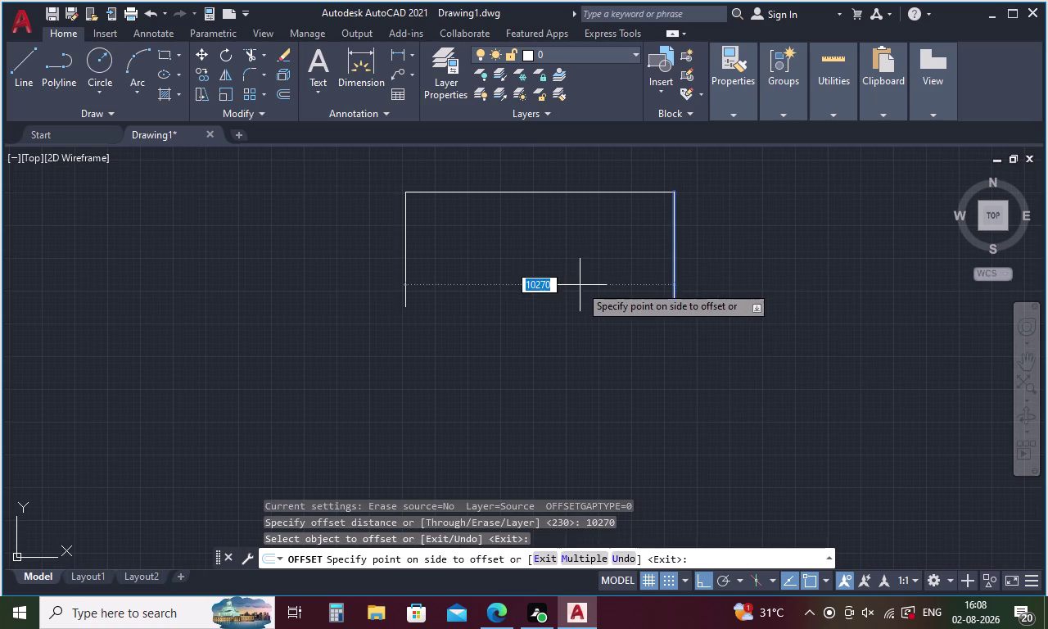
Redo the offset at 230 to double the top, right and left walls inward.
key(Escape)
key(o)
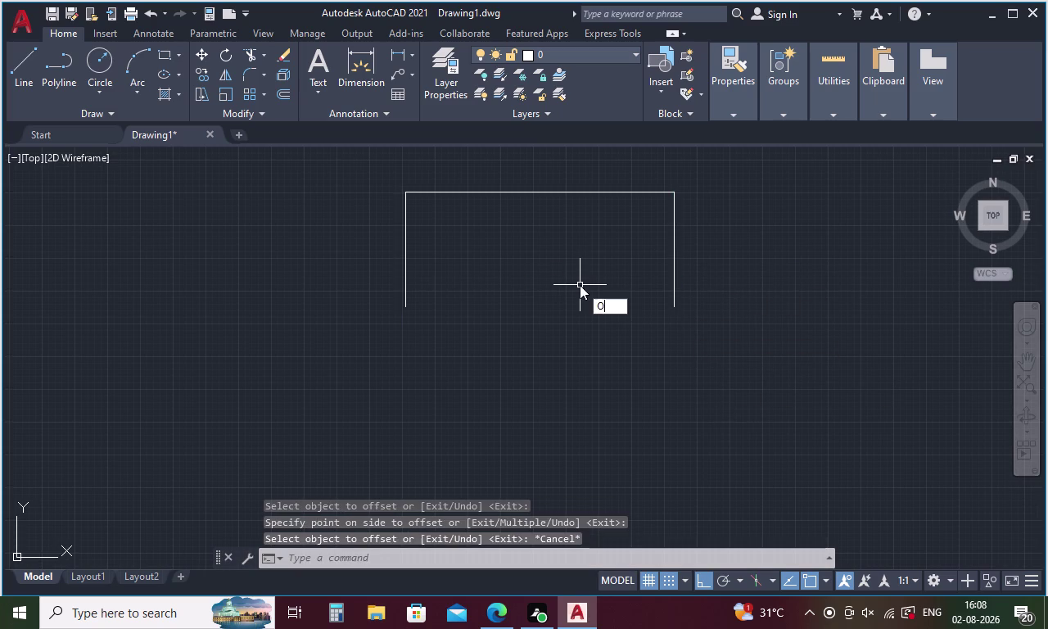
key(Return)
text(230)
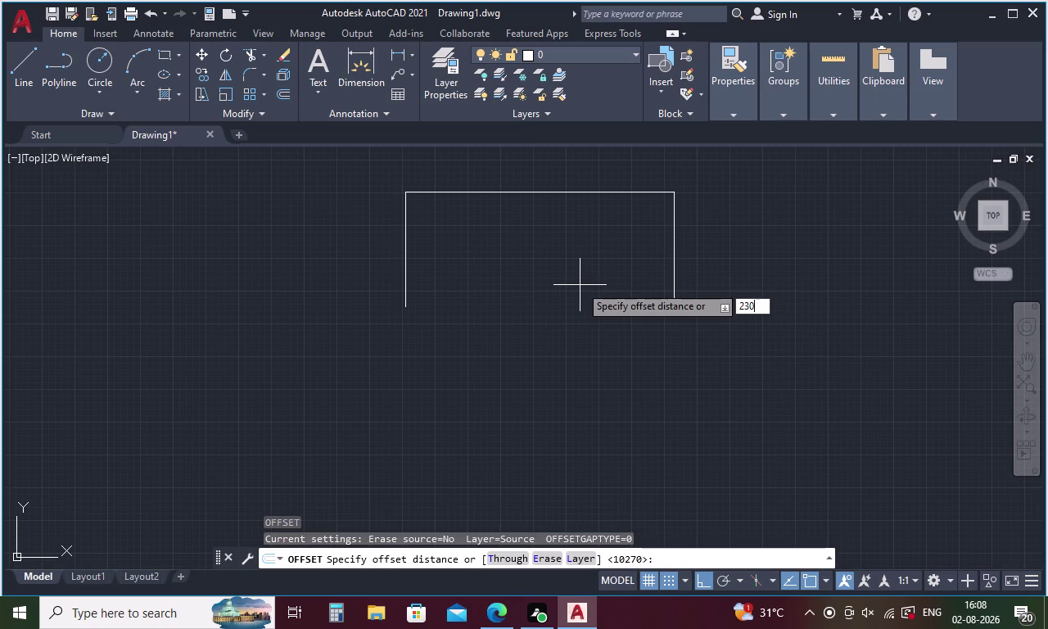
key(space)
click(571, 192)
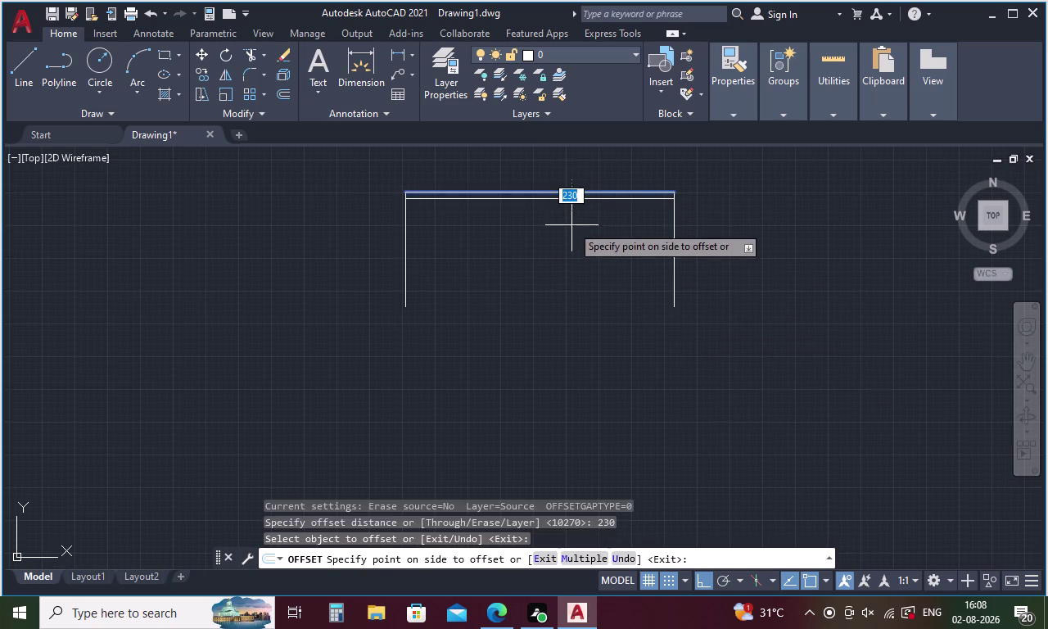
click(572, 225)
click(673, 227)
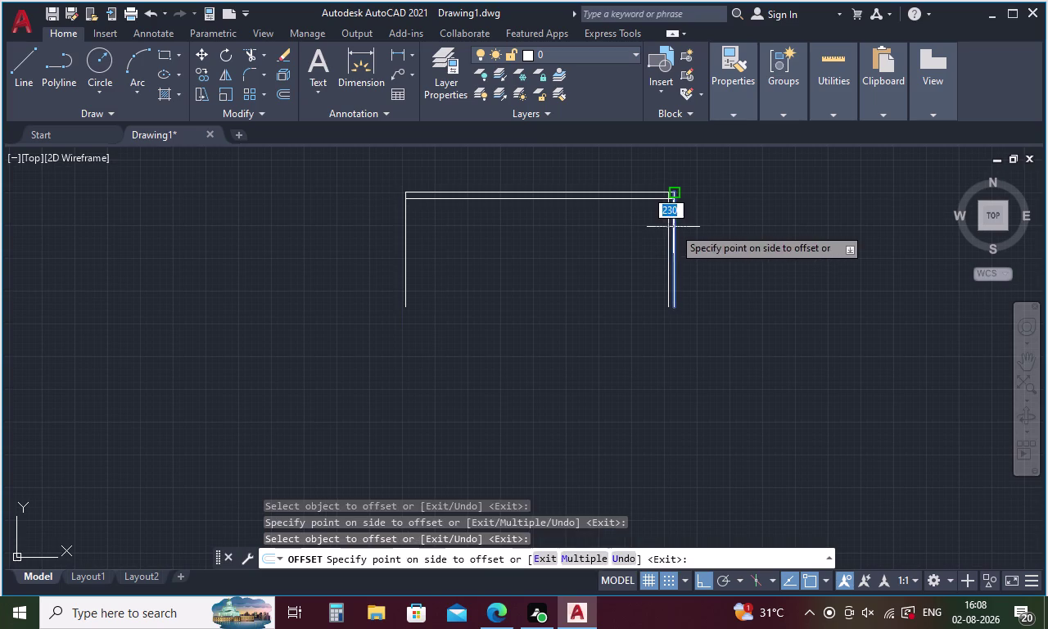
click(651, 236)
click(403, 258)
click(459, 258)
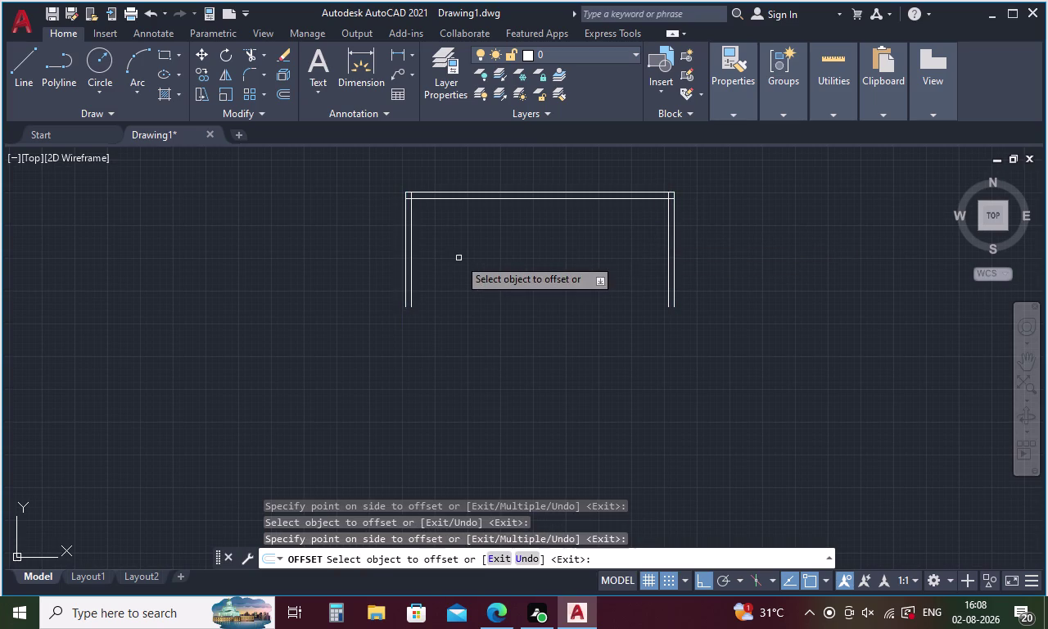
key(Escape)
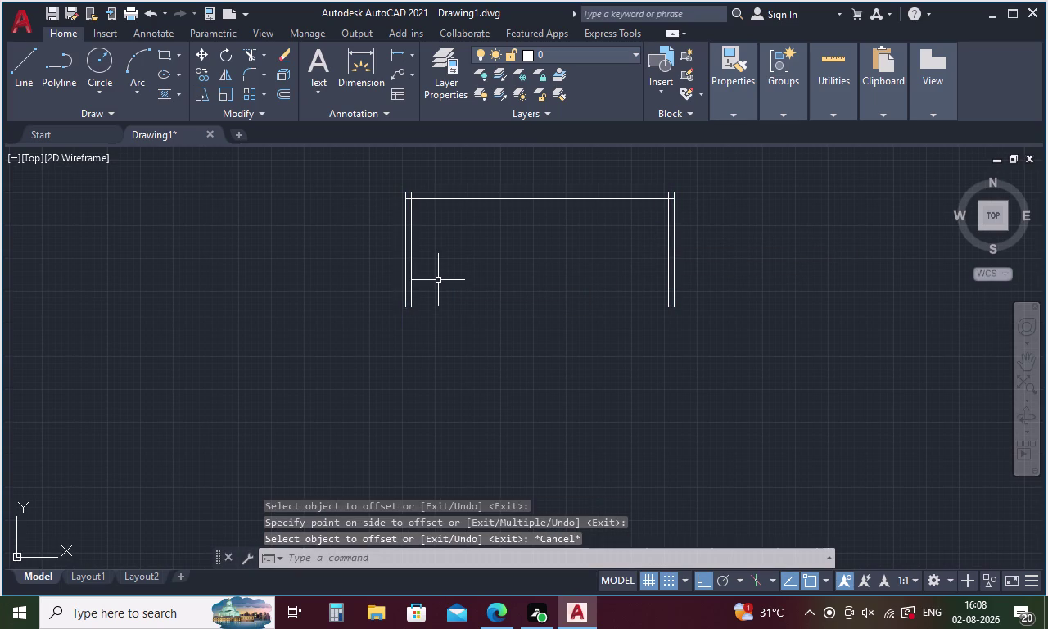
Start a new line at the left wall's lower end.
key(l)
key(Return)
click(402, 303)
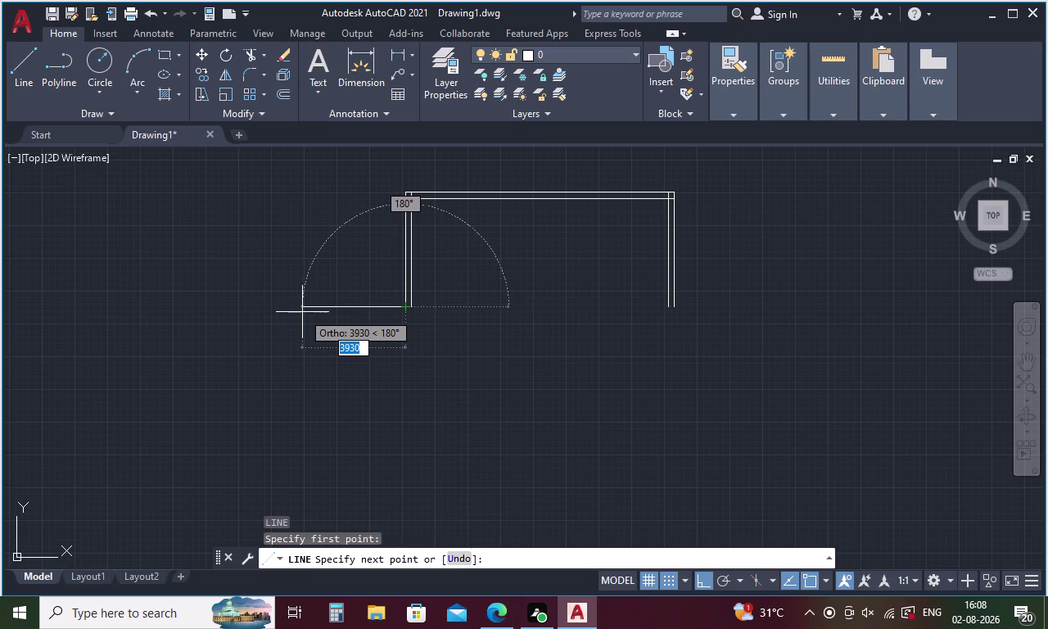
Draw a 3000-long wall line extending left from the left wall's base.
key(3)
text(0)
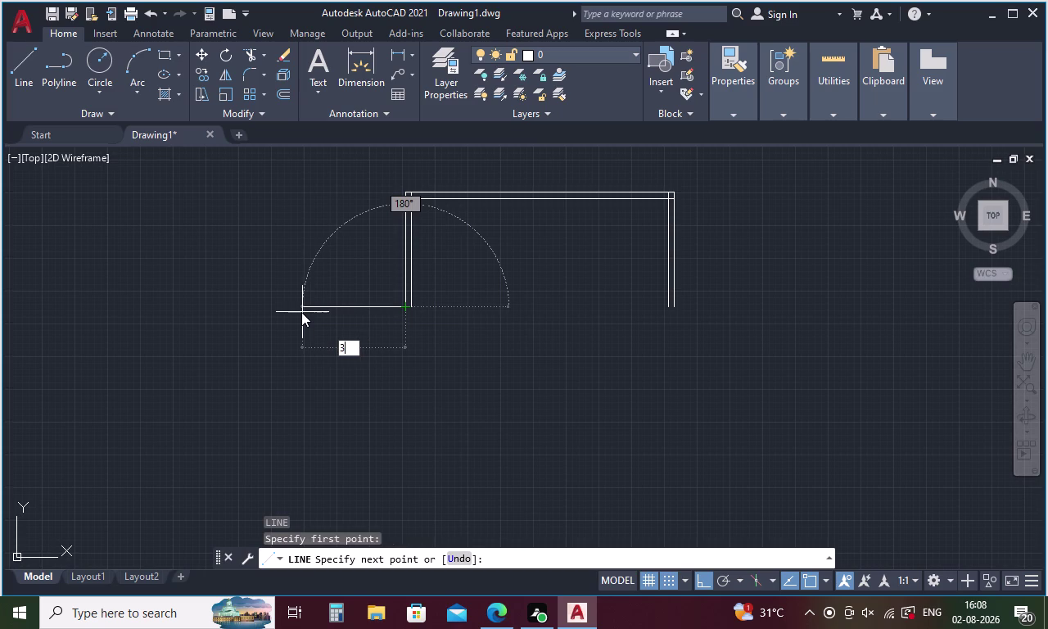
text(00)
key(Return)
key(Escape)
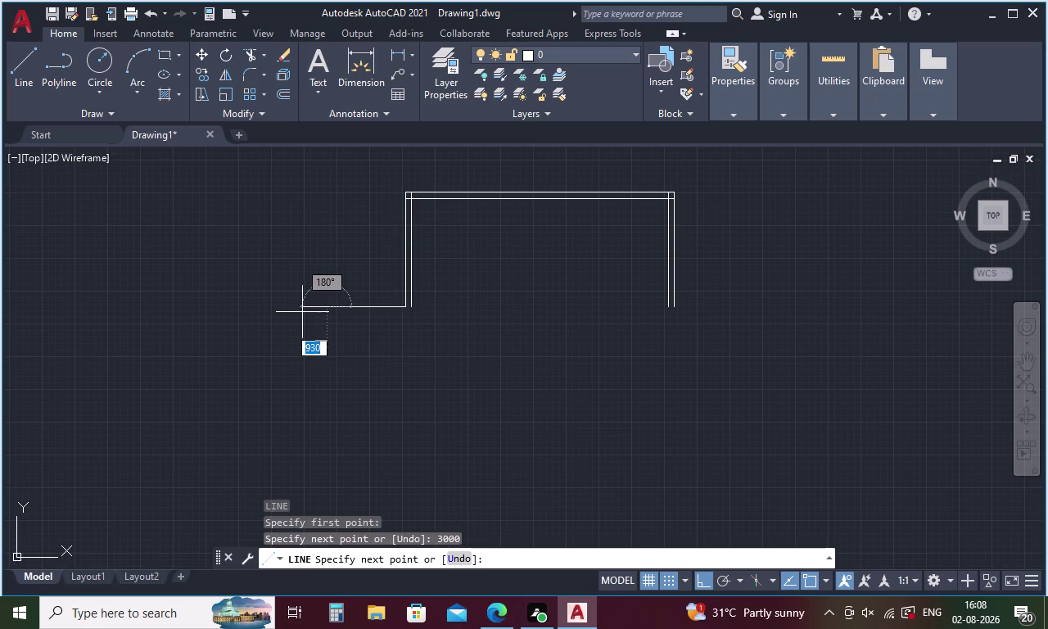
Offset the new 3000 line 230 downward to double it.
key(o)
key(Return)
text(23)
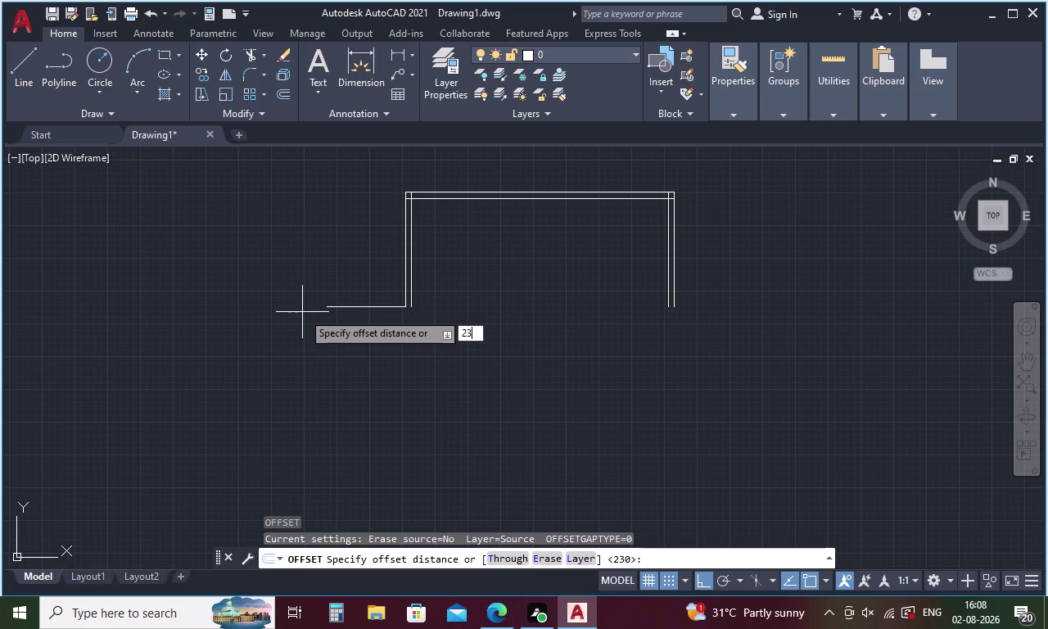
text(0)
key(Return)
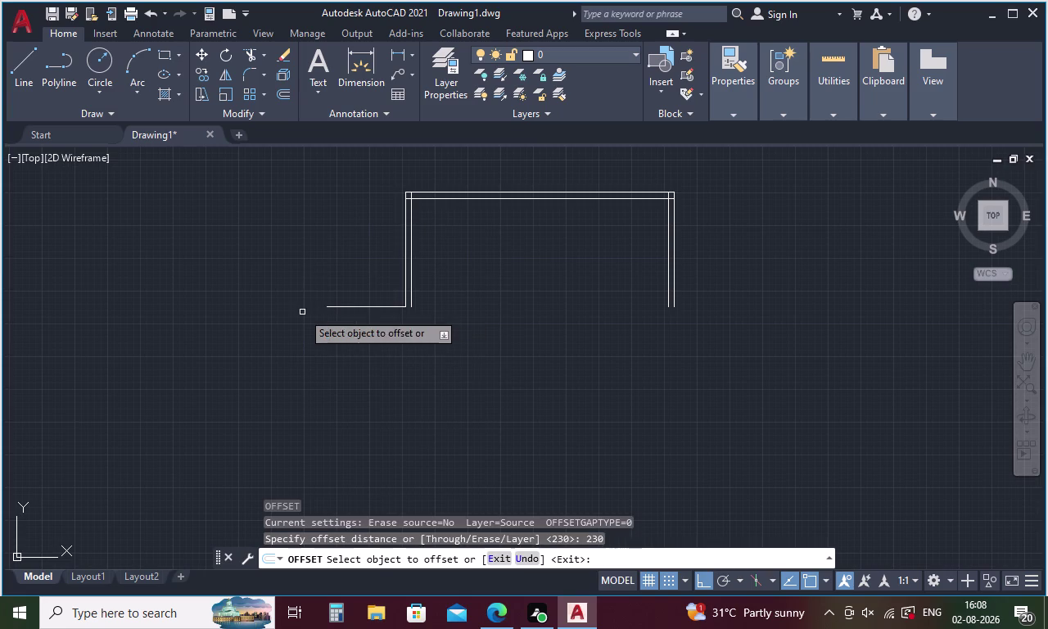
click(336, 306)
click(341, 338)
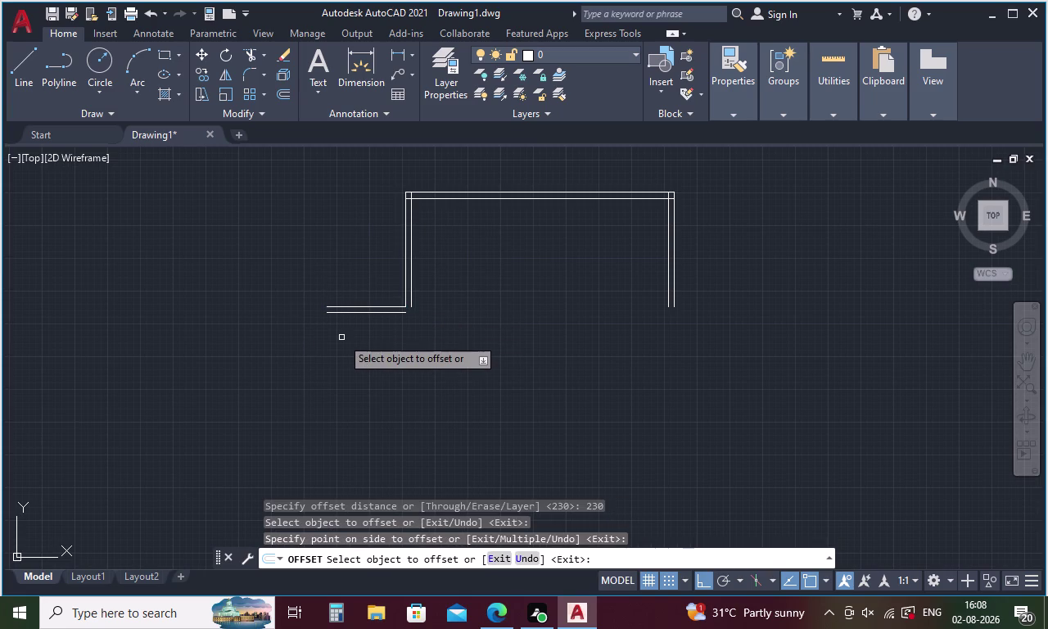
key(Escape)
Copy the lower wall line 3000 further down with Offset.
key(o)
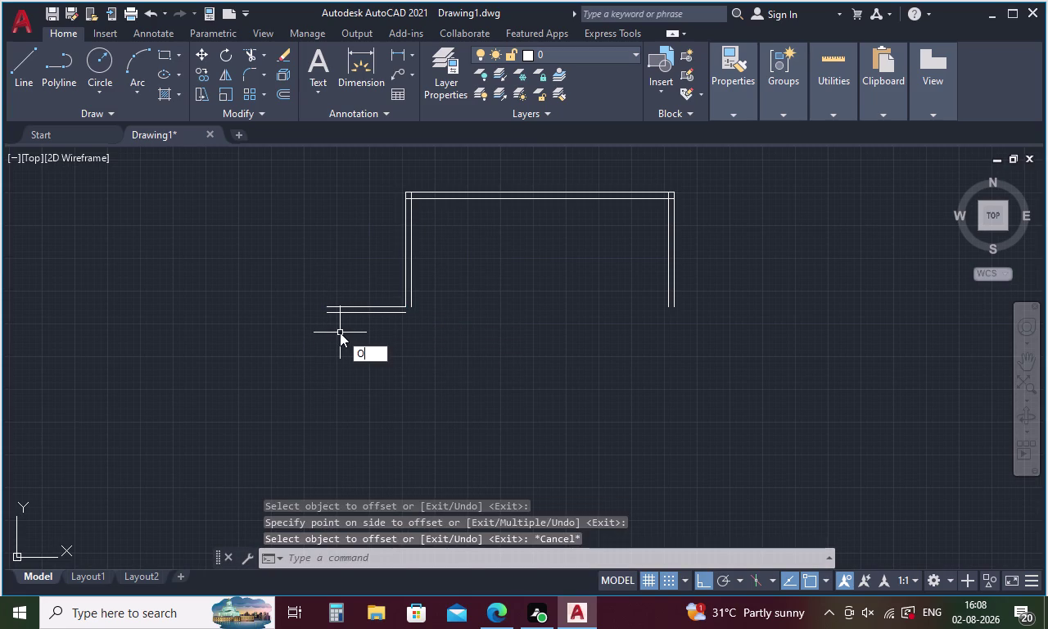
key(Return)
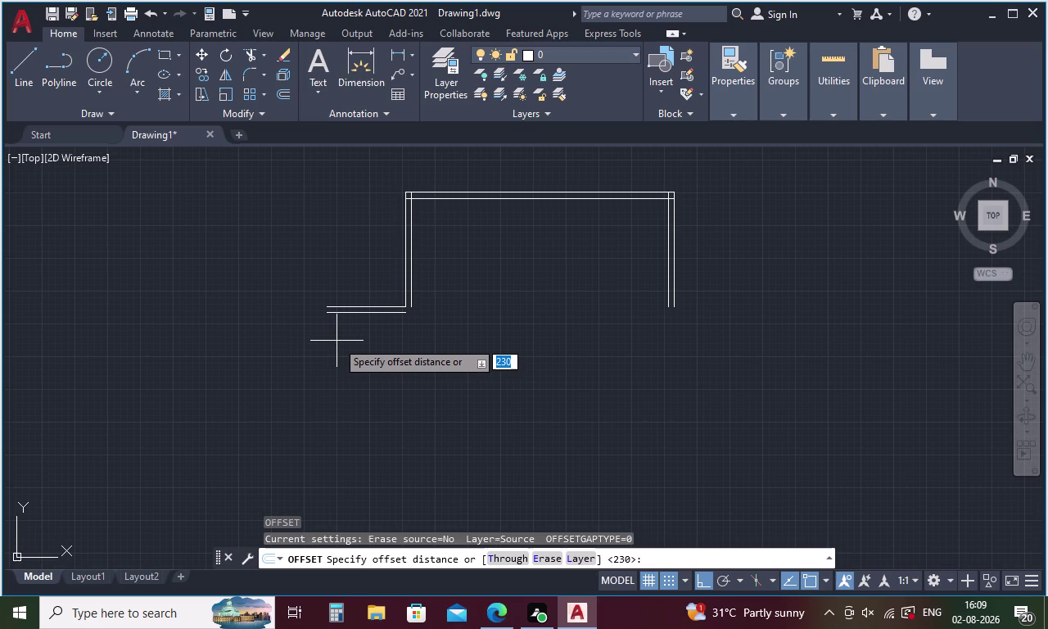
key(3)
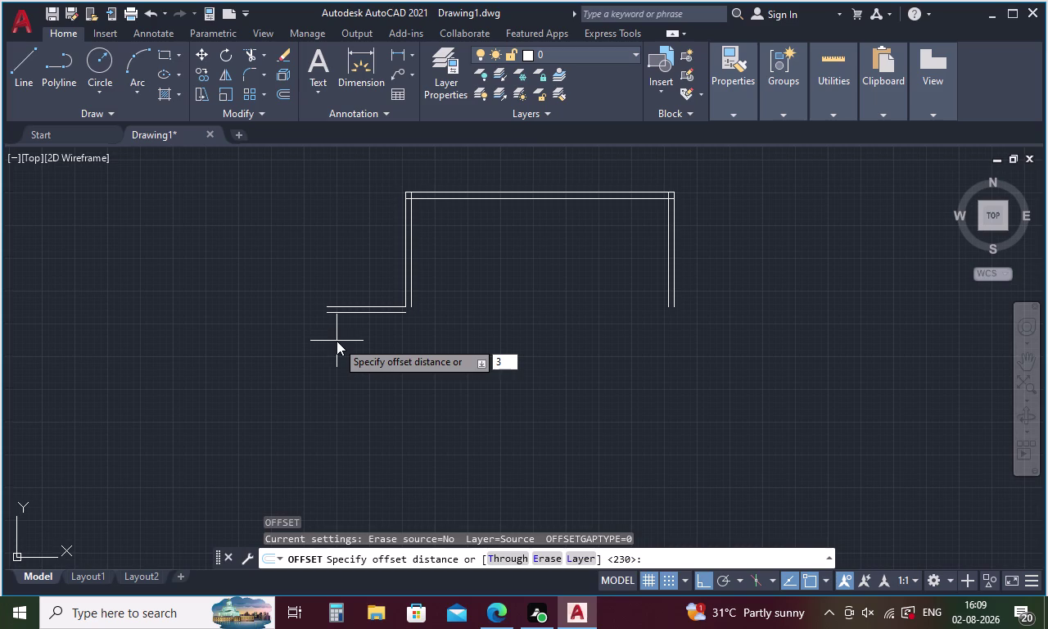
key(0)
text(00)
key(Return)
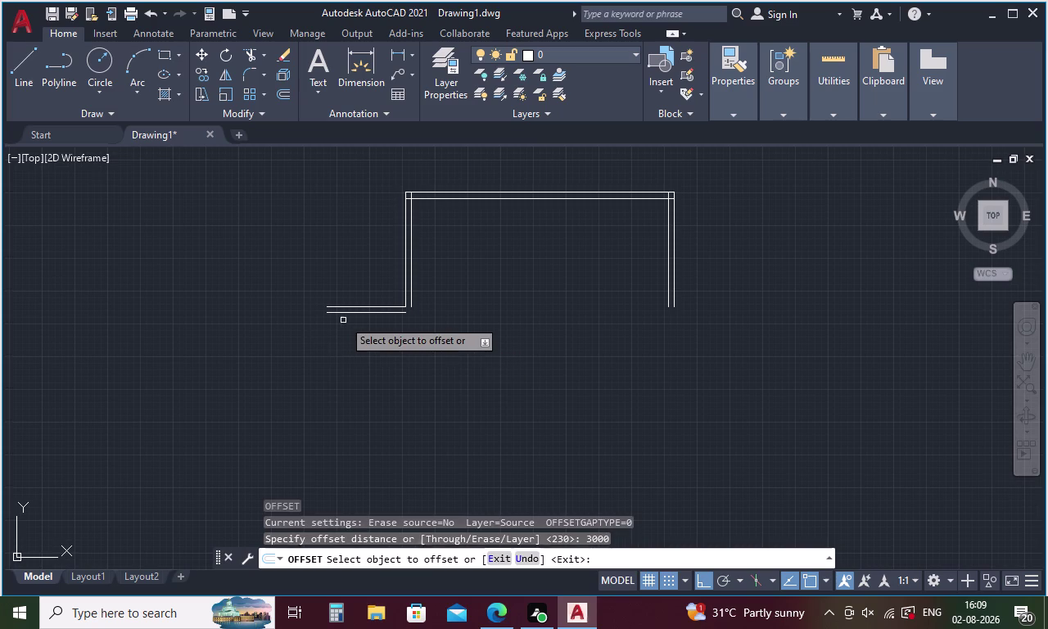
click(347, 310)
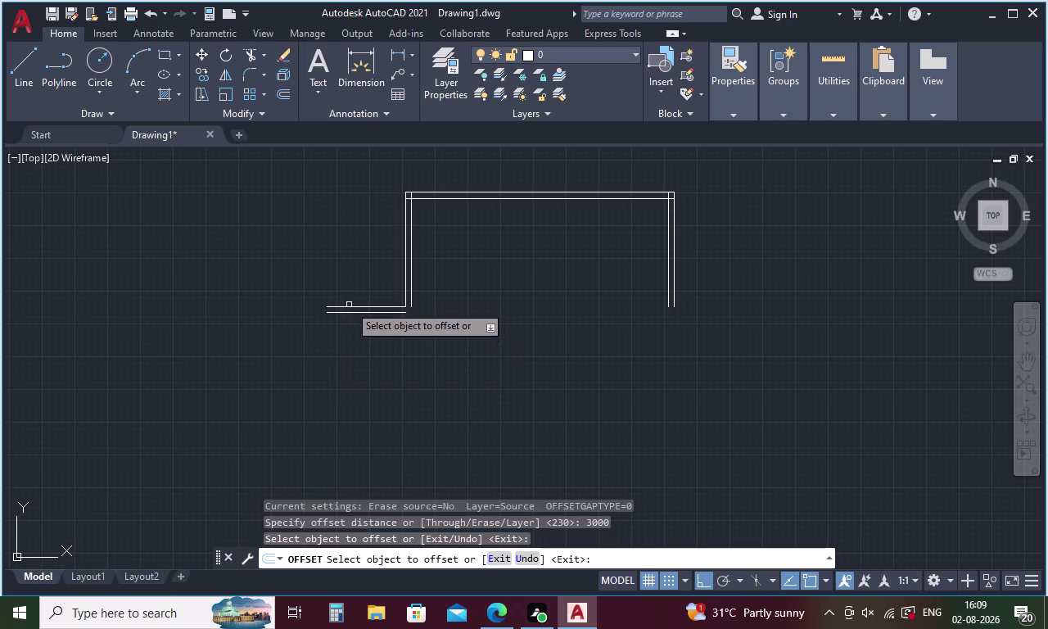
click(349, 312)
click(341, 373)
key(space)
Offset the far lower line 230 downward to double it.
key(space)
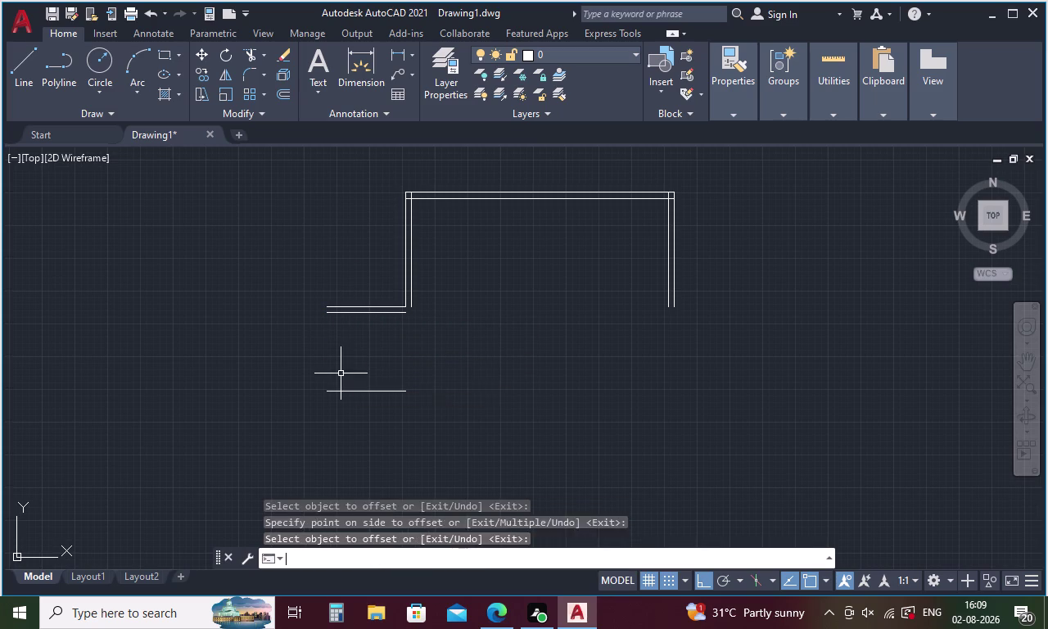
text(2)
key(3)
key(0)
key(Return)
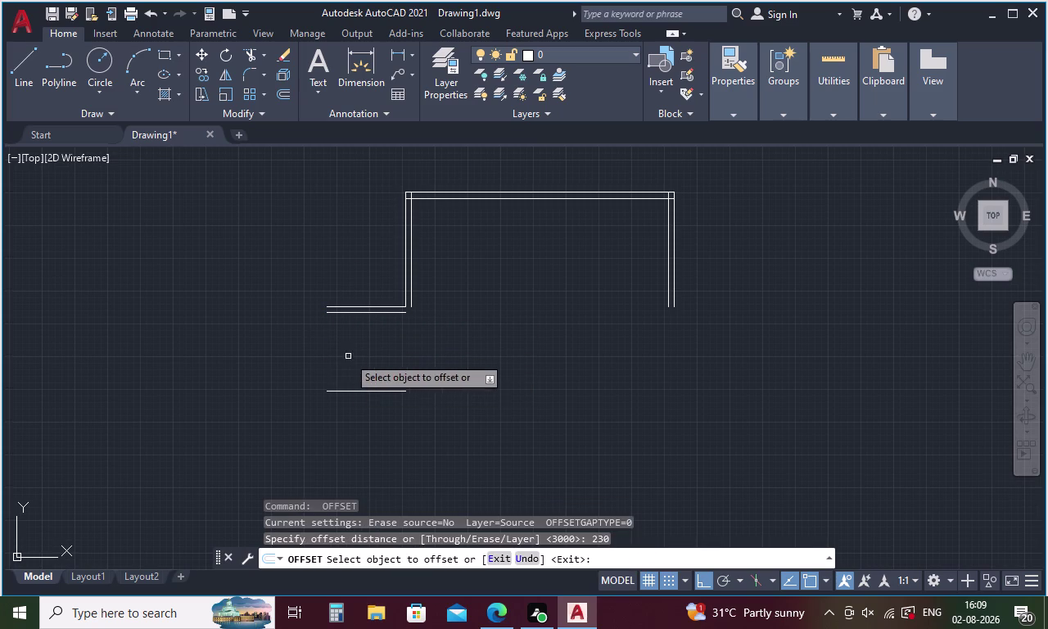
click(347, 392)
click(345, 425)
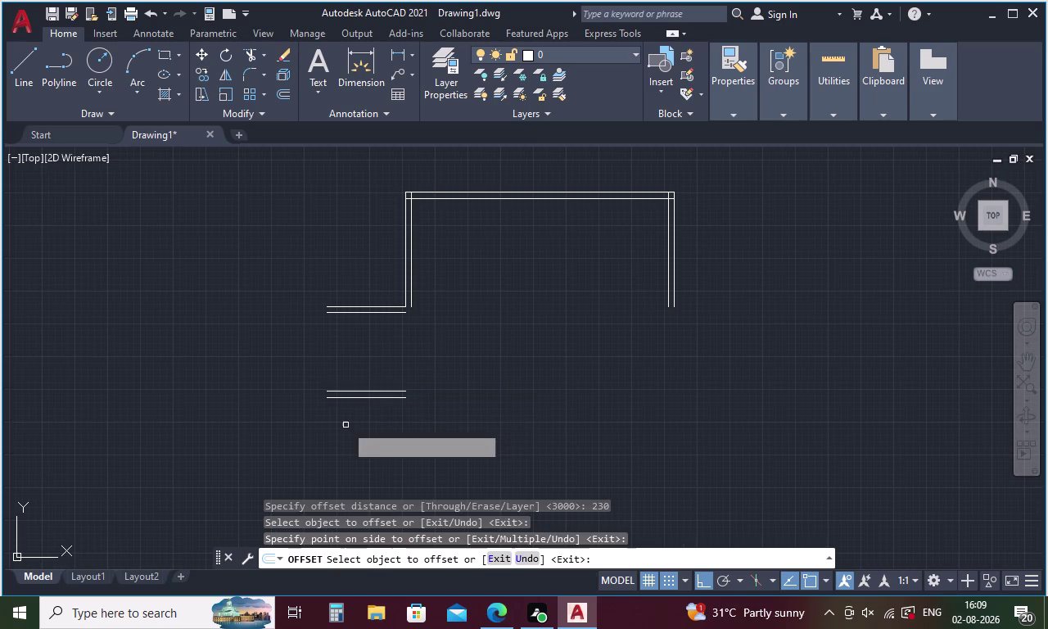
key(Escape)
Draw the right and left vertical edges joining the upper and lower double lines.
key(l)
key(Return)
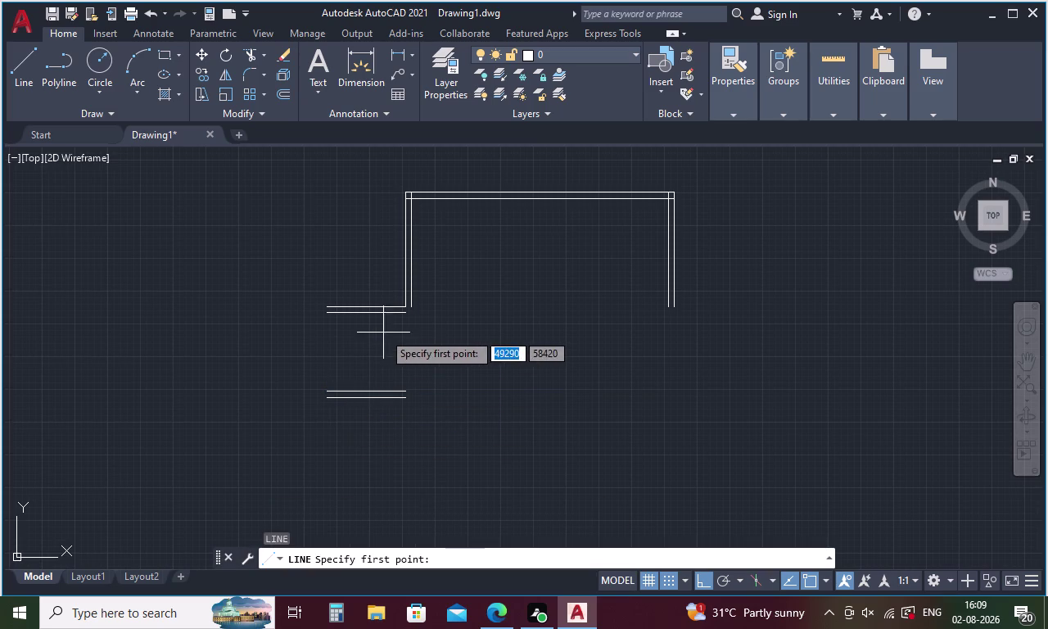
click(405, 312)
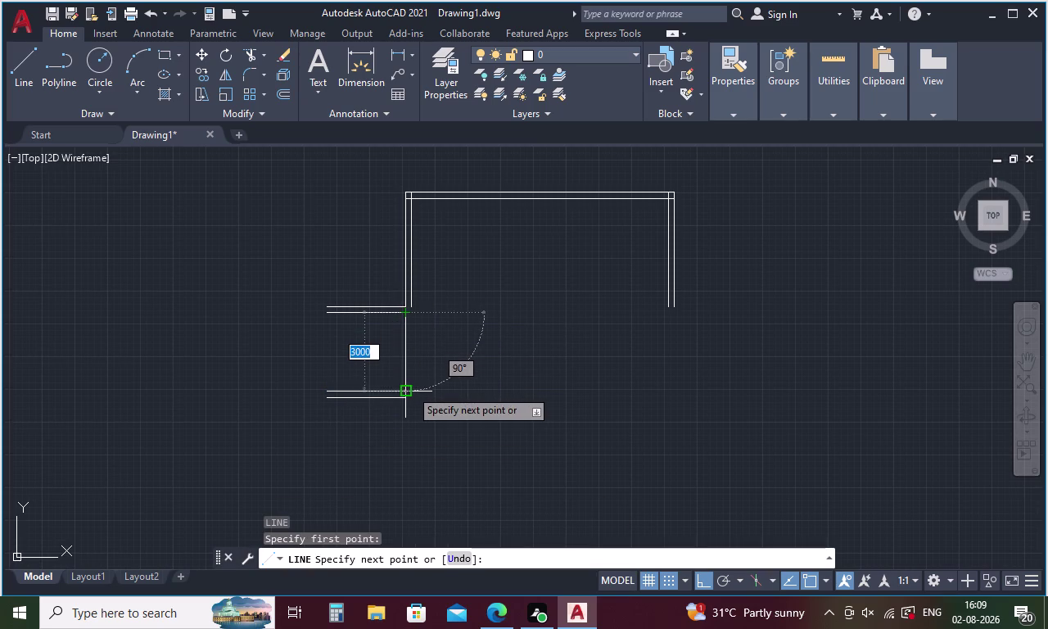
click(408, 389)
key(Escape)
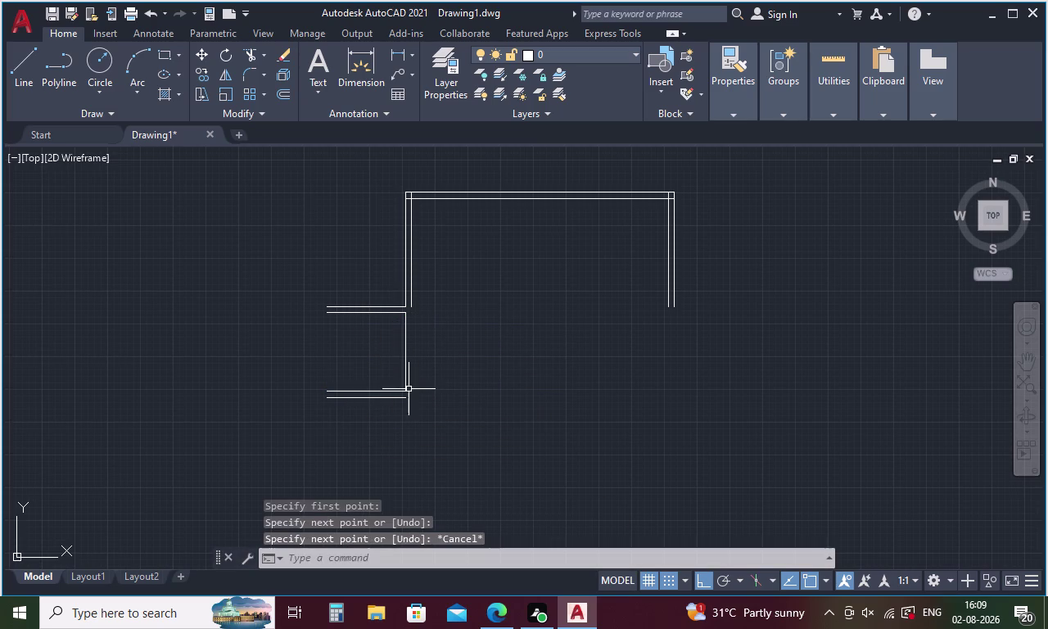
key(l)
key(Return)
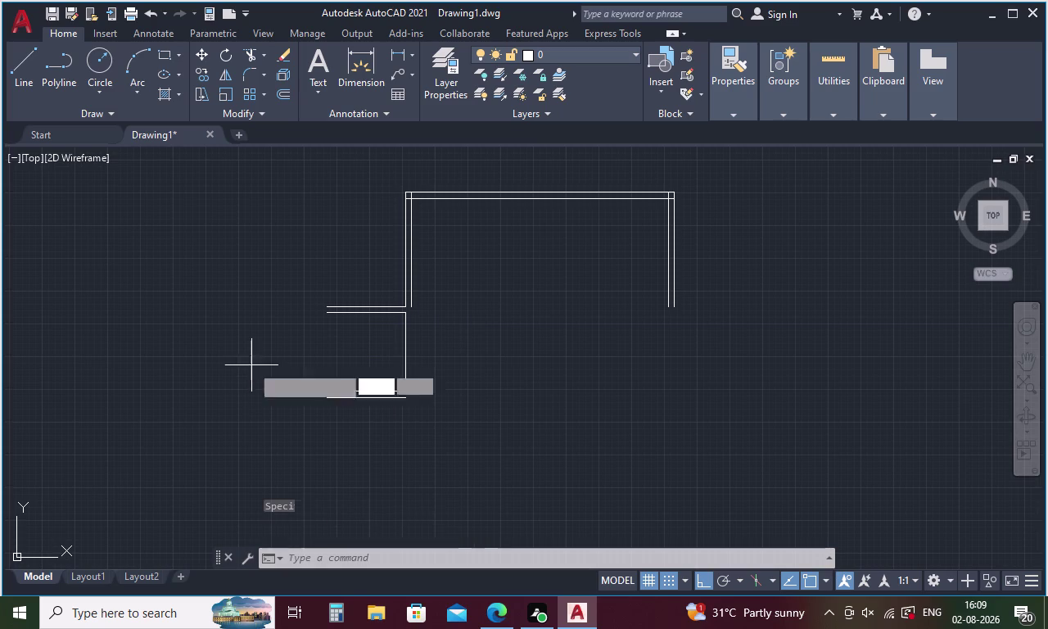
click(323, 314)
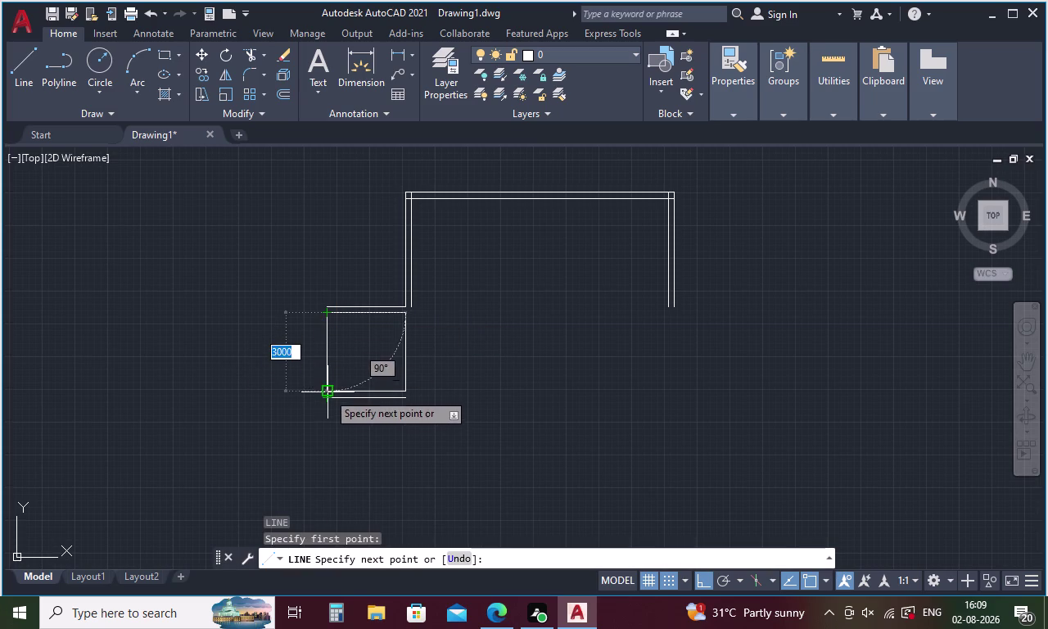
click(328, 391)
key(Escape)
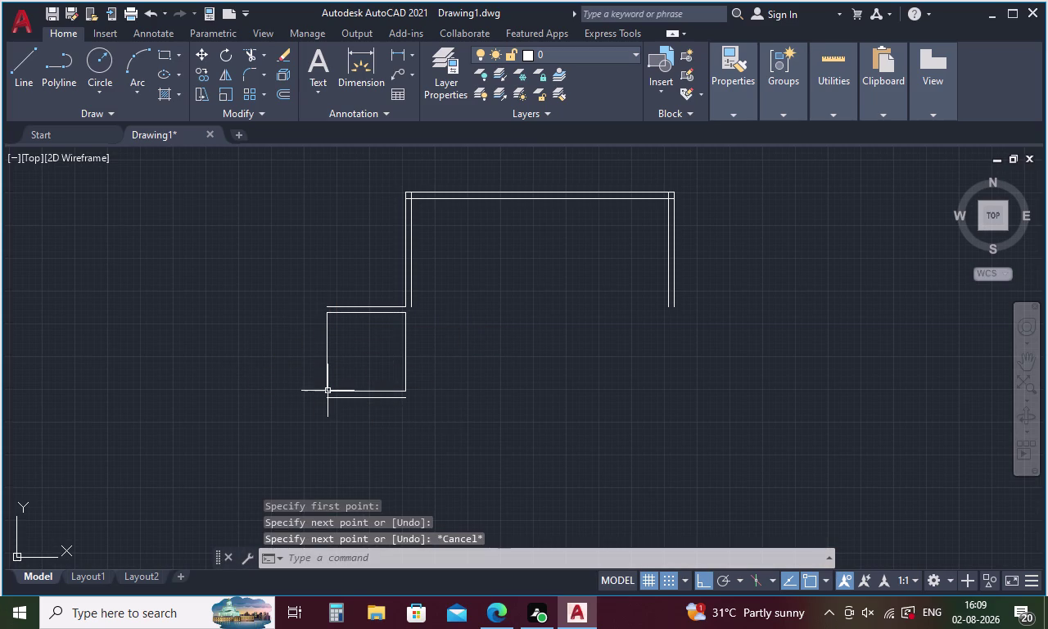
Measure distances from the projection's top corners with DIST.
text(DI)
key(Return)
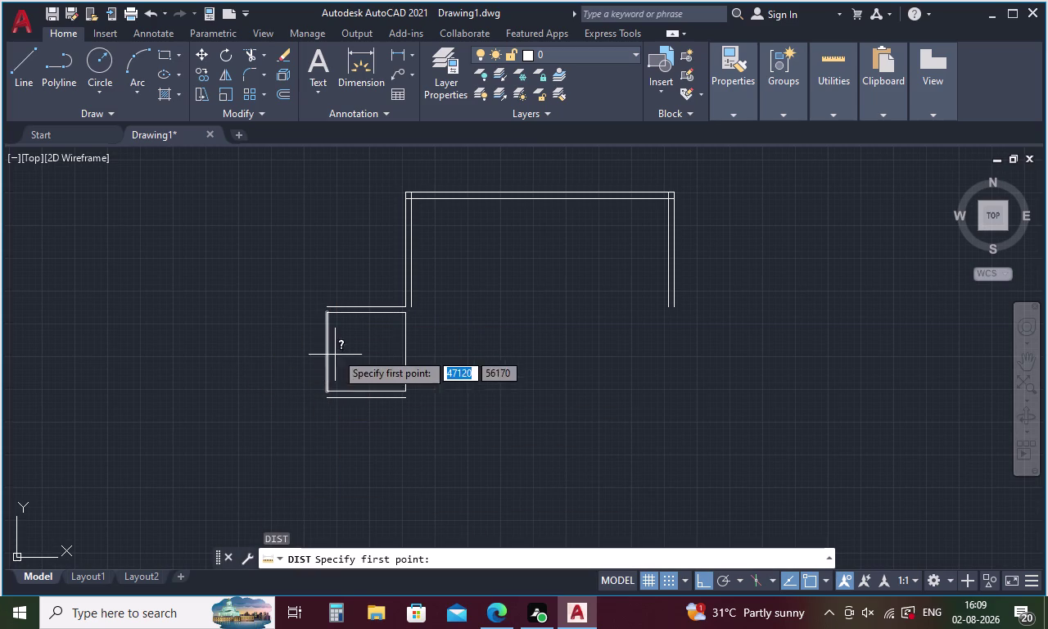
click(406, 309)
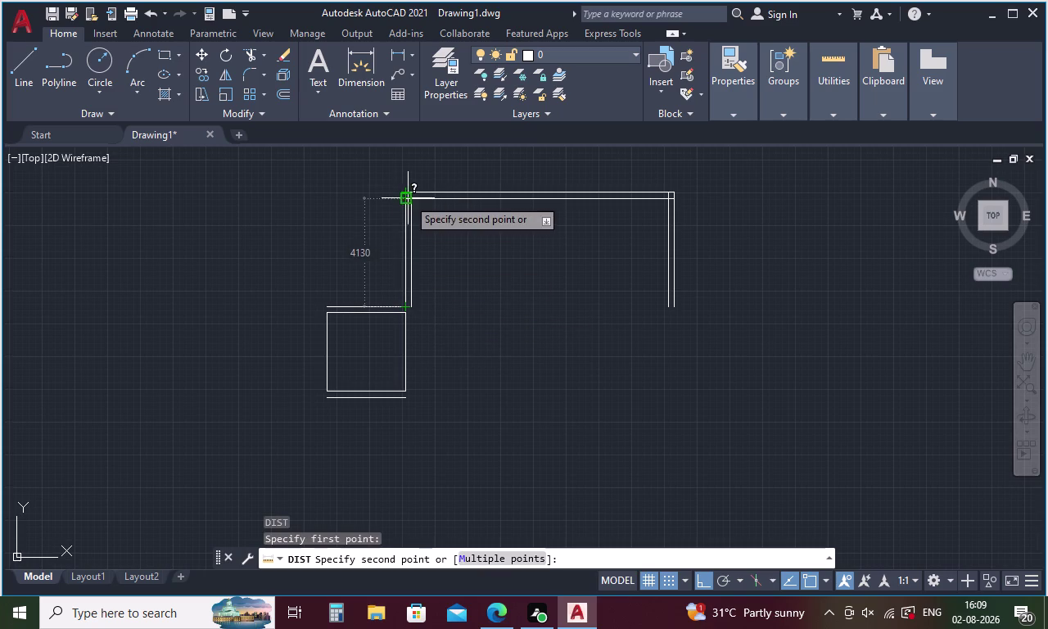
key(Escape)
key(space)
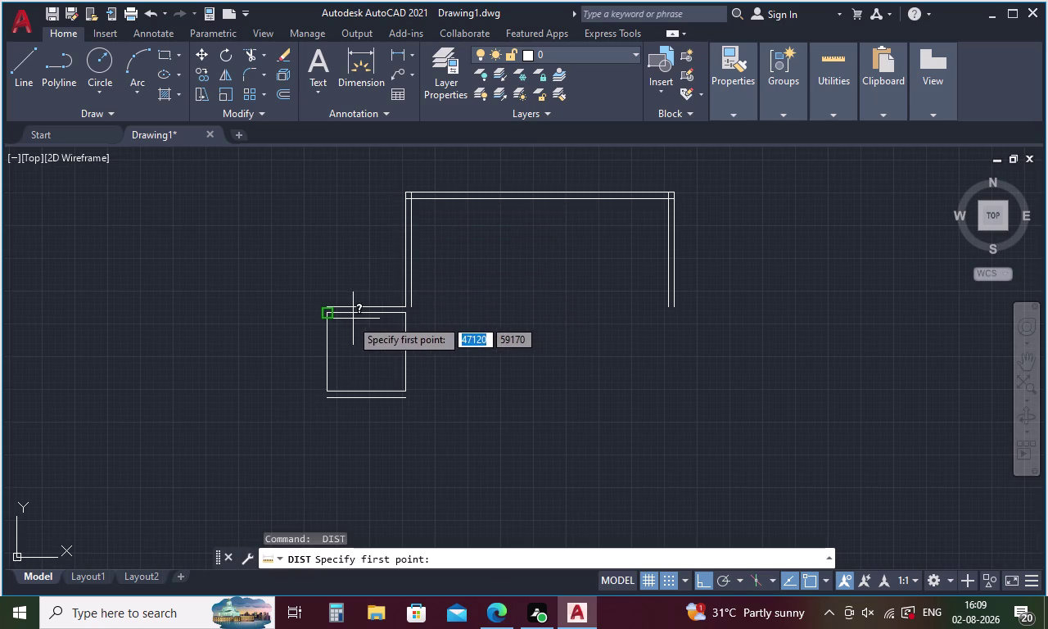
click(325, 313)
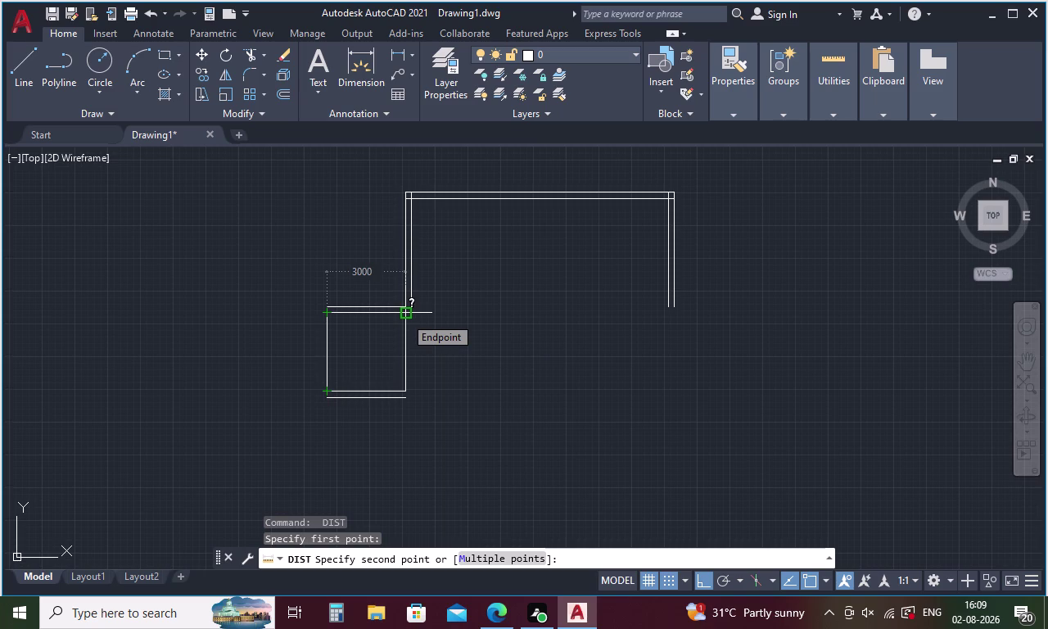
key(Escape)
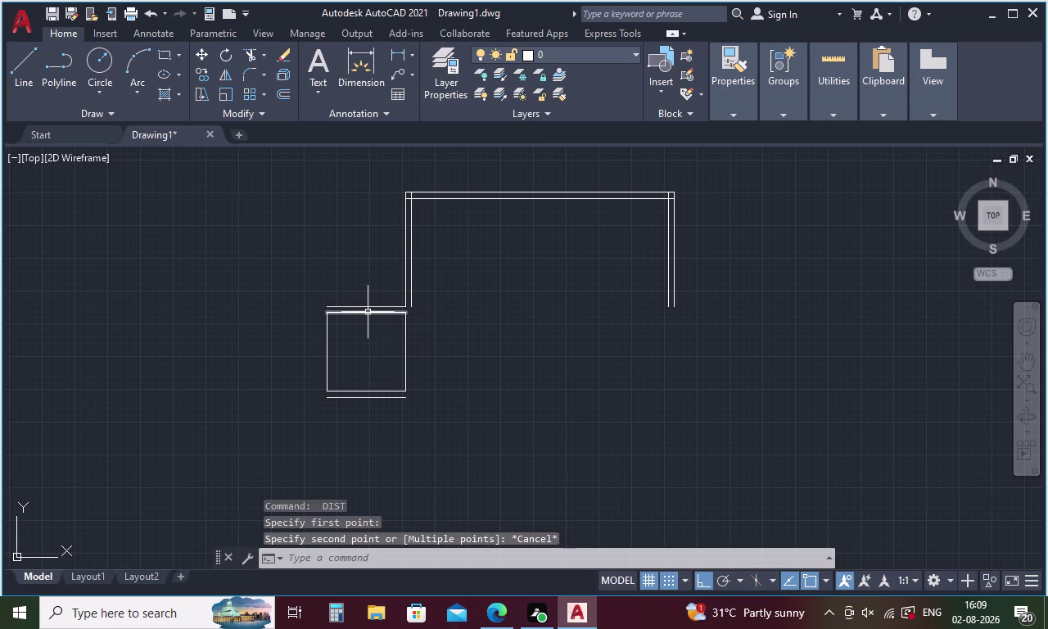
Erase the square's top edge line below the left wall.
click(368, 312)
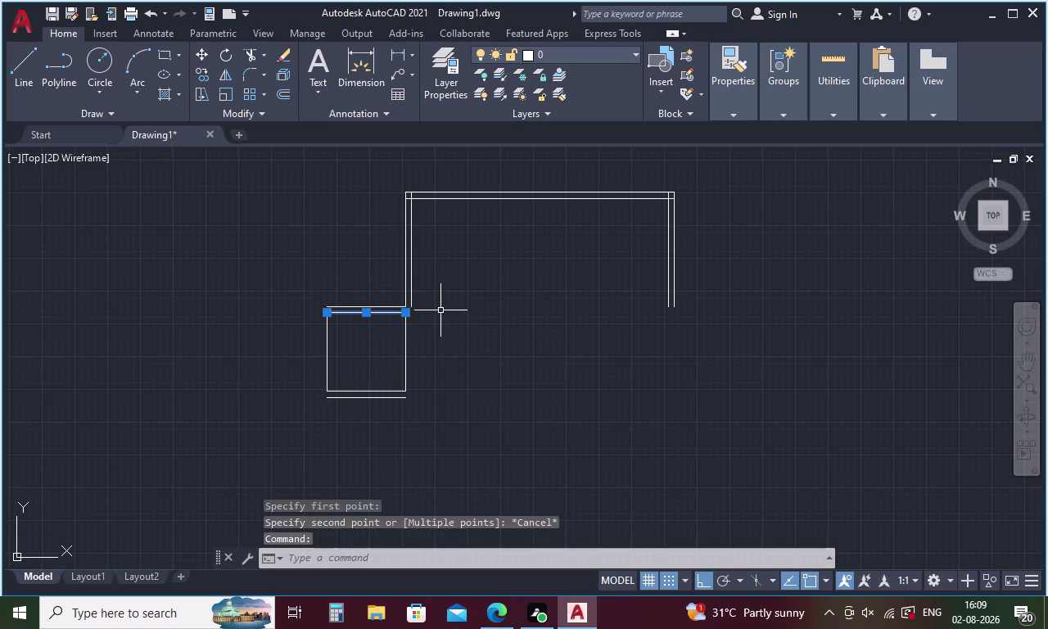
key(Delete)
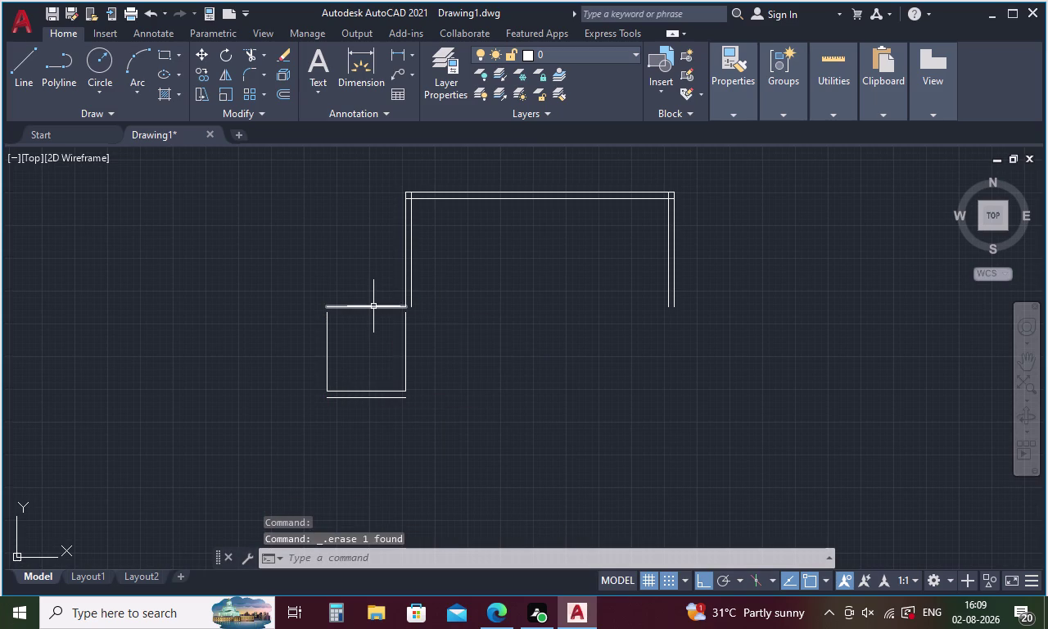
click(373, 307)
key(Delete)
Start a new line at the wall corner.
key(l)
key(Return)
click(404, 304)
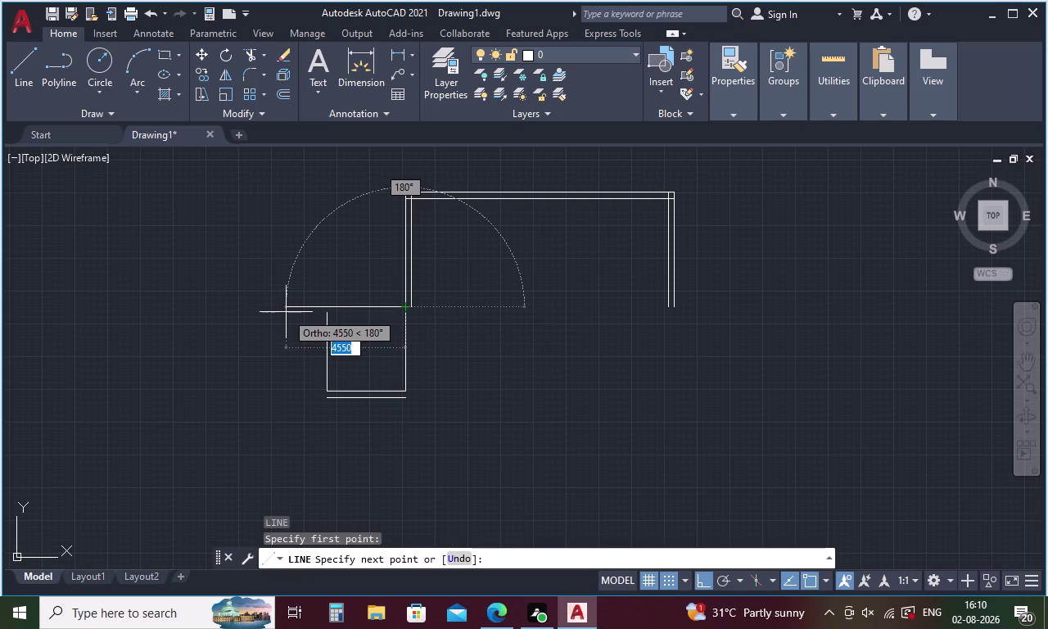
Draw a 3515-long line left from the wall corner.
text(35)
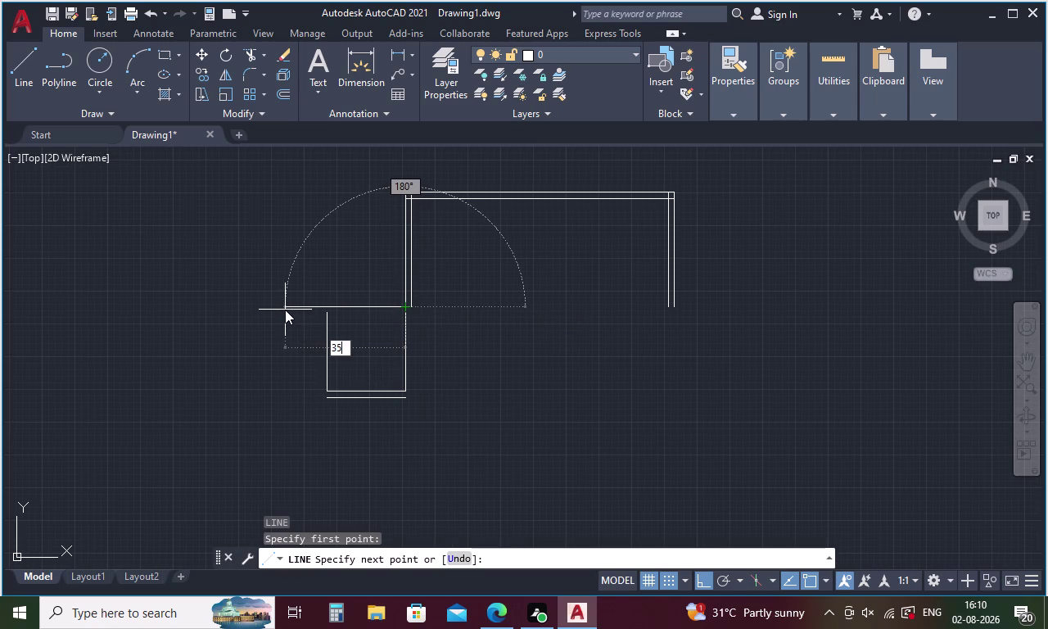
text(15)
key(Return)
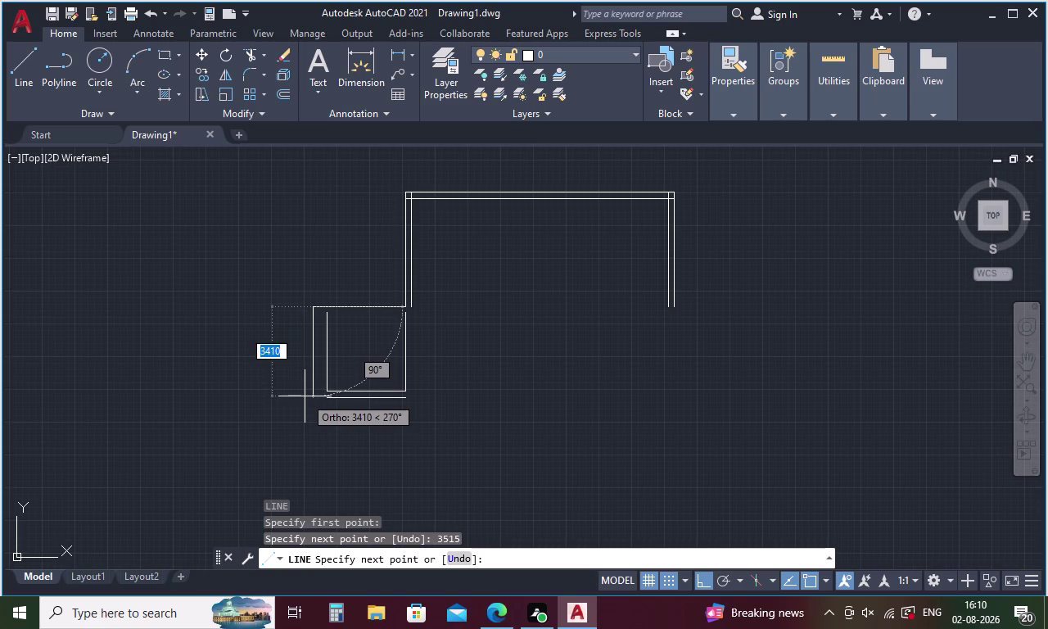
key(Escape)
Offset the 3515 line 230 downward to double it.
key(o)
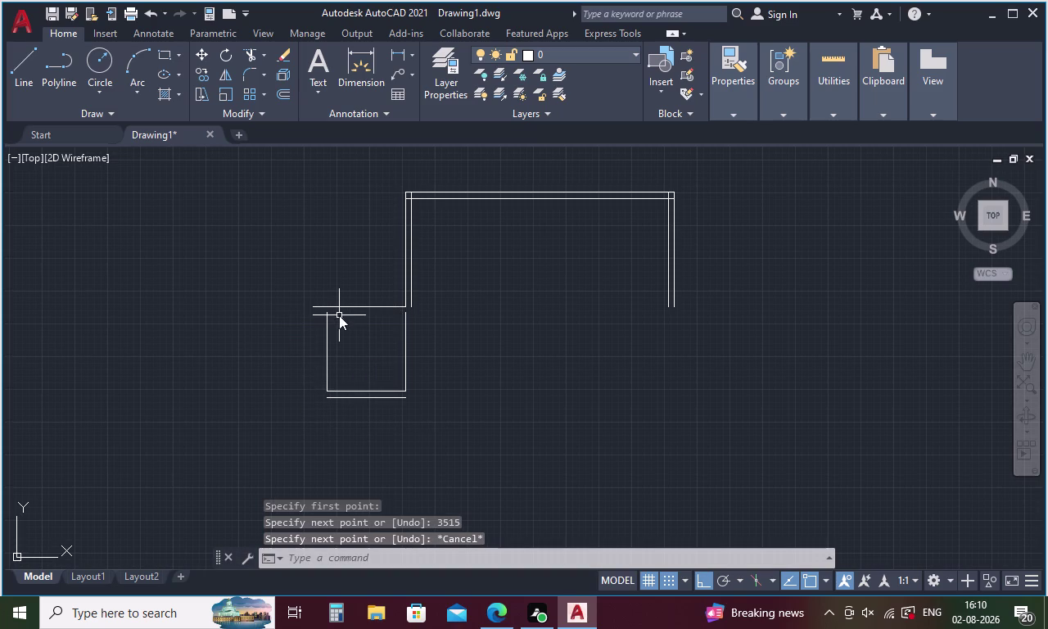
key(Return)
text(230)
key(Return)
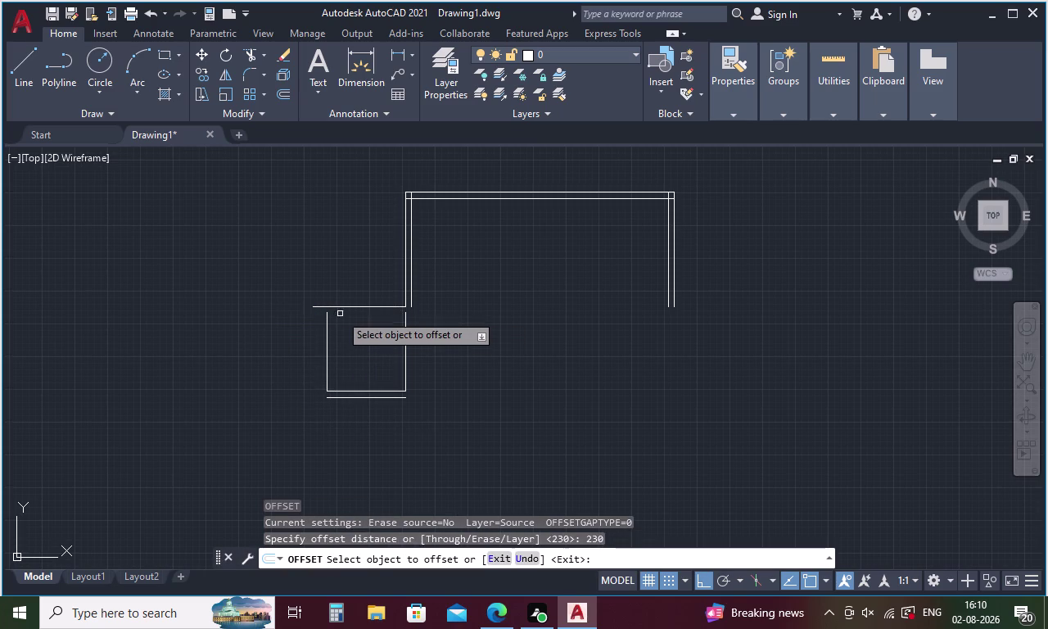
click(342, 306)
click(343, 325)
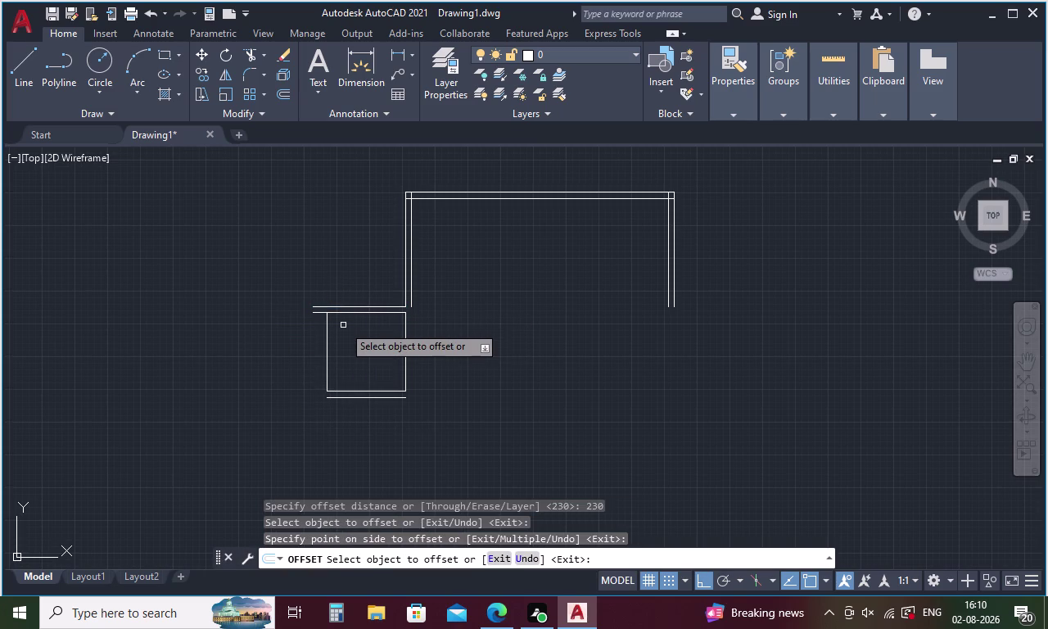
key(Escape)
Erase the square's left edge and its bottom double line.
drag(338, 340, 312, 353)
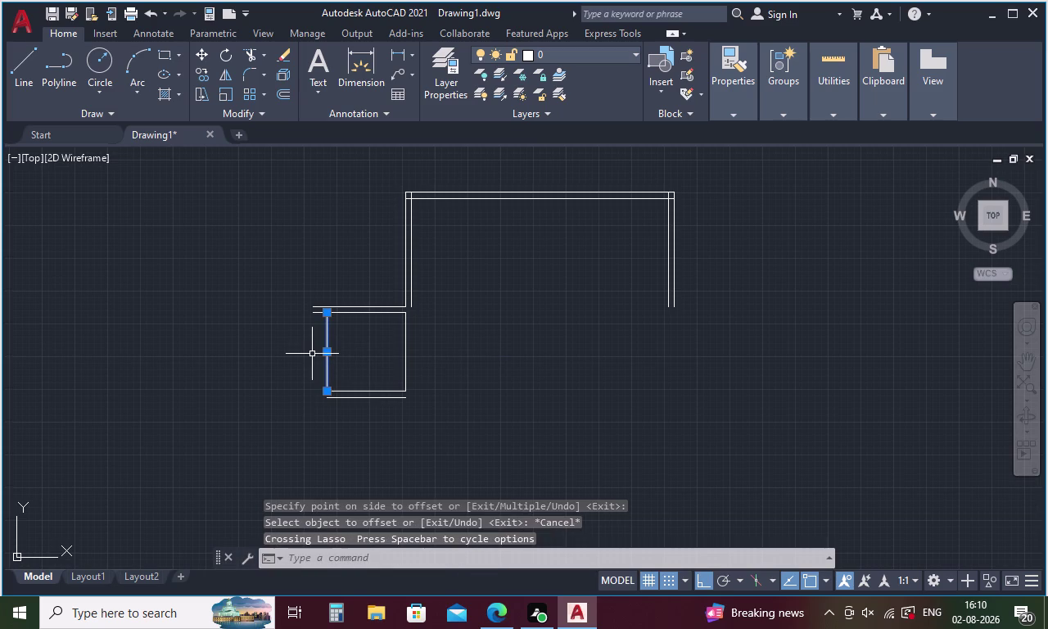
key(Delete)
drag(352, 379, 352, 379)
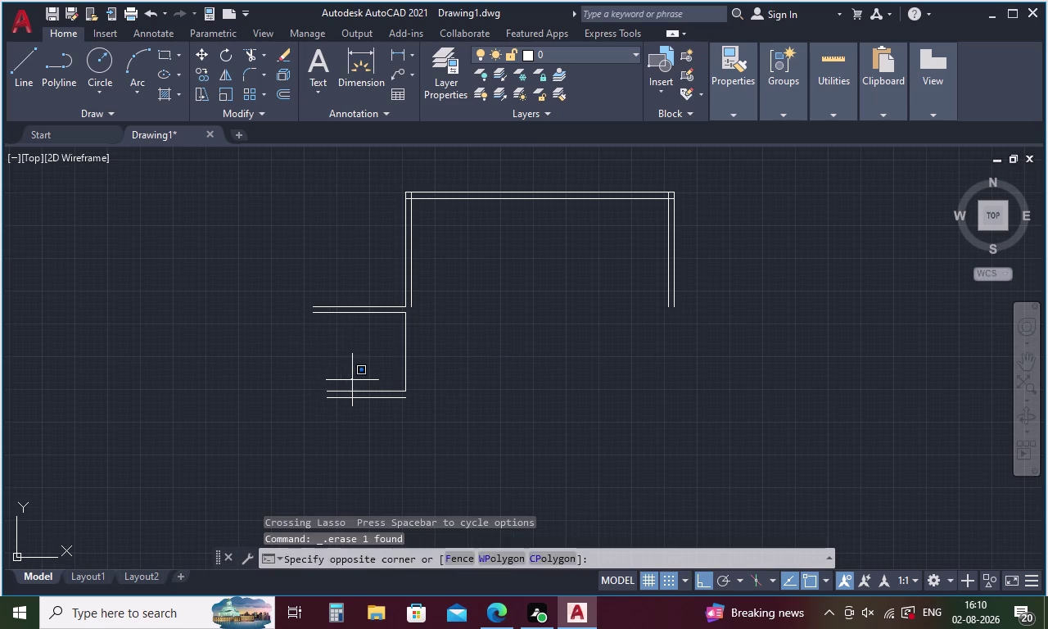
drag(352, 379, 352, 416)
drag(370, 373, 354, 421)
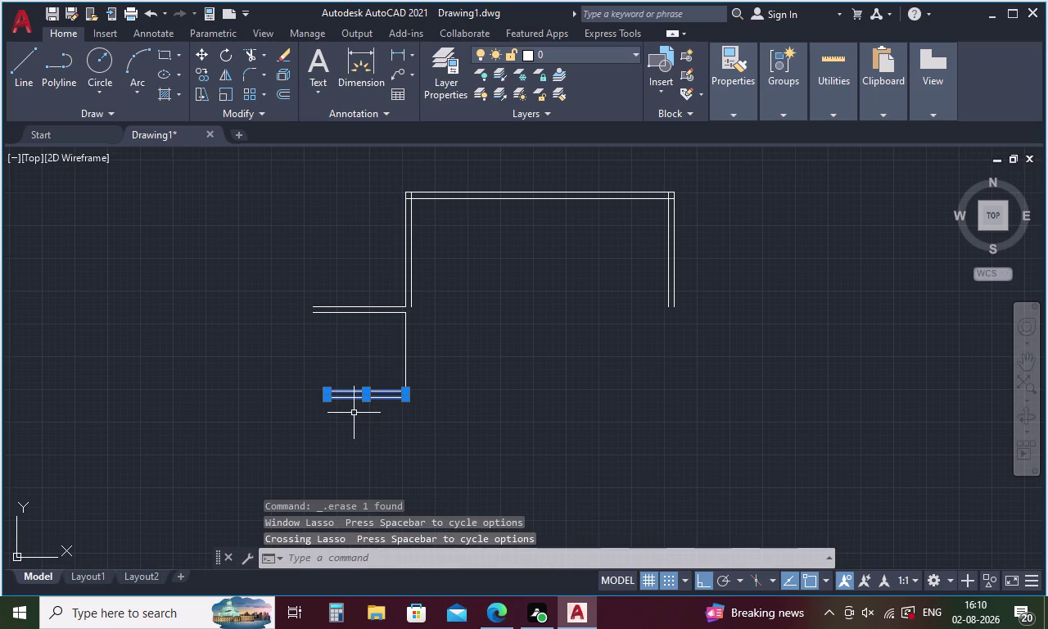
key(Delete)
key(l)
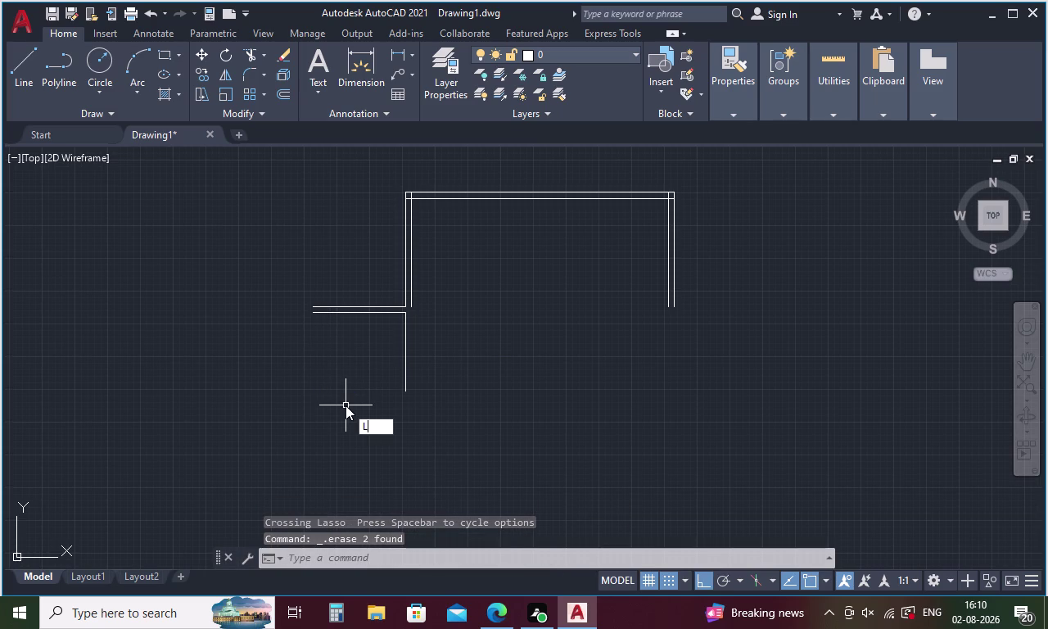
key(Escape)
key(o)
key(Return)
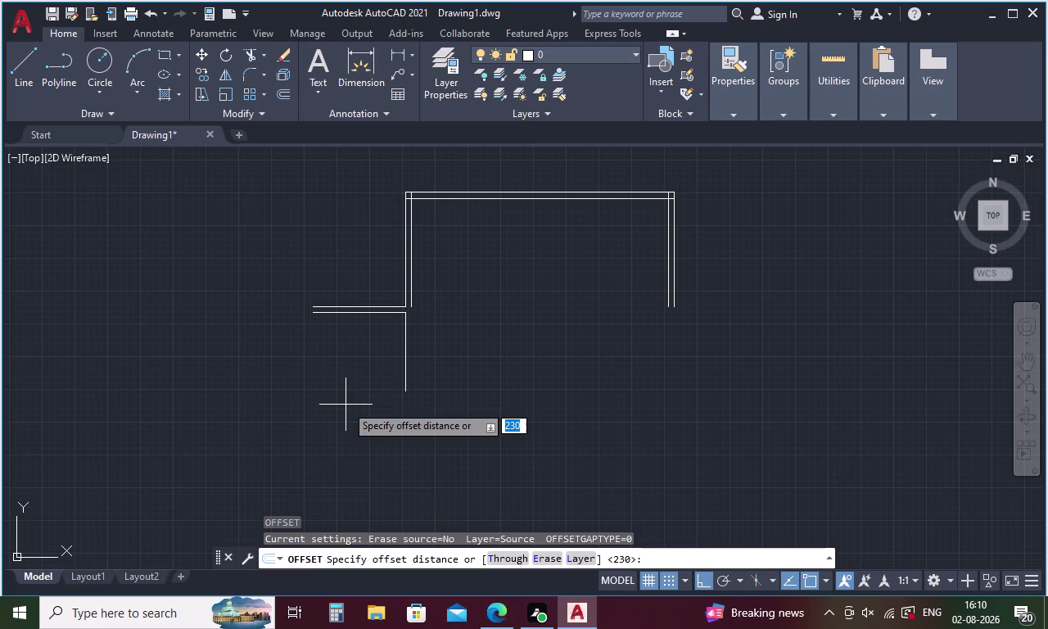
Offset the inner top line 3000 down to form the projection's bottom edge.
key(3)
text(0)
text(00)
key(Return)
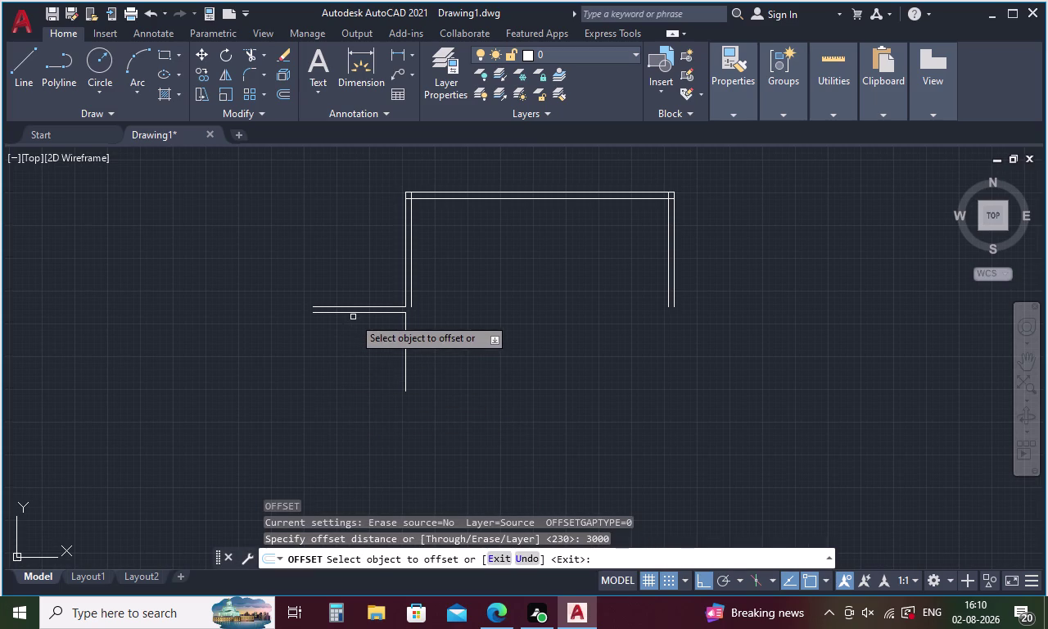
click(355, 312)
click(351, 354)
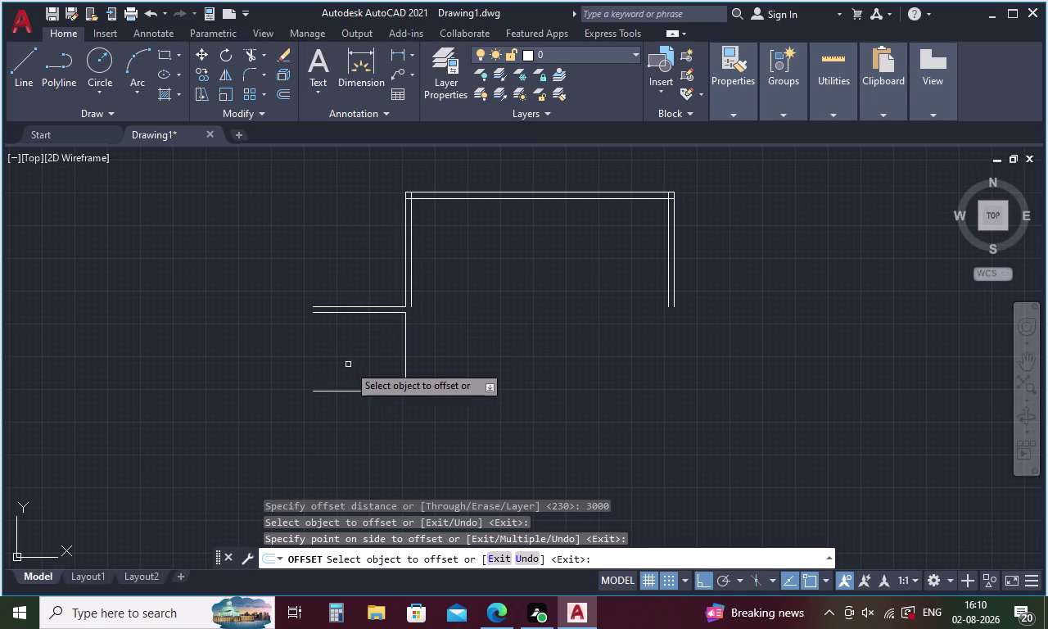
key(space)
Double the bottom edge and right side with 230 offsets.
key(space)
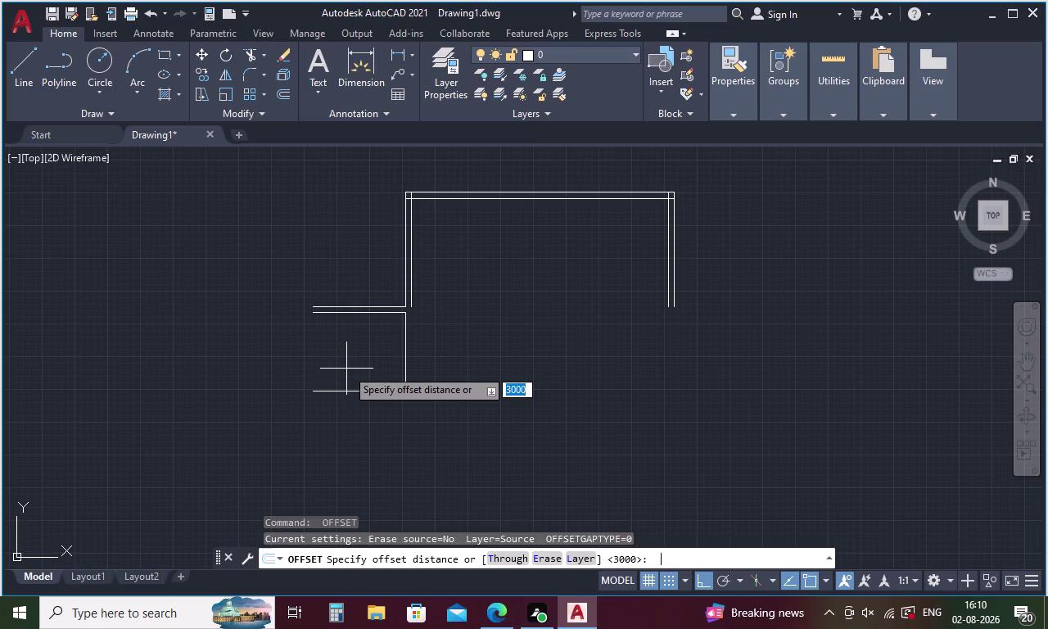
text(230)
key(Return)
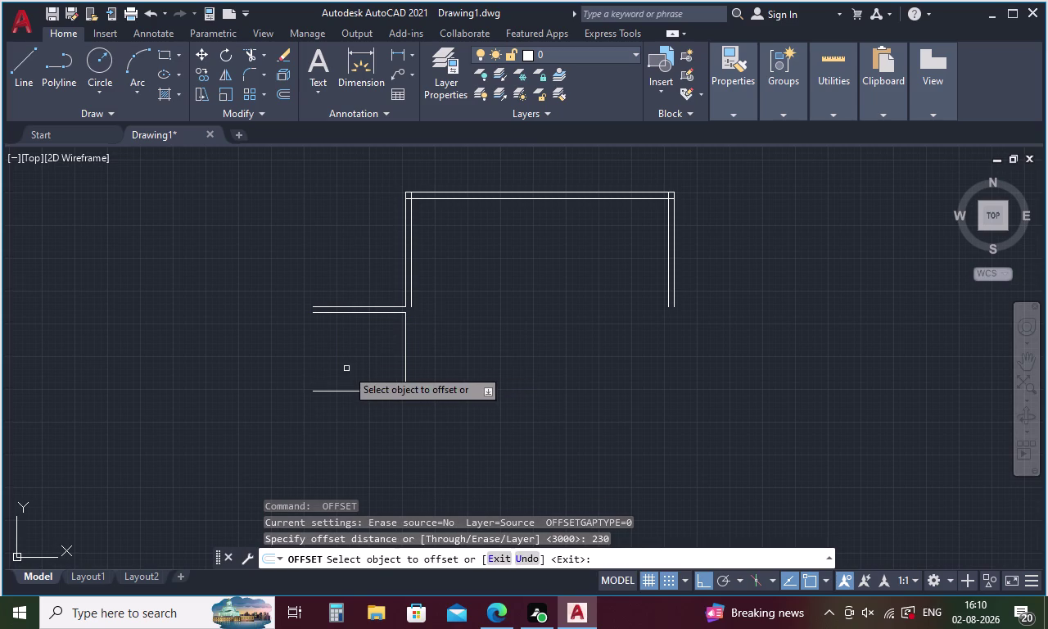
click(344, 392)
click(345, 406)
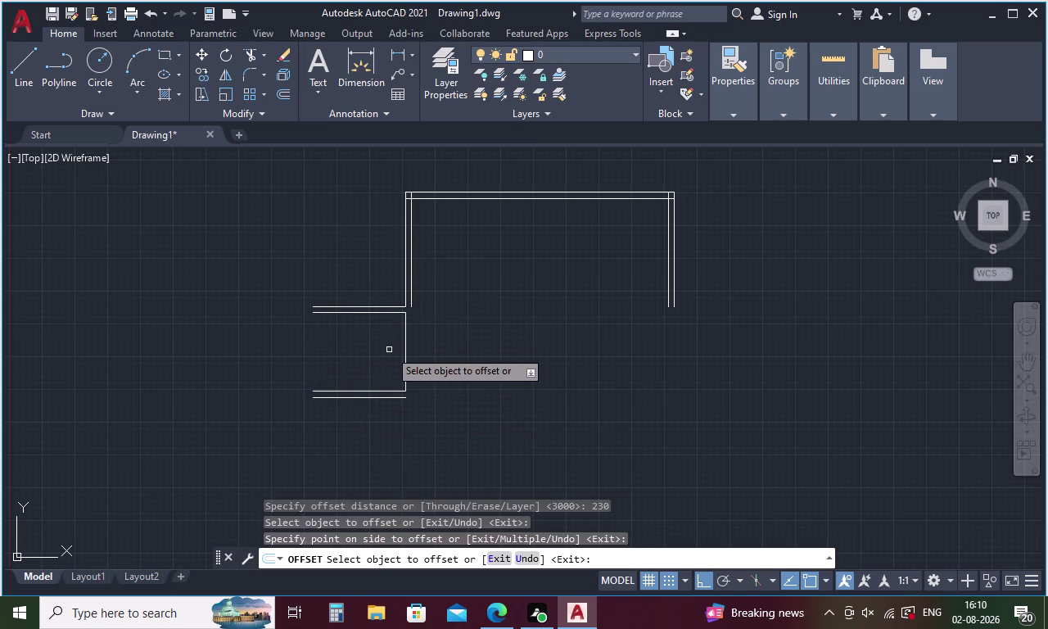
click(407, 323)
click(438, 325)
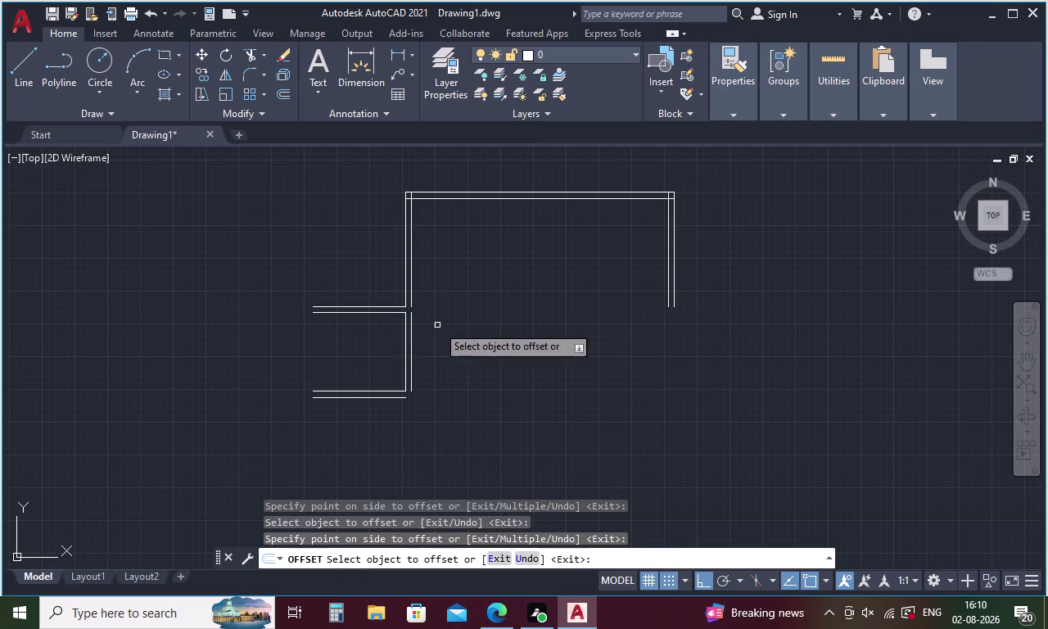
key(Escape)
Redraw the projection's 3000-long left edge.
key(l)
key(Return)
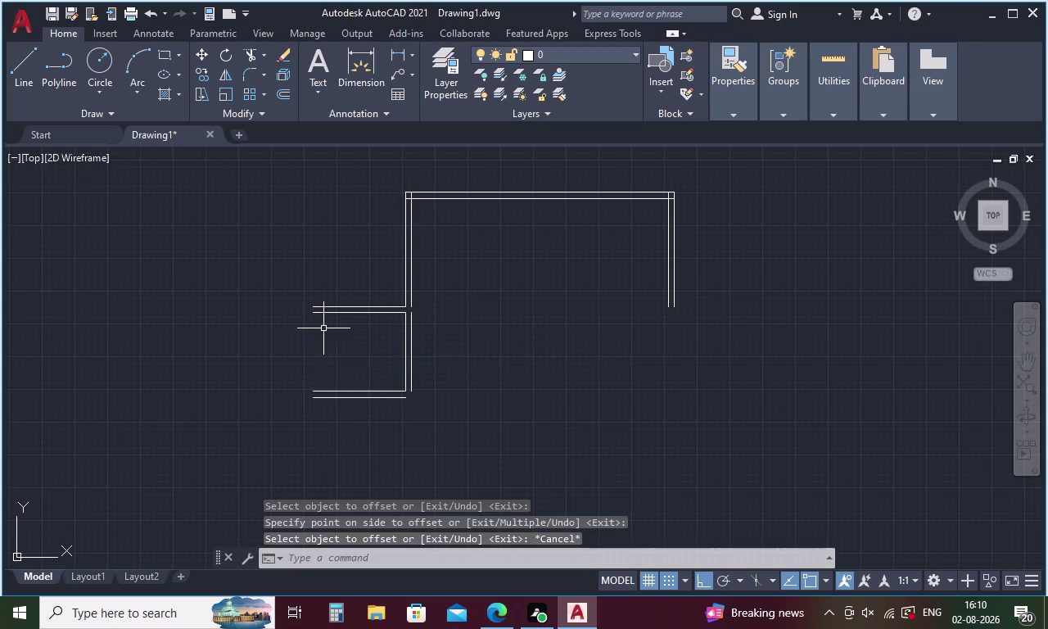
click(312, 316)
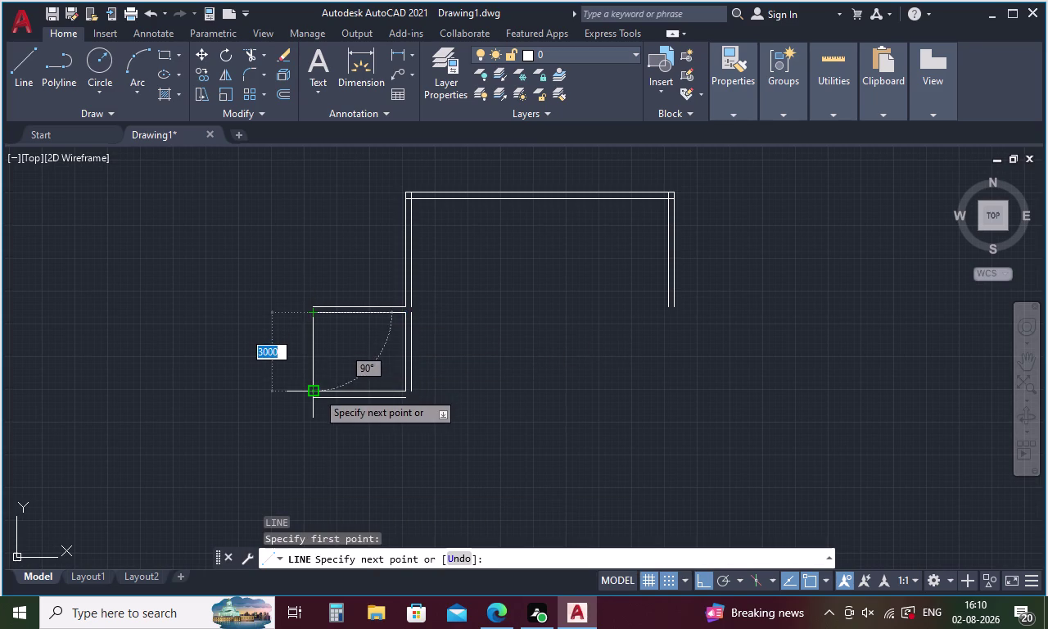
click(317, 392)
key(Escape)
Offset the left edge 230 outward to double it.
key(o)
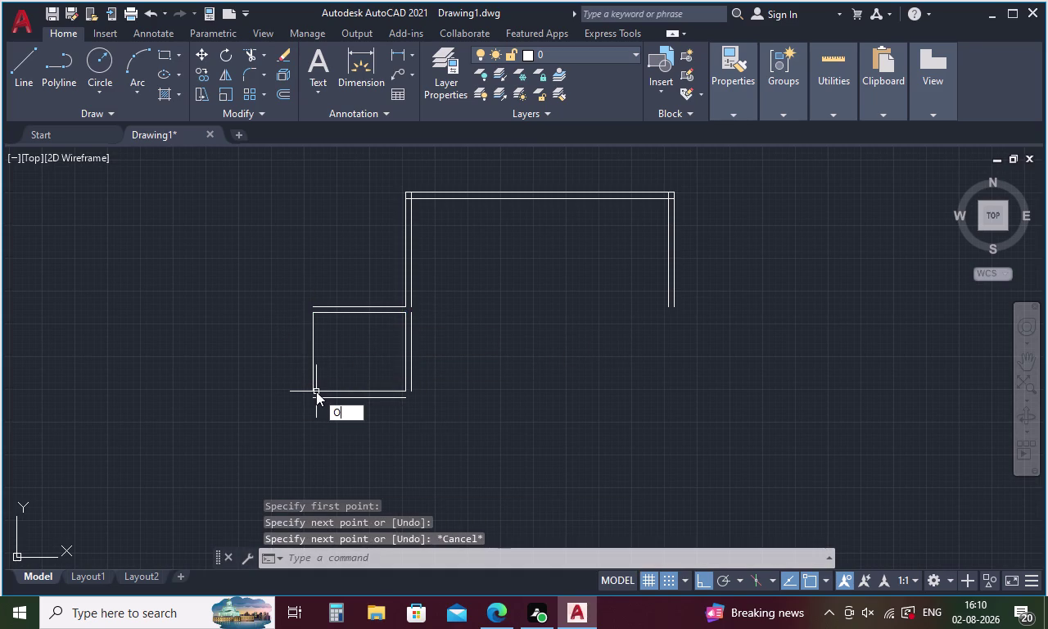
key(Return)
text(23)
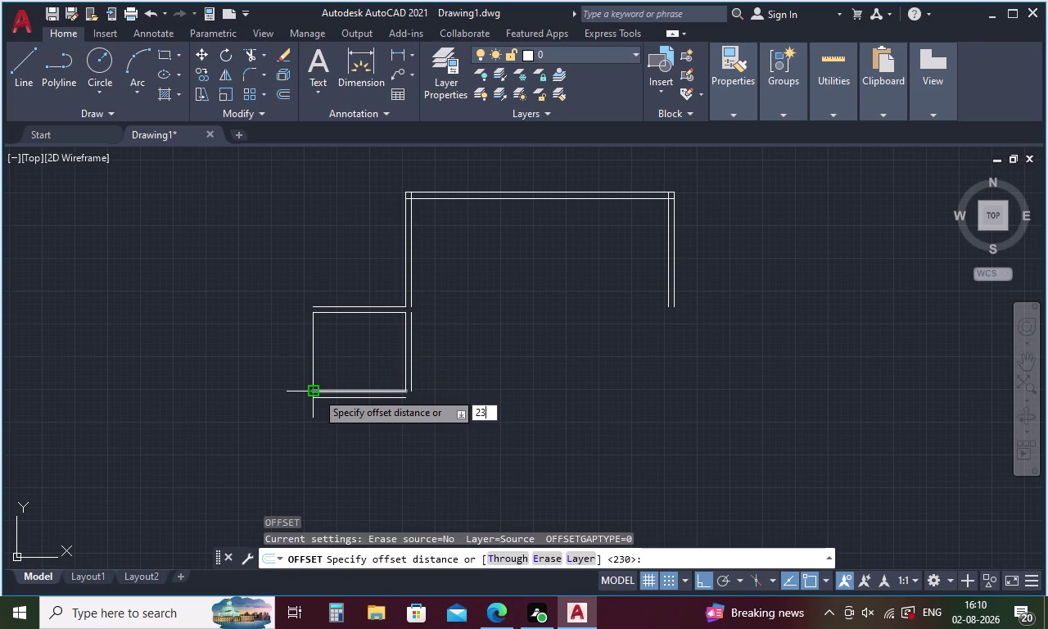
text(0)
key(Return)
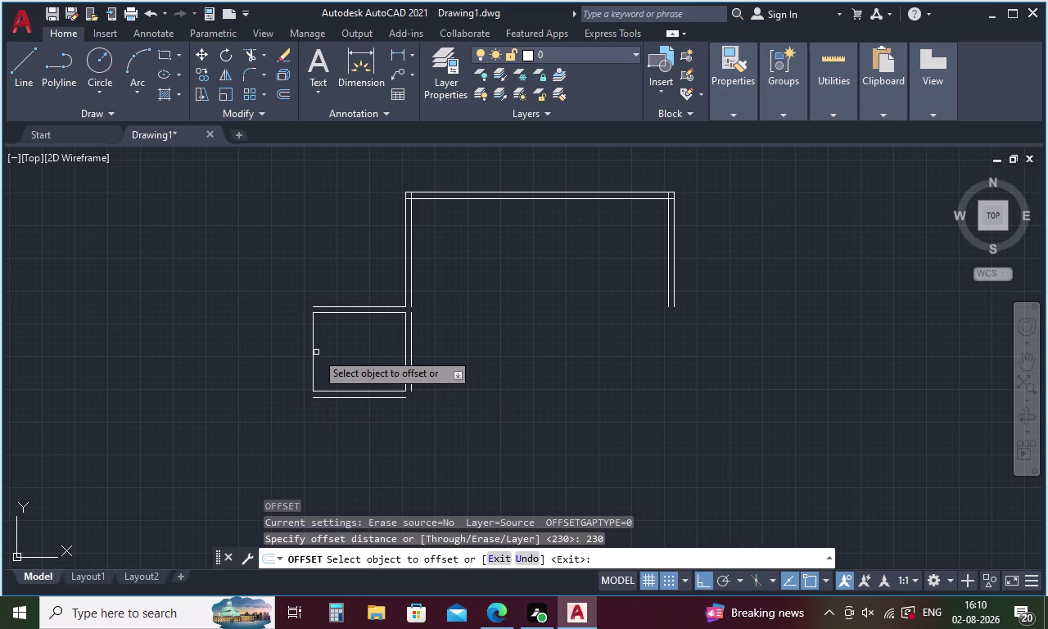
click(314, 365)
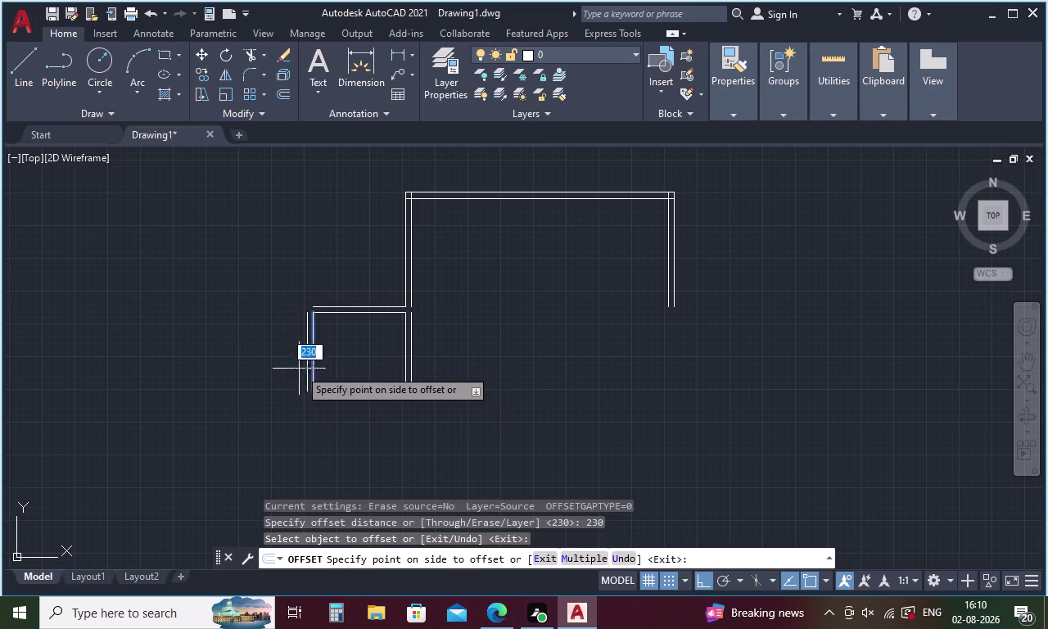
click(286, 371)
key(Escape)
text(F)
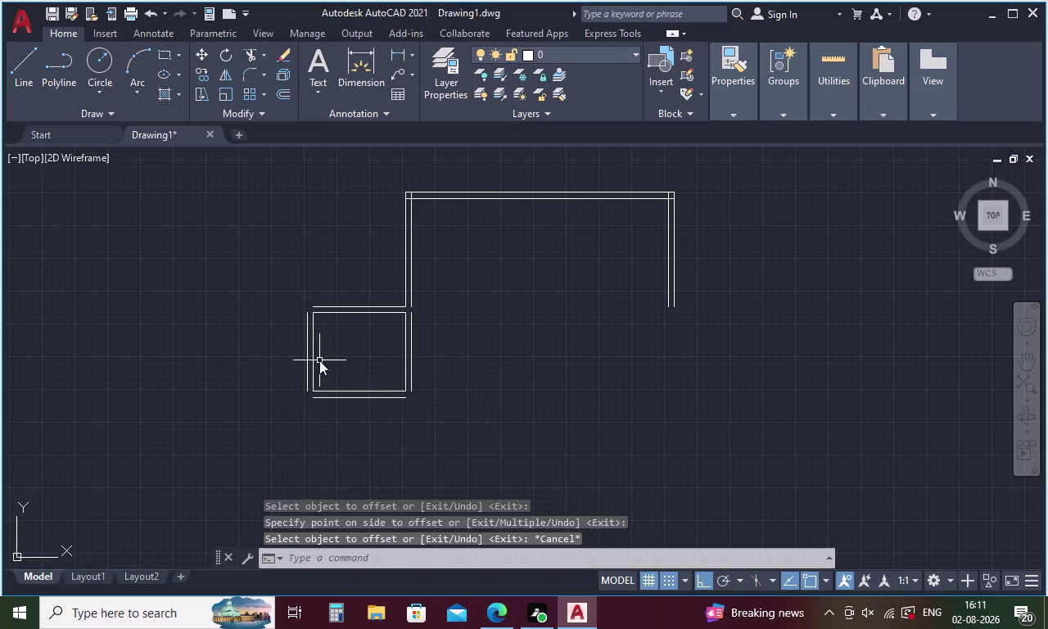
key(space)
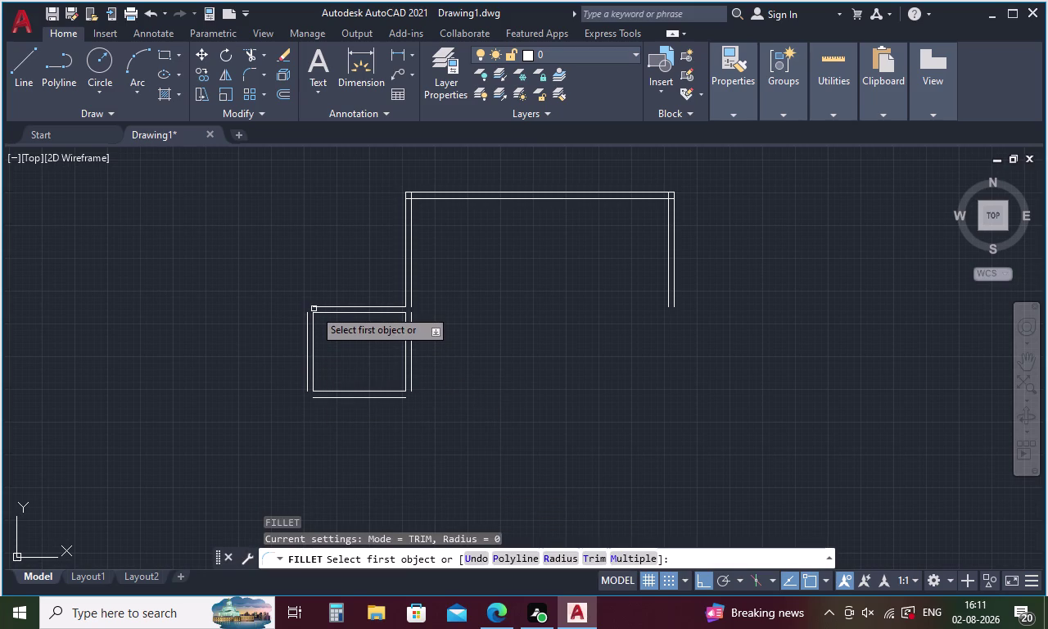
Fillet the projection's outer top-left, bottom-left and bottom-right corners closed.
click(313, 304)
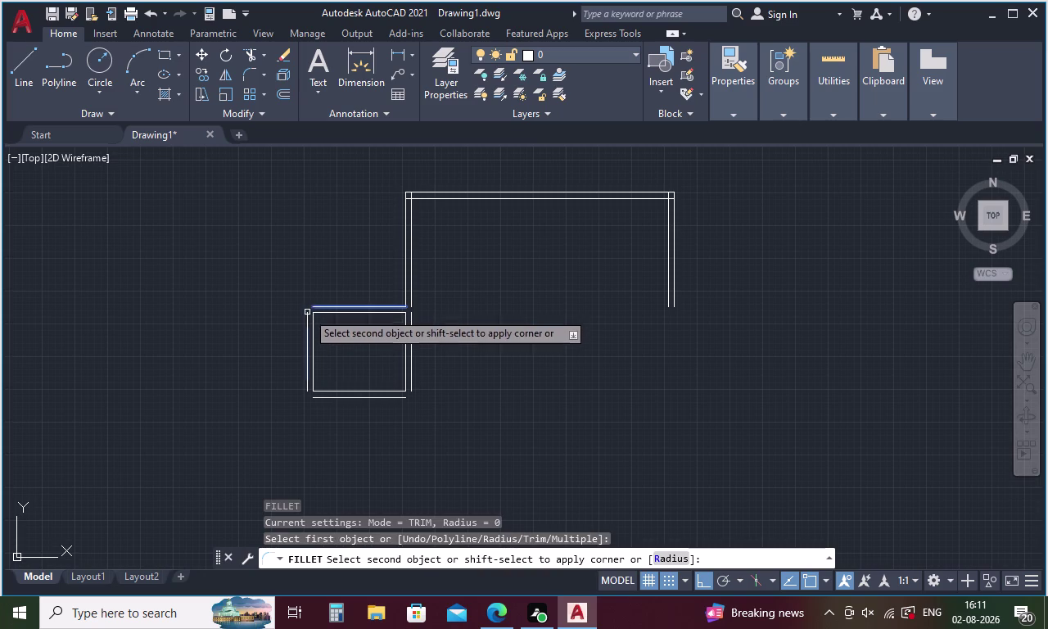
click(307, 318)
key(space)
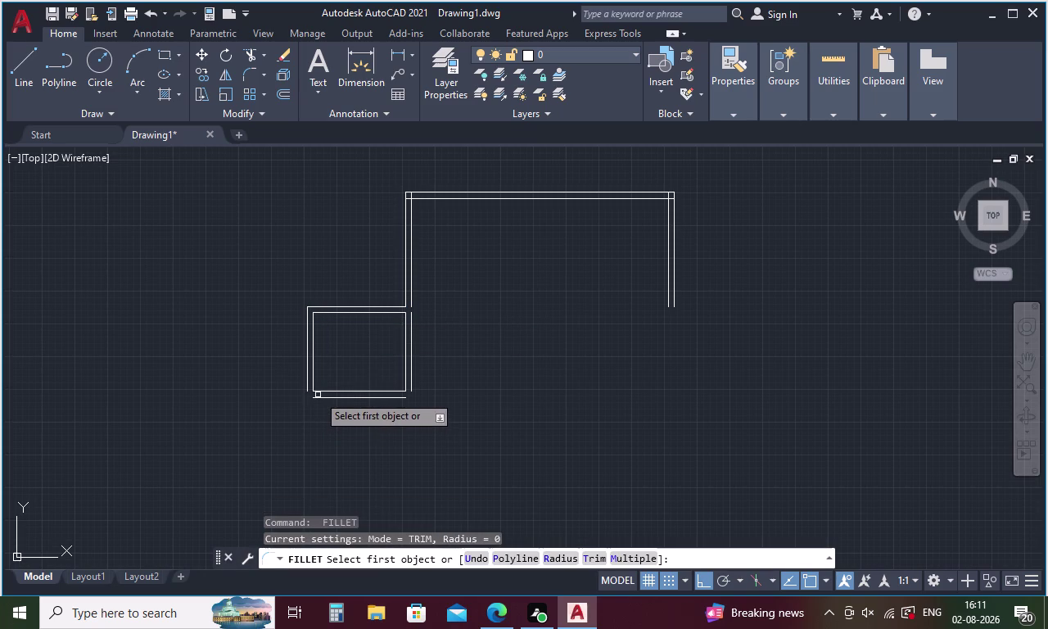
click(317, 399)
click(305, 387)
key(space)
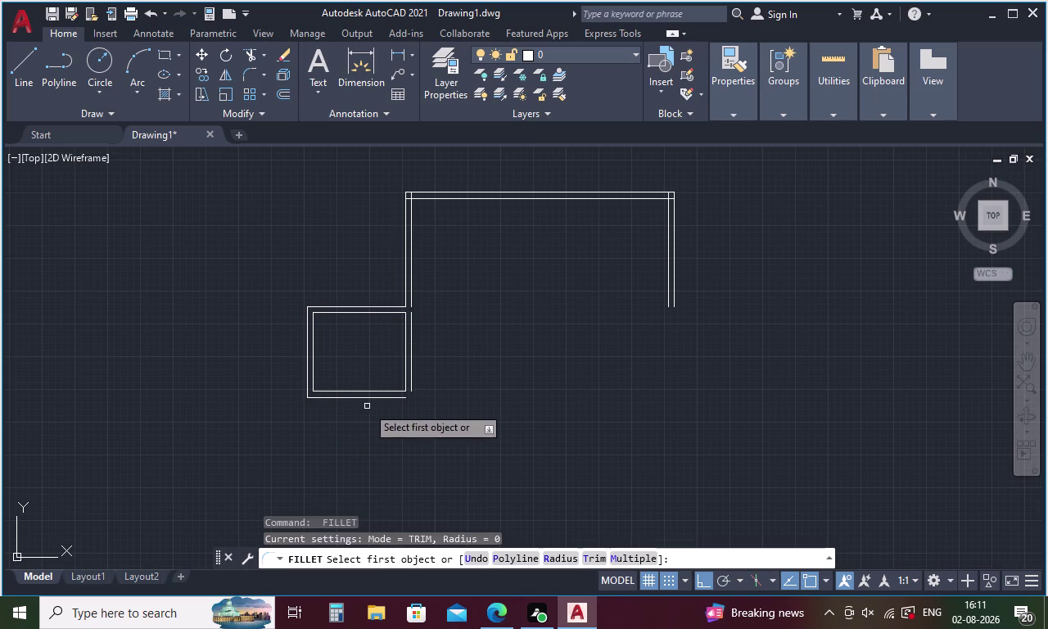
click(412, 382)
click(406, 397)
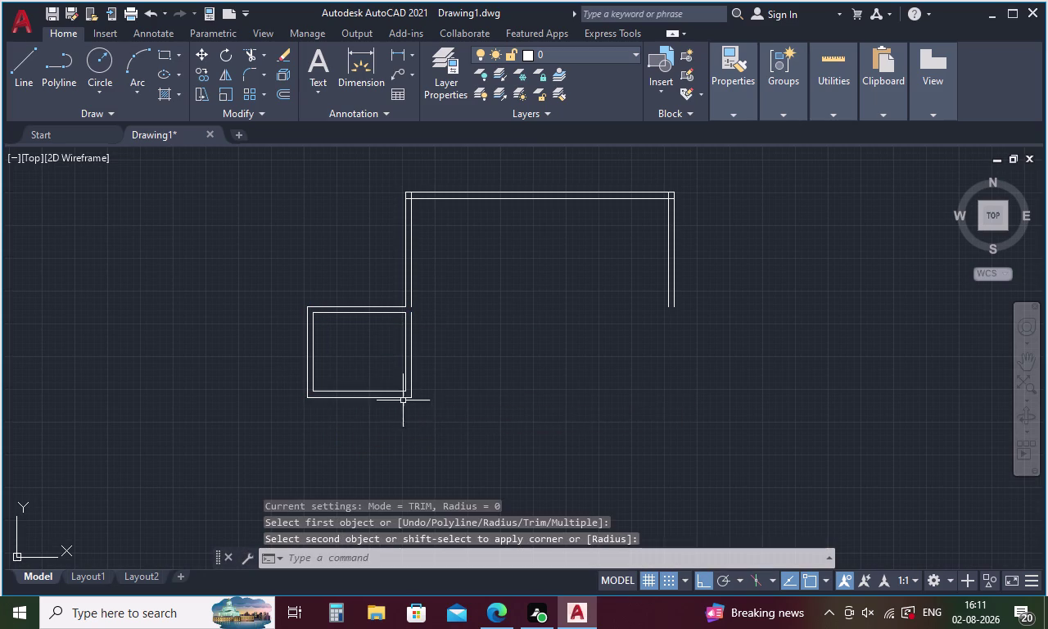
key(Escape)
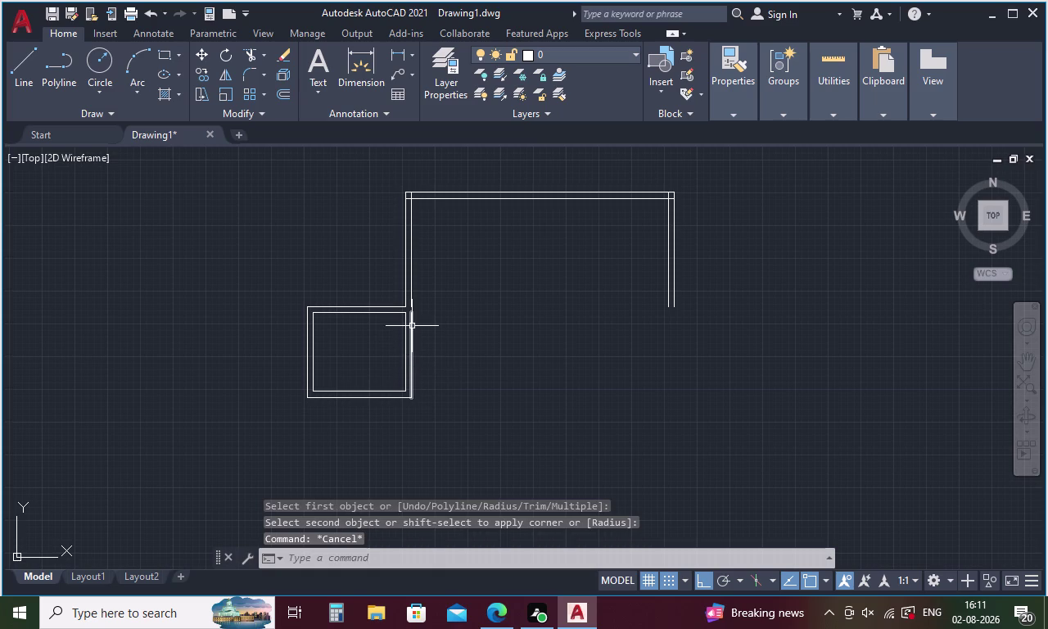
Join the small room's two right wall segments into one line.
click(412, 325)
click(411, 266)
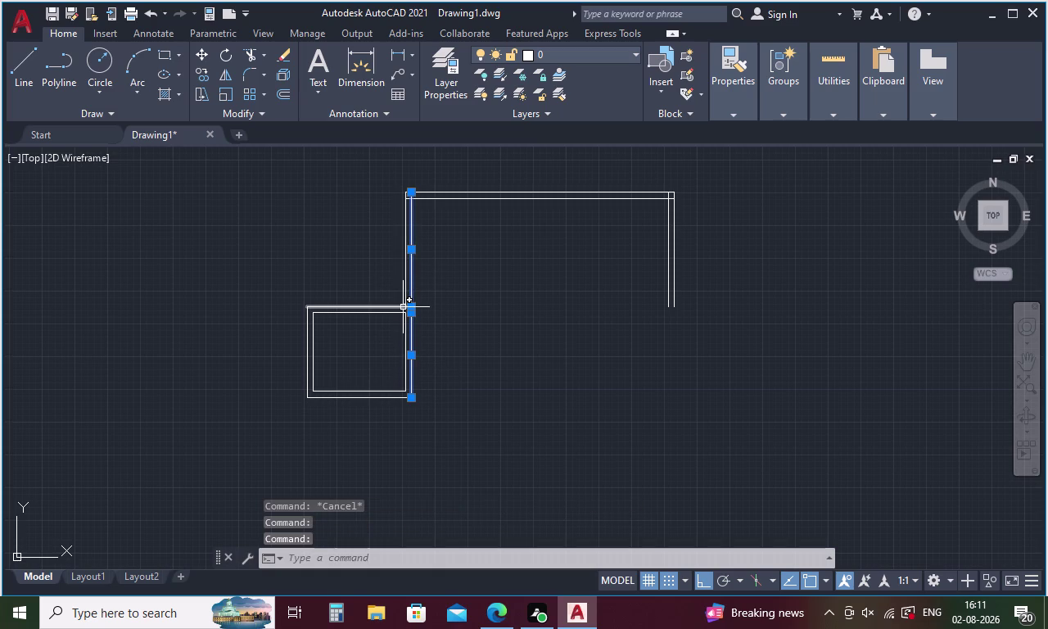
key(j)
key(Return)
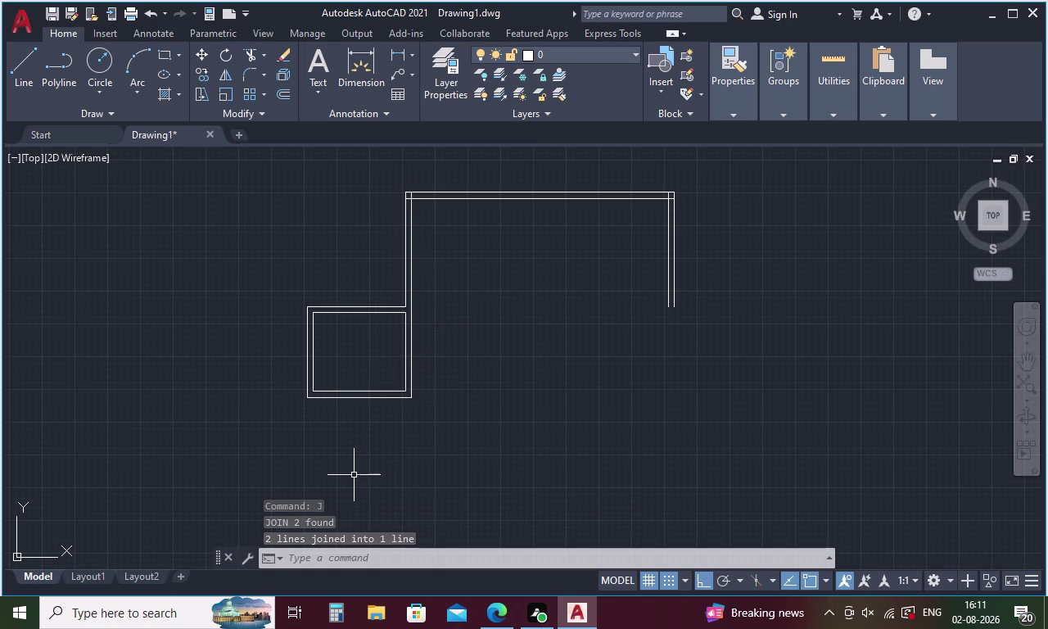
key(Escape)
key(l)
key(Return)
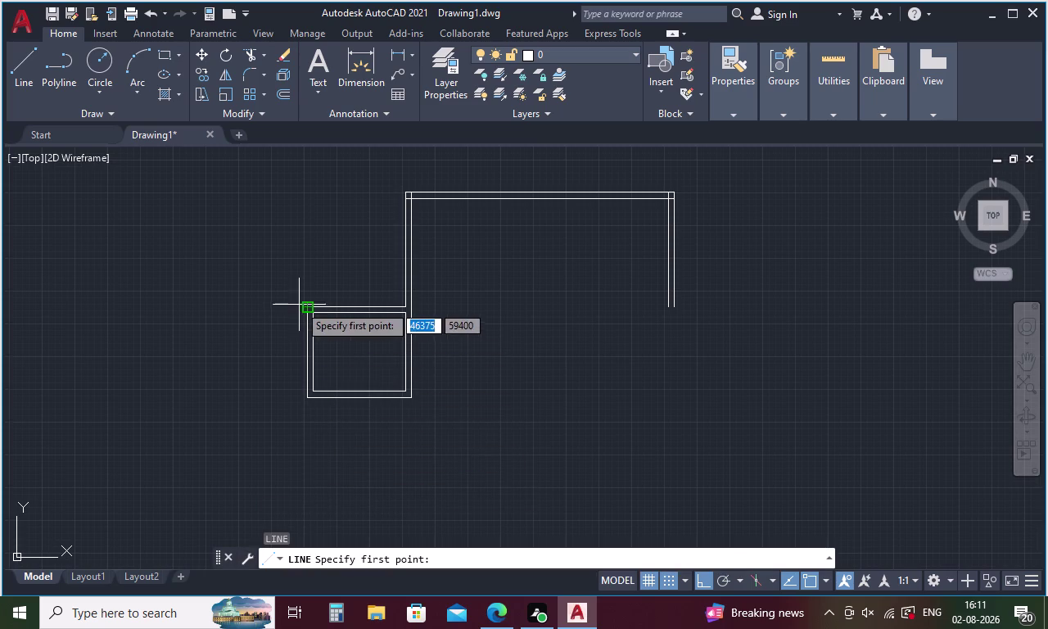
Measure the small room's height with DIST.
key(Escape)
key(d)
key(i)
key(Return)
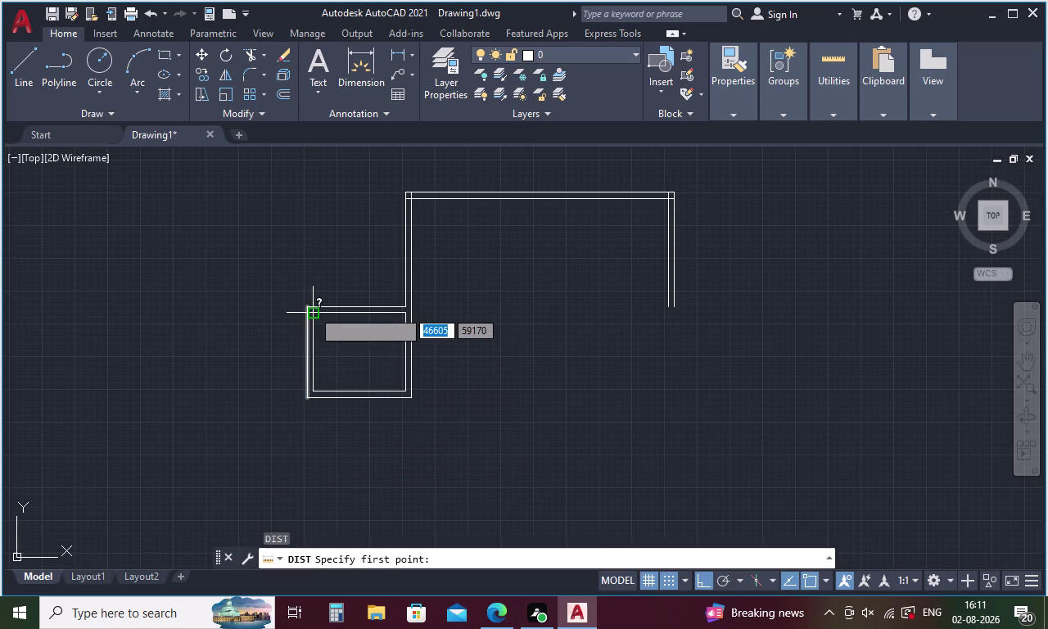
click(316, 313)
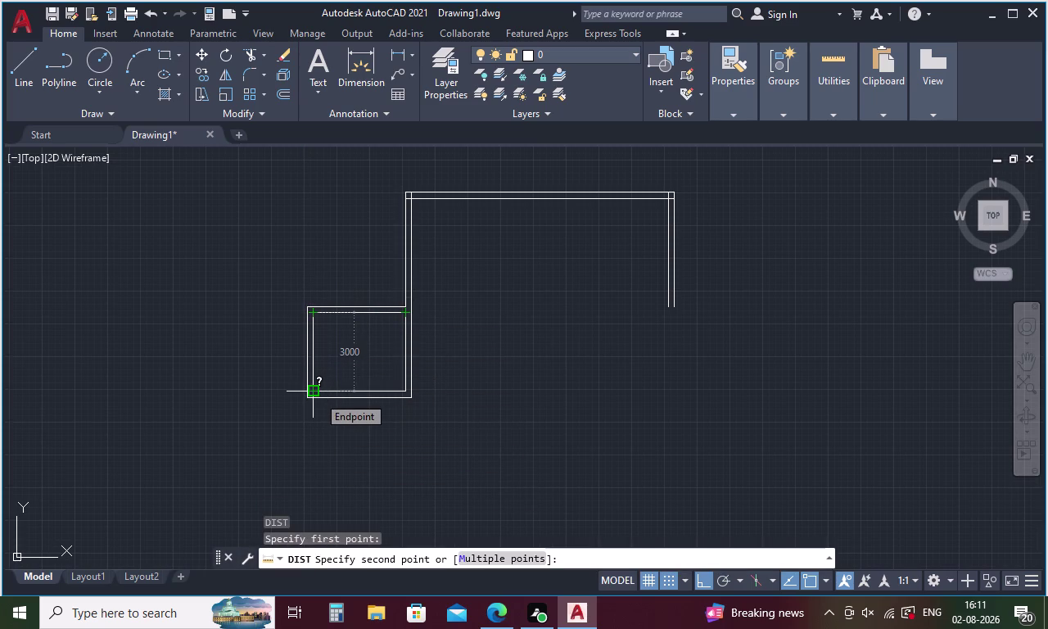
key(Escape)
Draw a 4585-long wall line leftward from the small room's top-left corner.
key(l)
key(Return)
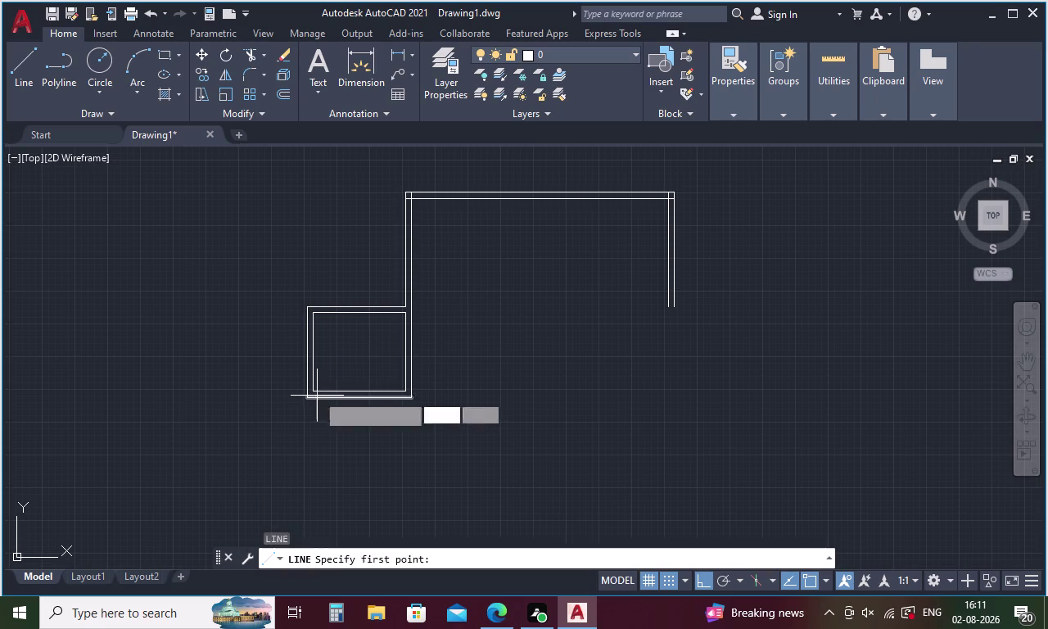
click(306, 308)
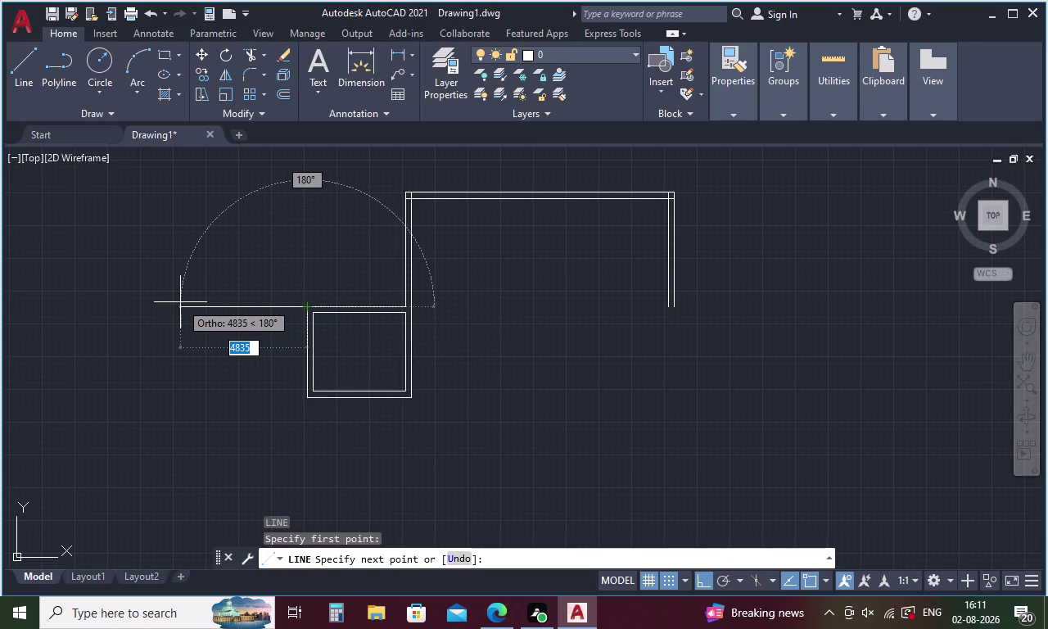
text(458)
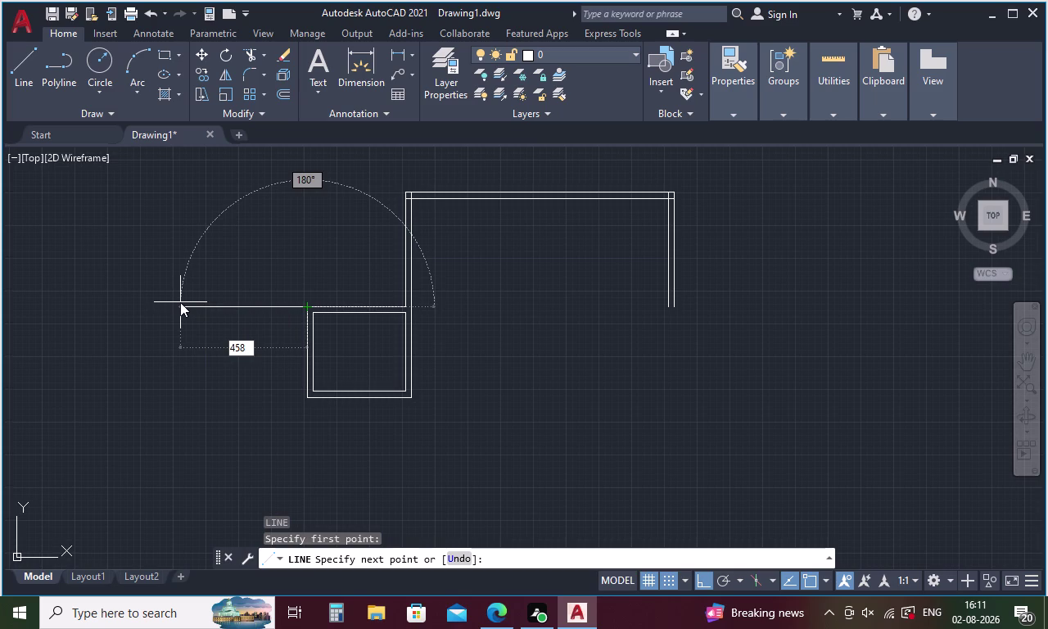
key(5)
key(Return)
key(Escape)
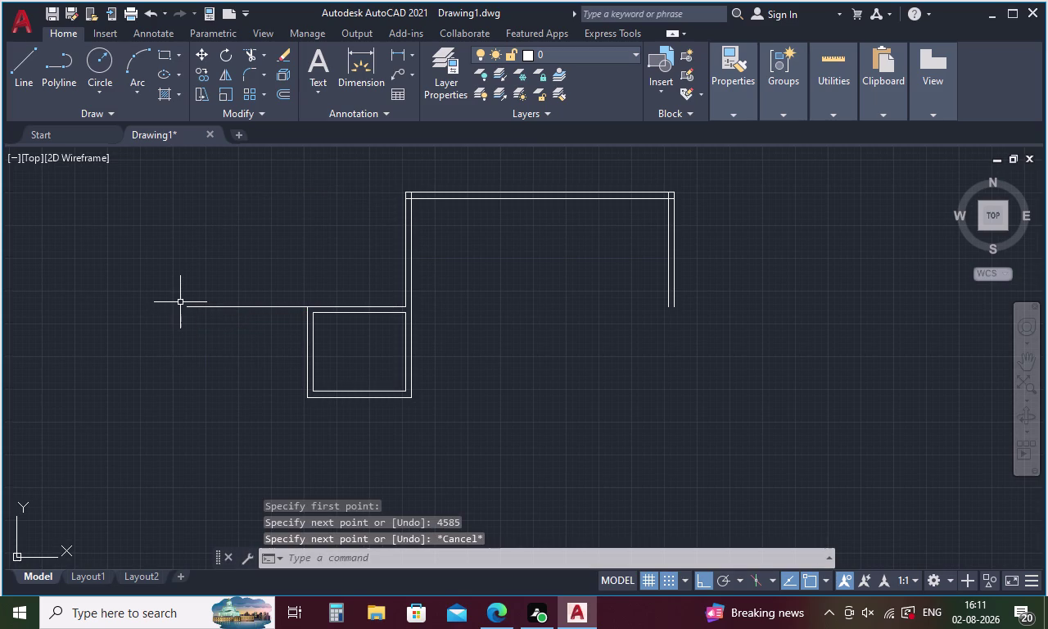
Offset the new wall line 230 downward to double it.
key(o)
key(Return)
text(230)
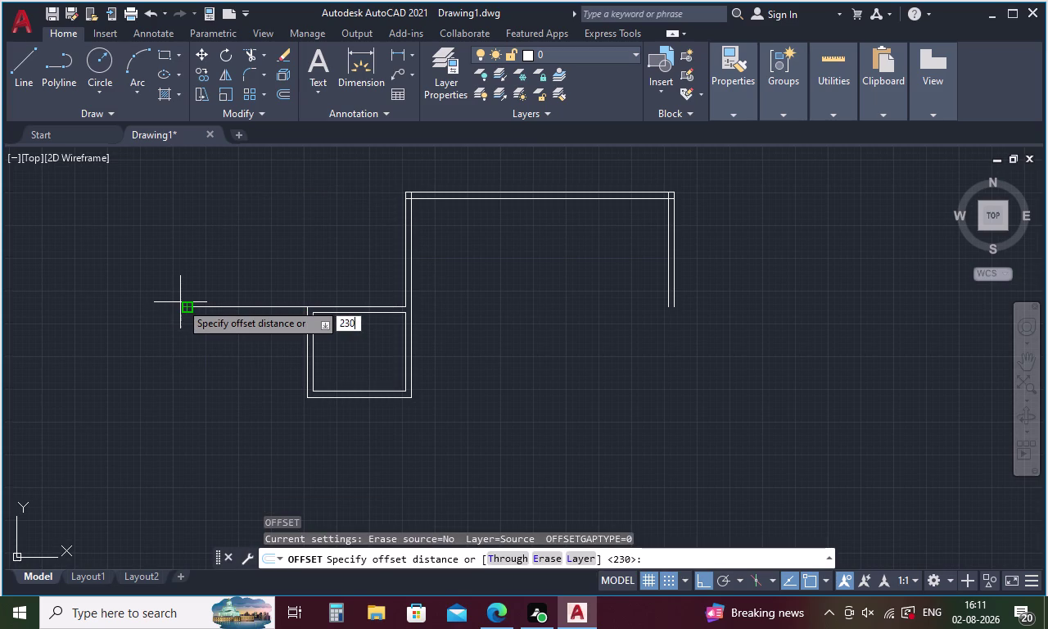
key(Return)
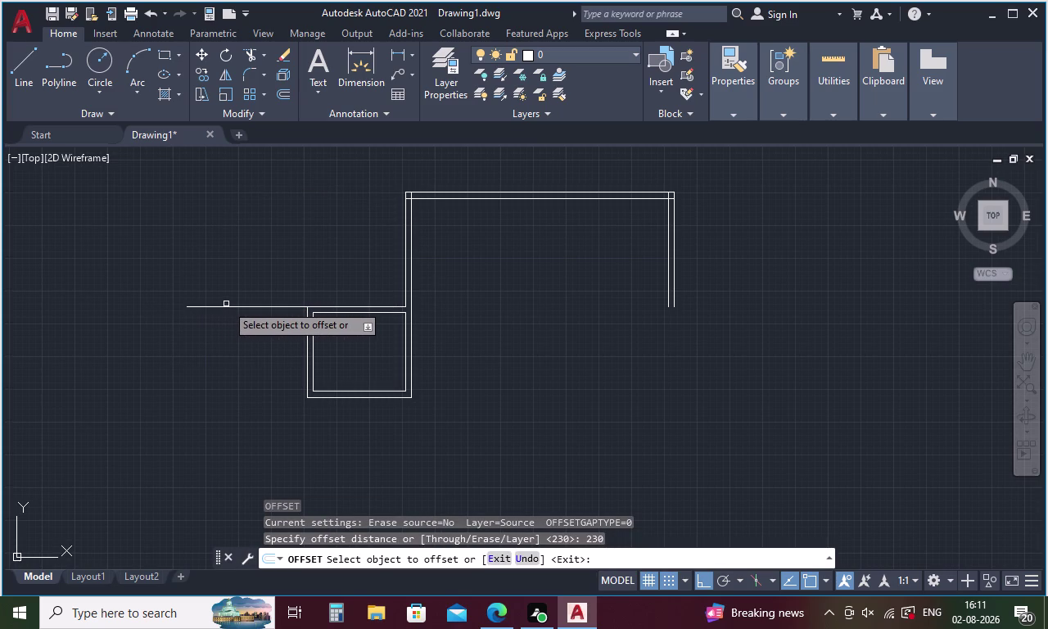
click(226, 305)
click(233, 334)
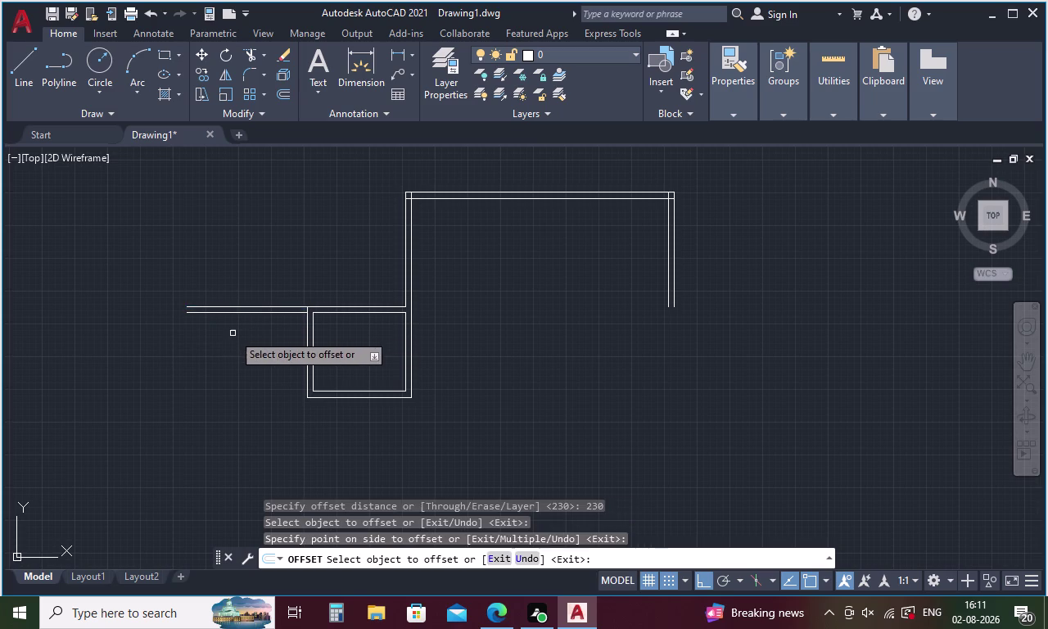
key(Escape)
key(l)
key(Return)
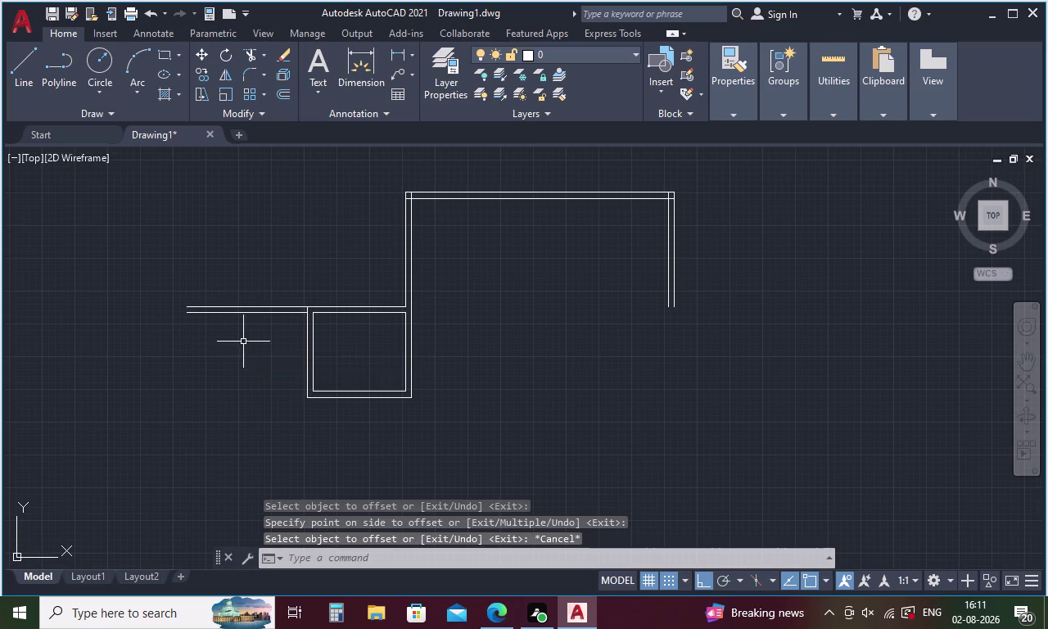
click(190, 315)
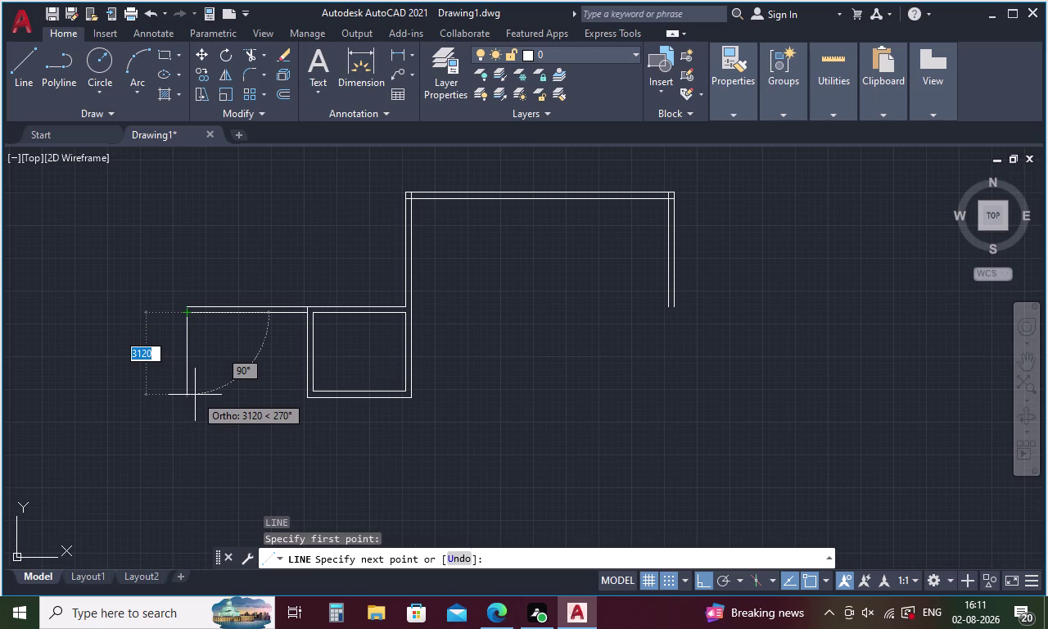
Draw a 3000-long left wall line downward from the new wall's left end.
key(3)
text(00)
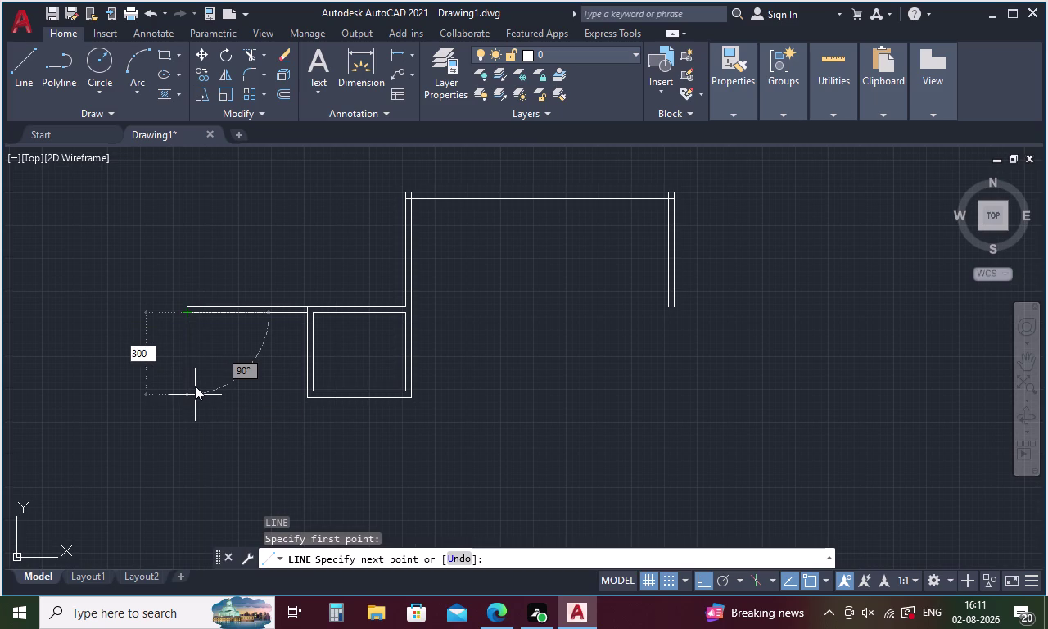
key(0)
key(Return)
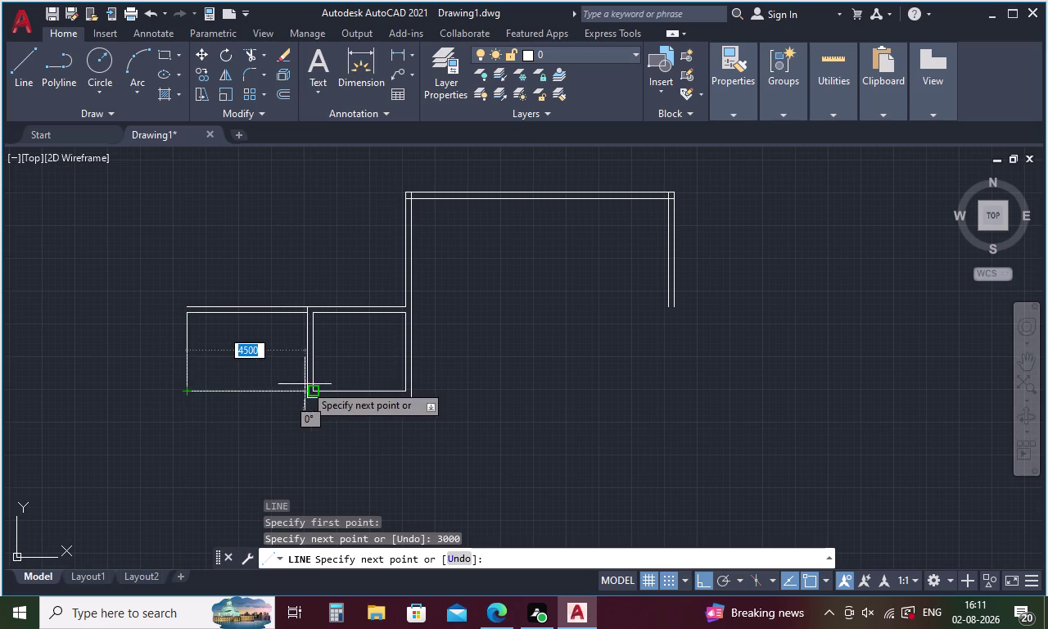
scroll(up, 3)
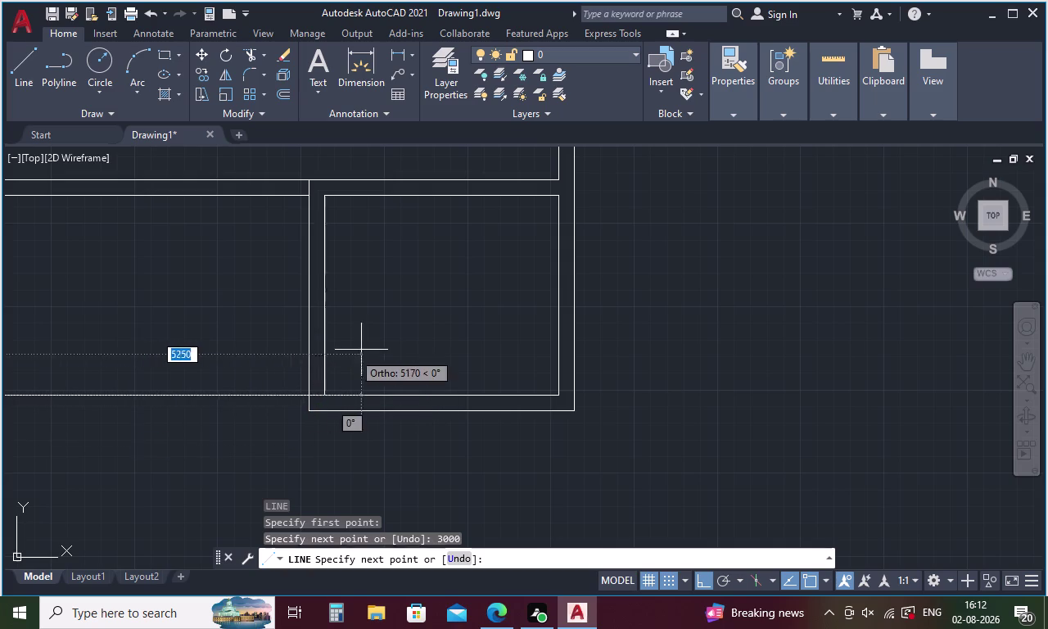
click(309, 337)
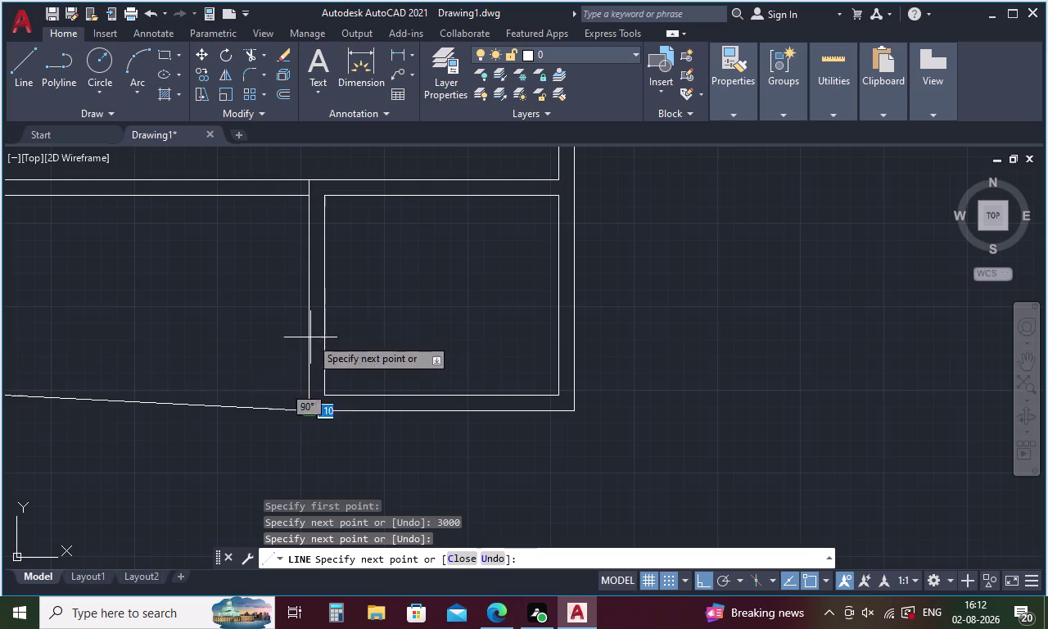
Undo the misplaced segment and draw the 4585-long bottom wall line toward the small room.
key(ctrl+z)
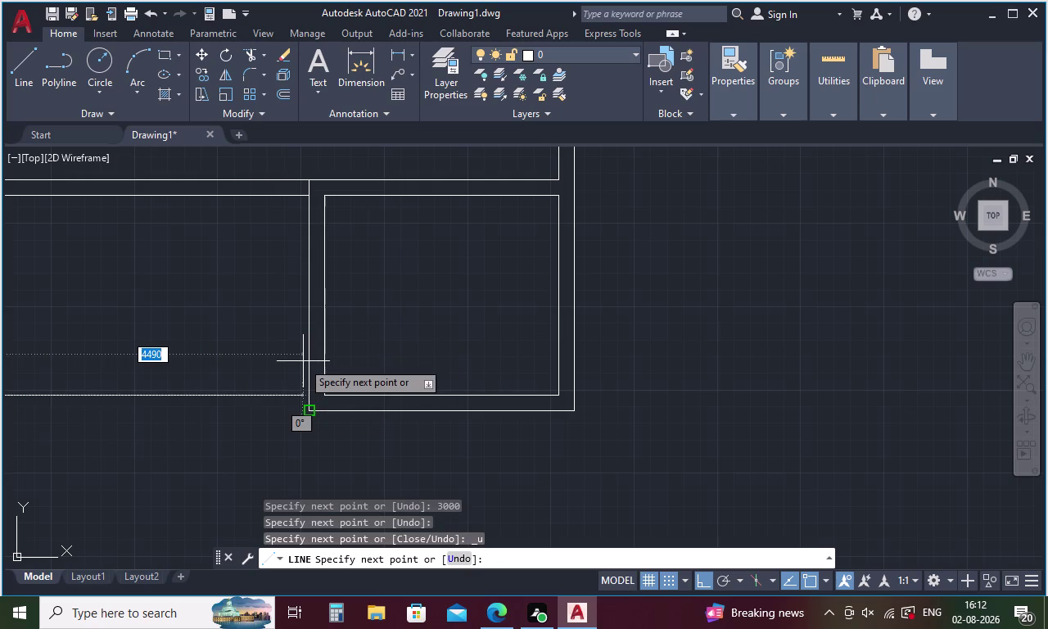
key(3)
text(0)
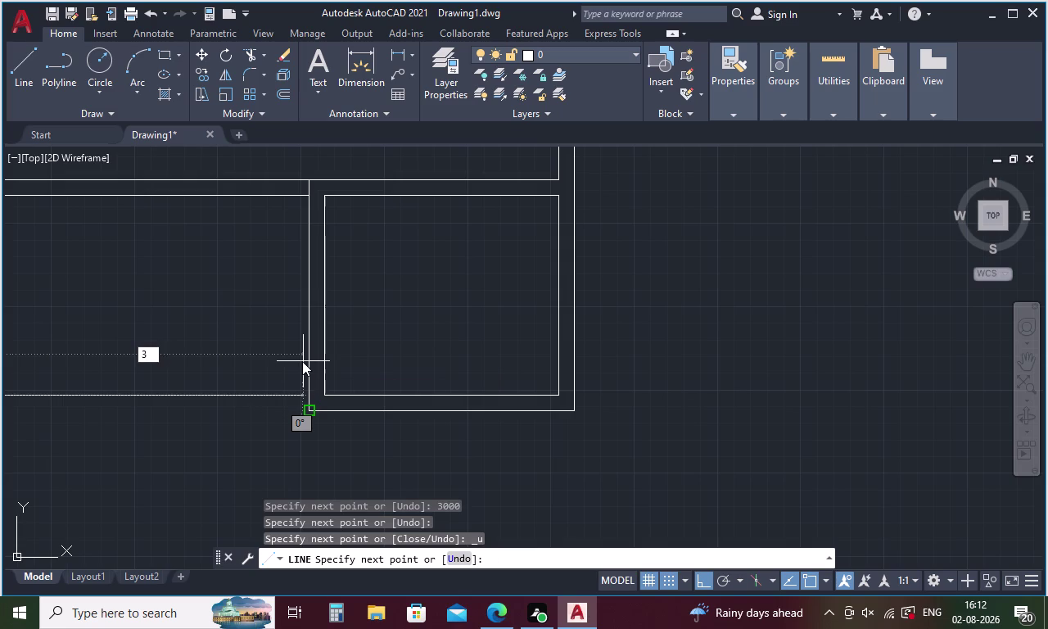
text(00)
key(BackSpace)
key(BackSpace)
key(BackSpace)
key(BackSpace)
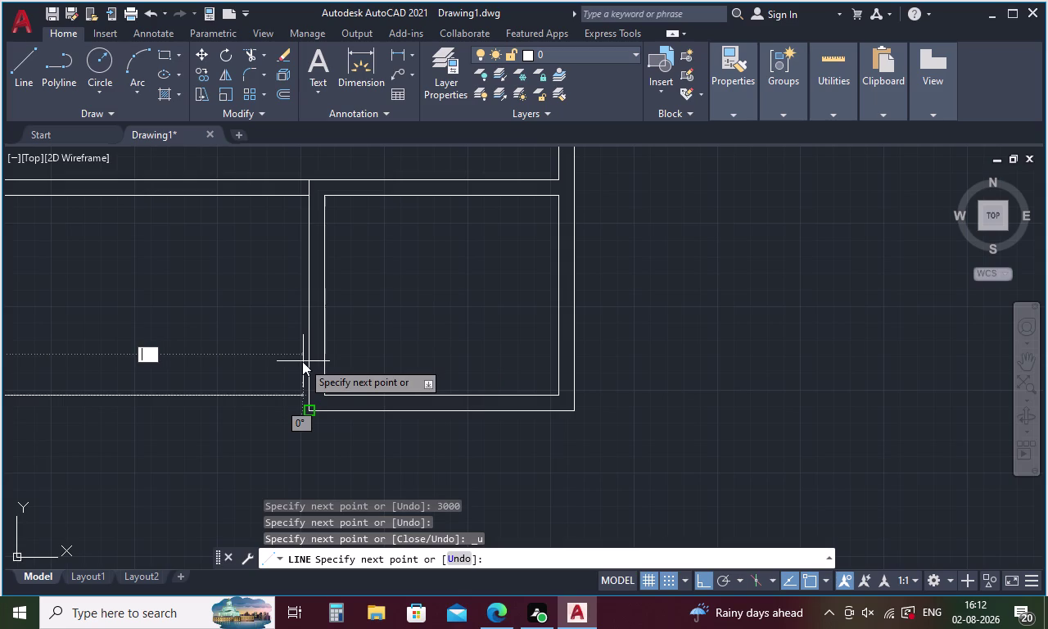
text(45)
text(8)
text(5)
key(Return)
key(Escape)
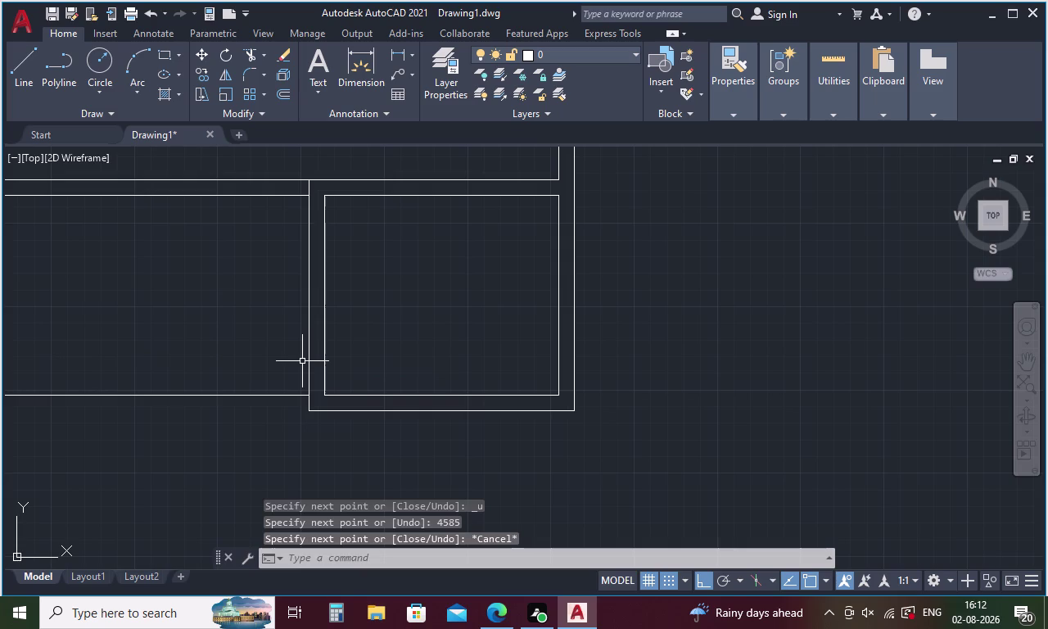
Set up an offset with a 230 wall thickness.
key(o)
key(Return)
text(23)
key(0)
key(Return)
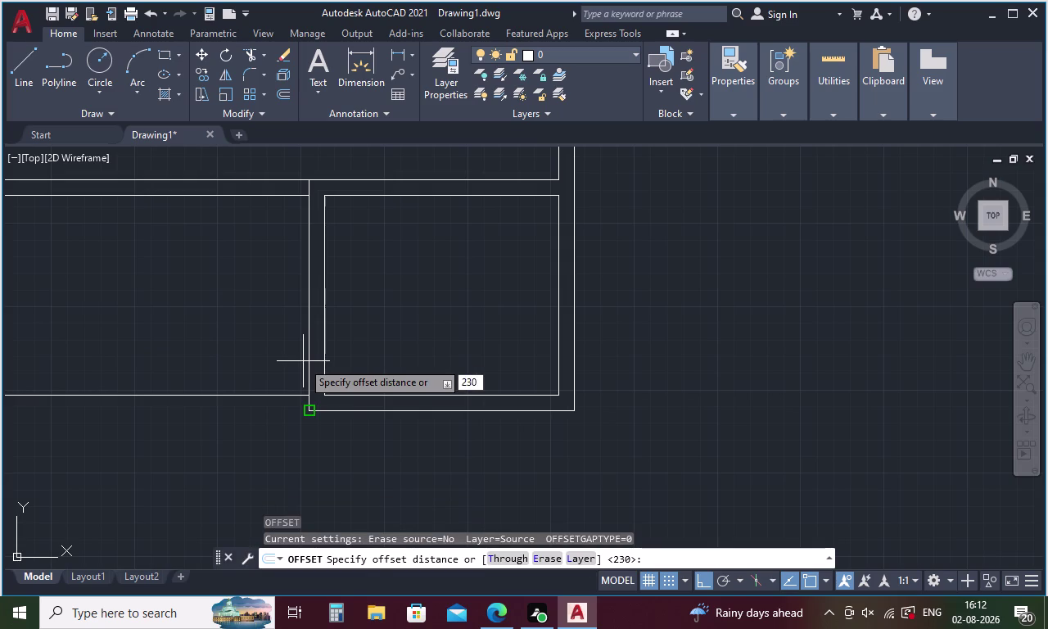
Offset the new left and bottom wall lines 230 outward.
scroll(down, 3)
middle_drag(196, 325, 421, 325)
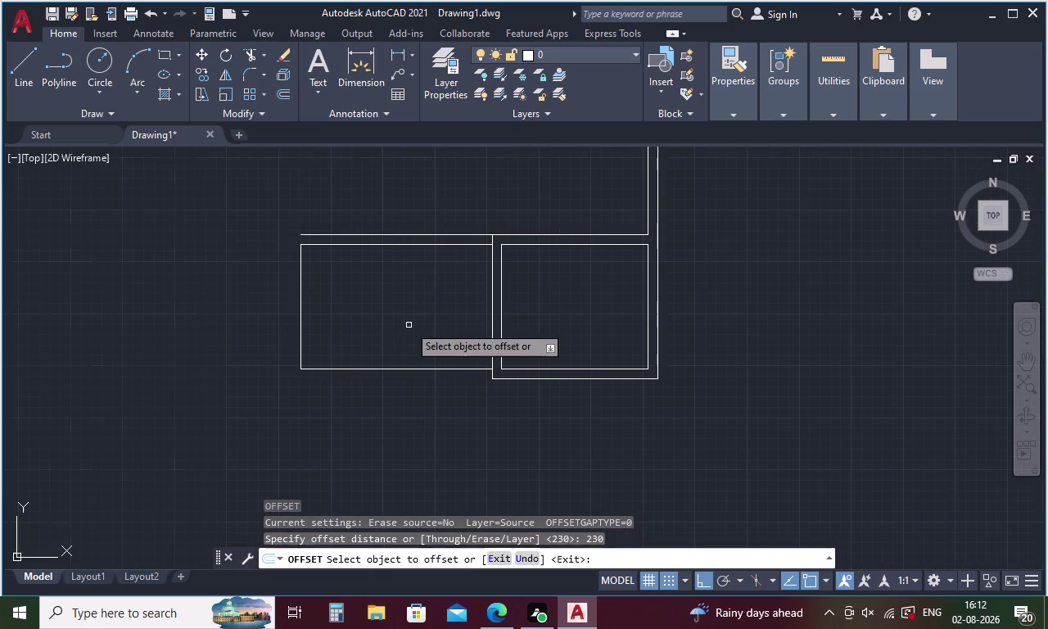
click(299, 304)
click(258, 307)
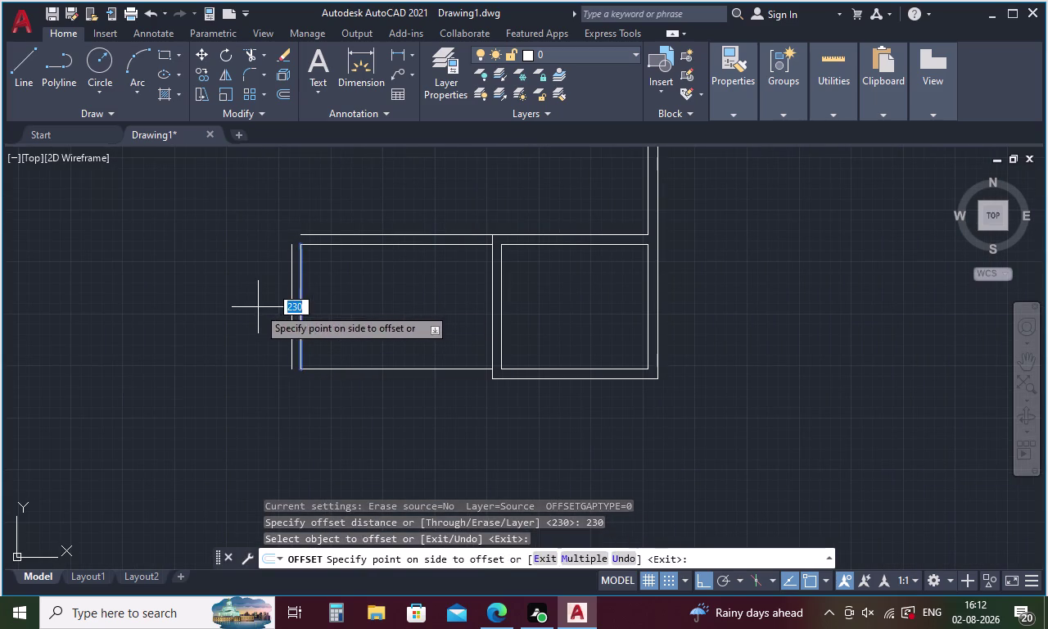
click(372, 369)
click(366, 396)
key(Escape)
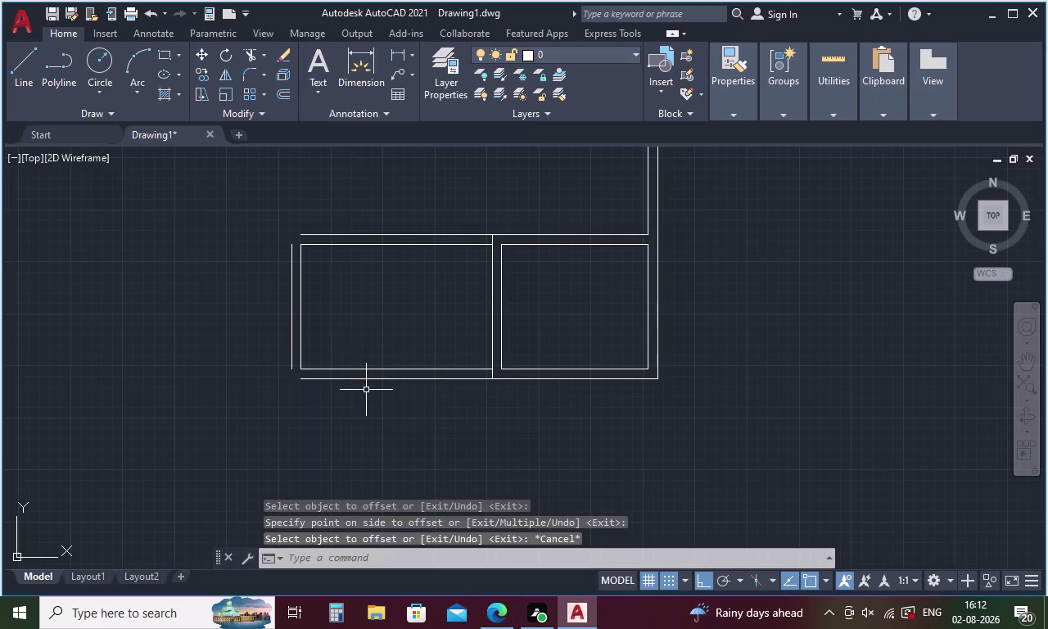
Fillet the outer wall corners closed, then cancel the fillet.
text(F)
key(space)
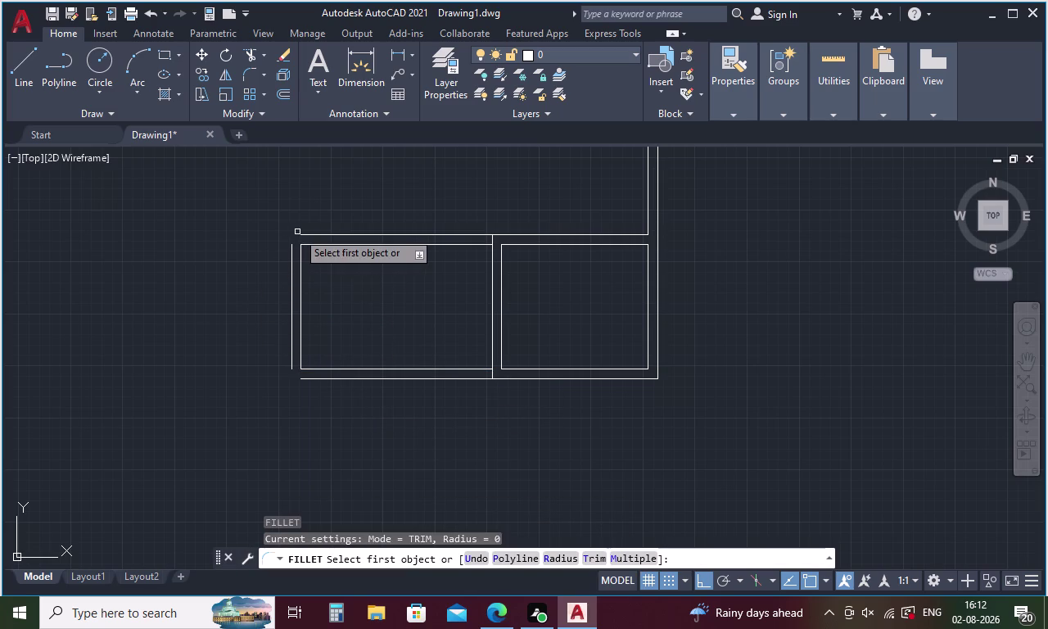
click(300, 232)
click(289, 248)
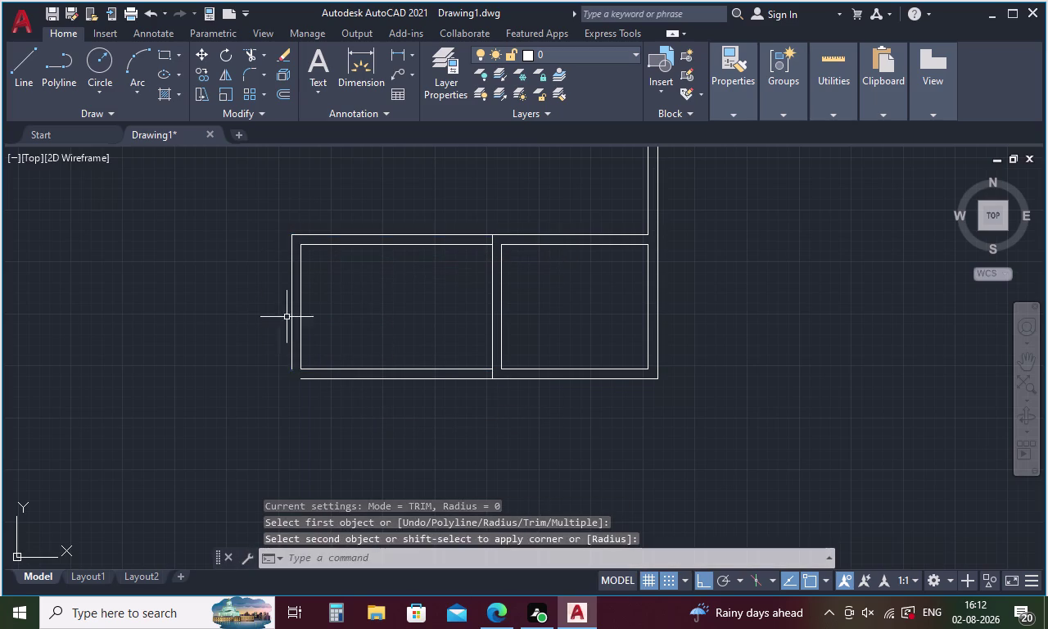
key(space)
click(321, 378)
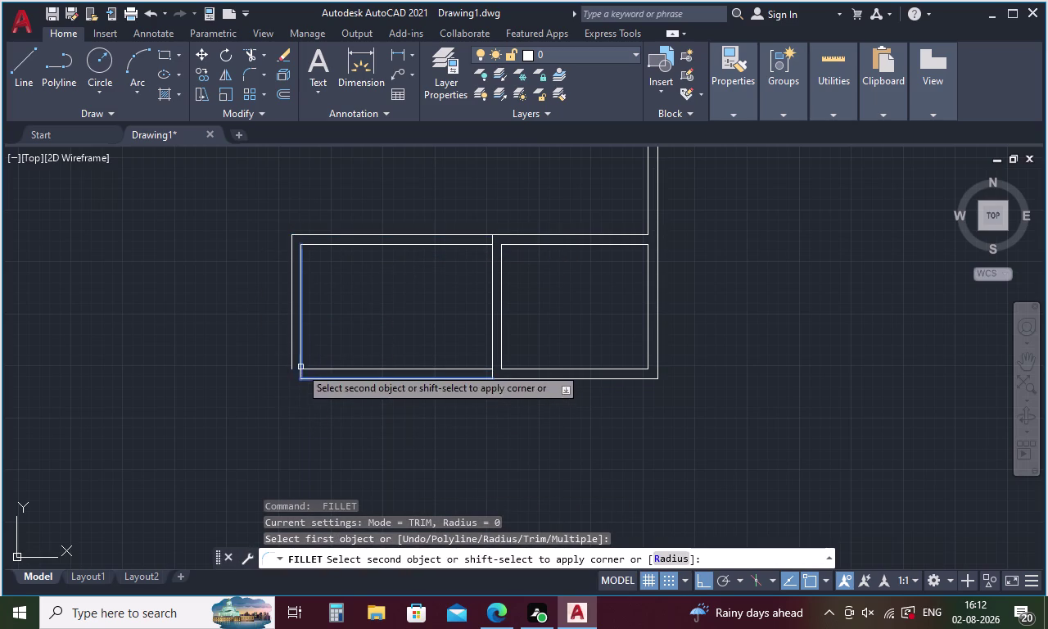
click(290, 356)
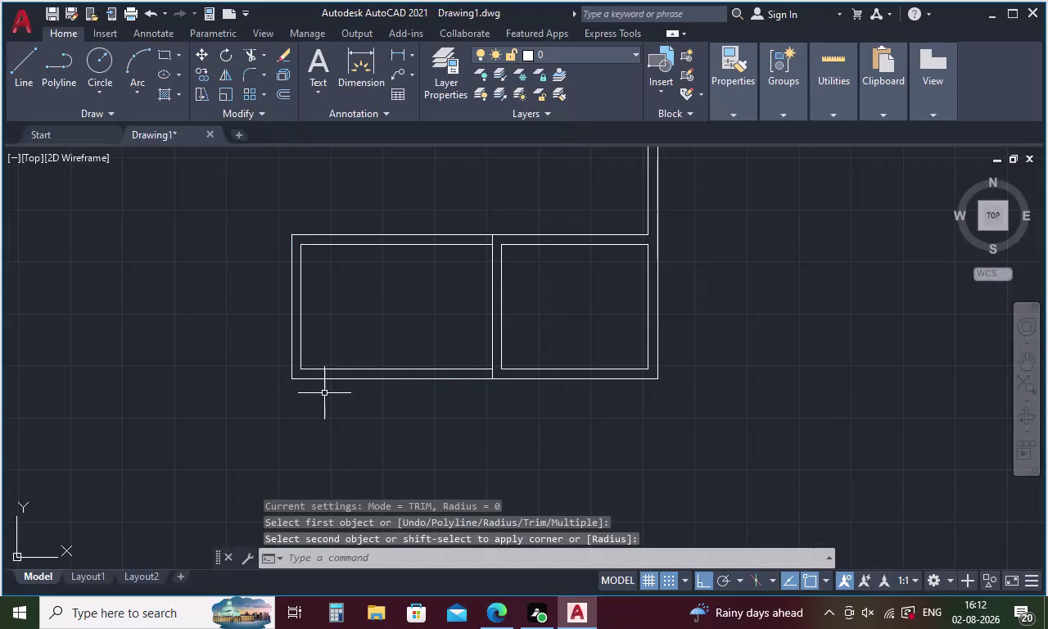
key(Escape)
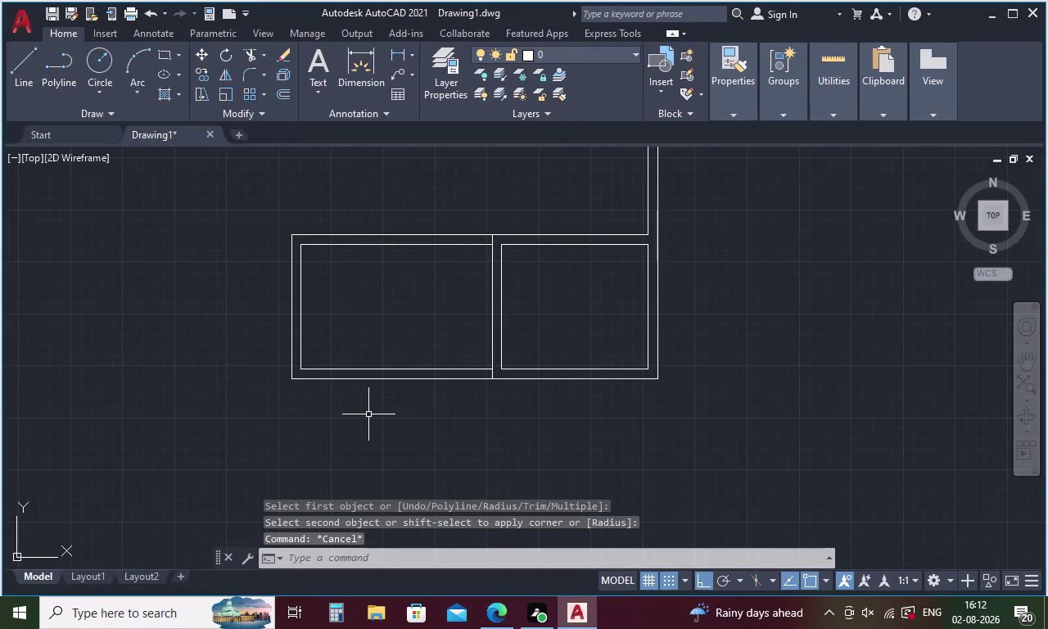
Draw a 3635-long vertical line down from the outer bottom-left wall corner.
key(l)
key(Return)
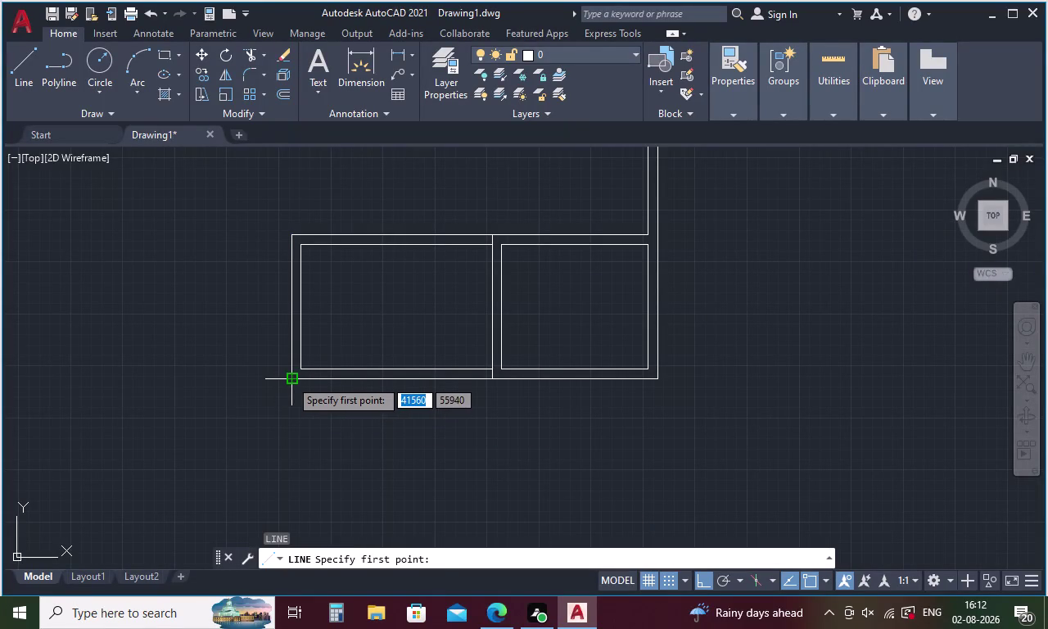
click(290, 379)
scroll(down, 3)
middle_drag(303, 454, 305, 386)
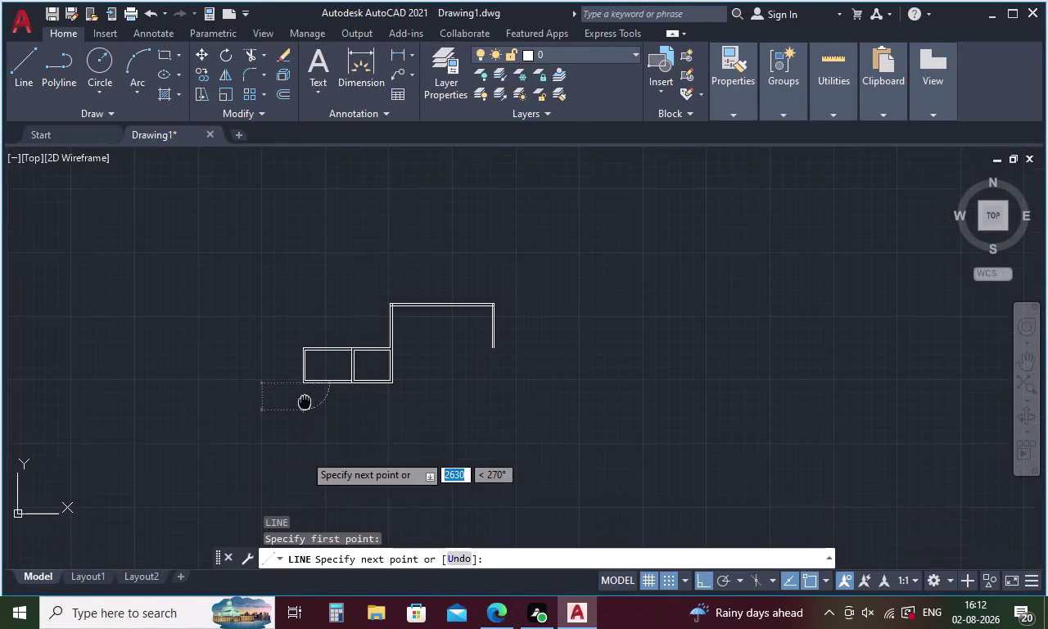
middle_drag(305, 387, 305, 336)
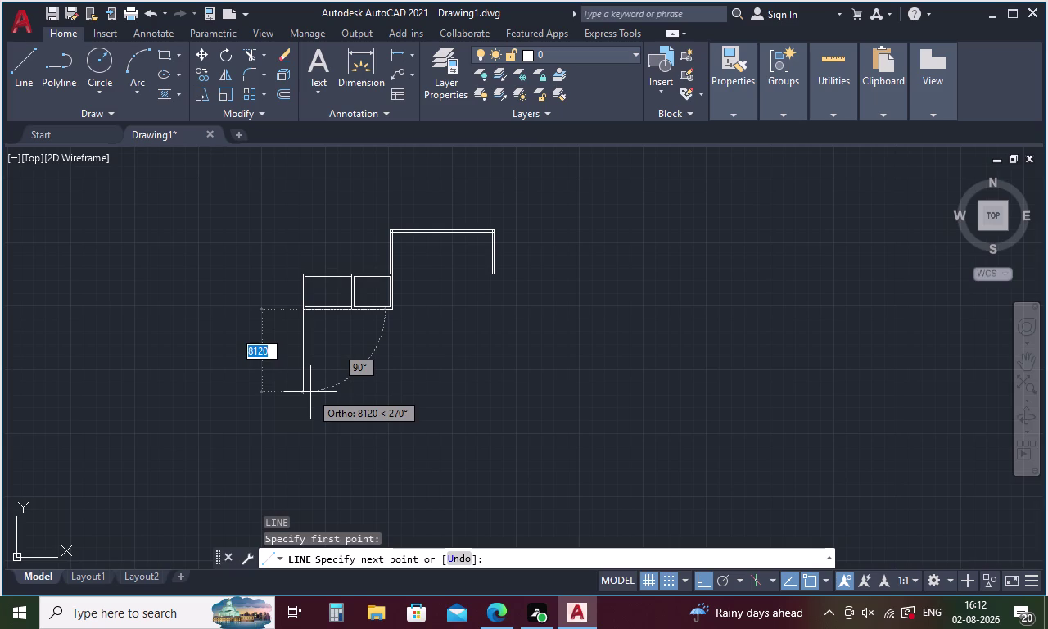
text(3)
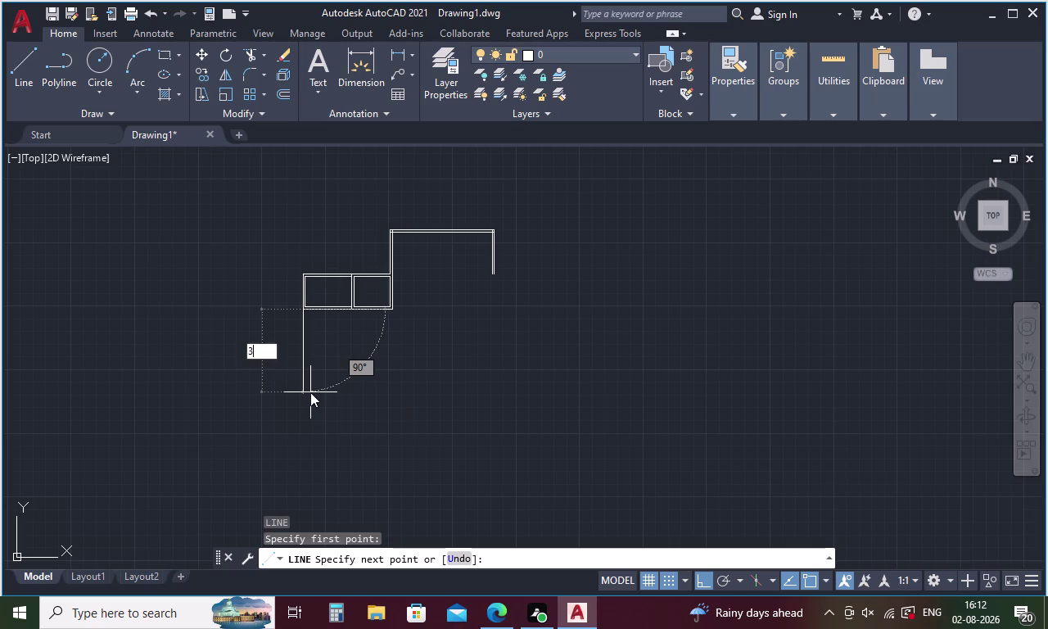
text(63)
key(5)
key(Return)
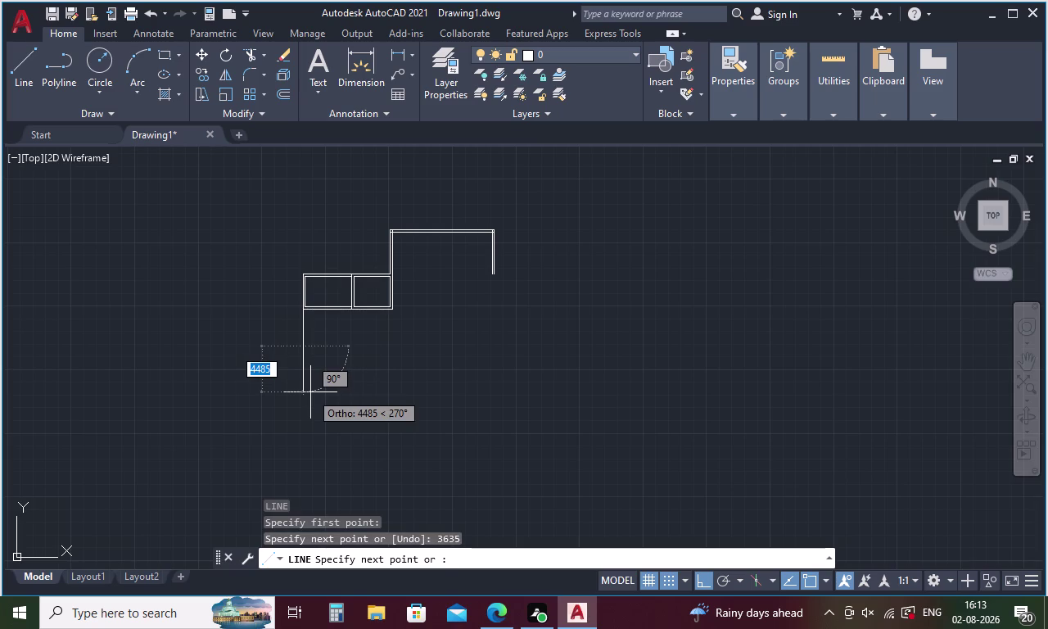
key(Escape)
Offset the new vertical line 230 to the right.
key(o)
key(Return)
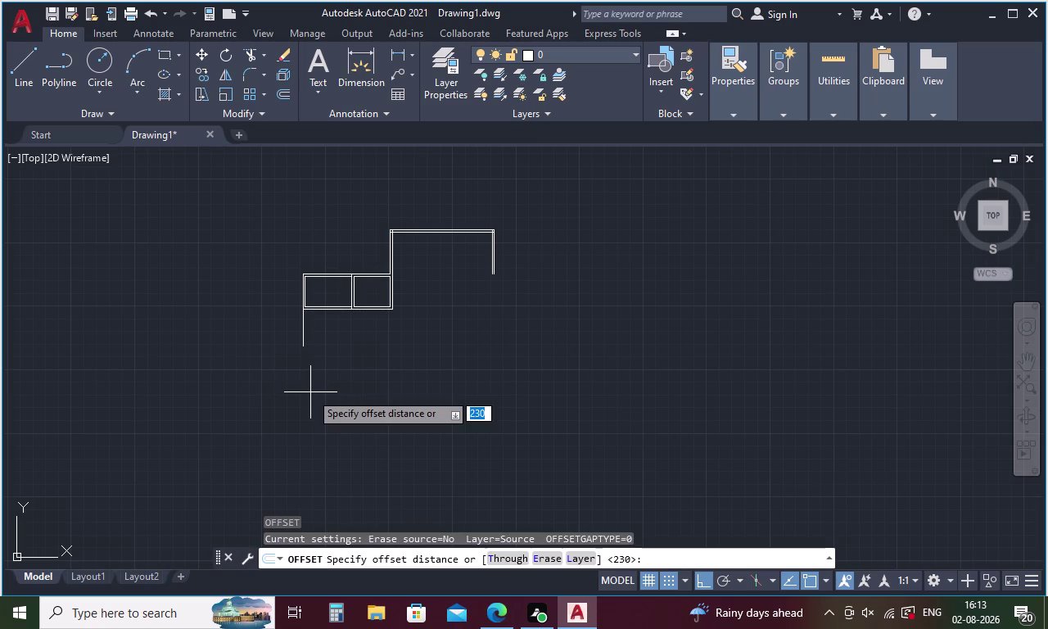
text(230)
key(Return)
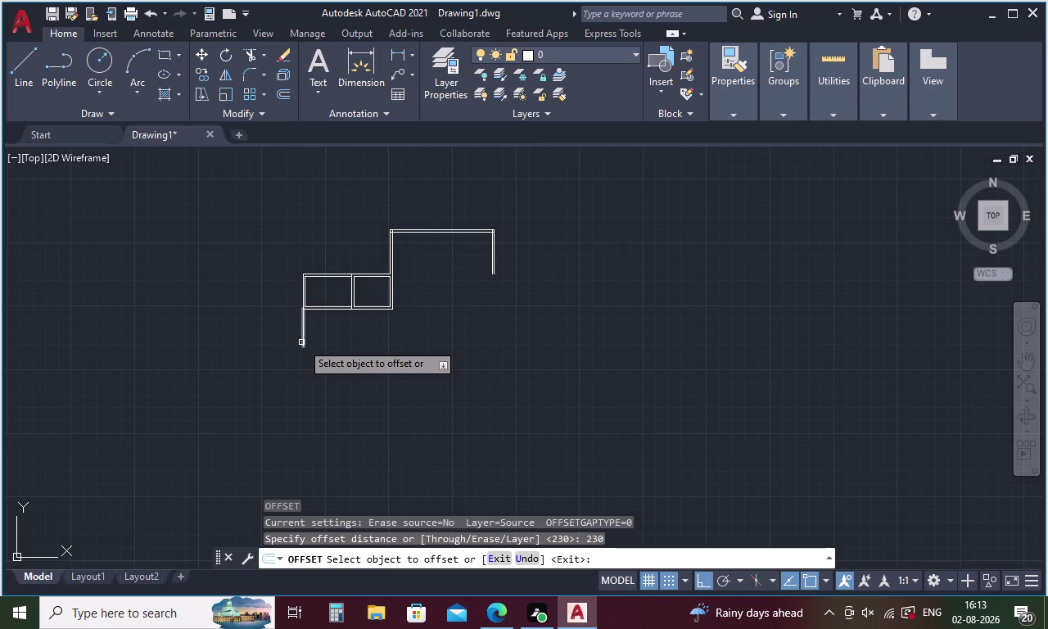
click(302, 343)
click(340, 346)
scroll(up, 3)
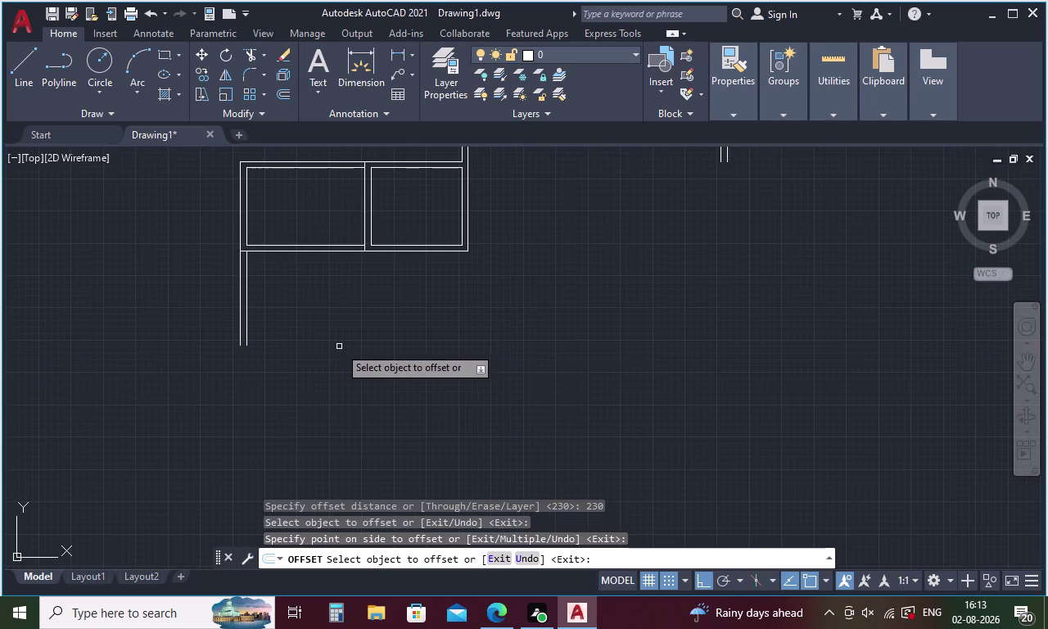
key(Escape)
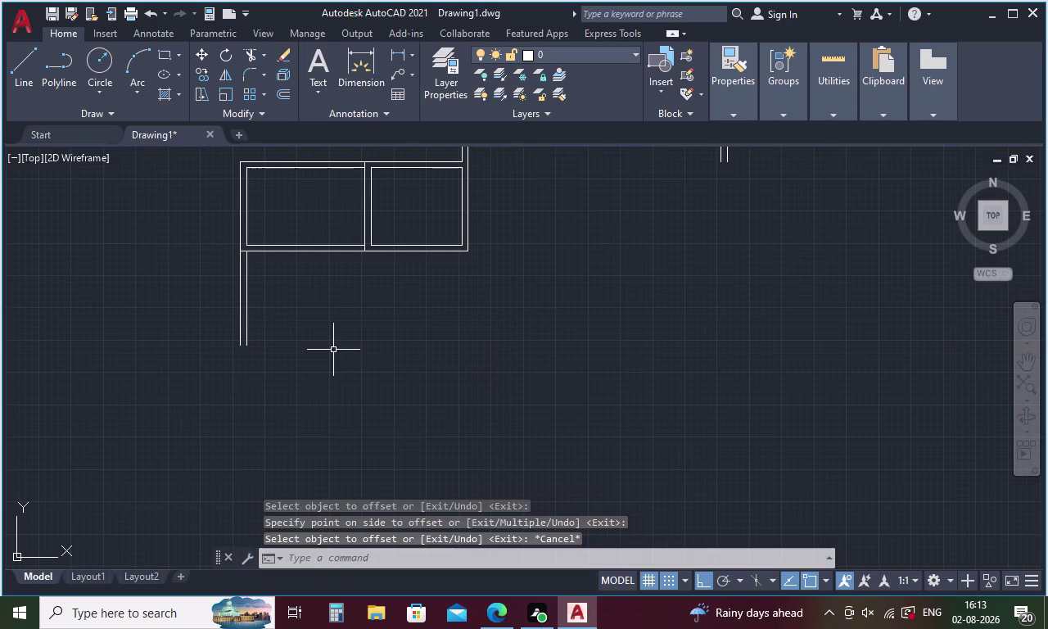
key(space)
key(space)
key(Escape)
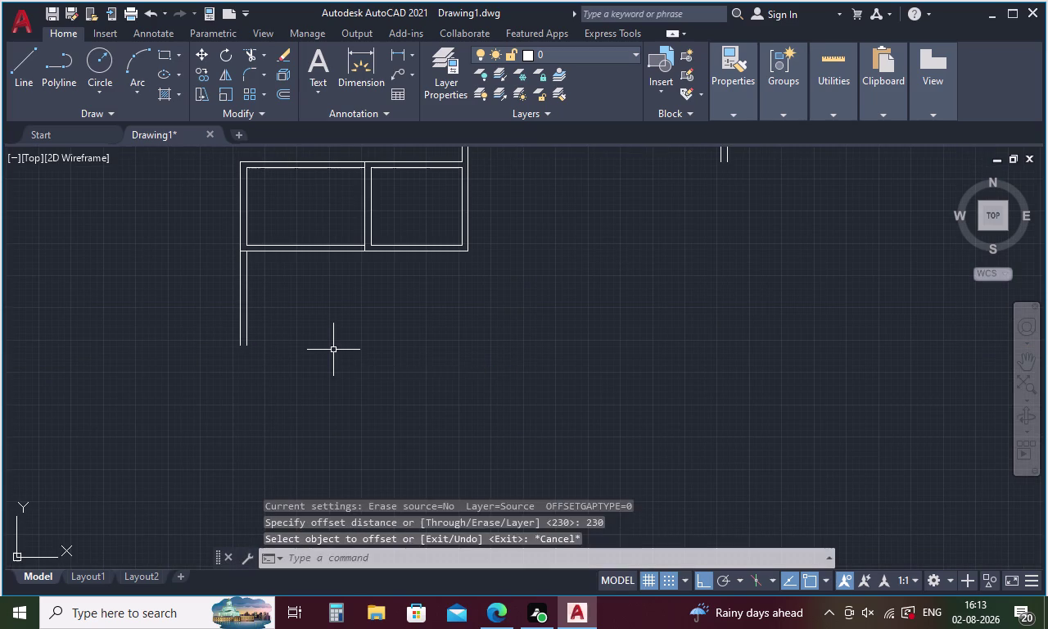
Offset a line 2500 right of the left vertical line and double it 230.
key(space)
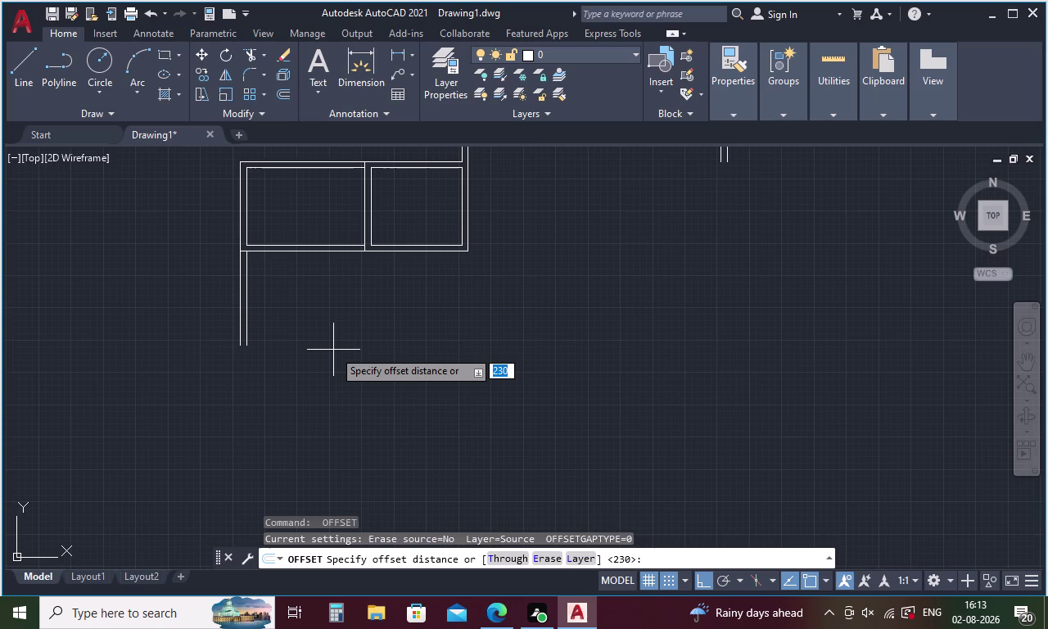
key(2)
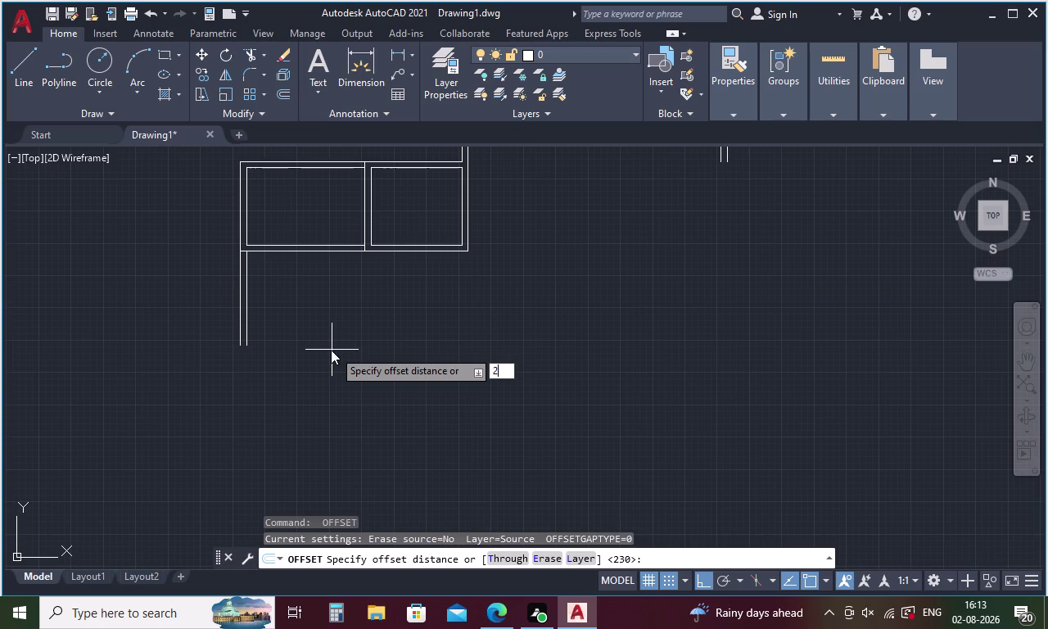
text(500)
key(Return)
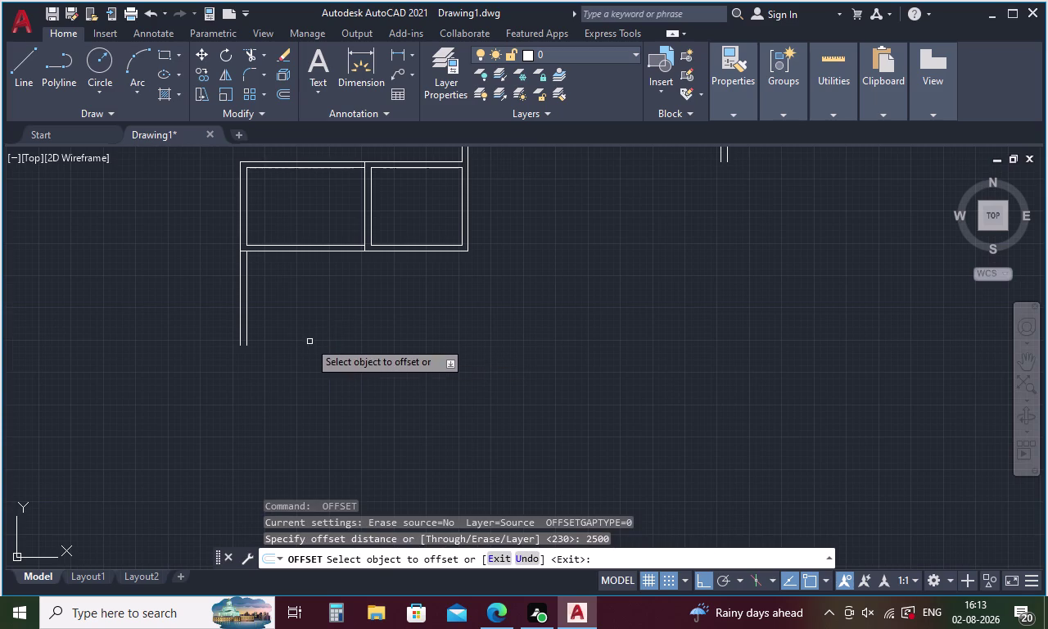
click(245, 303)
click(325, 307)
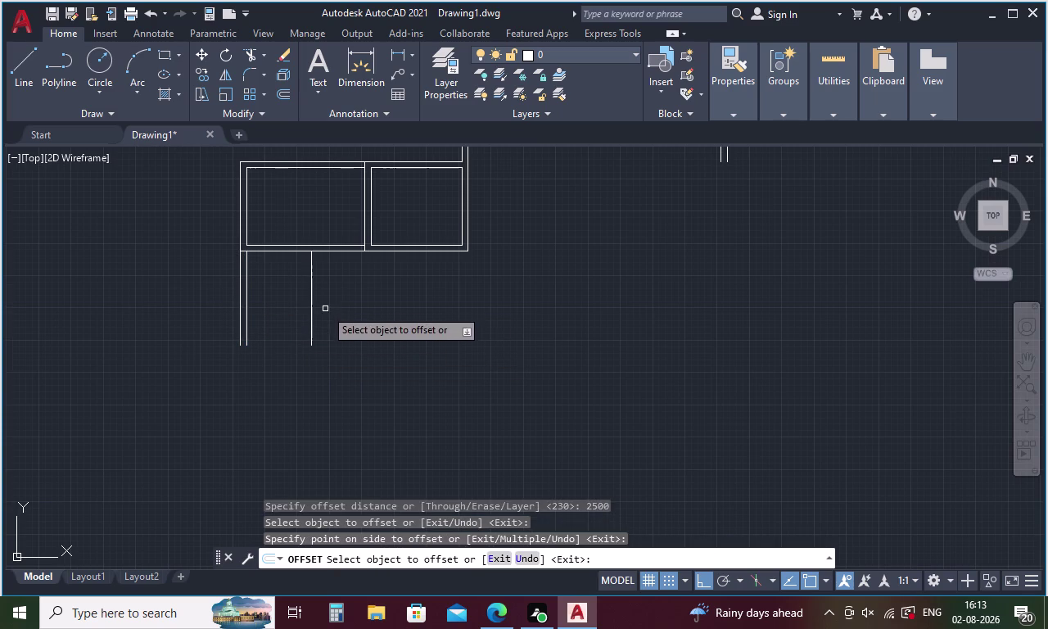
key(space)
key(space)
text(230)
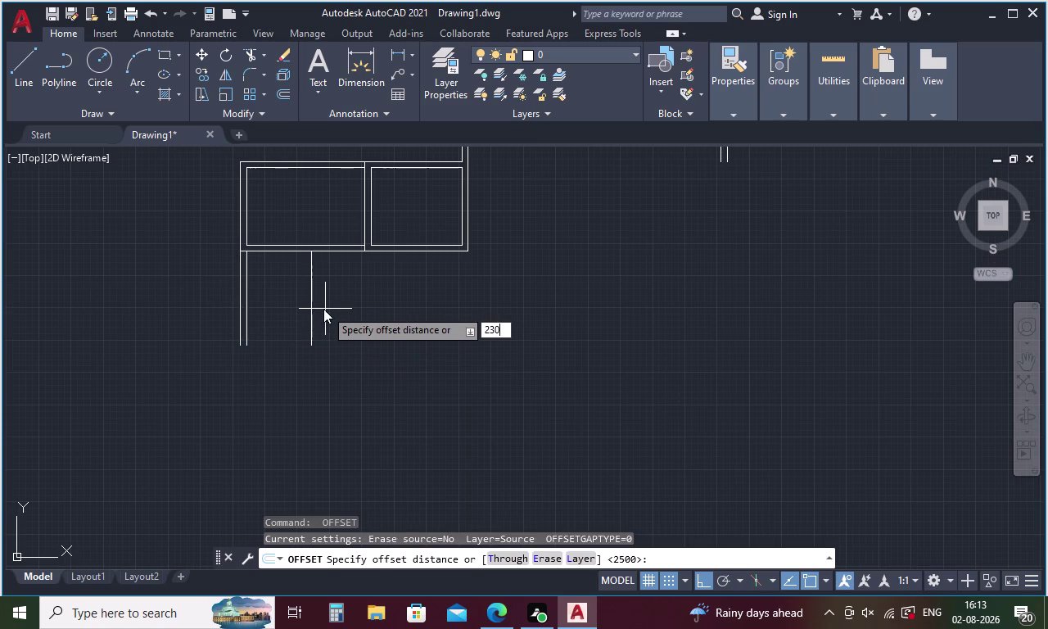
key(space)
click(312, 294)
click(339, 292)
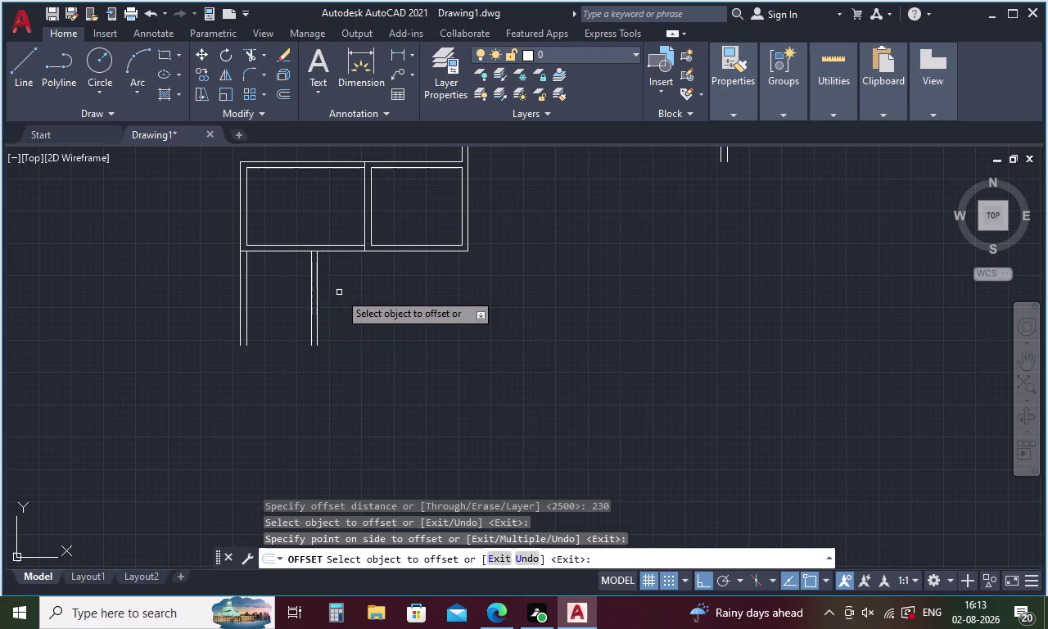
key(space)
Offset a line 3100 right of the inner line and double it 230.
key(space)
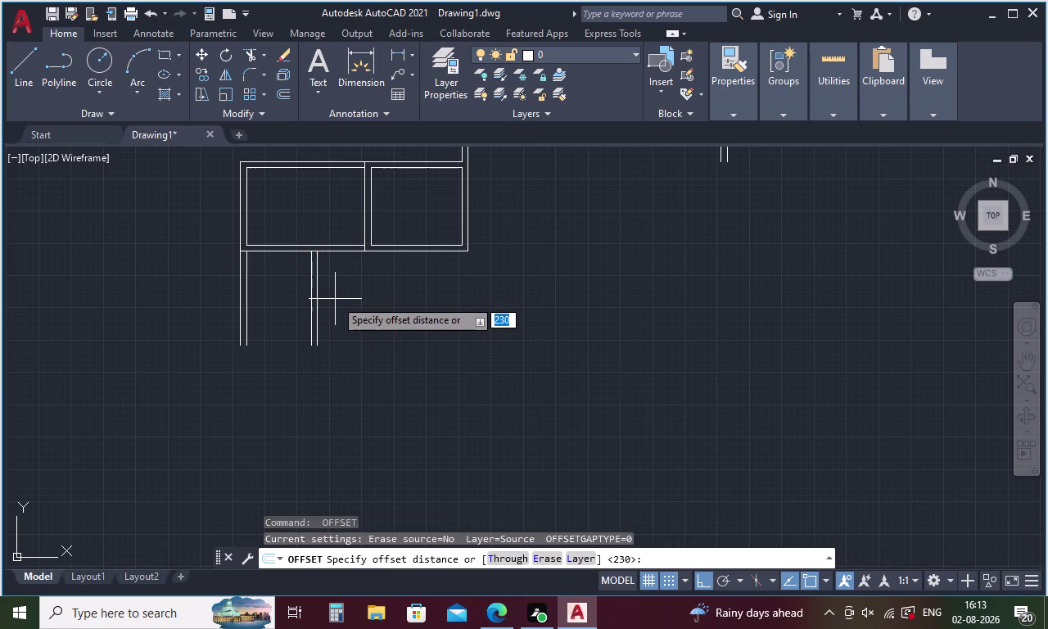
text(3)
text(100)
key(space)
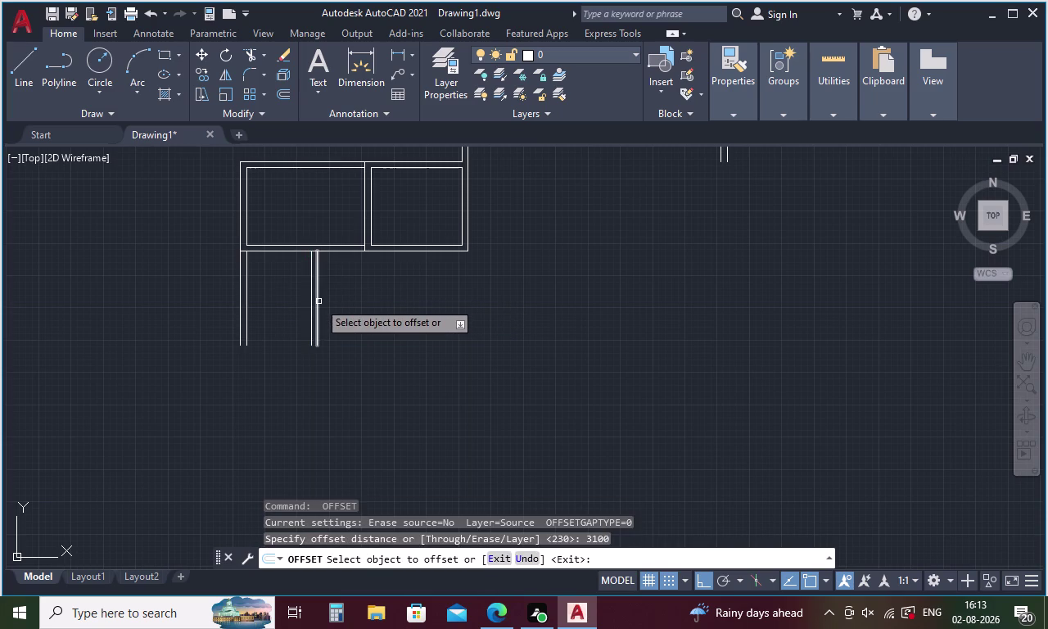
click(319, 302)
click(350, 304)
key(space)
key(space)
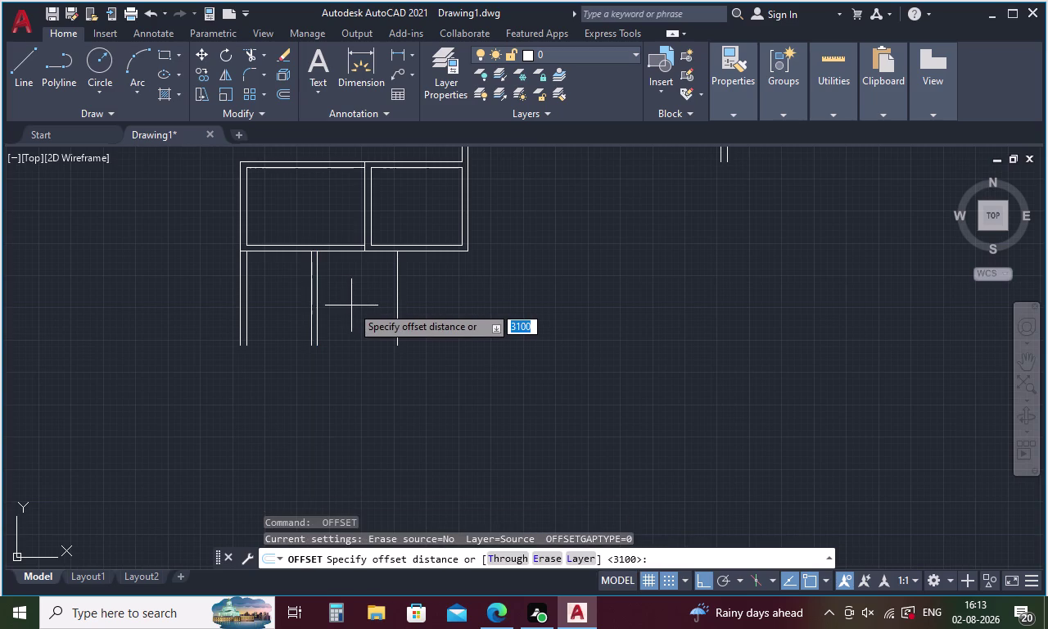
text(23)
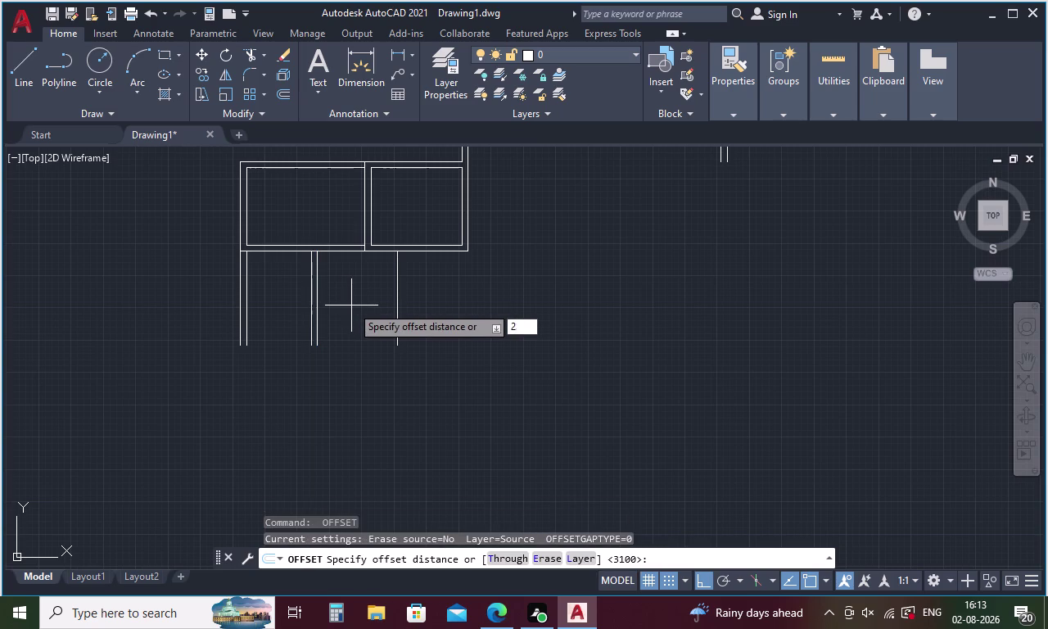
text(0)
key(space)
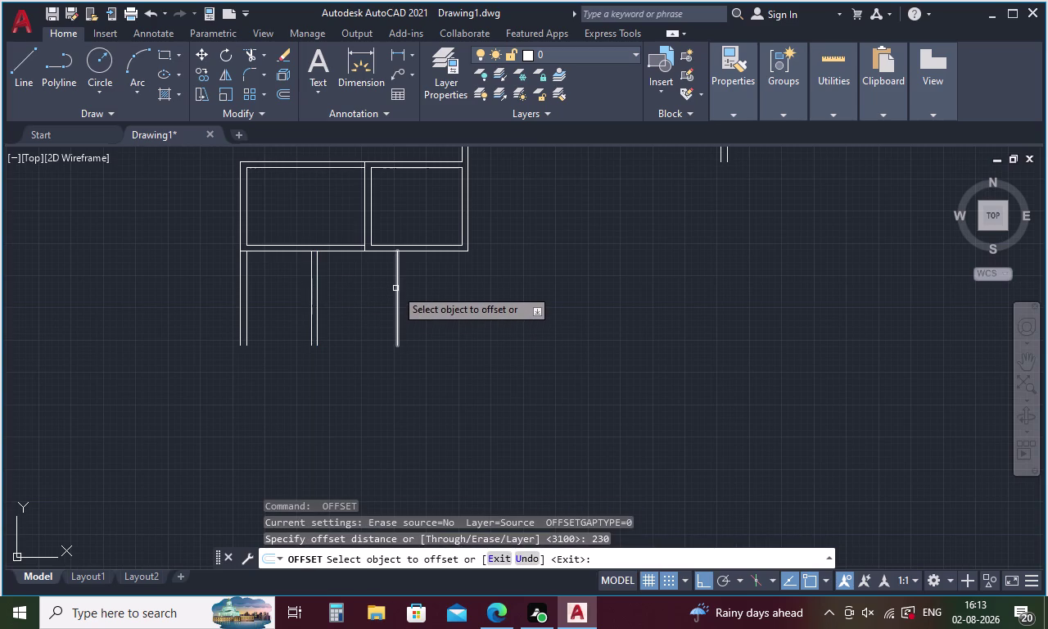
click(396, 287)
click(439, 285)
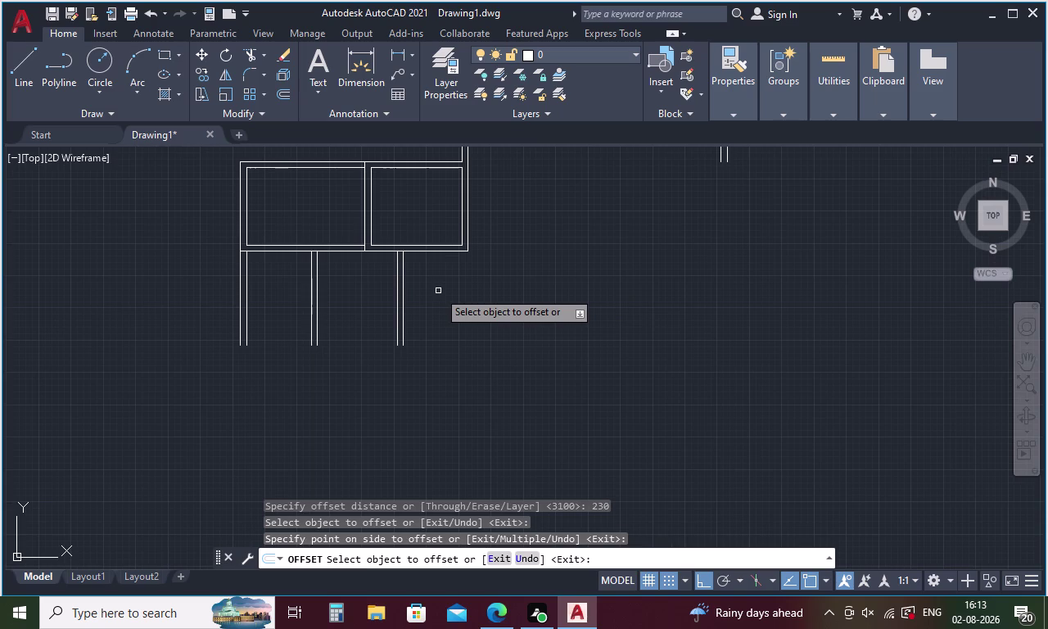
key(space)
Add a parallel line 2500 right of the rightmost vertical line.
key(space)
text(2)
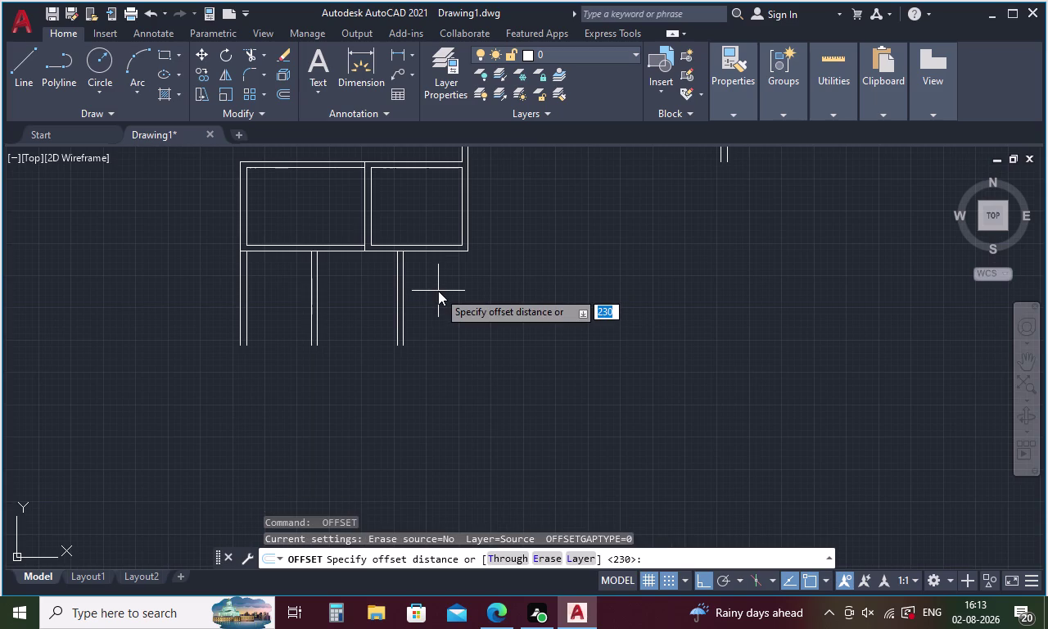
text(500)
key(space)
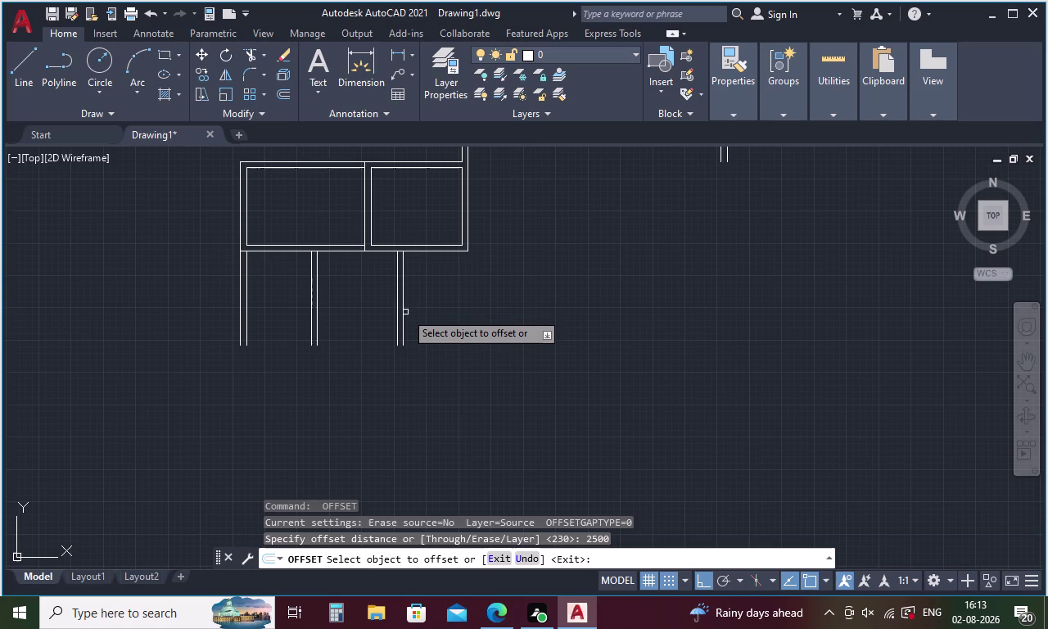
click(405, 316)
click(423, 317)
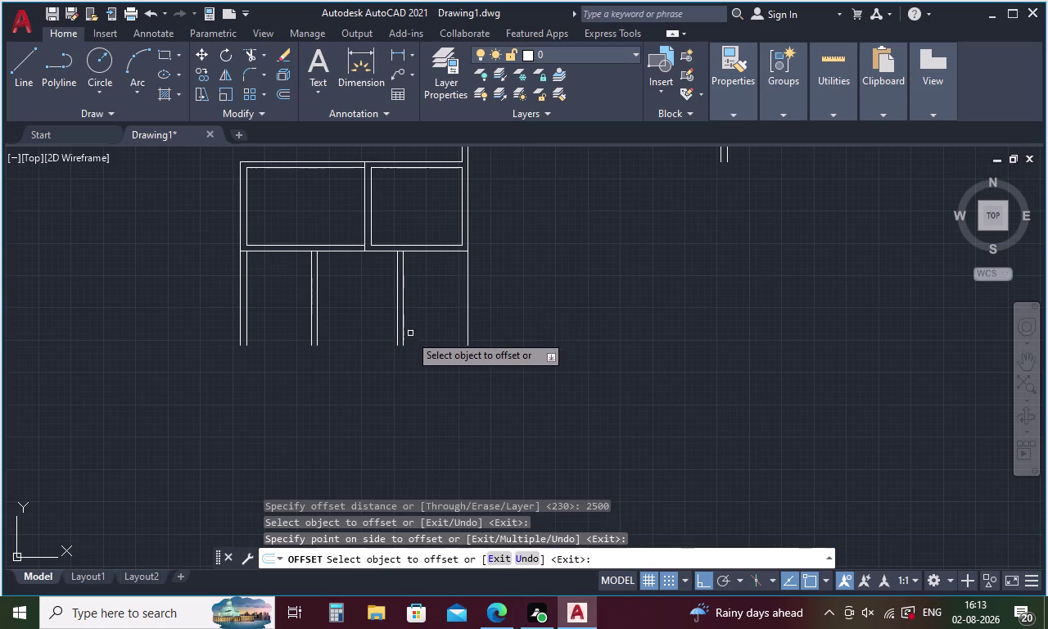
key(Escape)
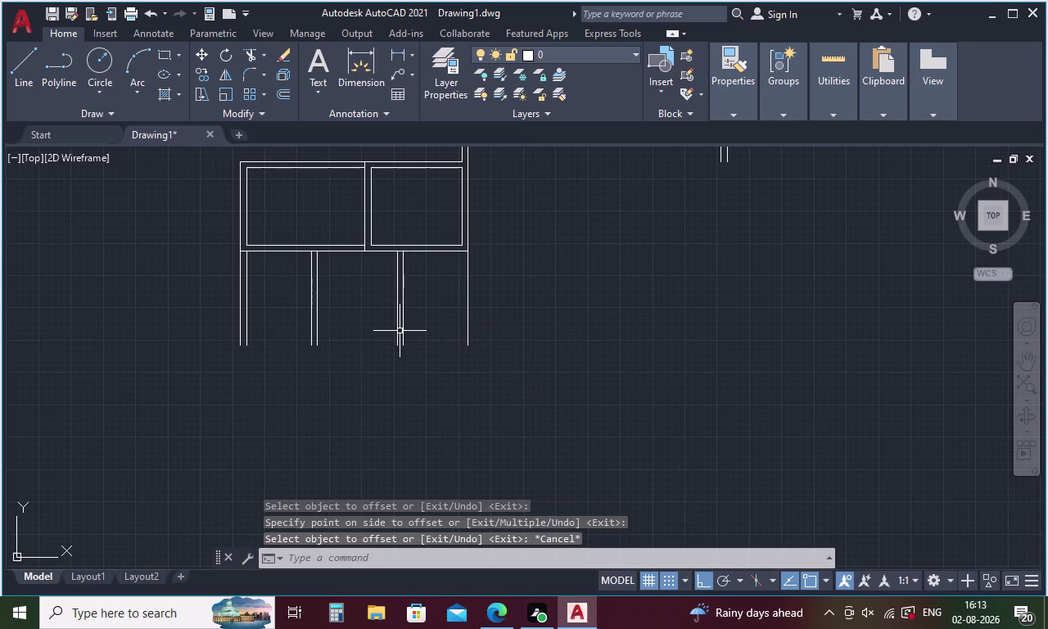
Draw a horizontal bottom line closing the step outline.
key(l)
key(Return)
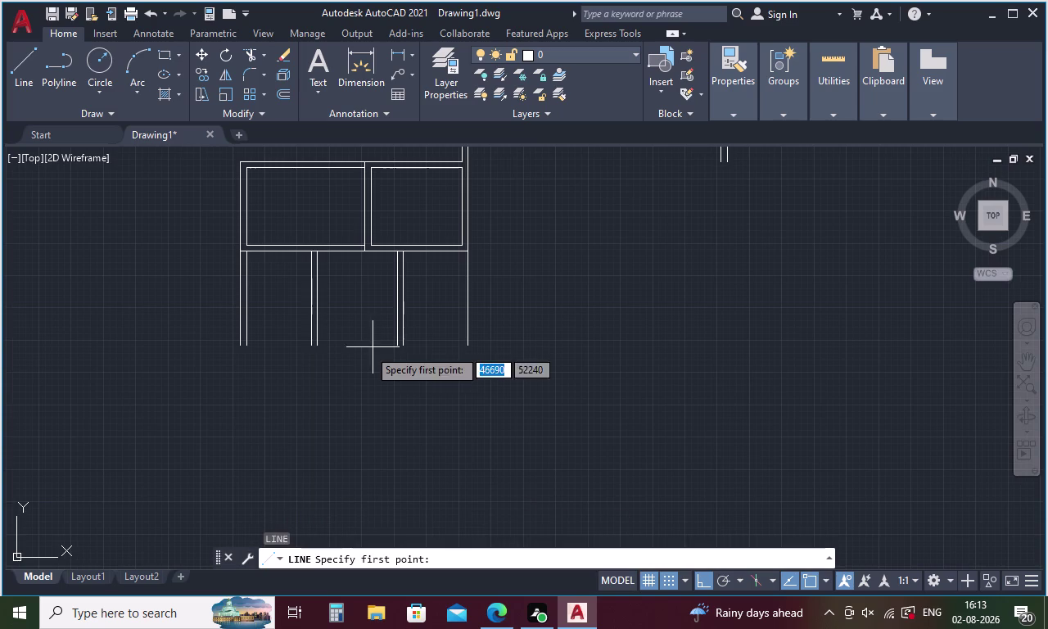
click(249, 346)
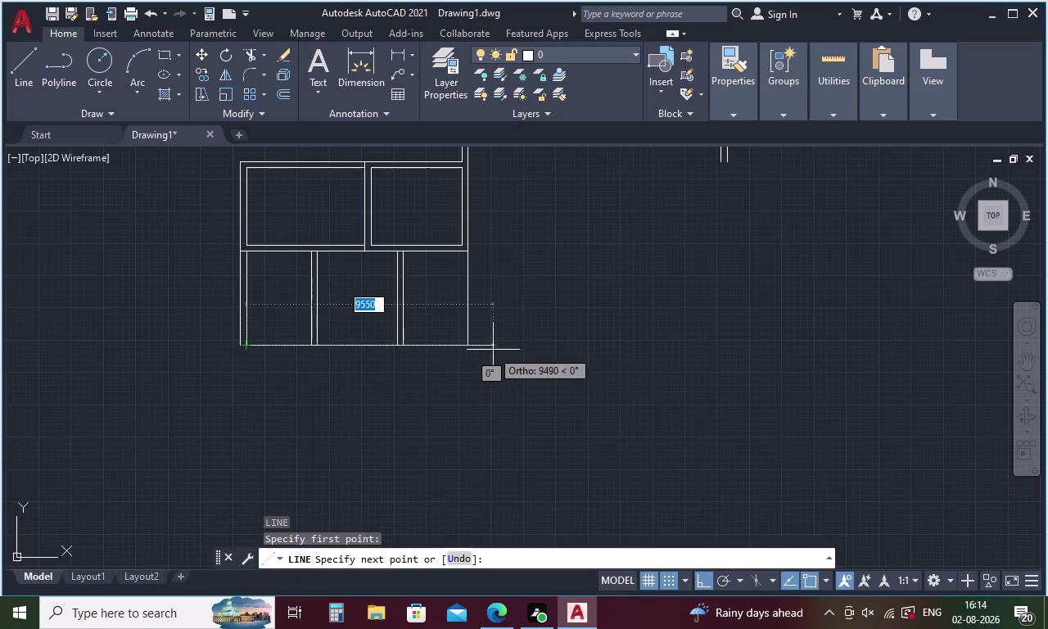
click(466, 348)
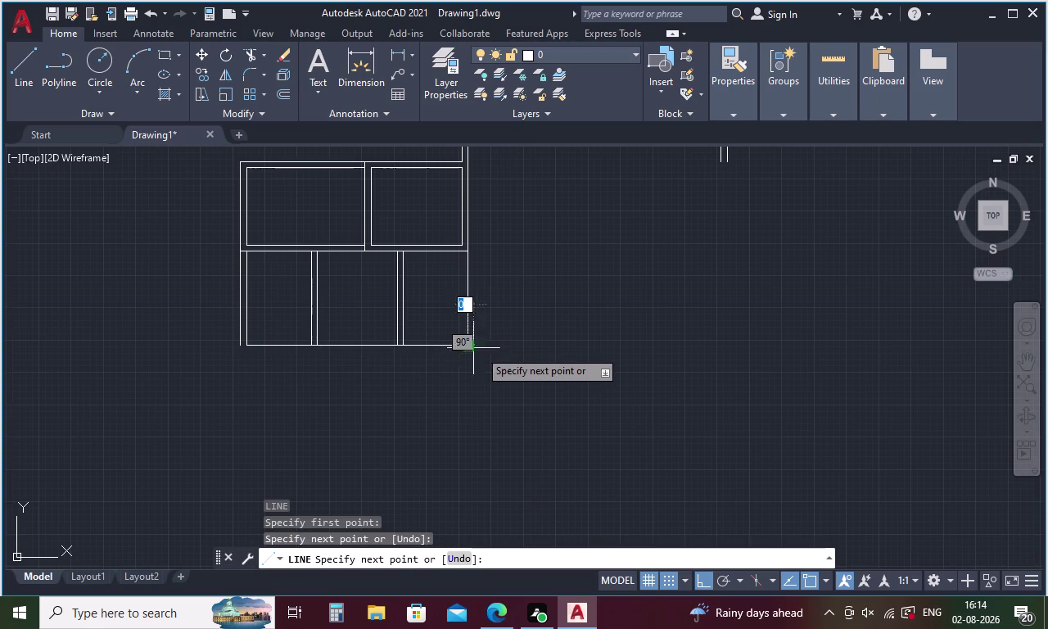
key(Escape)
key(o)
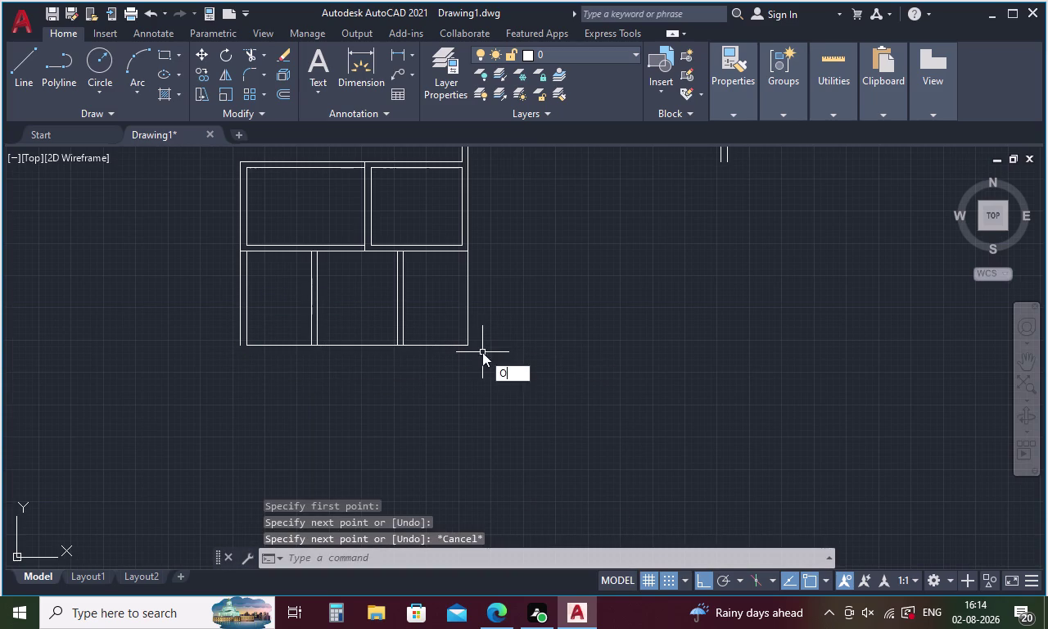
key(Return)
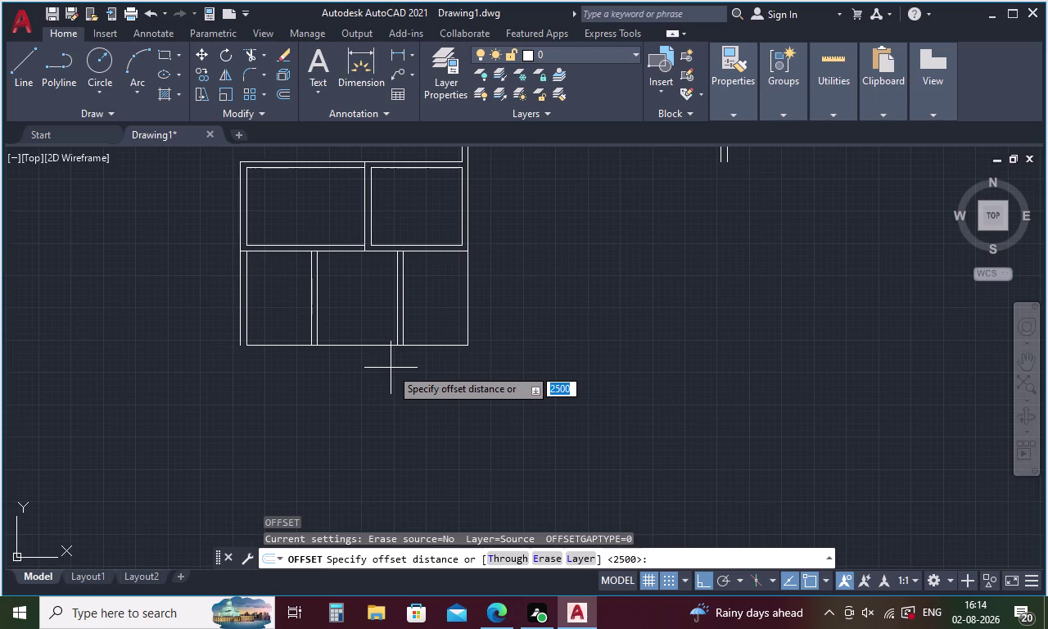
Offset the bottom step line 230 downward to double the bottom wall.
text(23)
key(0)
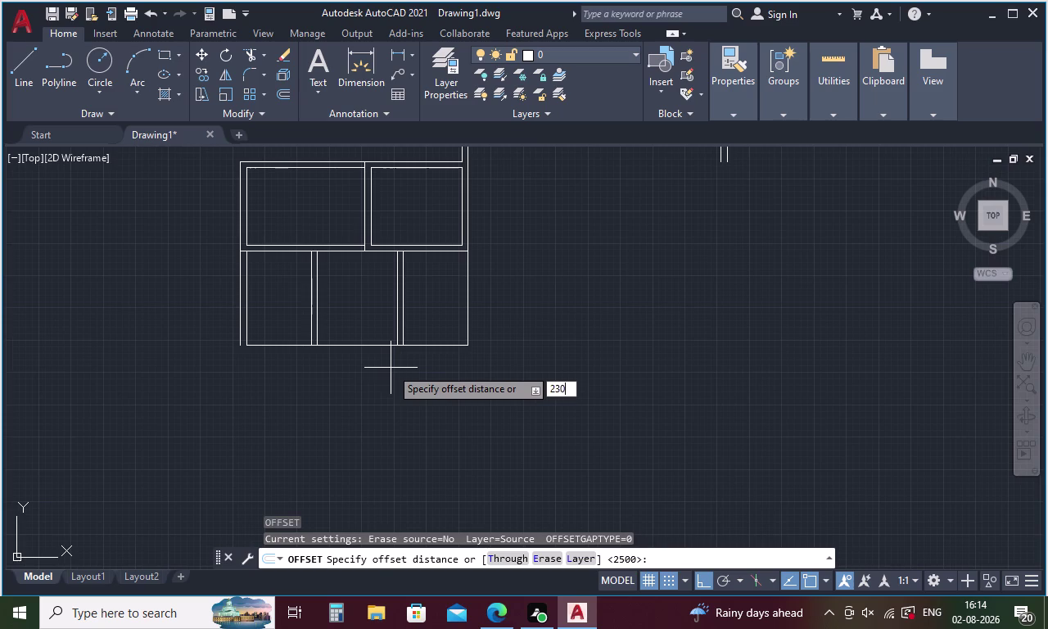
key(Return)
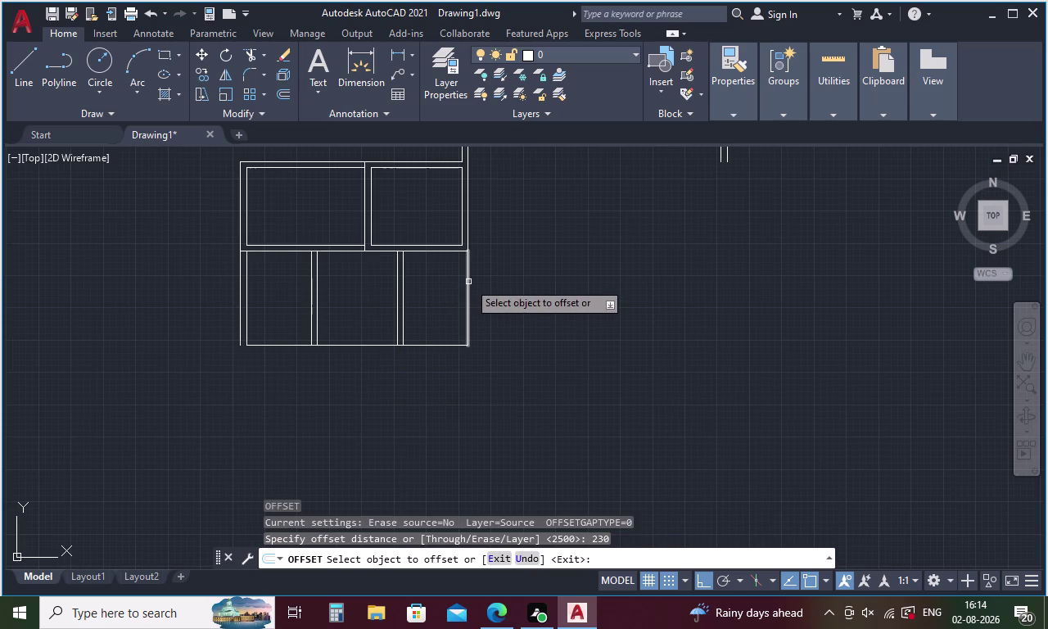
click(468, 282)
click(447, 292)
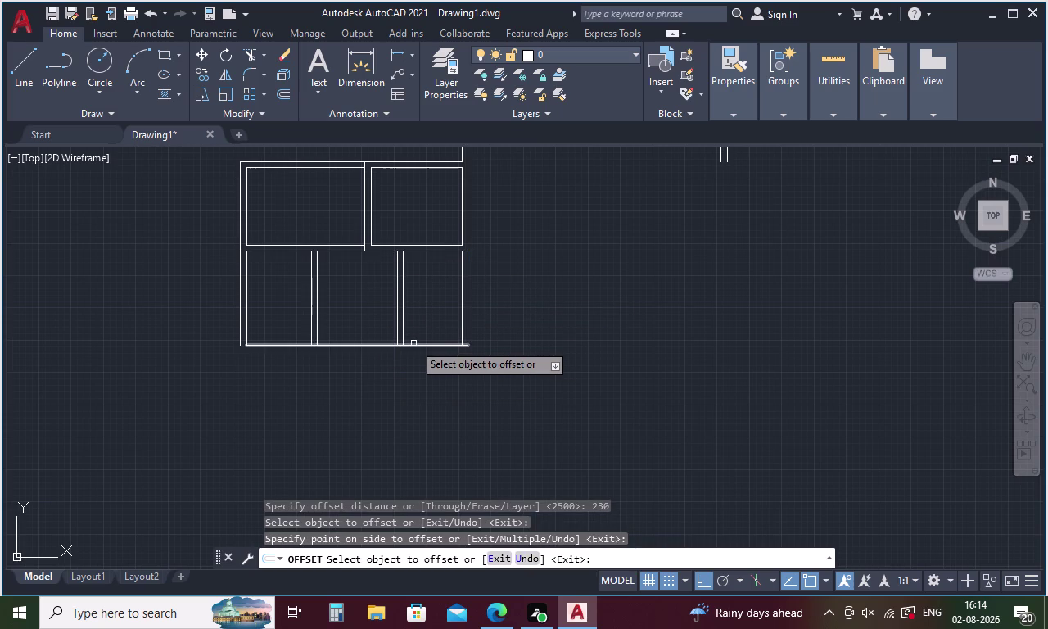
click(413, 343)
click(417, 346)
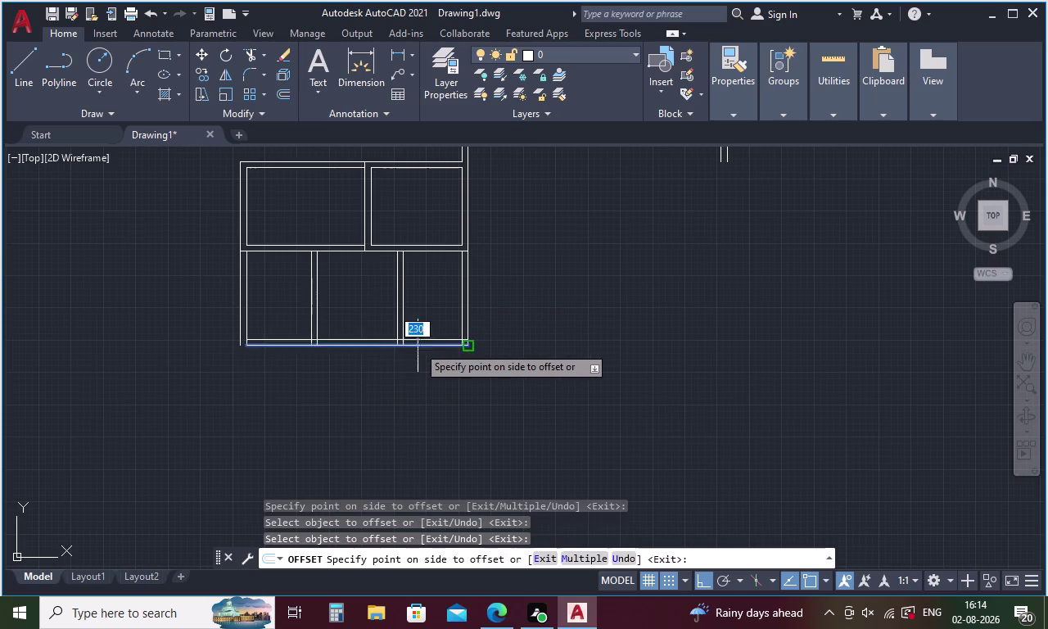
click(417, 363)
key(Escape)
text(F)
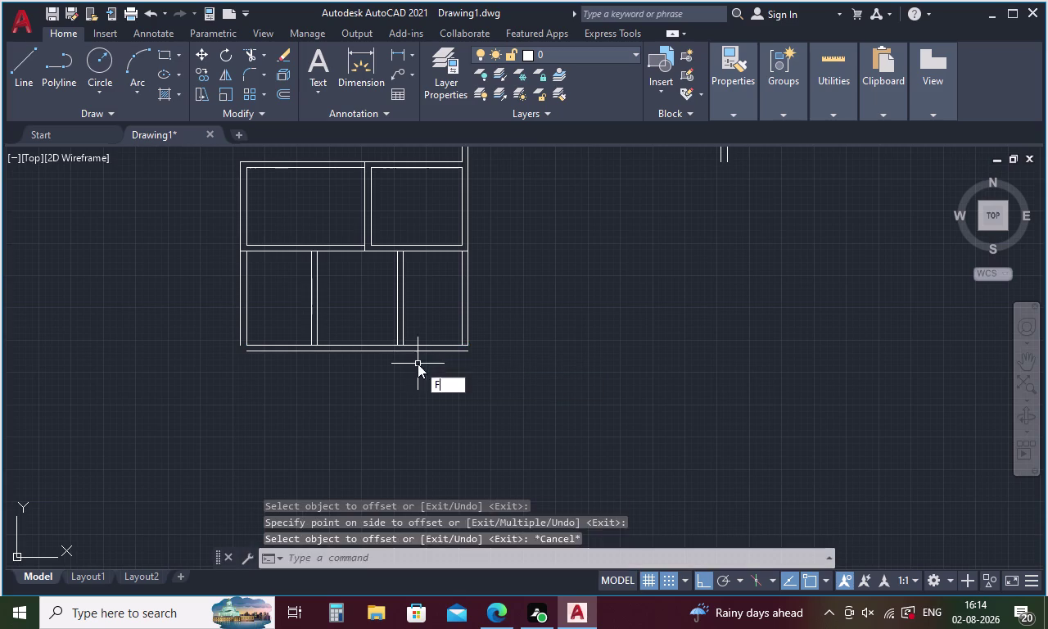
key(space)
Fillet the new bottom line to the left and right outer walls at radius 0.
click(294, 350)
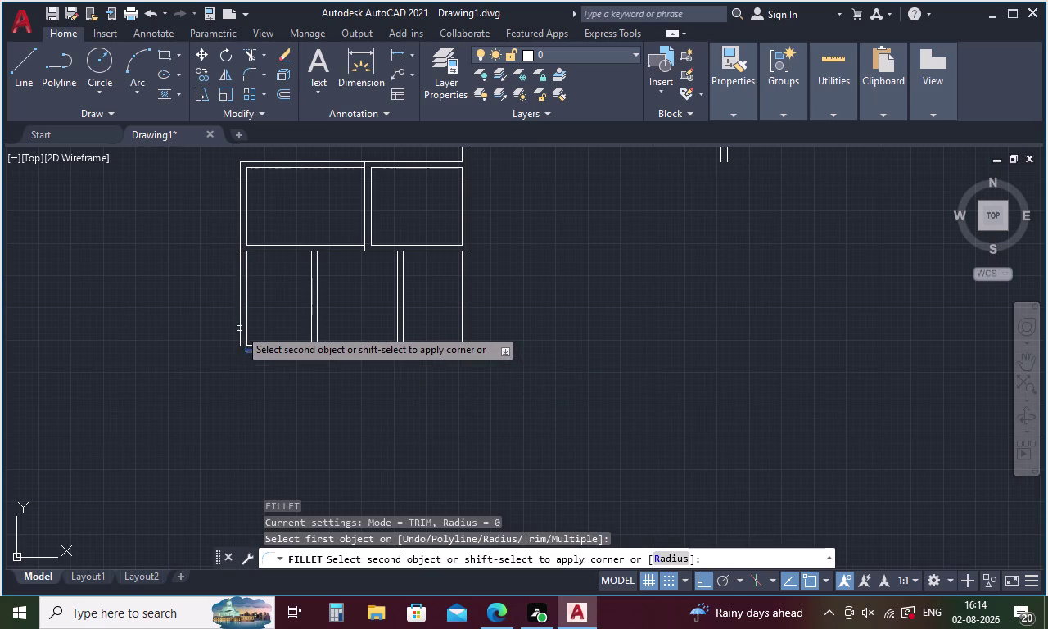
click(239, 328)
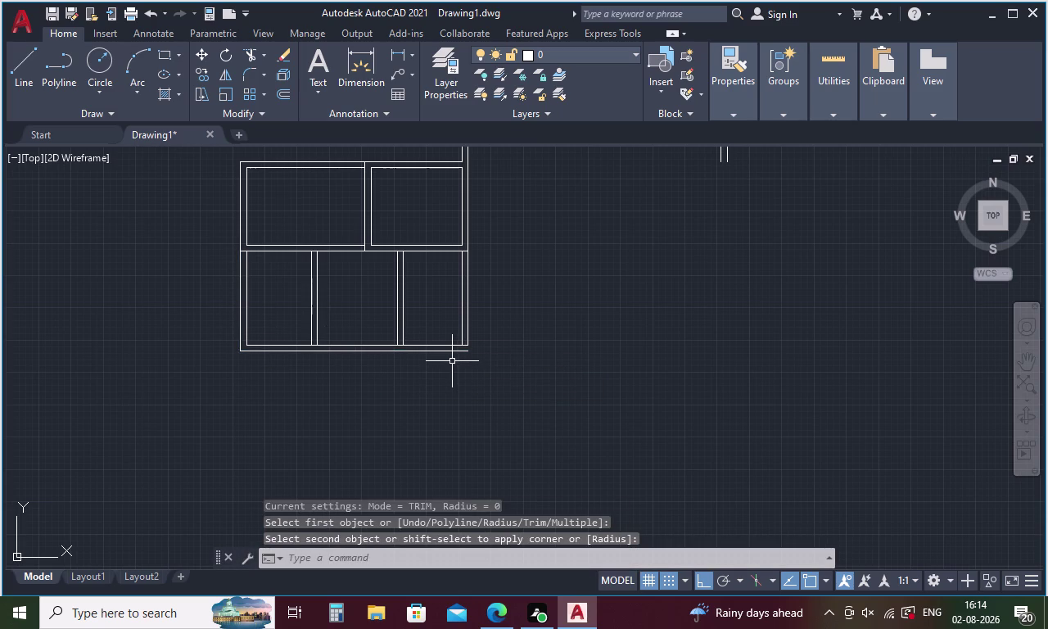
key(space)
click(449, 353)
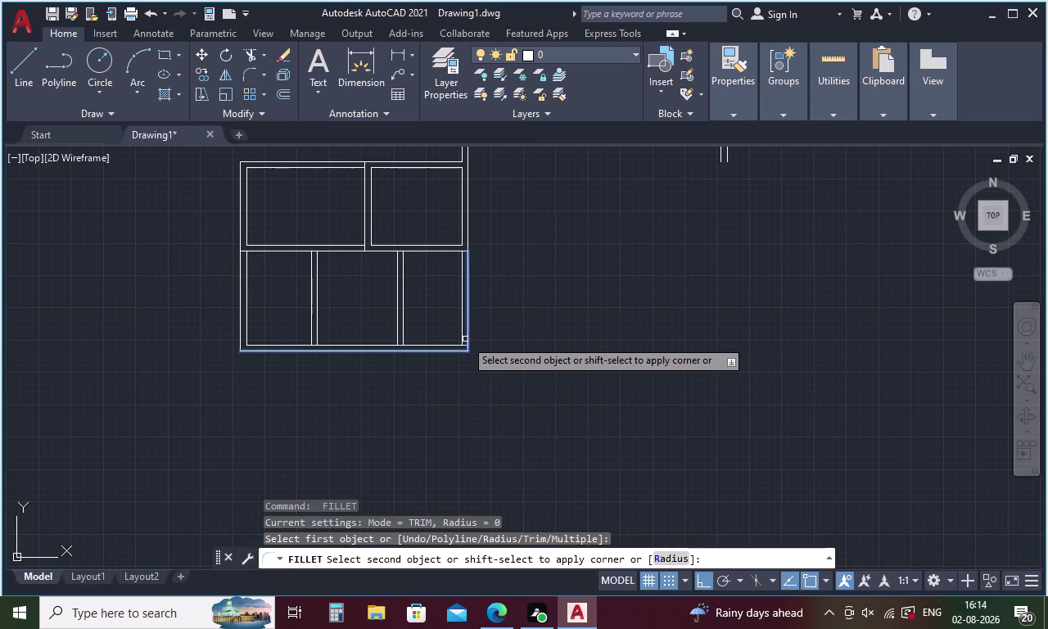
click(467, 333)
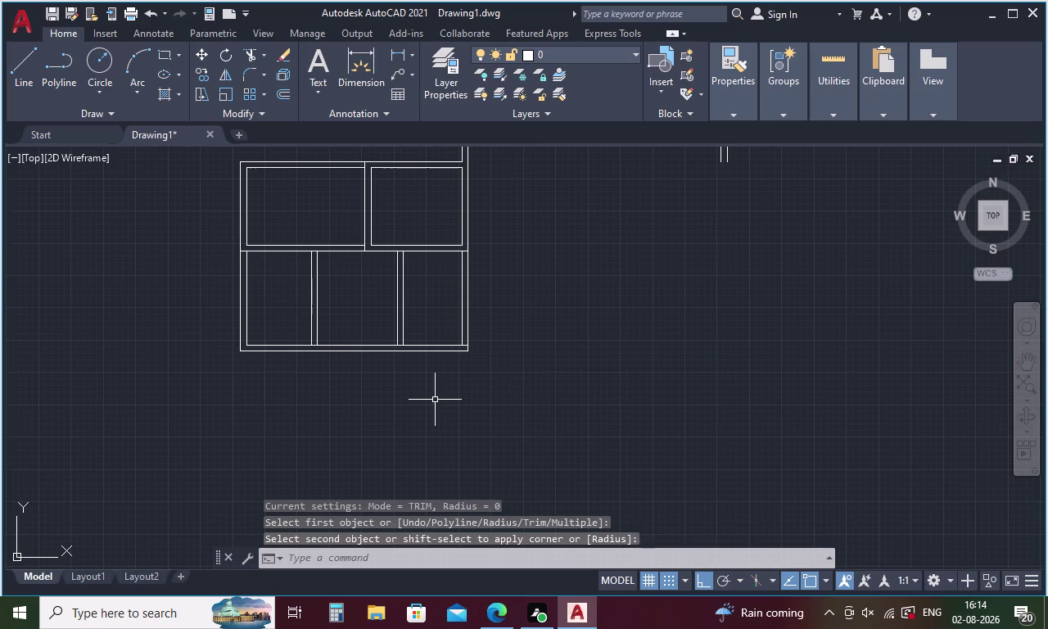
key(Escape)
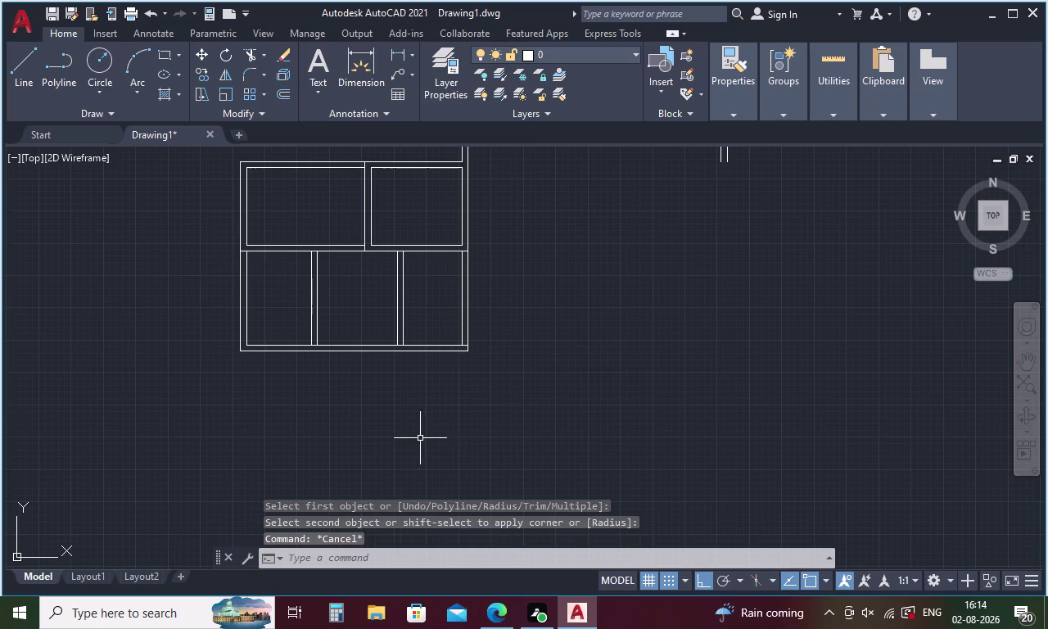
text(DI)
key(space)
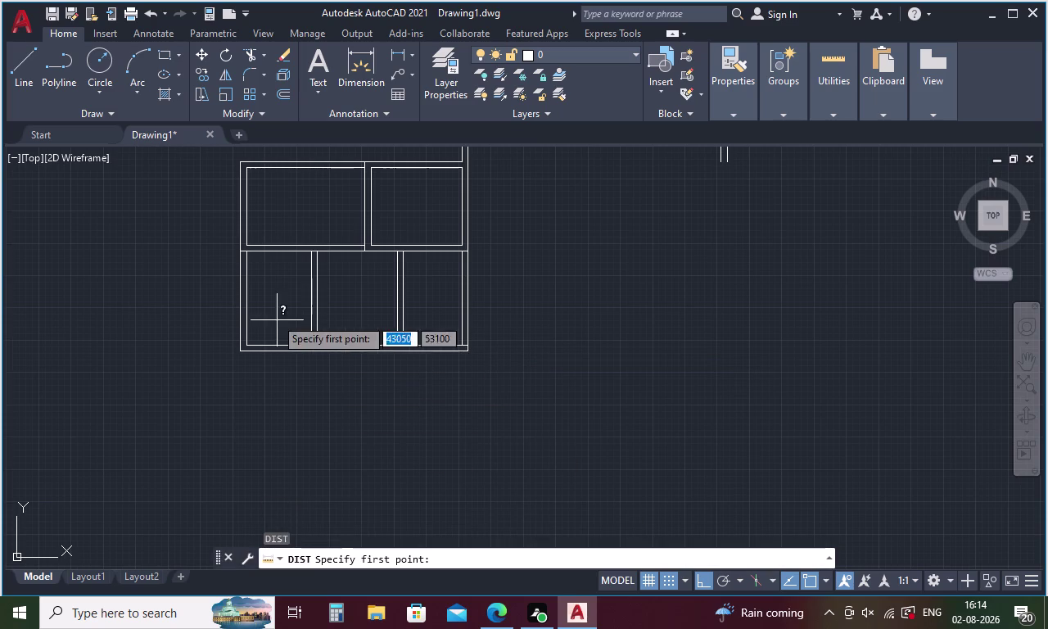
click(309, 253)
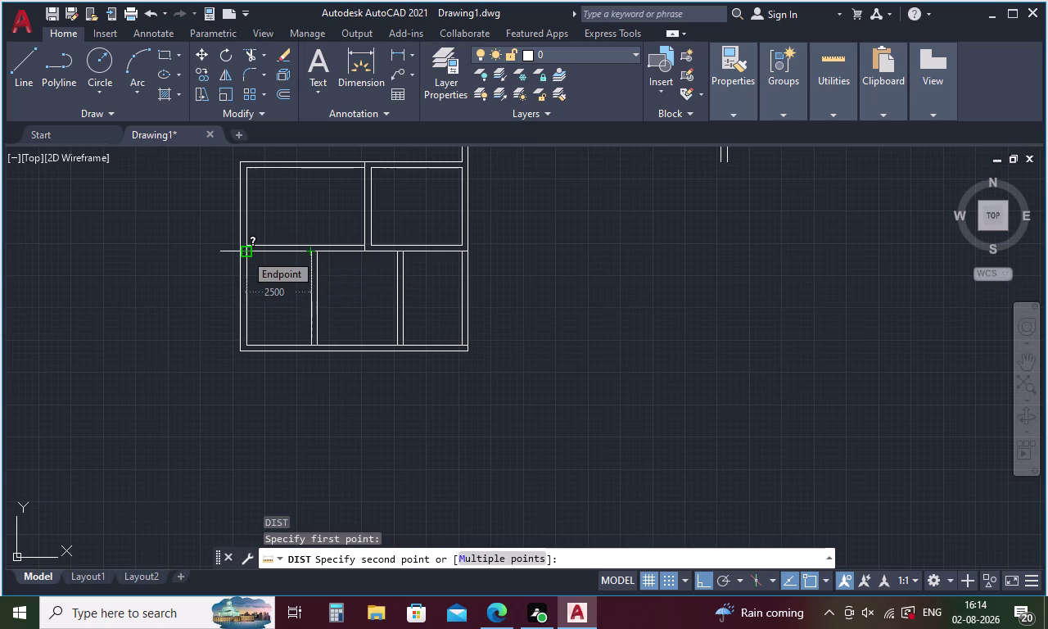
key(Escape)
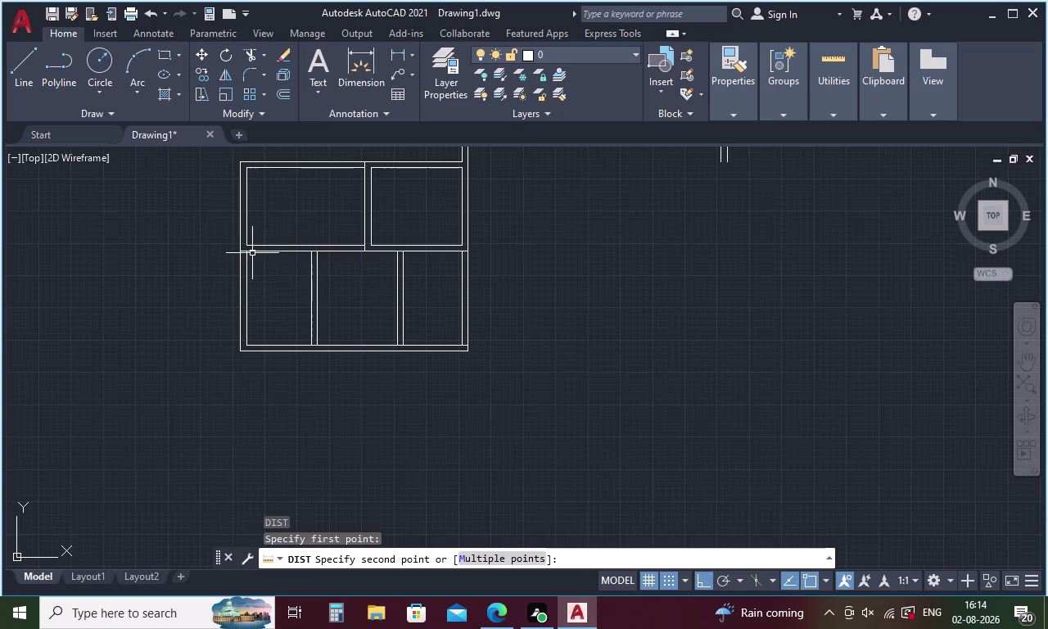
key(space)
click(316, 255)
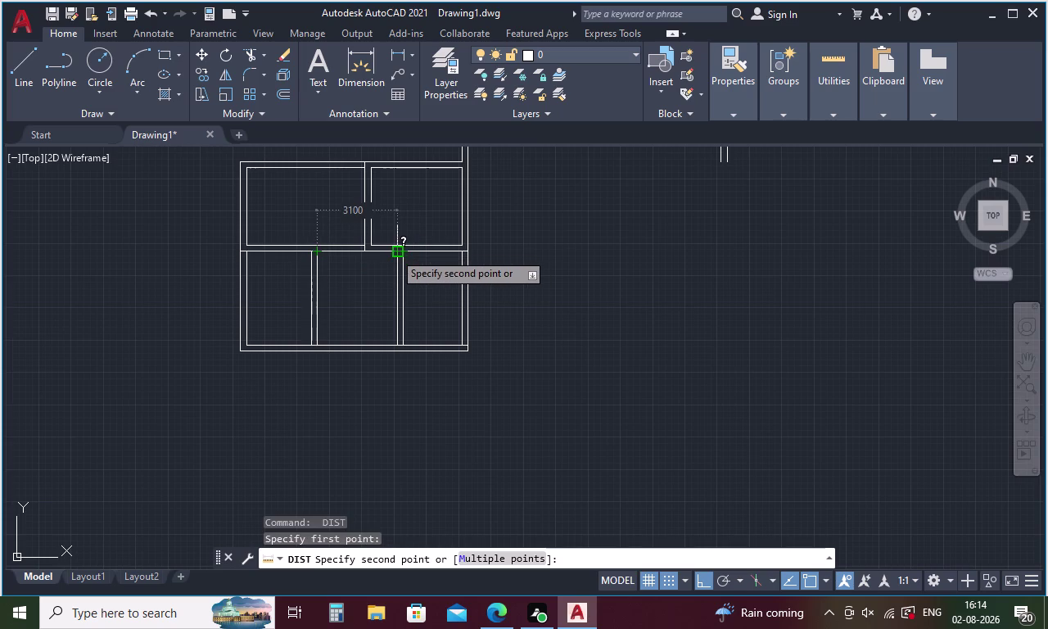
key(Escape)
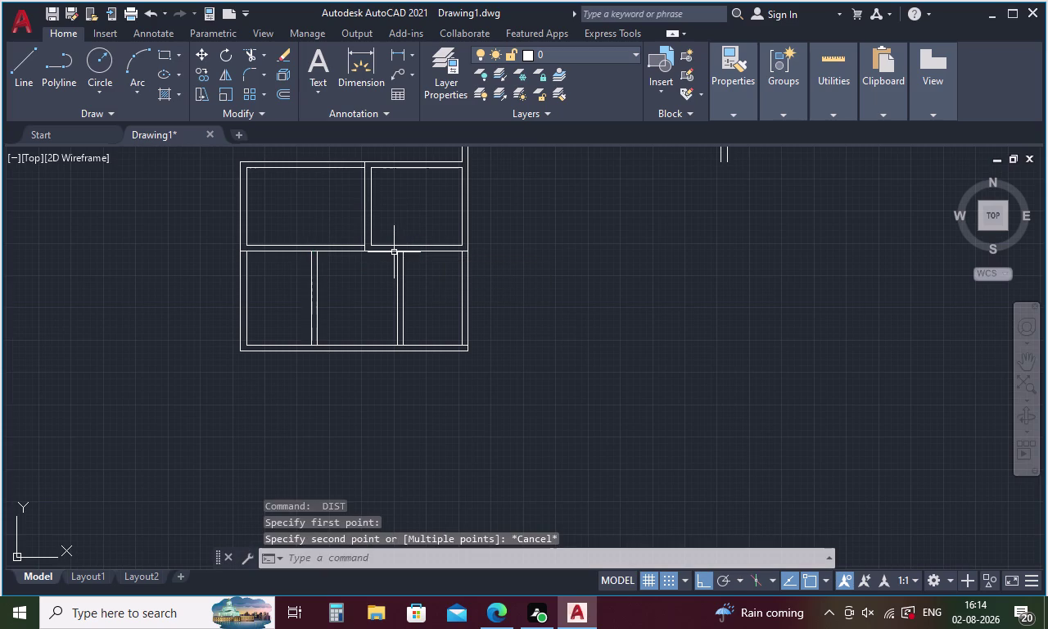
key(space)
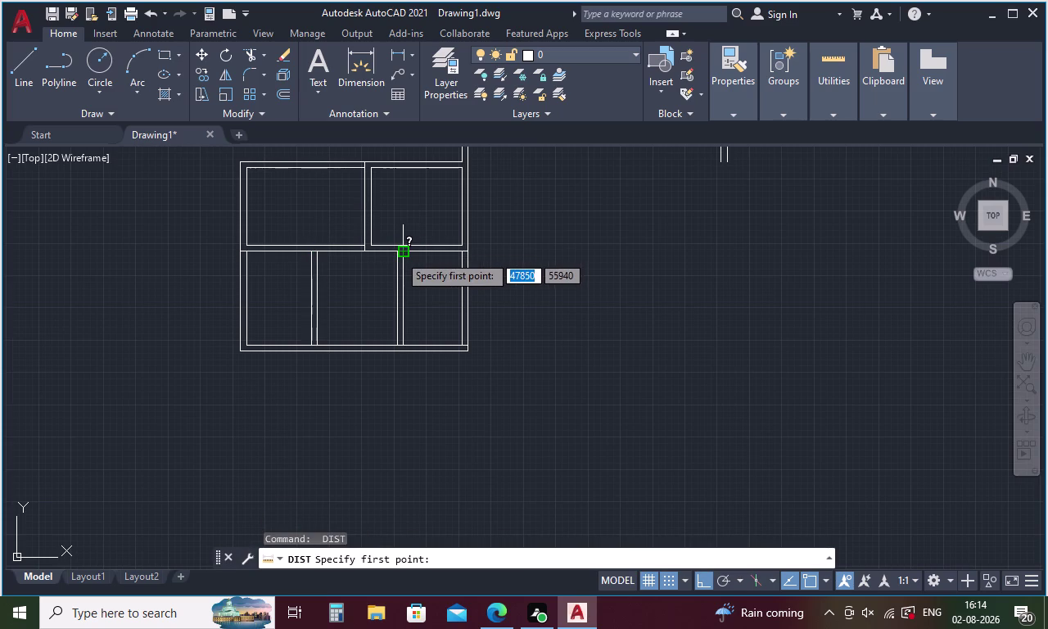
click(399, 254)
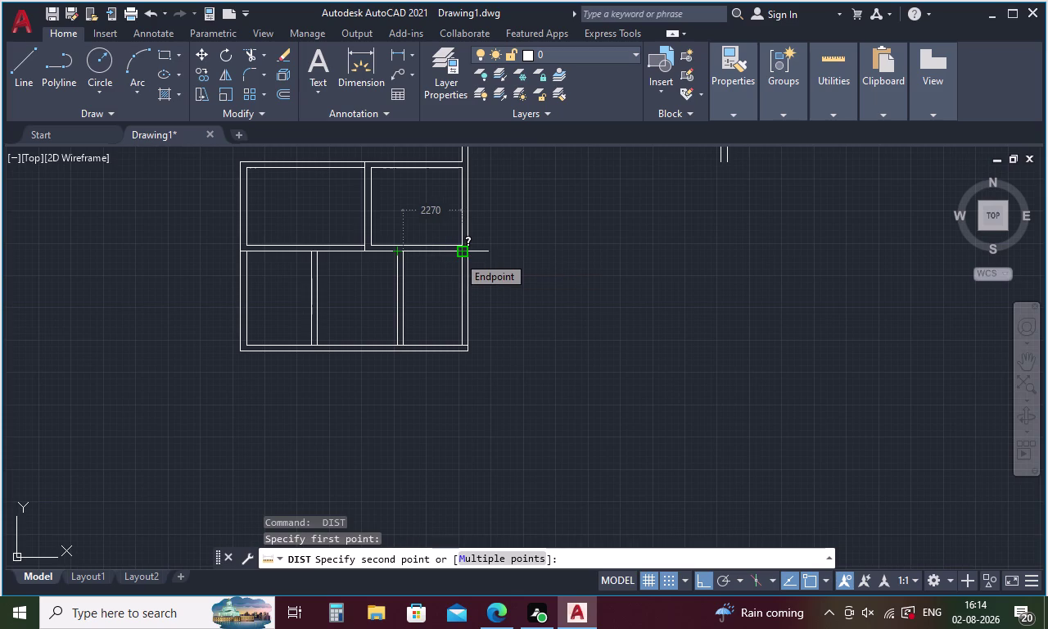
key(Escape)
key(l)
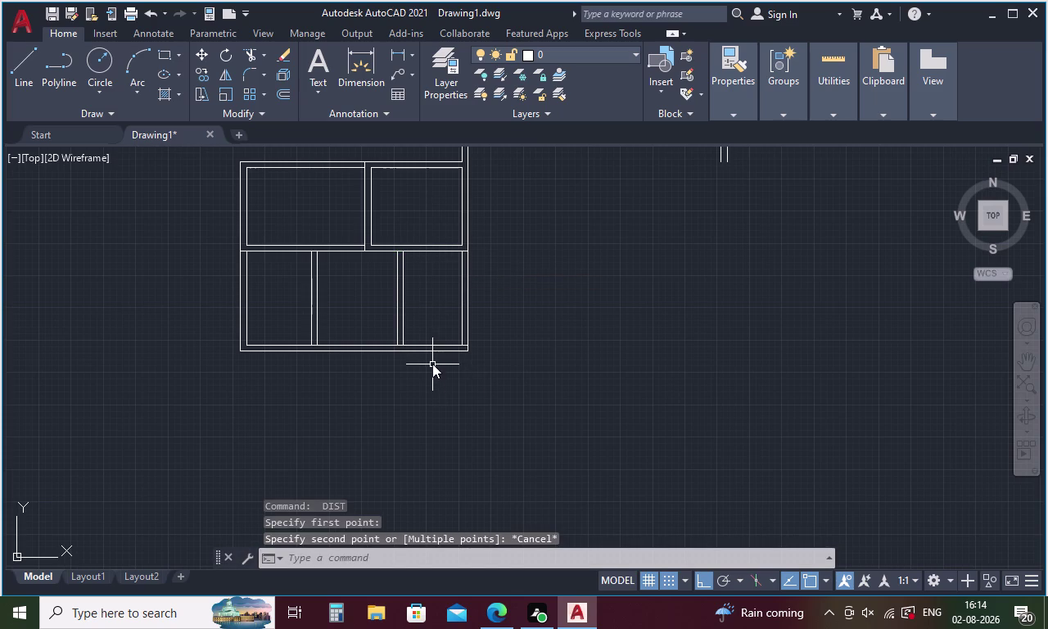
key(Return)
Draw a 3500-long line straight down from the plan's bottom-left corner.
click(241, 349)
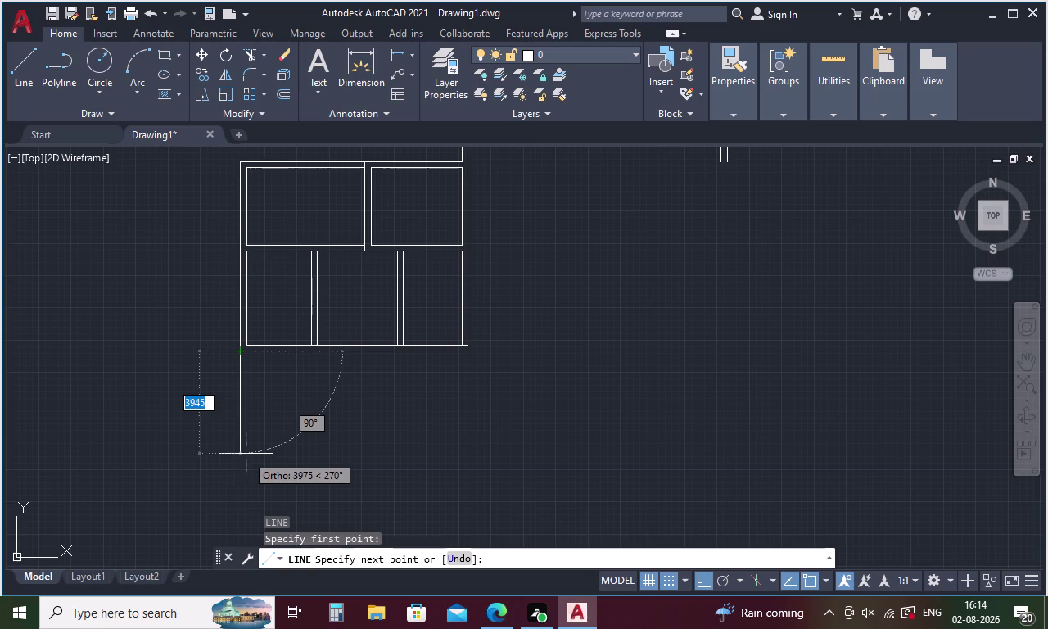
key(3)
key(5)
text(7)
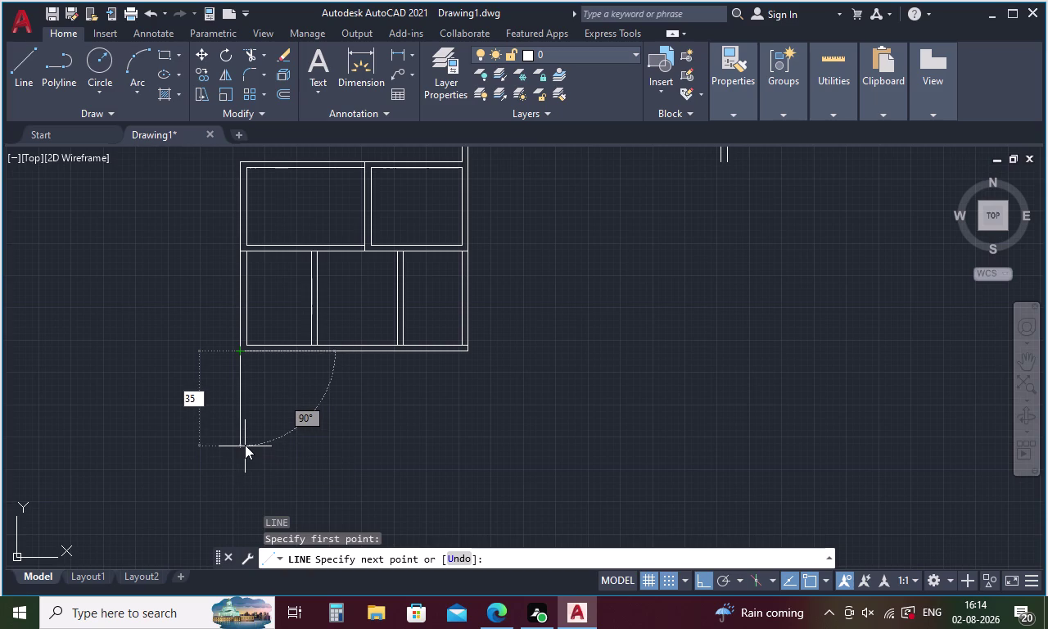
text(0)
key(BackSpace)
key(BackSpace)
key(BackSpace)
key(BackSpace)
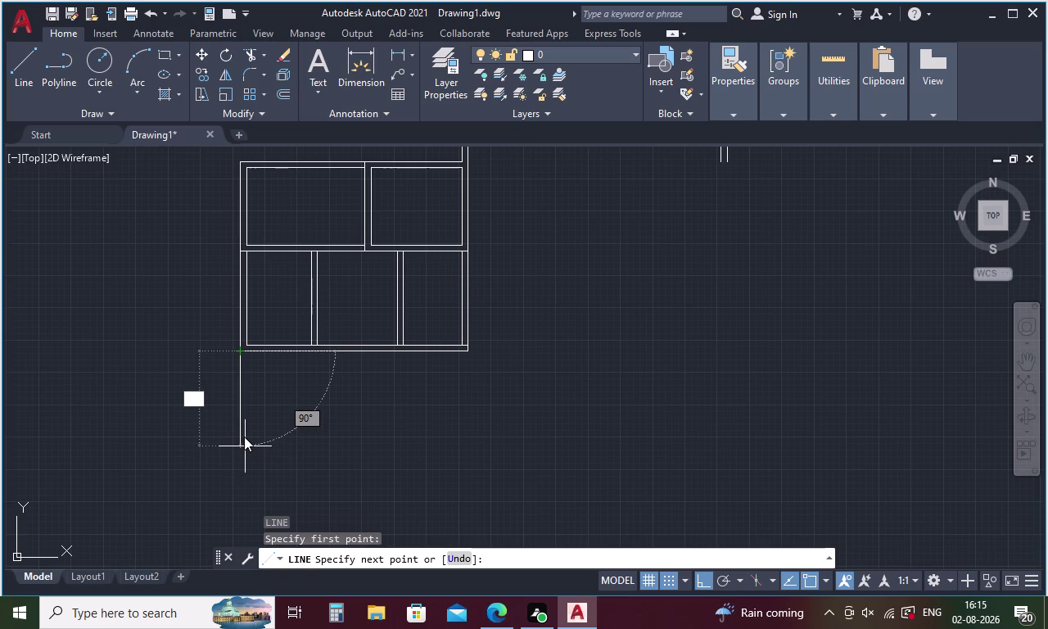
text(35)
text(00)
key(Return)
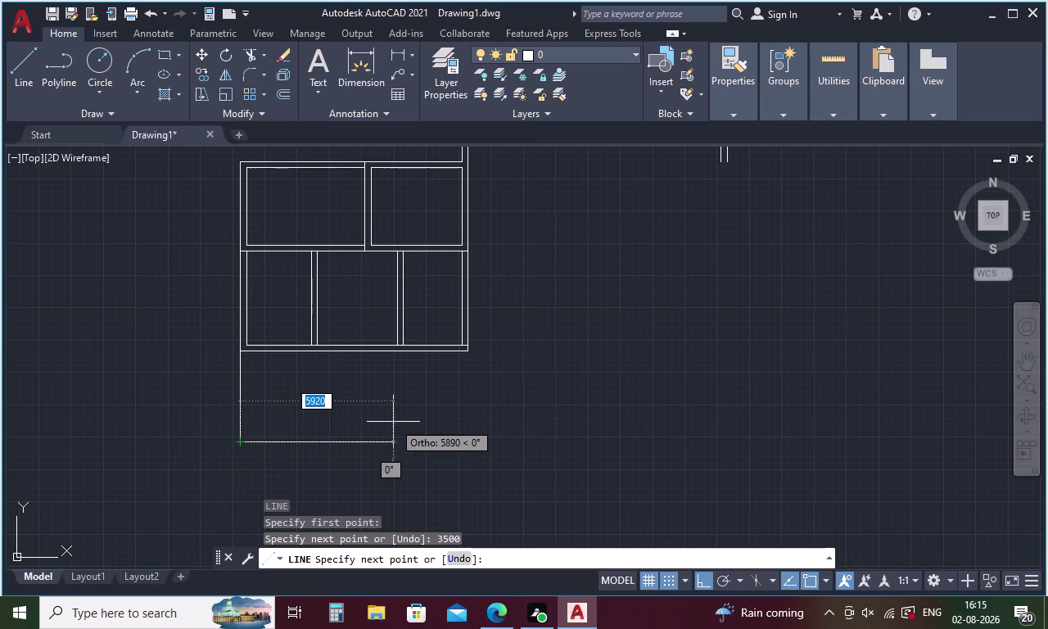
key(Escape)
Set up an offset with a 230 distance.
key(o)
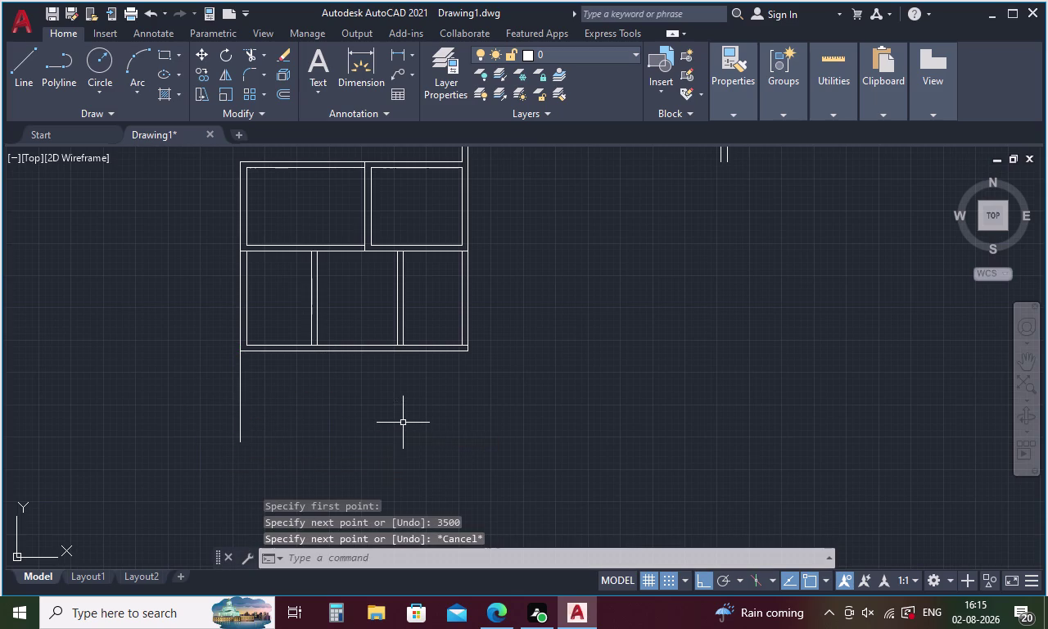
key(Return)
text(230)
key(Return)
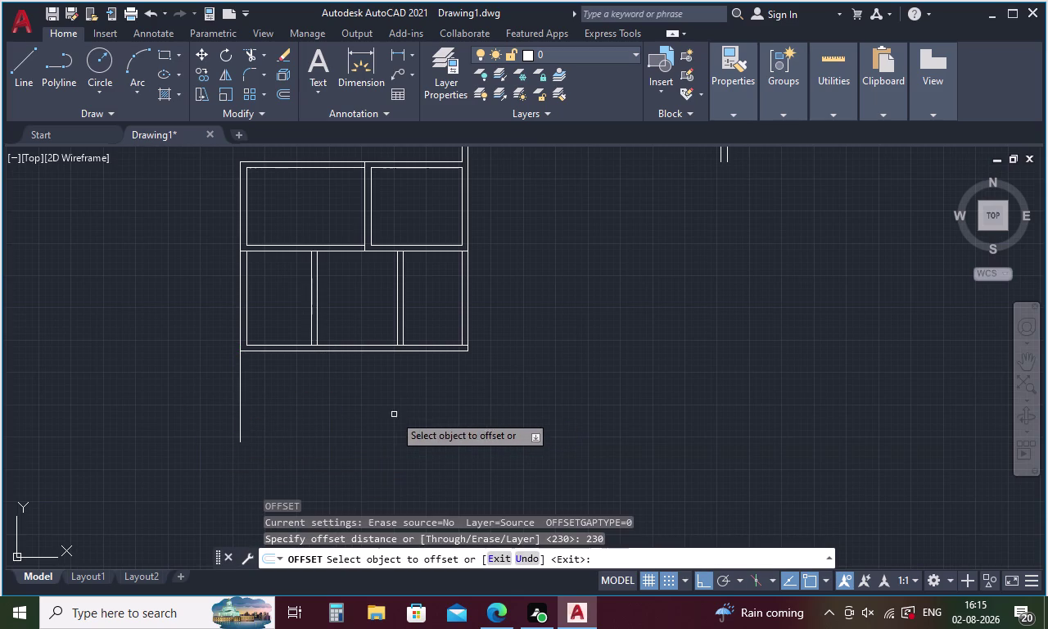
Double the new vertical line at 230, then copy its inner line 3570 to the right.
click(240, 395)
click(265, 392)
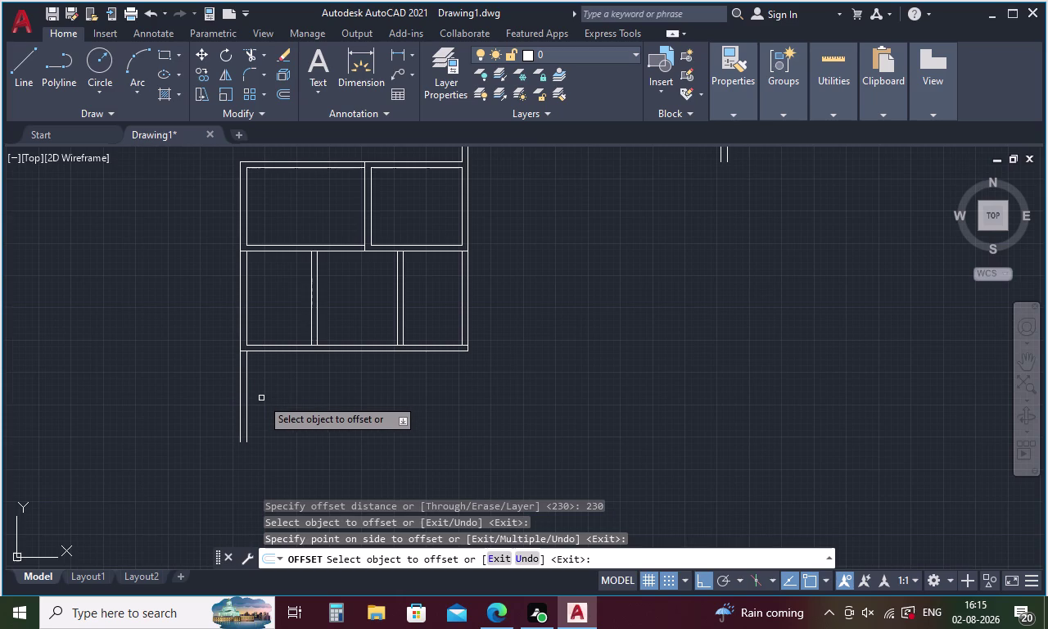
key(space)
key(space)
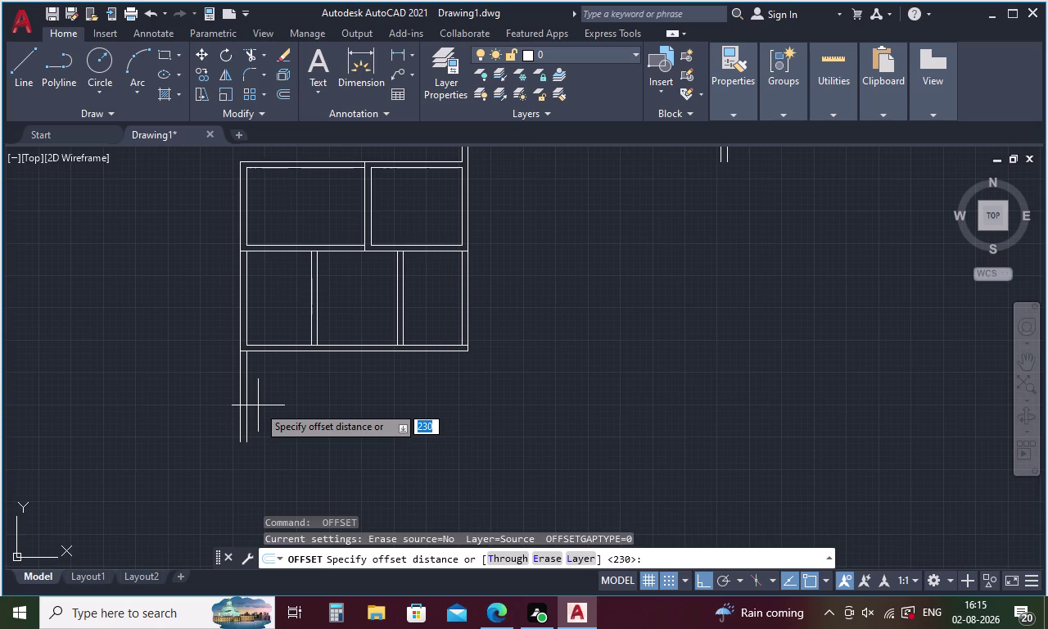
text(35)
text(70)
key(space)
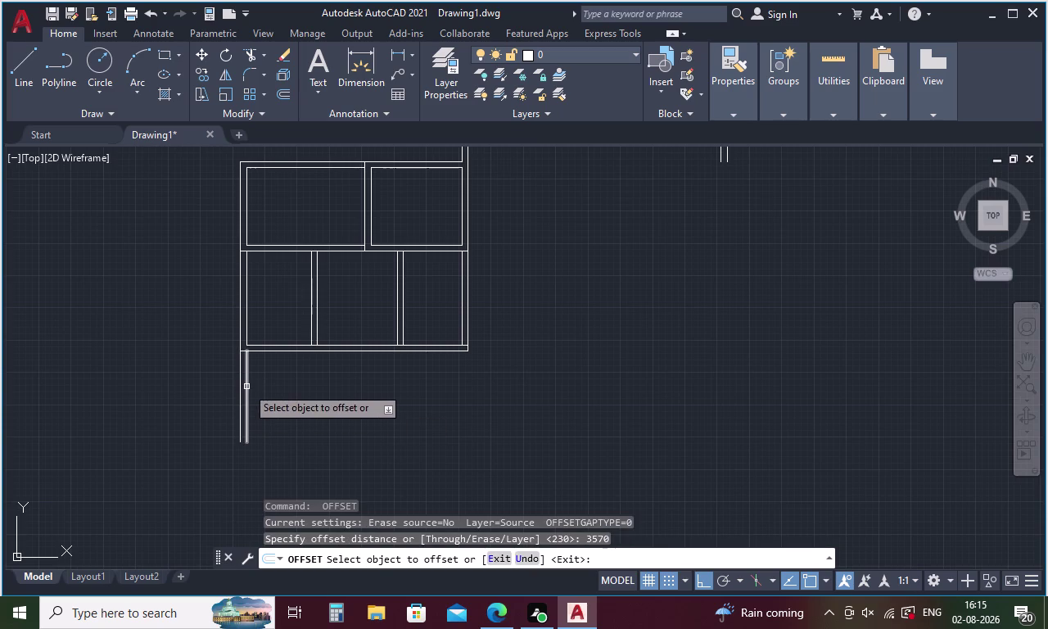
click(247, 385)
click(306, 389)
key(space)
Double the copied right vertical line with a 230 offset to its right.
key(space)
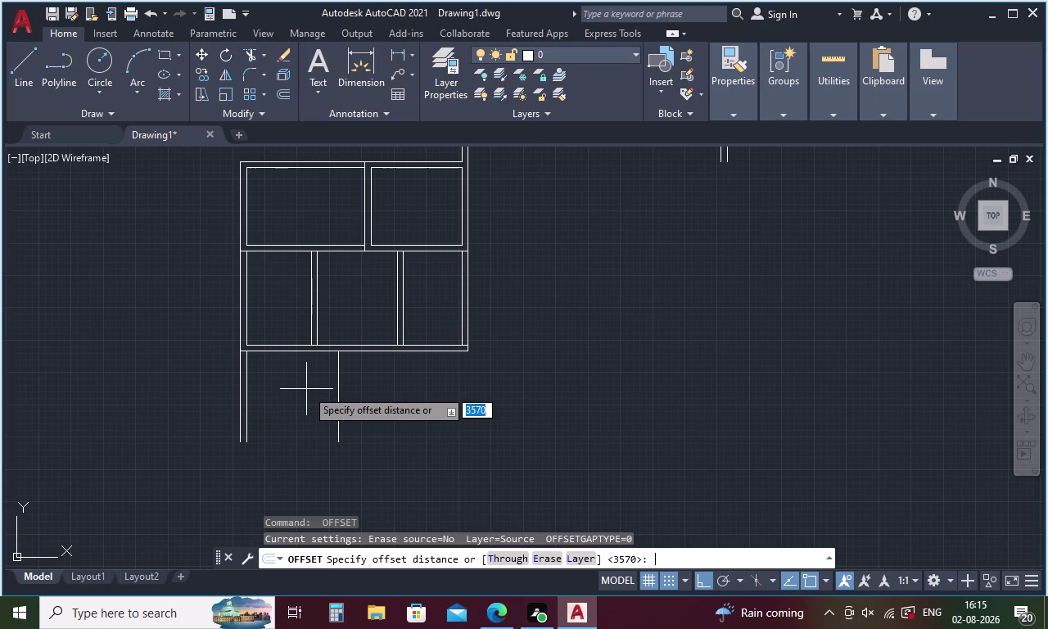
text(230)
key(space)
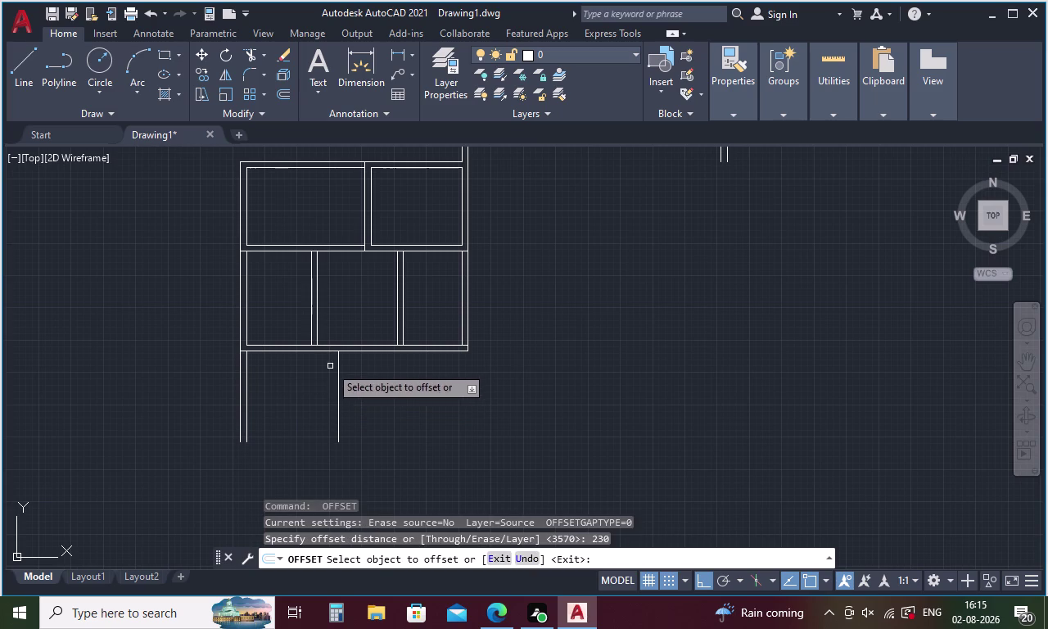
click(337, 361)
click(397, 364)
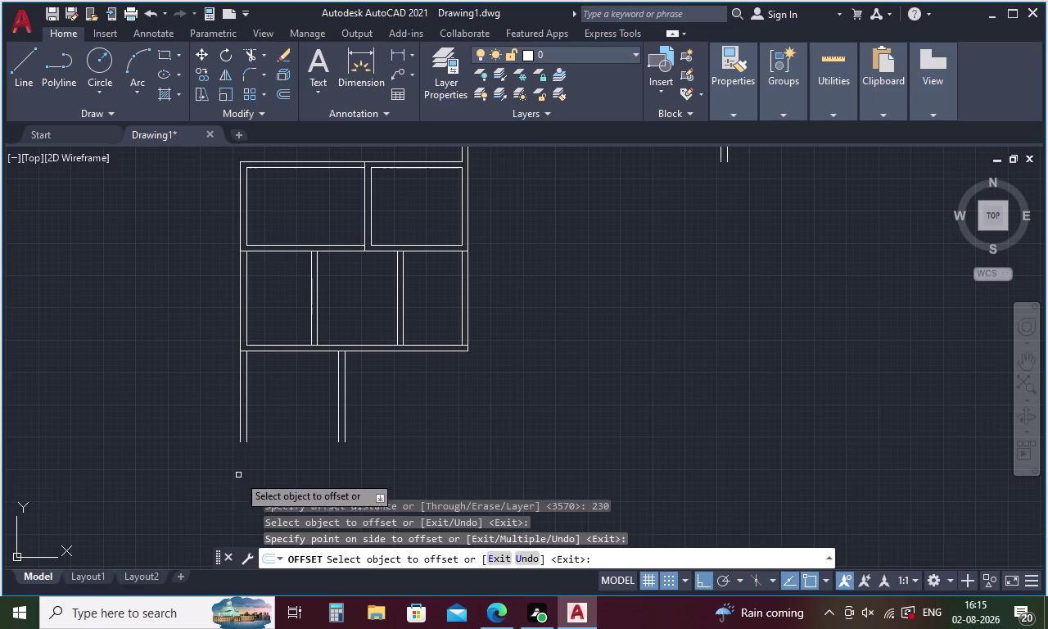
key(space)
Offset the interior partition line 2200 to the right.
key(space)
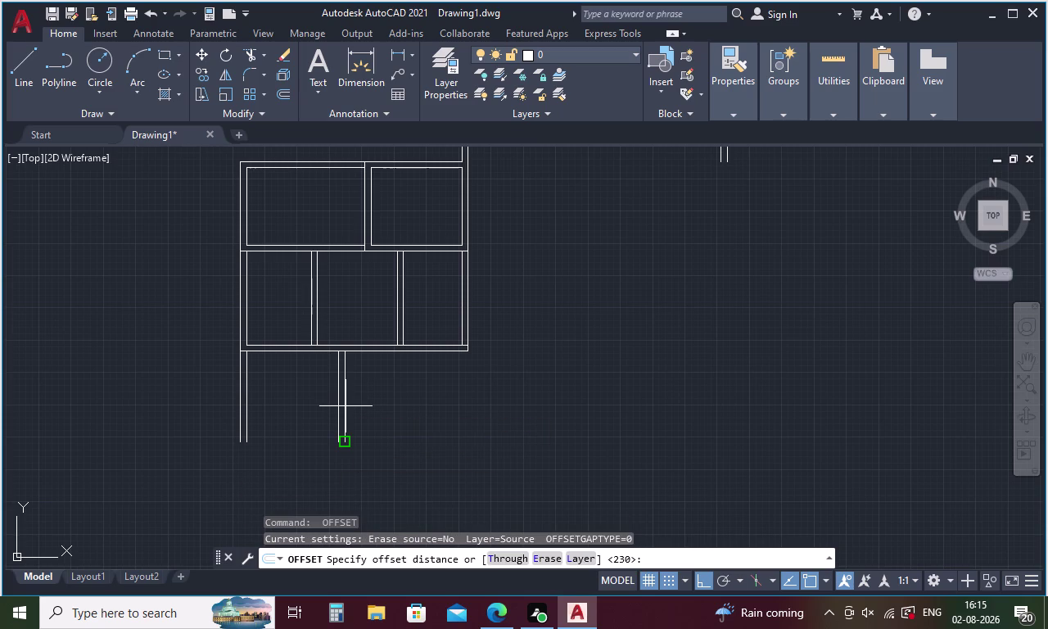
text(22)
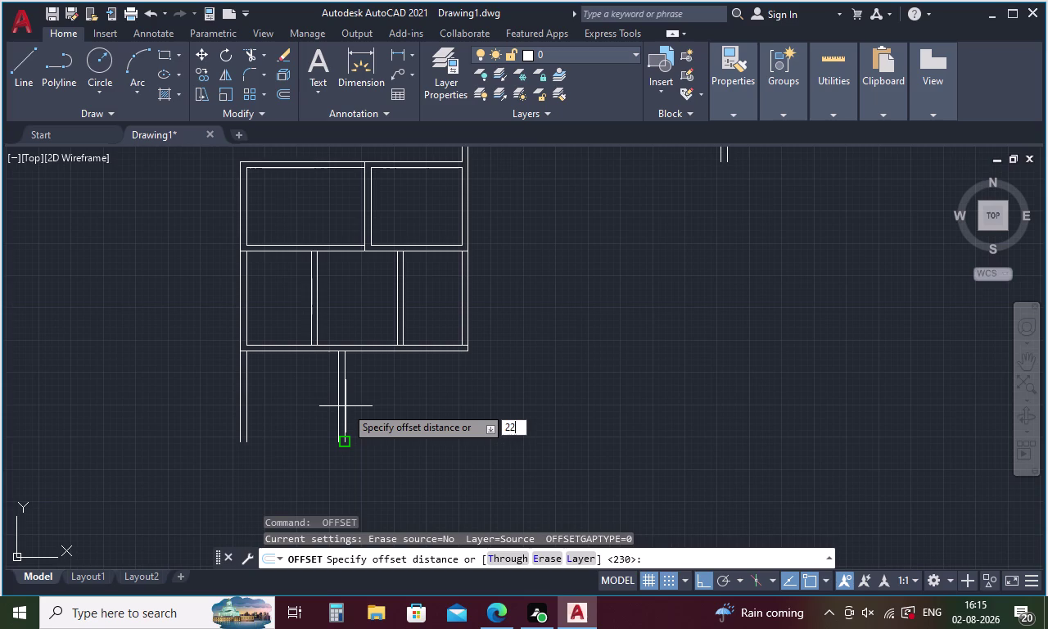
text(00)
key(space)
click(344, 405)
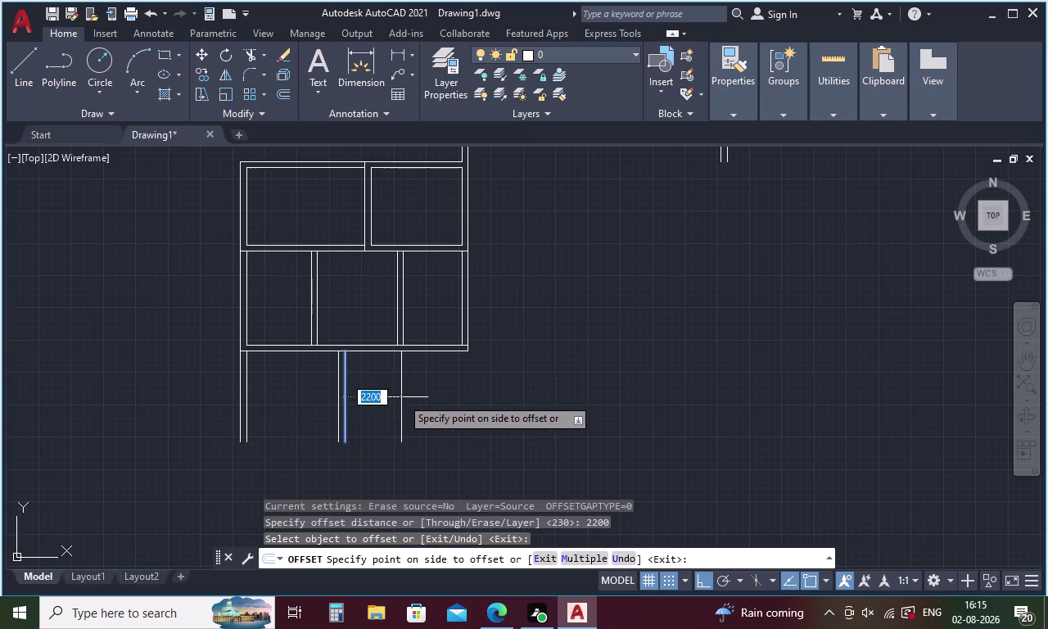
click(408, 395)
key(space)
Double the new partition line with a 230 wall thickness.
key(space)
text(2)
text(3)
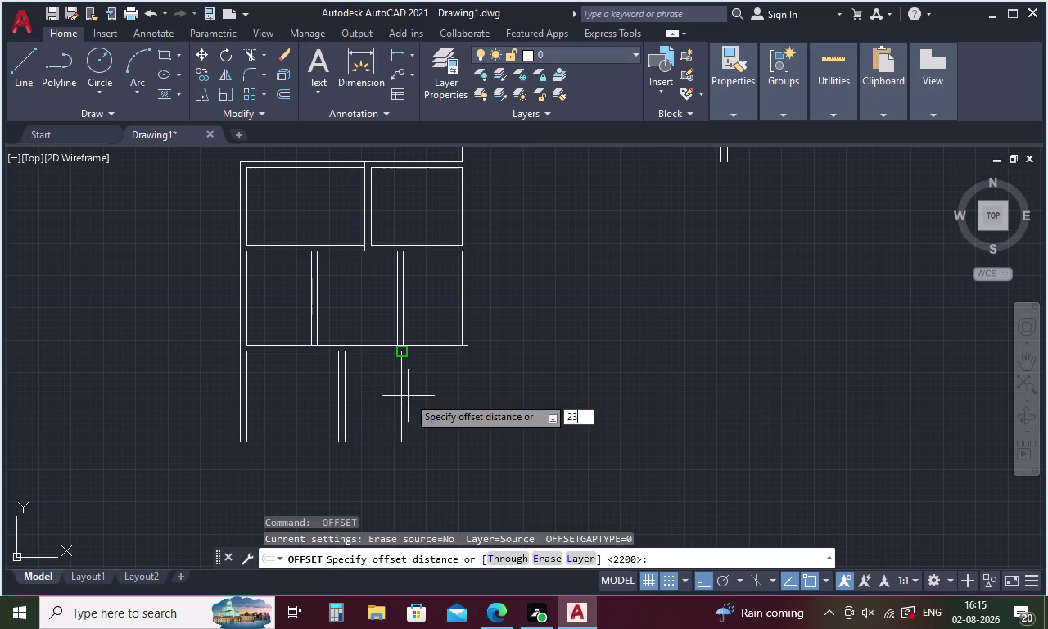
text(0)
key(space)
click(400, 401)
click(431, 394)
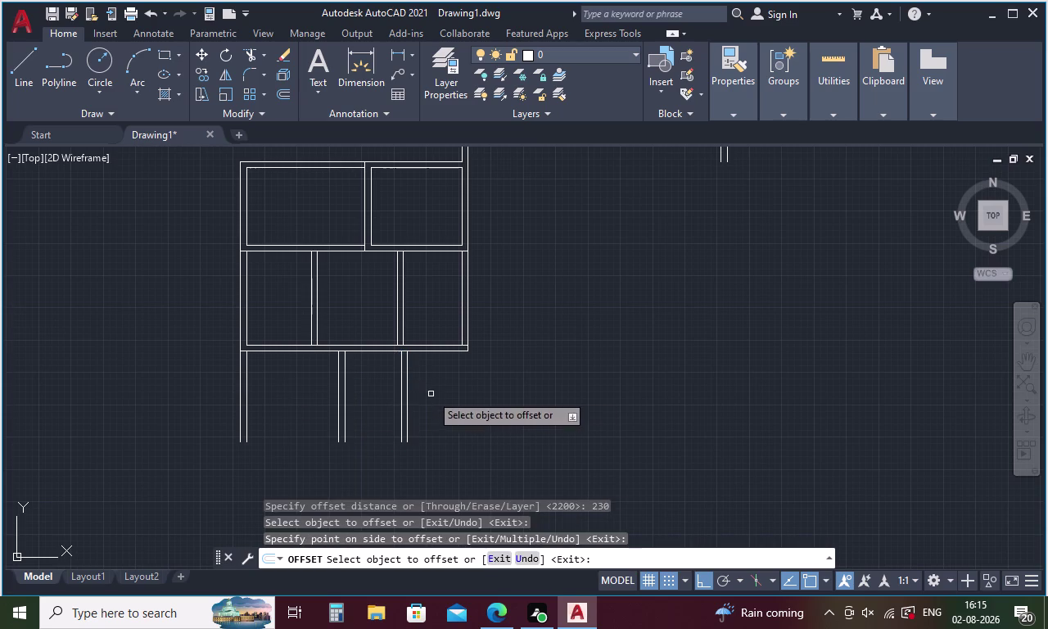
key(Escape)
key(l)
key(Return)
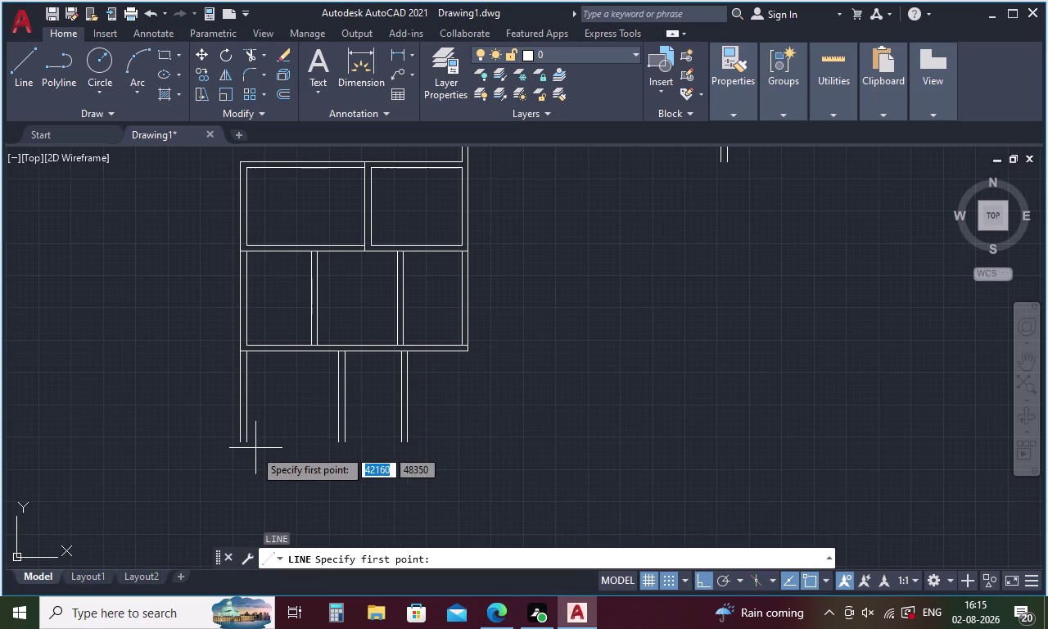
Draw a bottom line from the left wall to the right partition and offset it 230 downward.
click(250, 443)
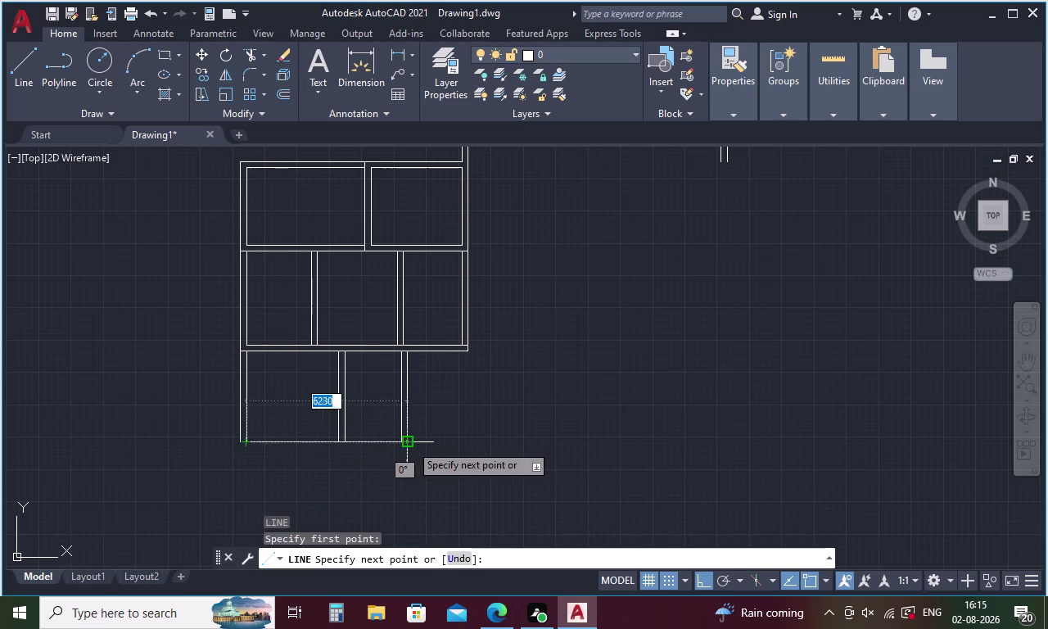
click(410, 444)
key(Escape)
key(o)
key(Return)
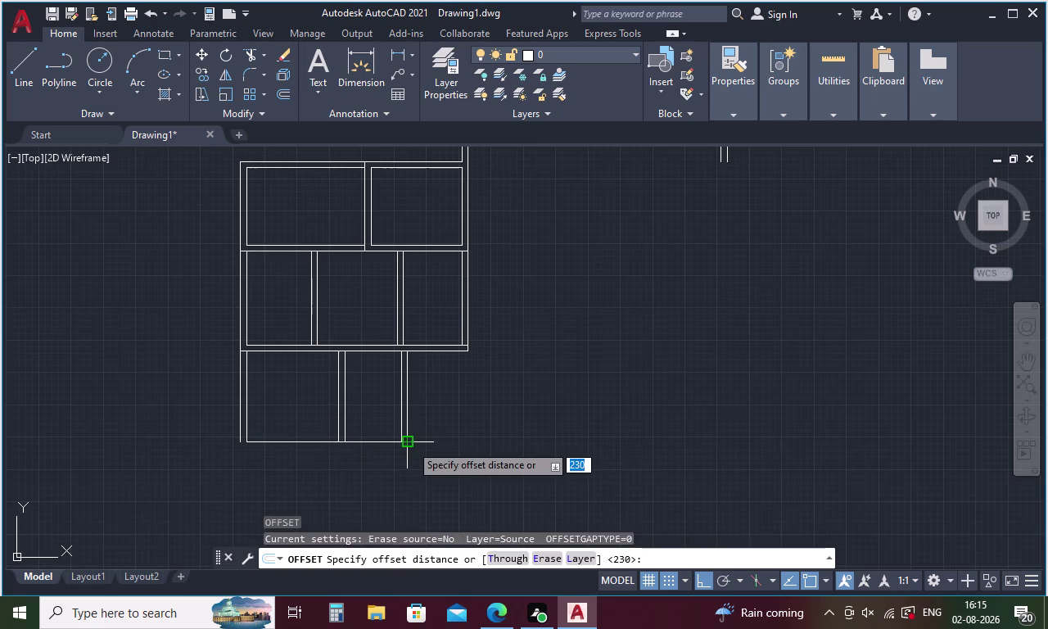
text(230)
key(space)
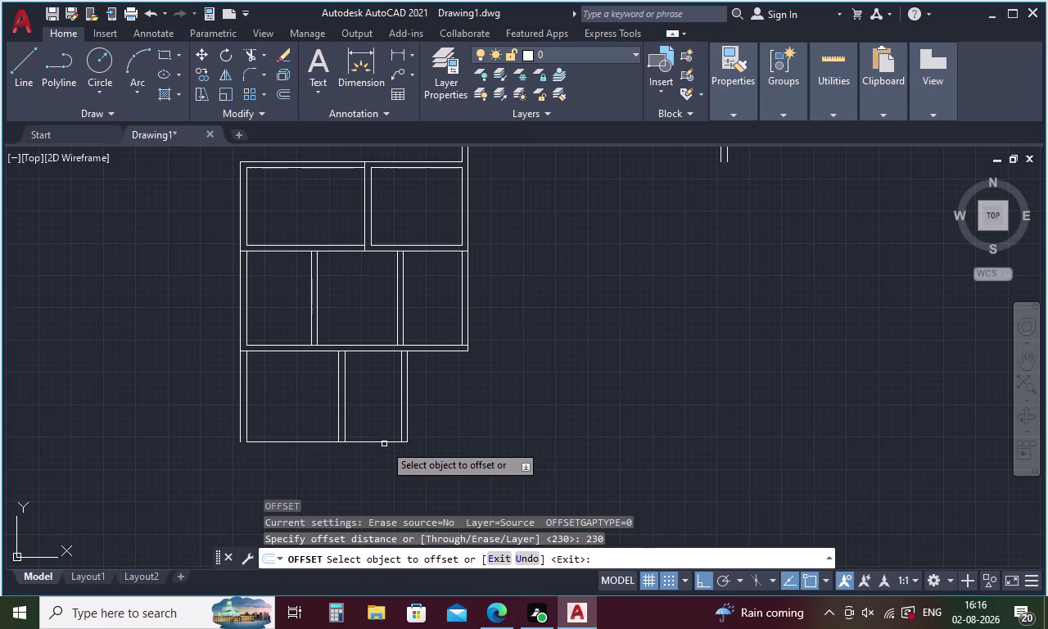
click(384, 443)
click(382, 464)
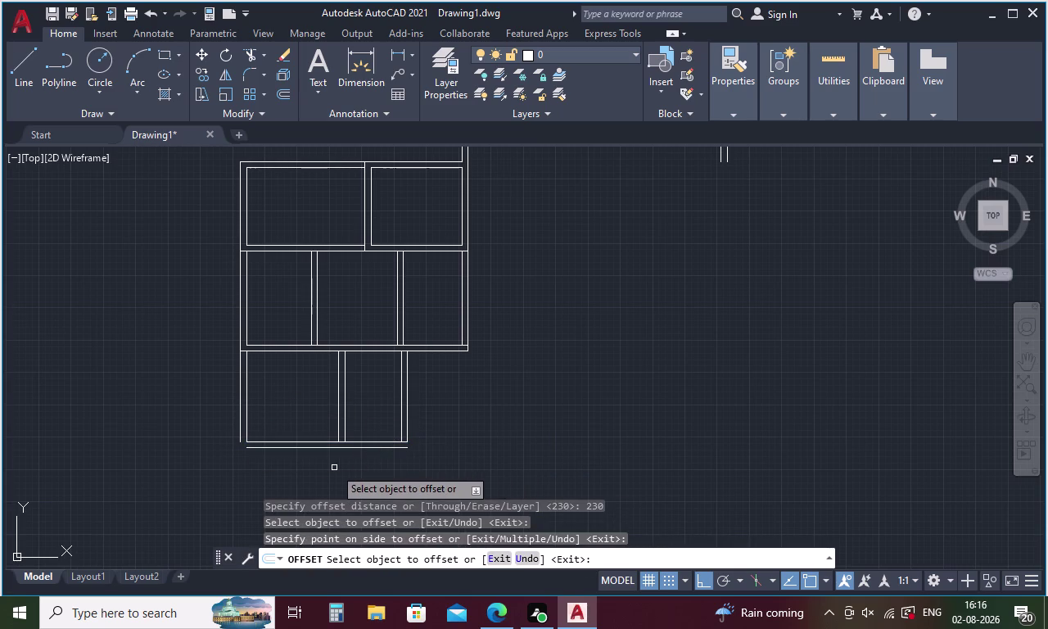
key(Escape)
Fillet the new bottom wall's left corner at radius 0 in Multiple mode.
key(f)
key(space)
key(m)
key(space)
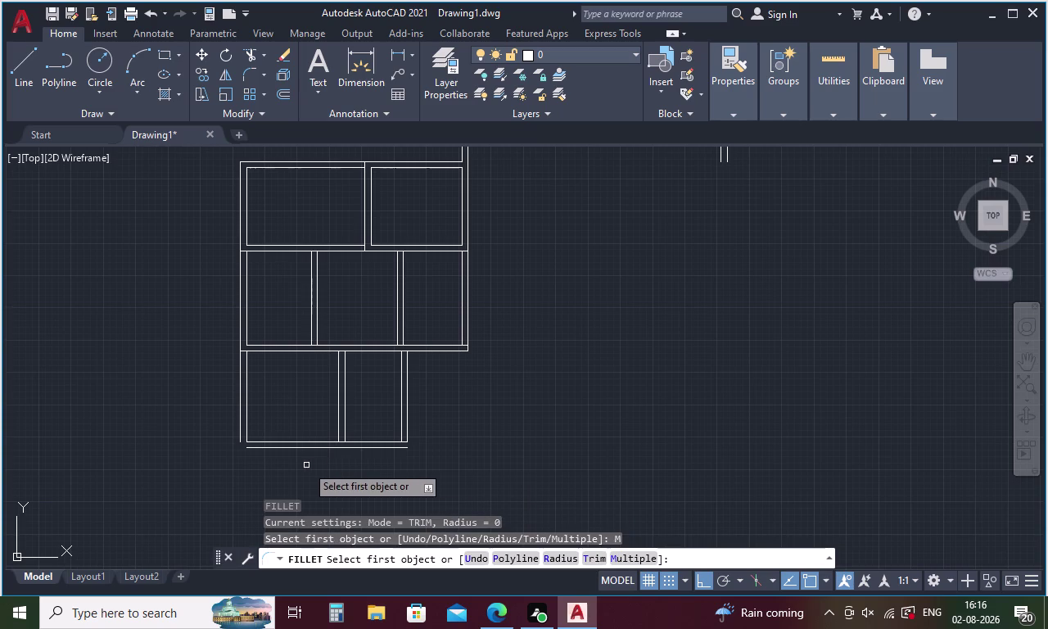
click(293, 449)
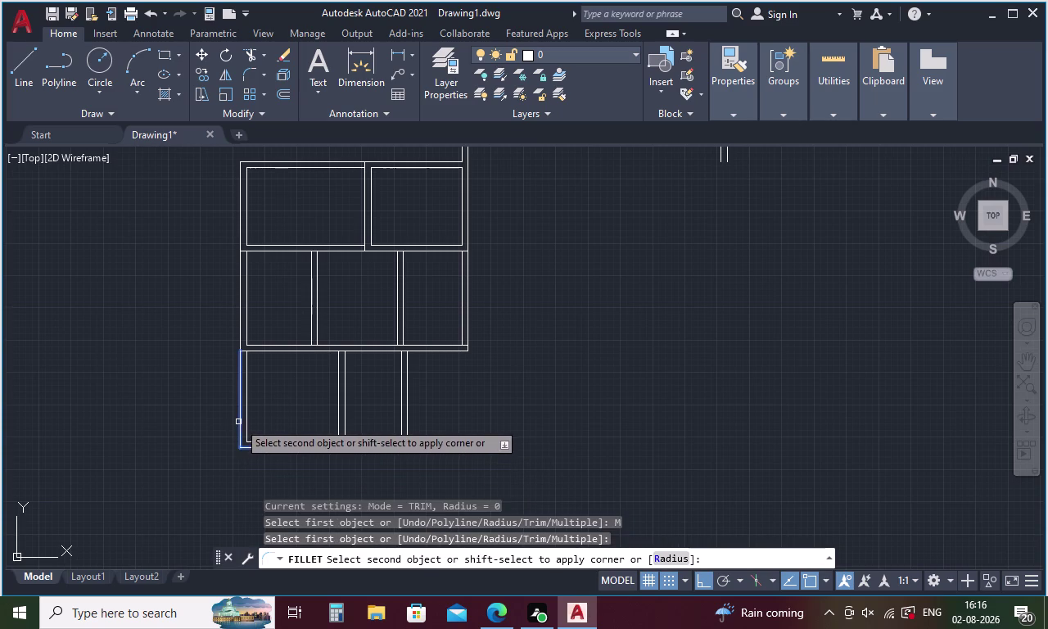
click(239, 416)
key(Escape)
scroll(down, 3)
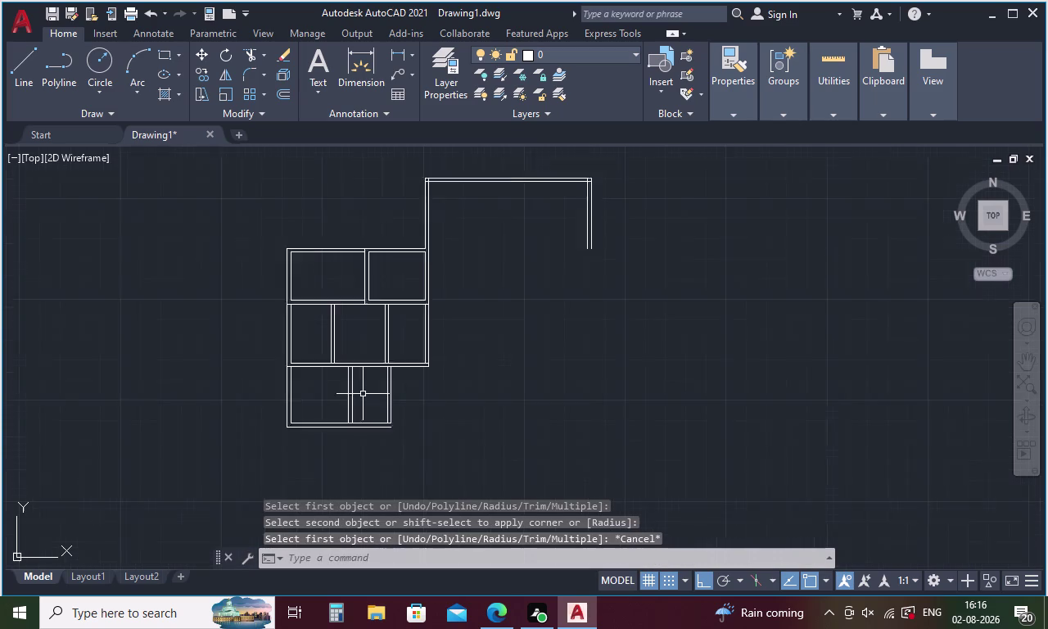
Draw a 2100 line rightward from the bottom of the upper right wall.
scroll(down, 3)
key(l)
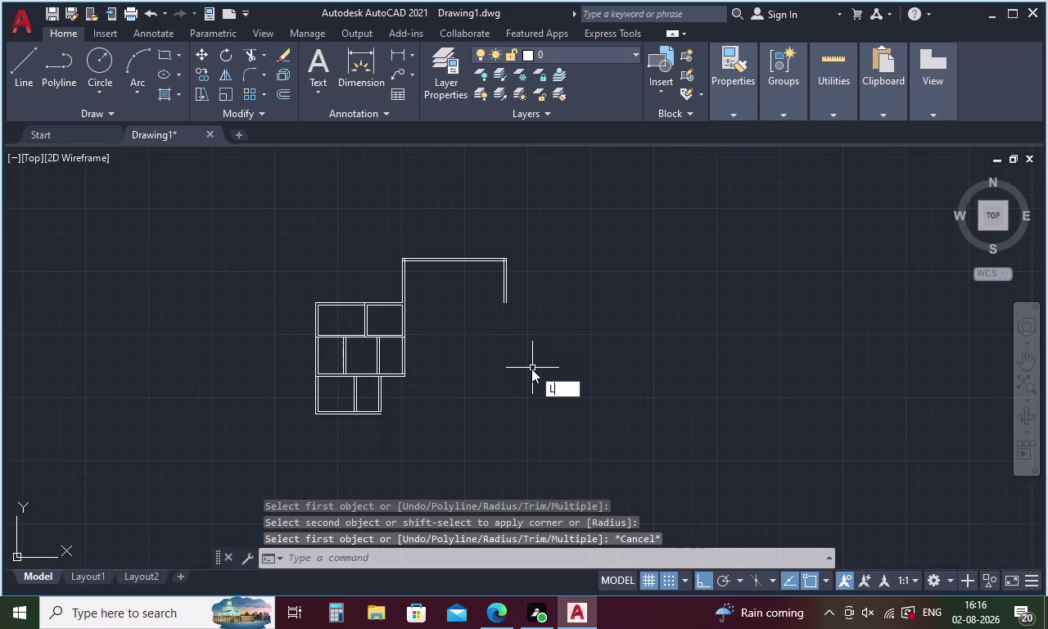
key(Escape)
key(l)
key(Return)
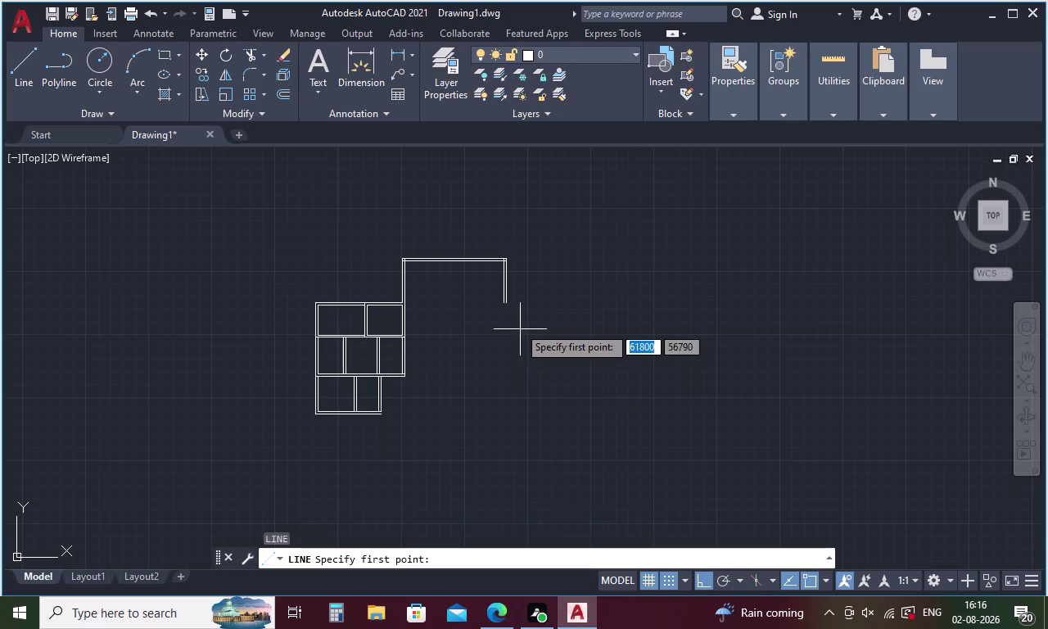
scroll(up, 3)
click(495, 308)
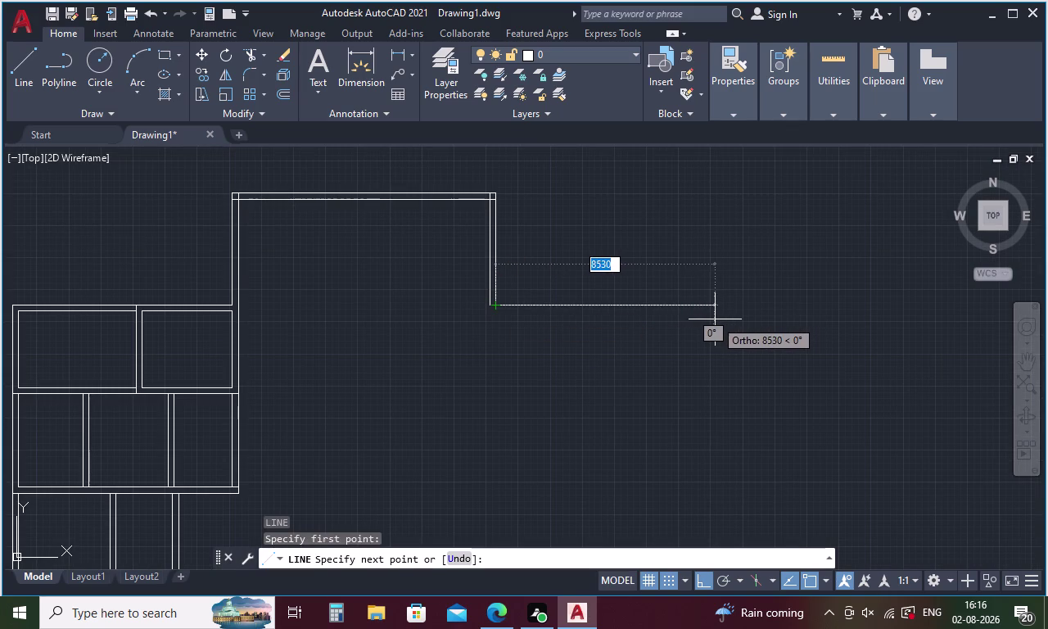
text(2100)
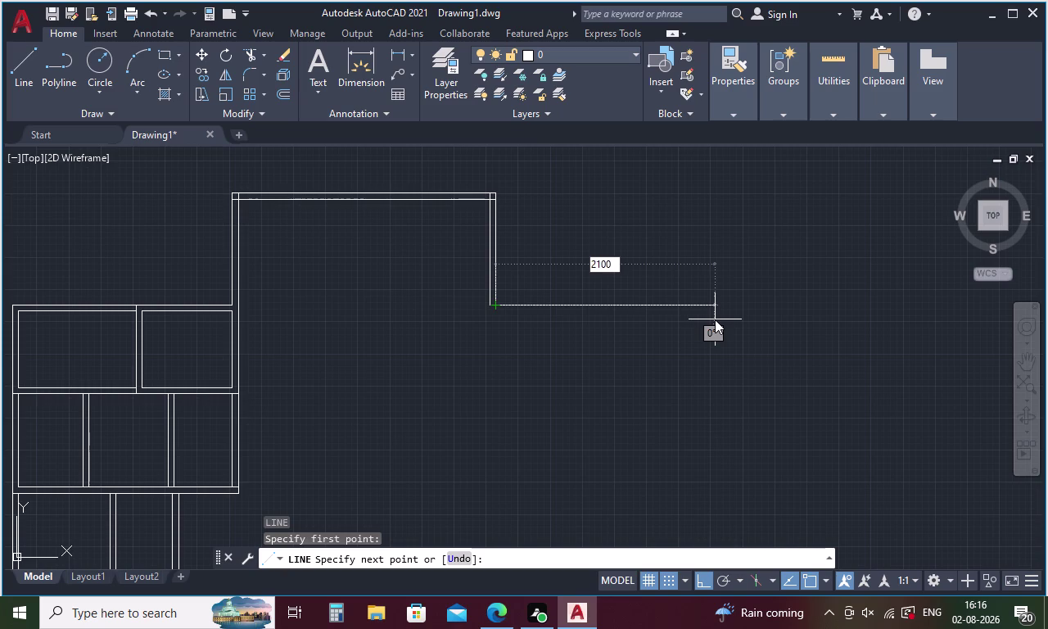
key(Return)
key(Escape)
Offset the 2100 line by 230 to make it a double wall.
key(o)
key(Return)
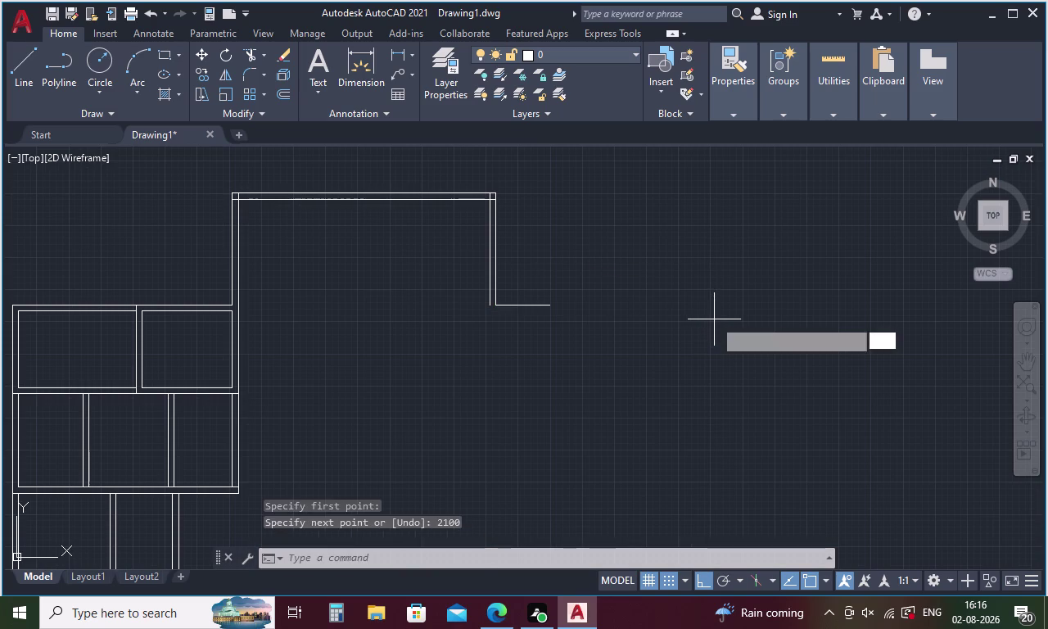
text(23)
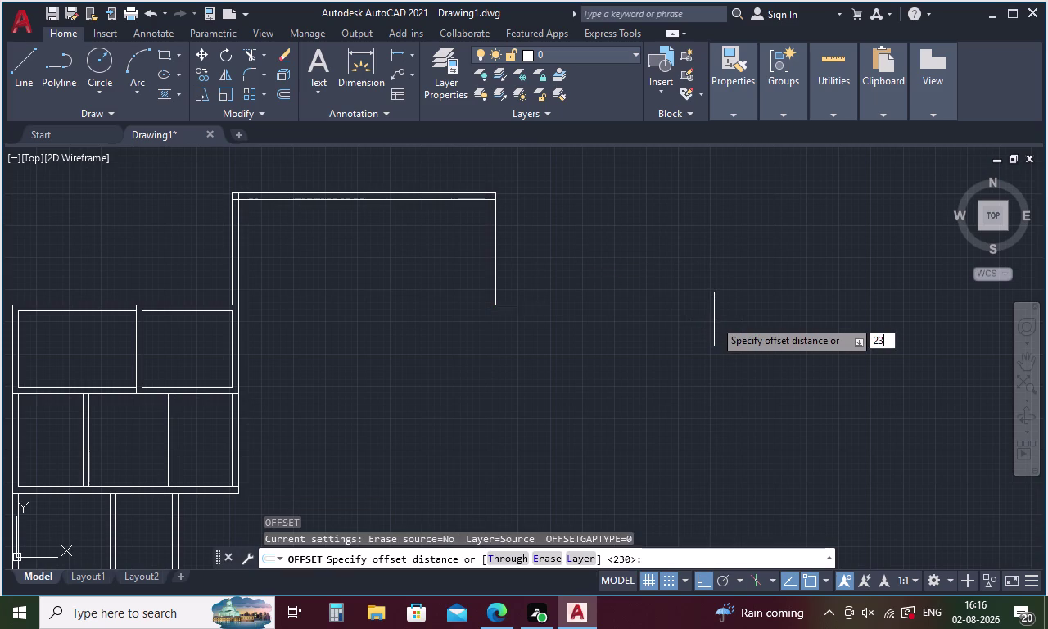
text(0)
key(Return)
click(513, 304)
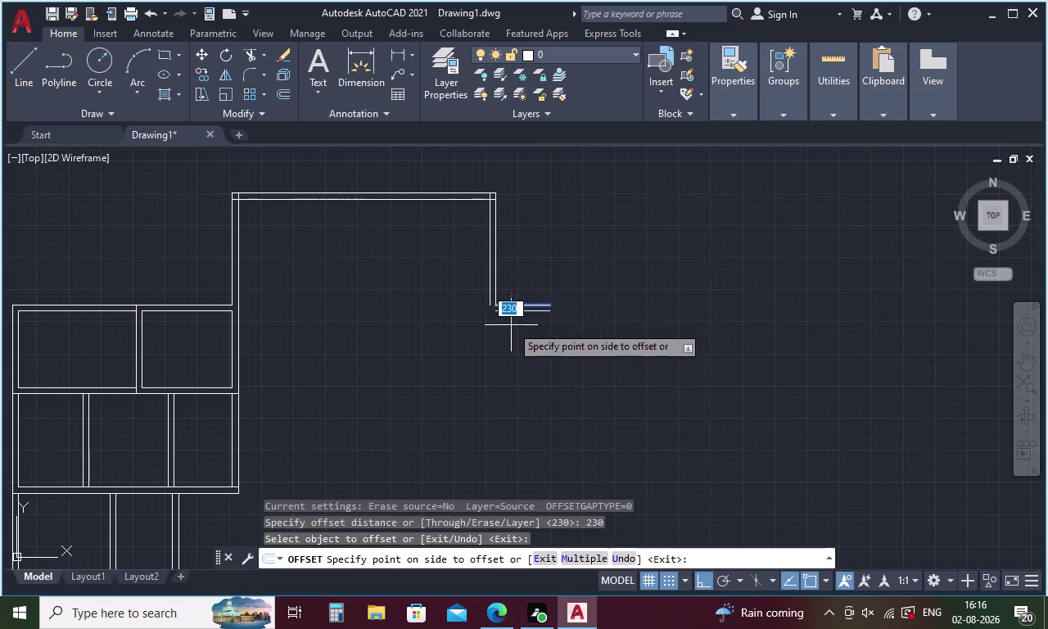
click(511, 325)
key(Escape)
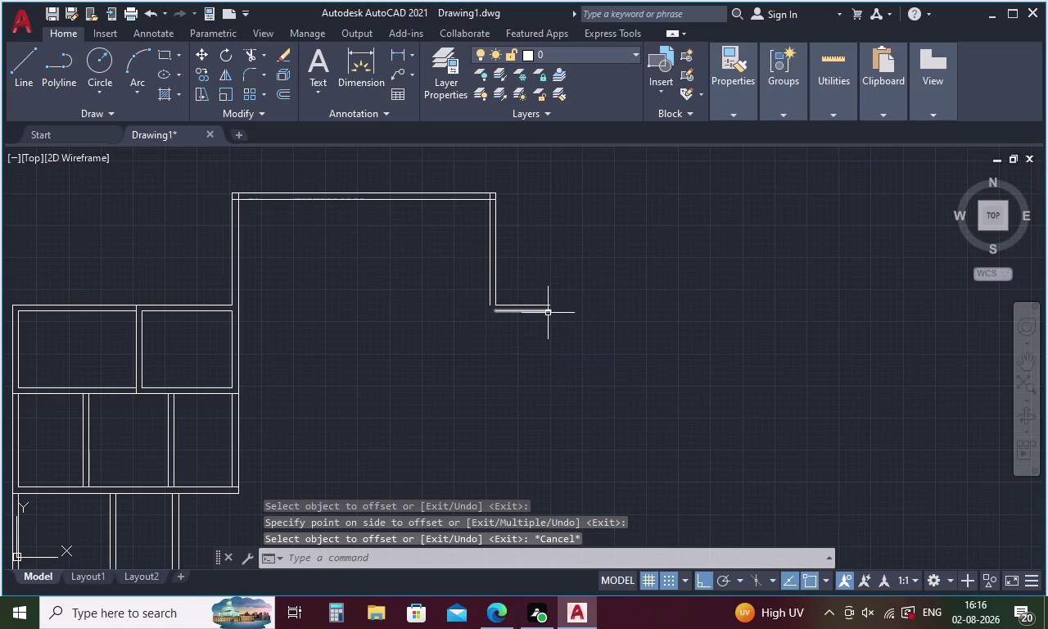
Draw a vertical wall line downward from the end of the 2100 stub.
key(l)
key(Return)
drag(547, 316, 548, 326)
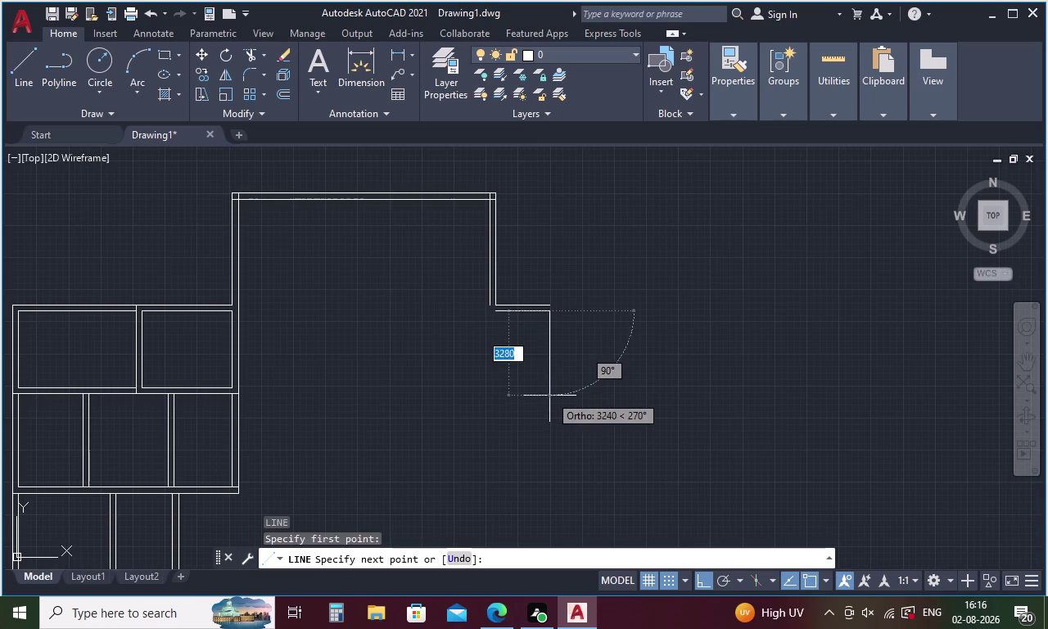
click(550, 395)
key(Escape)
key(l)
key(Return)
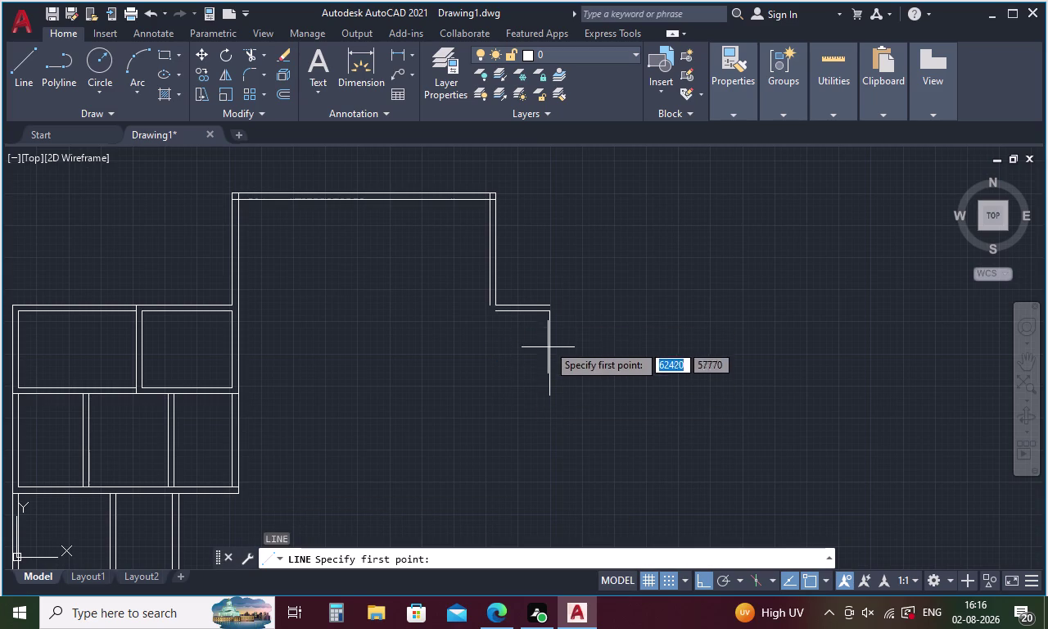
key(Escape)
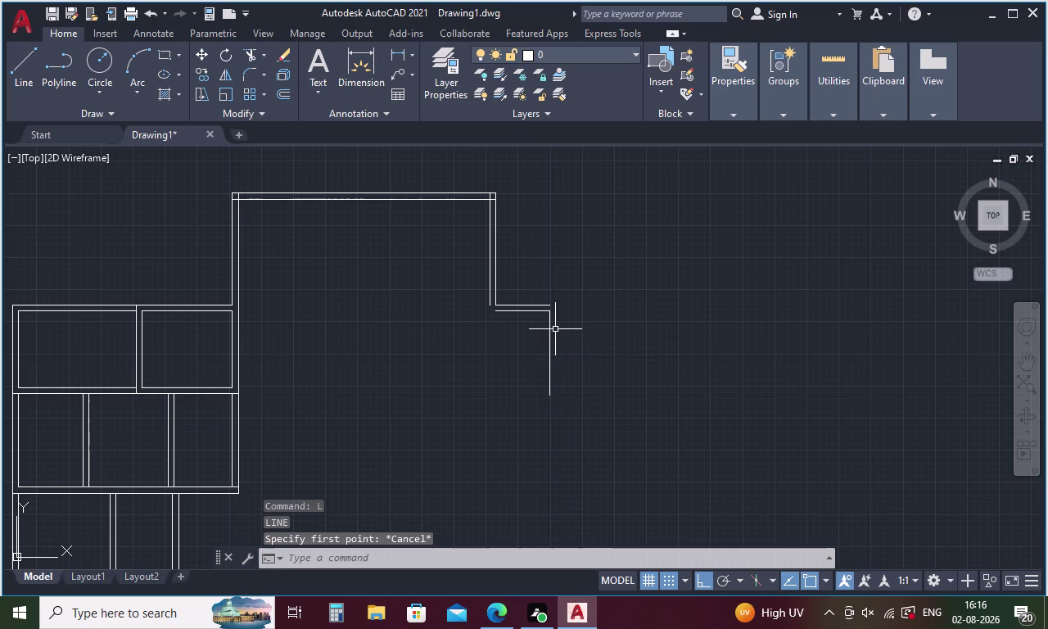
Offset the downward wall line 230 to its right and redraw the display.
key(o)
key(Return)
text(230)
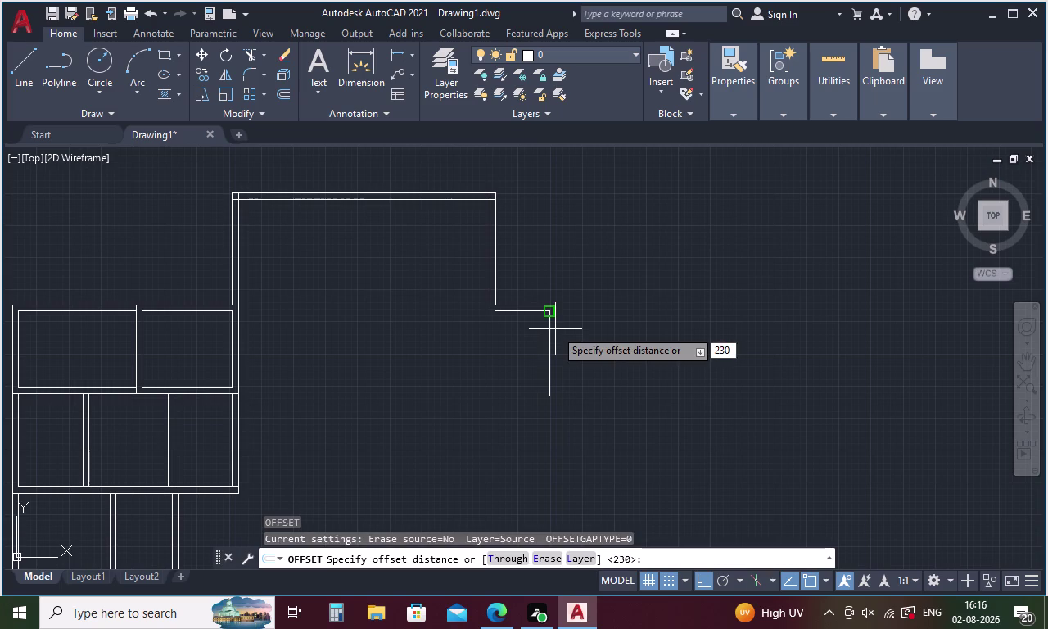
key(space)
click(550, 333)
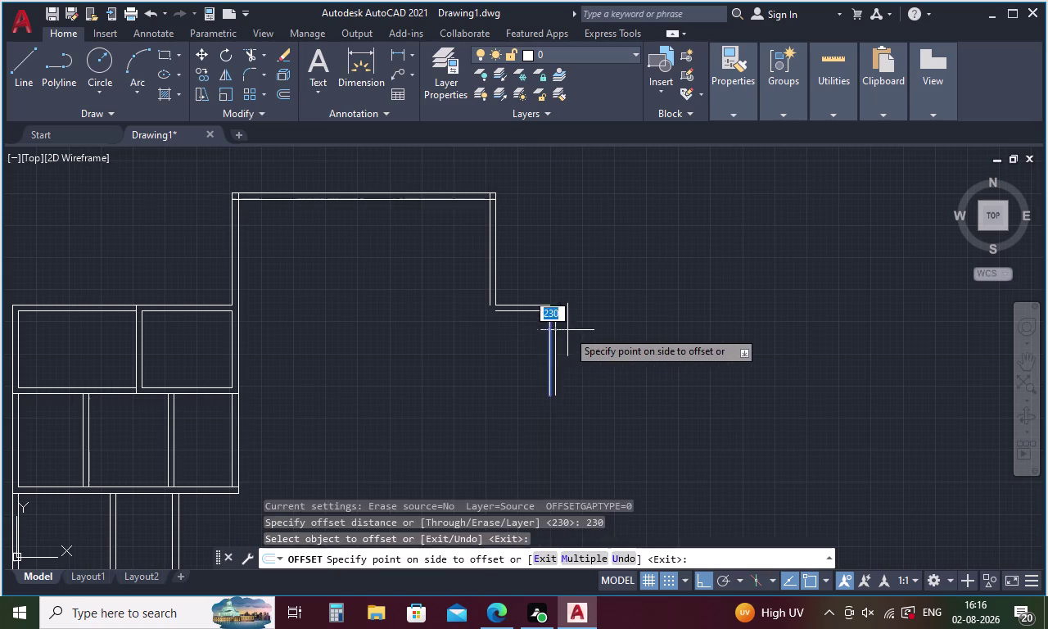
click(569, 330)
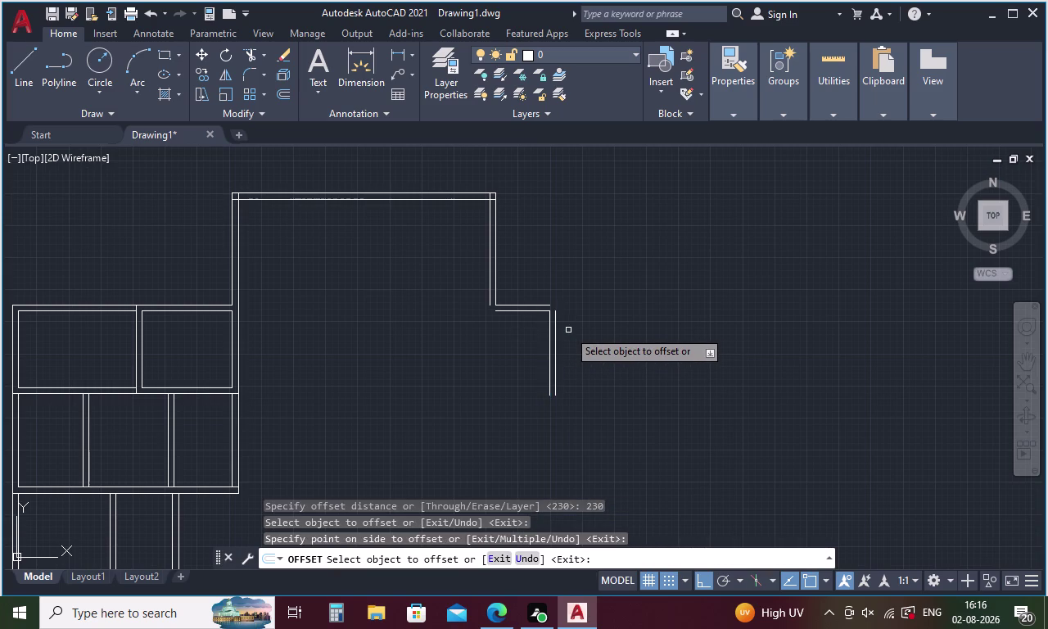
key(Escape)
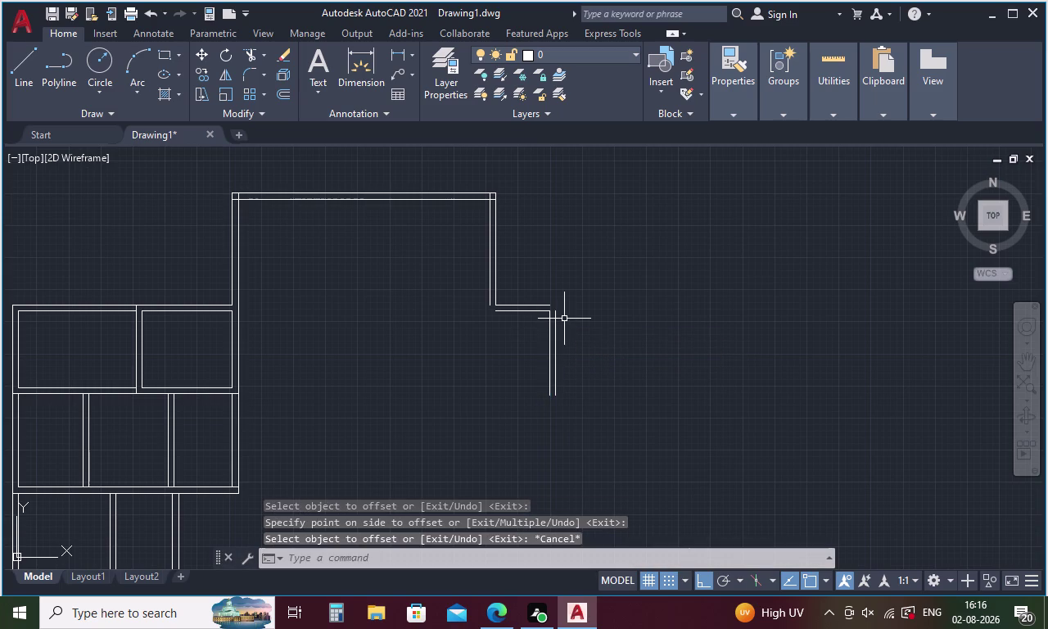
key(r)
key(Return)
Abandon a move, then fillet the outer horizontal and vertical wall lines into a sharp corner.
key(m)
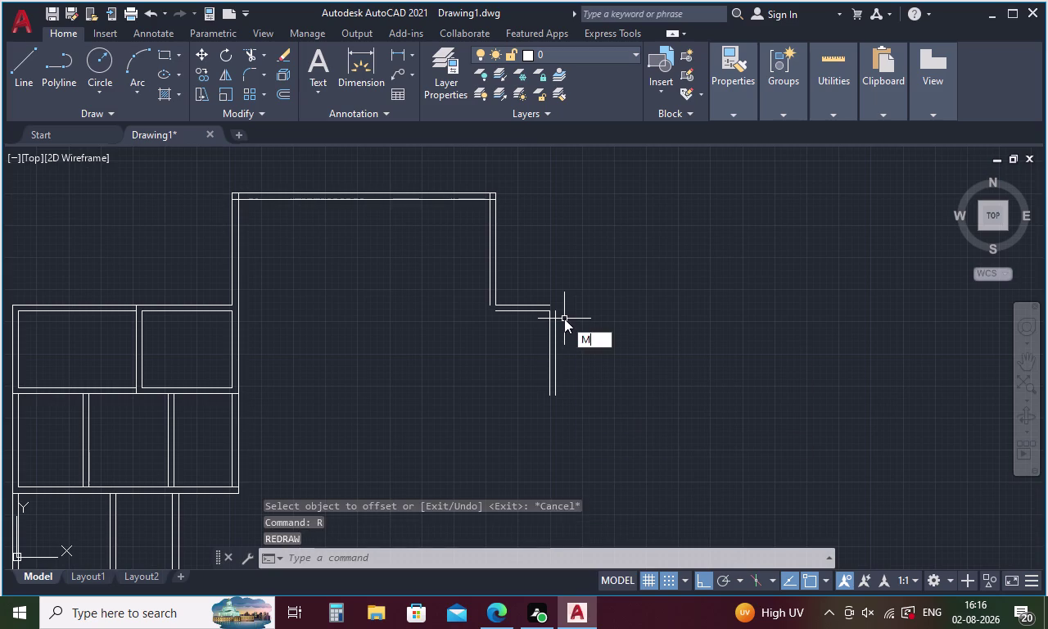
key(Return)
click(550, 305)
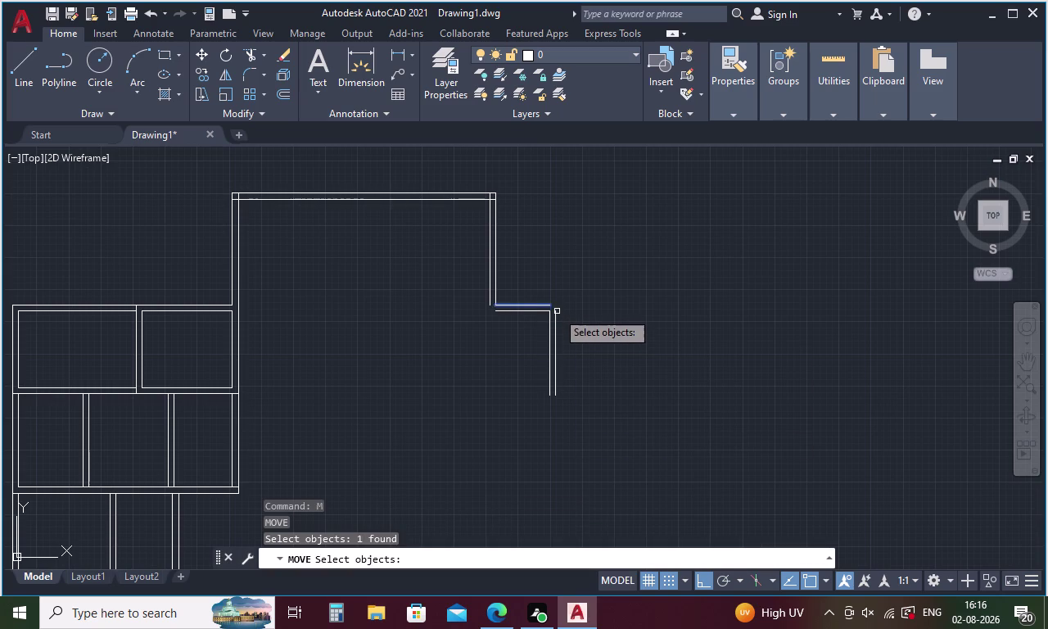
click(557, 313)
key(Escape)
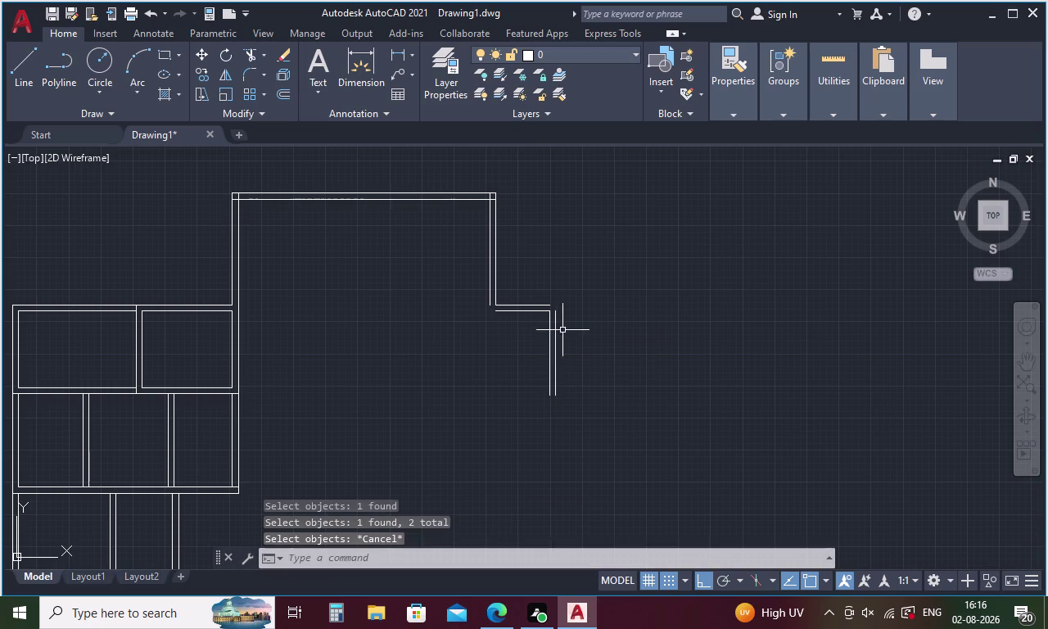
text(F M)
key(space)
click(557, 326)
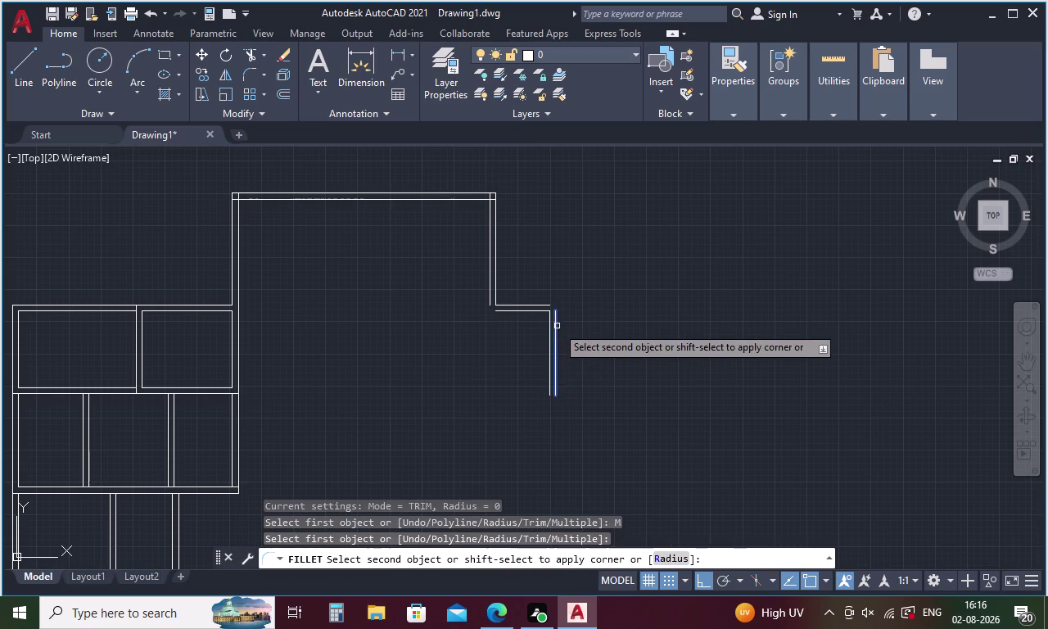
click(551, 305)
key(Escape)
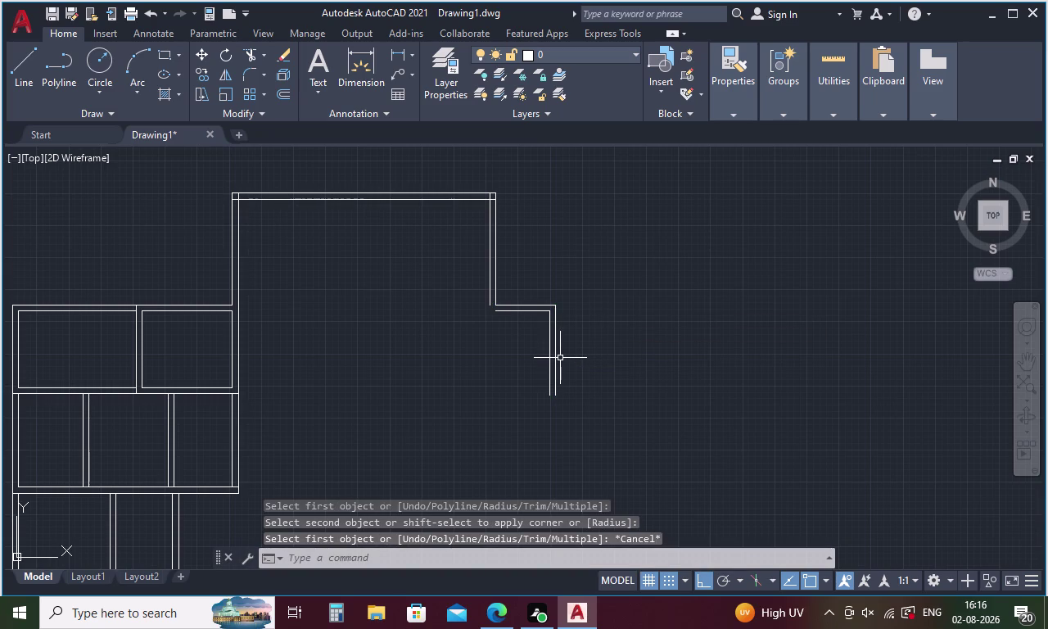
Fillet the inner vertical and horizontal wall lines into a closed corner.
key(space)
key(space)
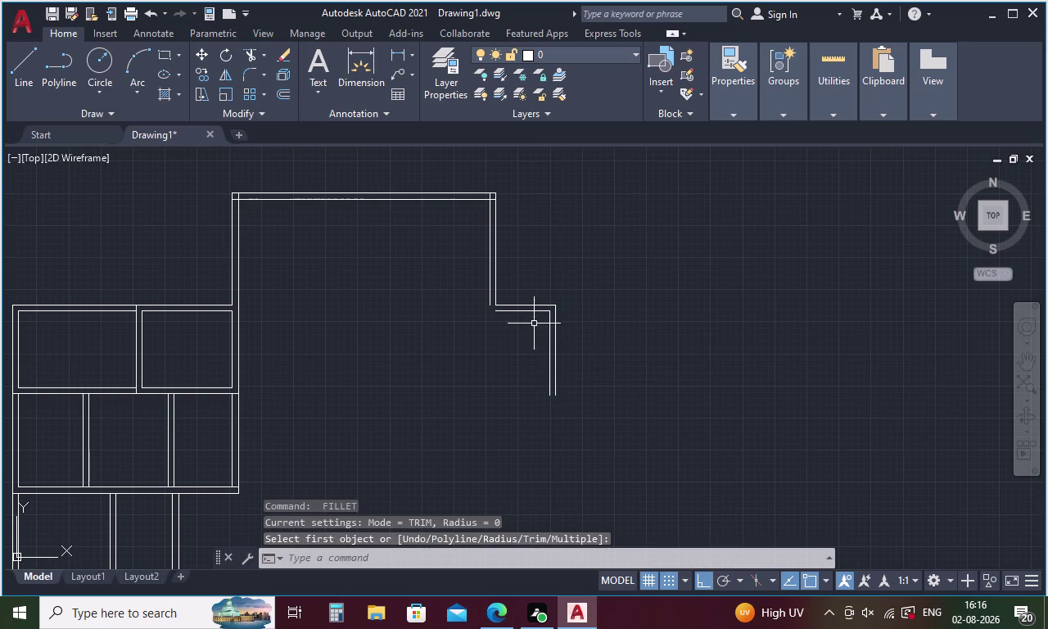
key(space)
click(526, 311)
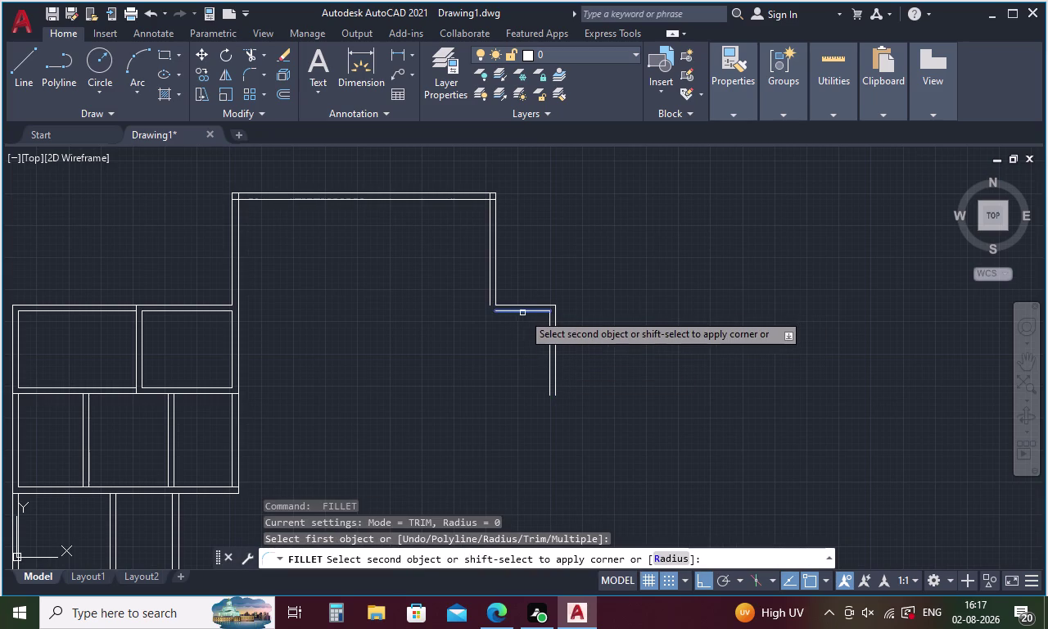
click(490, 292)
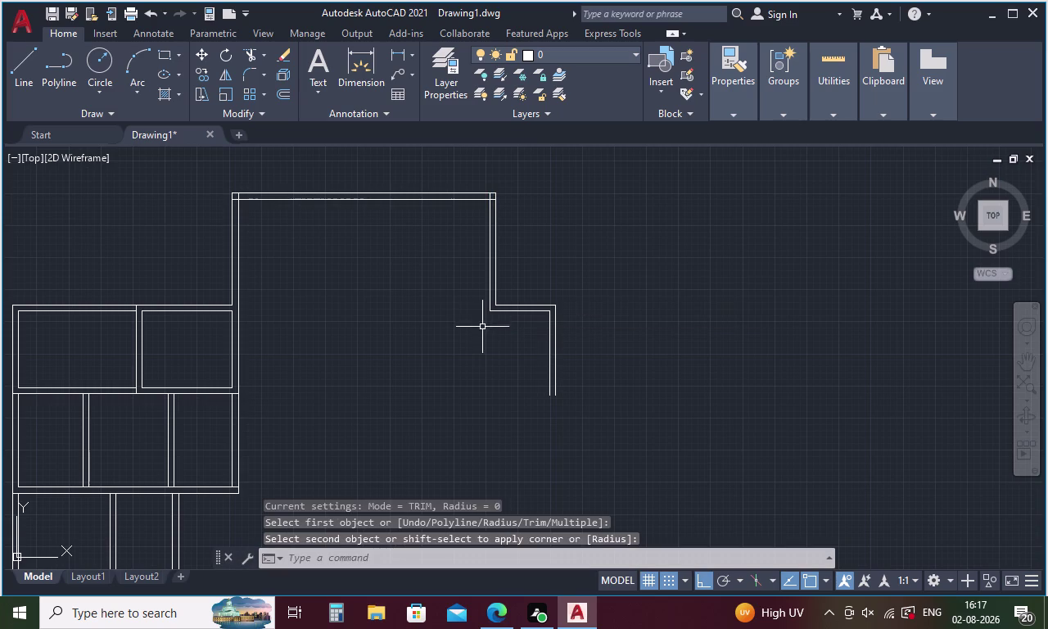
key(Escape)
key(l)
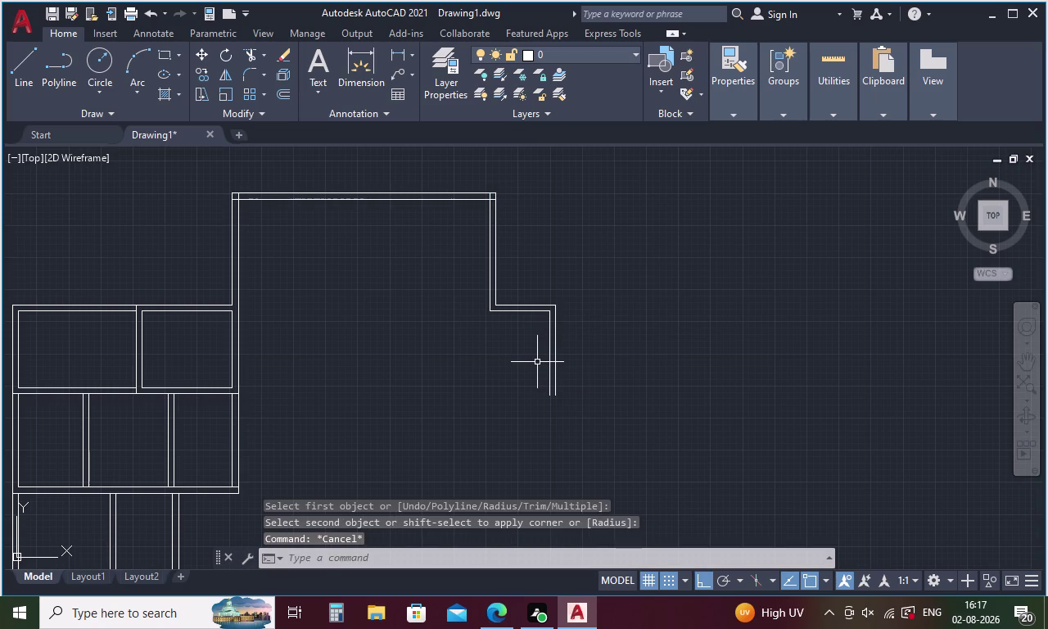
key(Return)
click(558, 309)
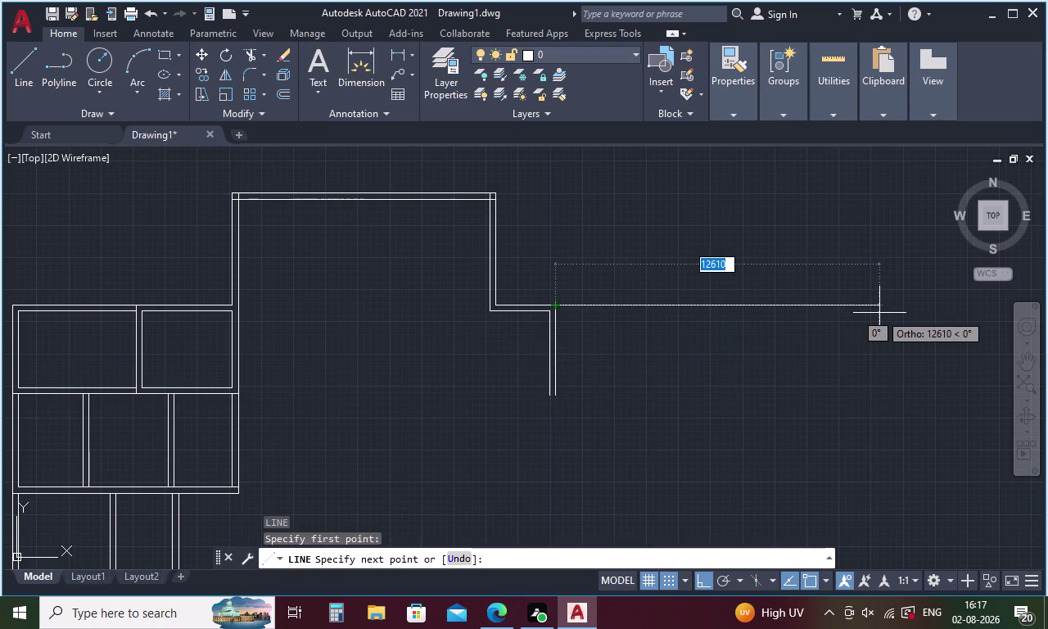
Draw the new wall line 6000 long to the right of the step's outer corner.
text(60)
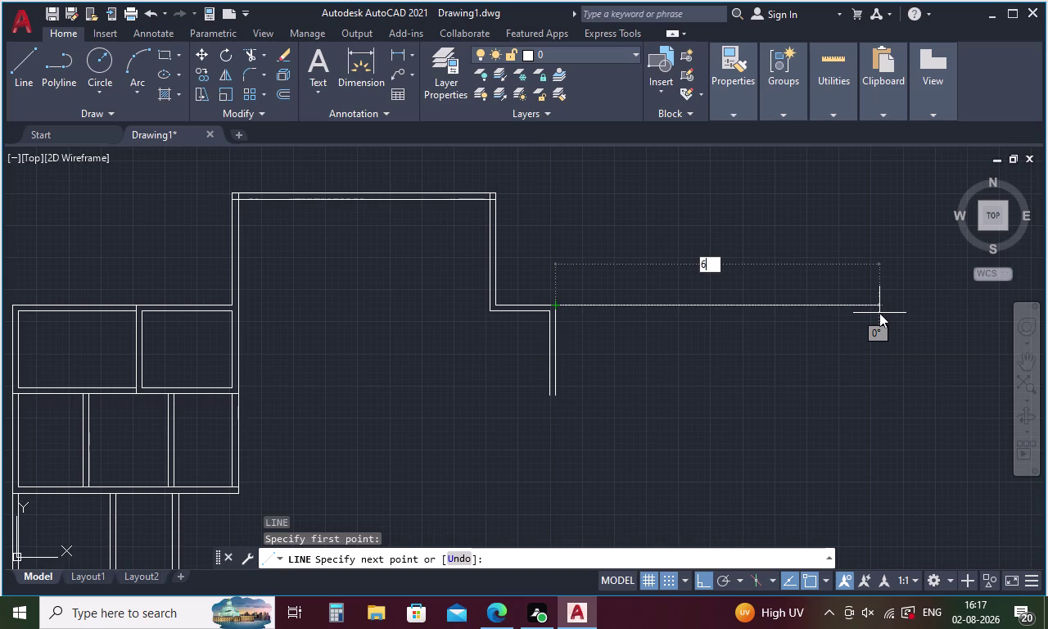
text(00)
key(Return)
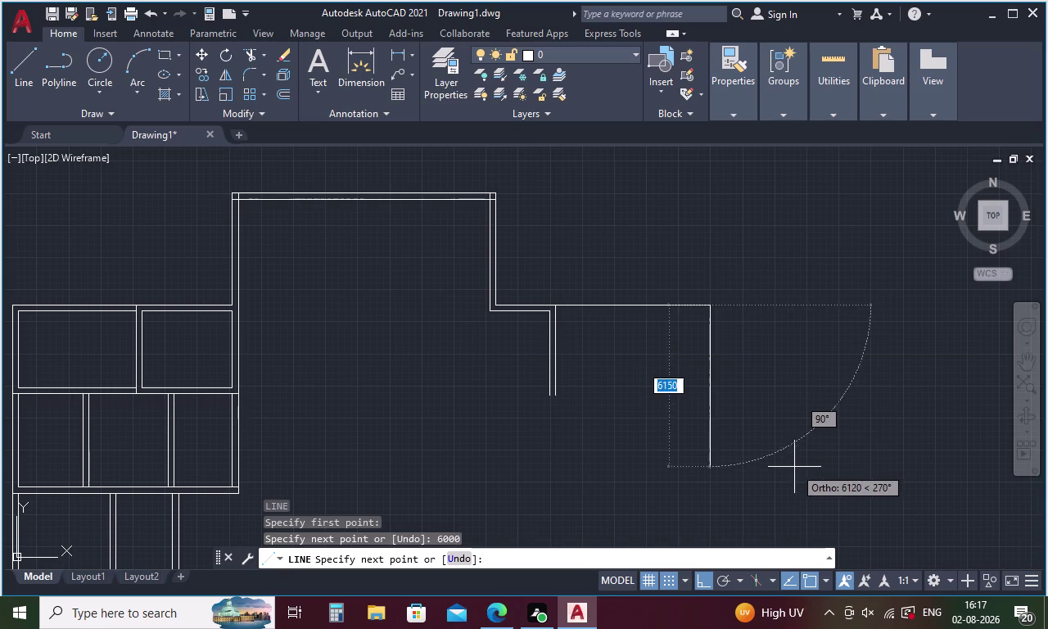
scroll(down, 3)
middle_drag(791, 469, 740, 284)
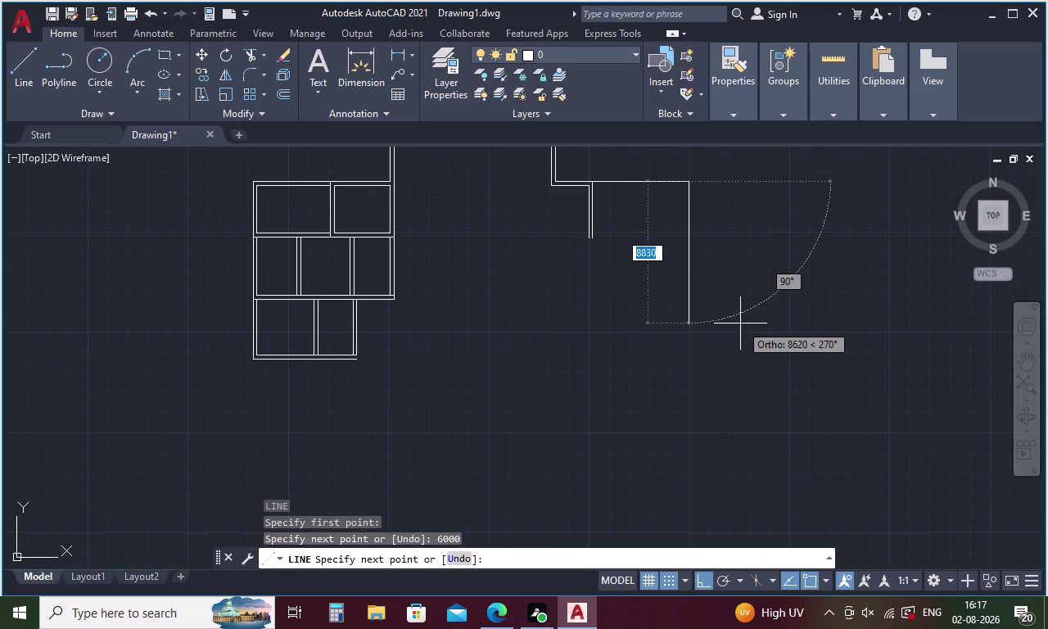
key(Escape)
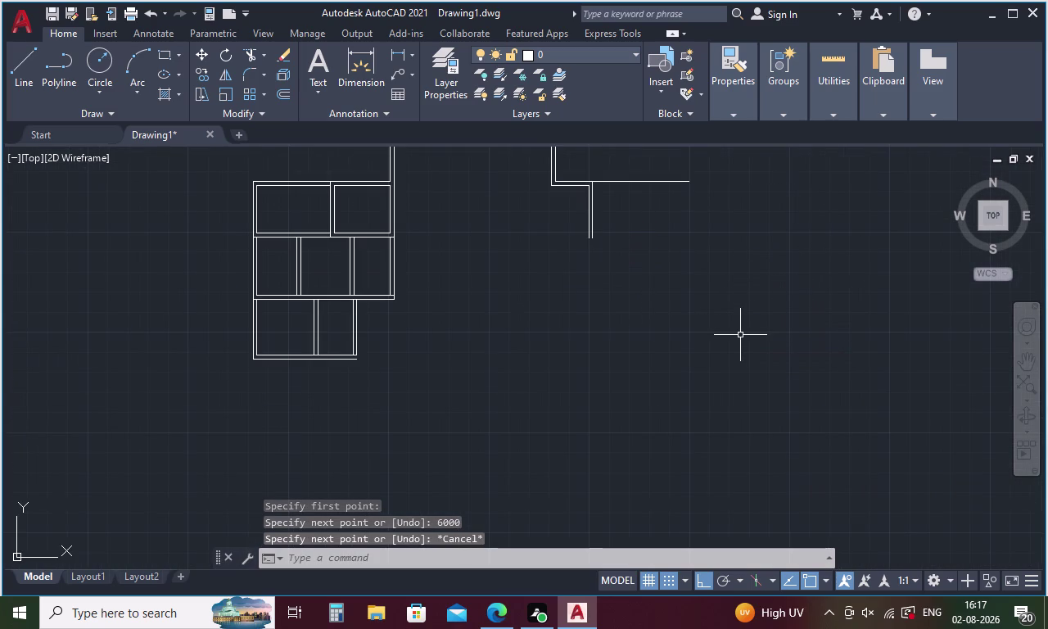
Offset the 6000 horizontal wall line 230 to the inner side.
key(o)
key(Return)
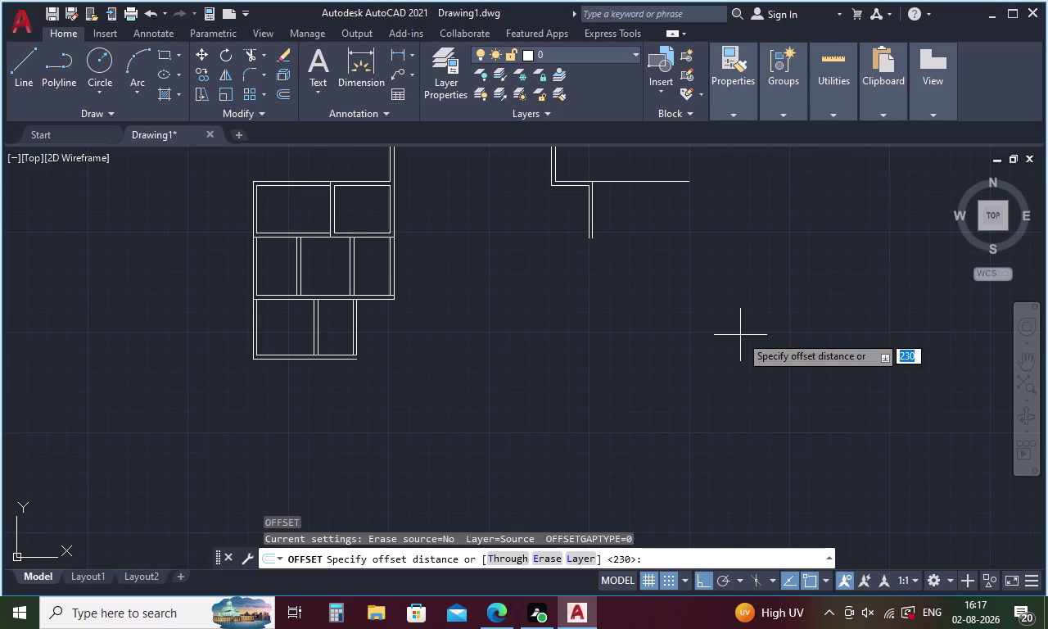
middle_drag(723, 329, 754, 459)
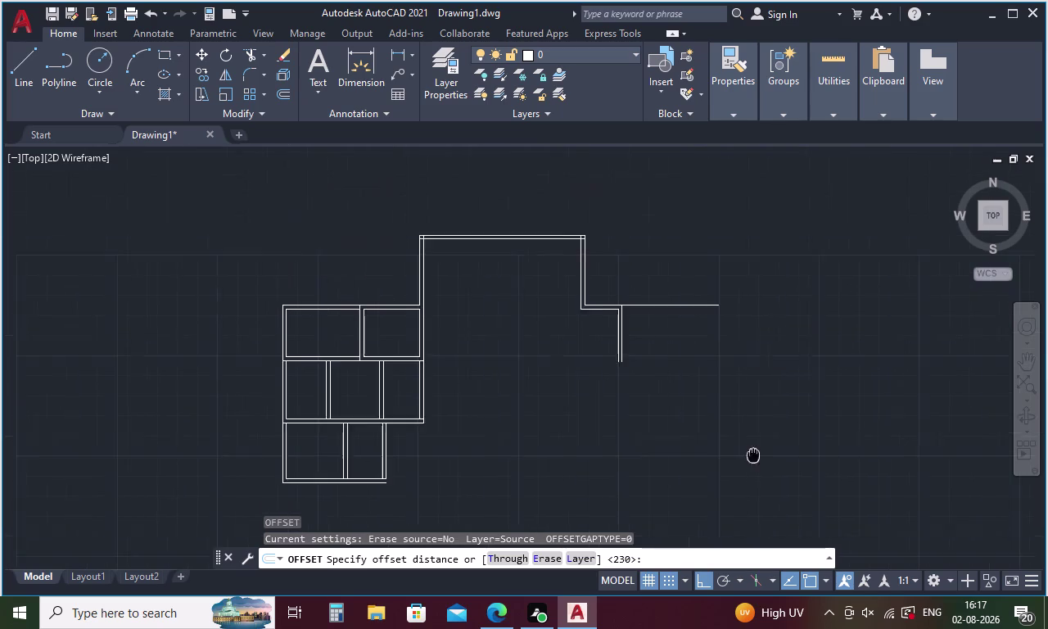
middle_drag(754, 460, 765, 490)
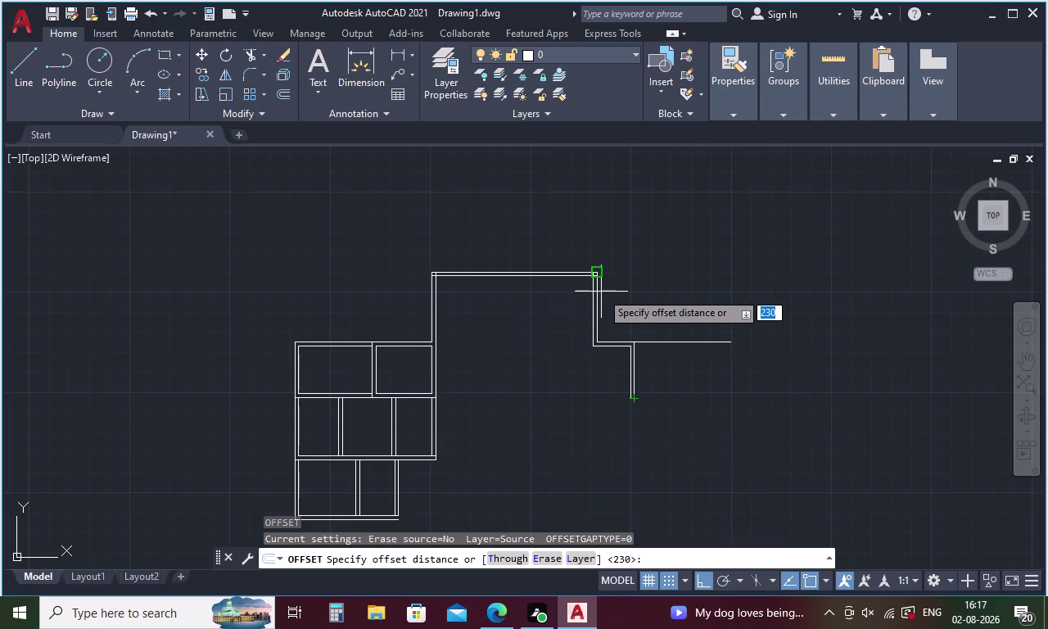
key(2)
text(30)
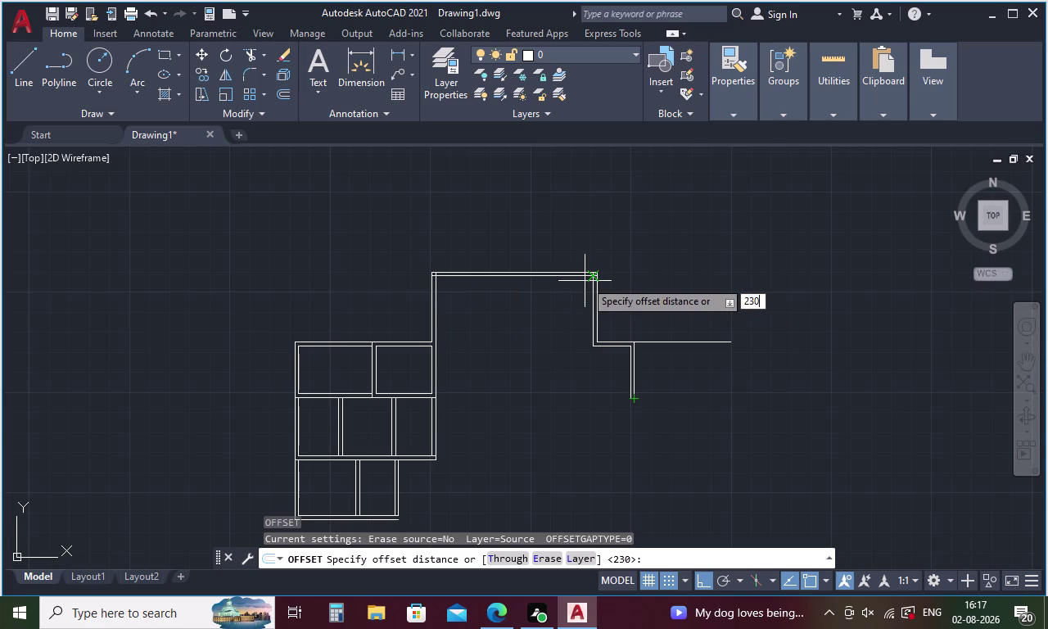
key(space)
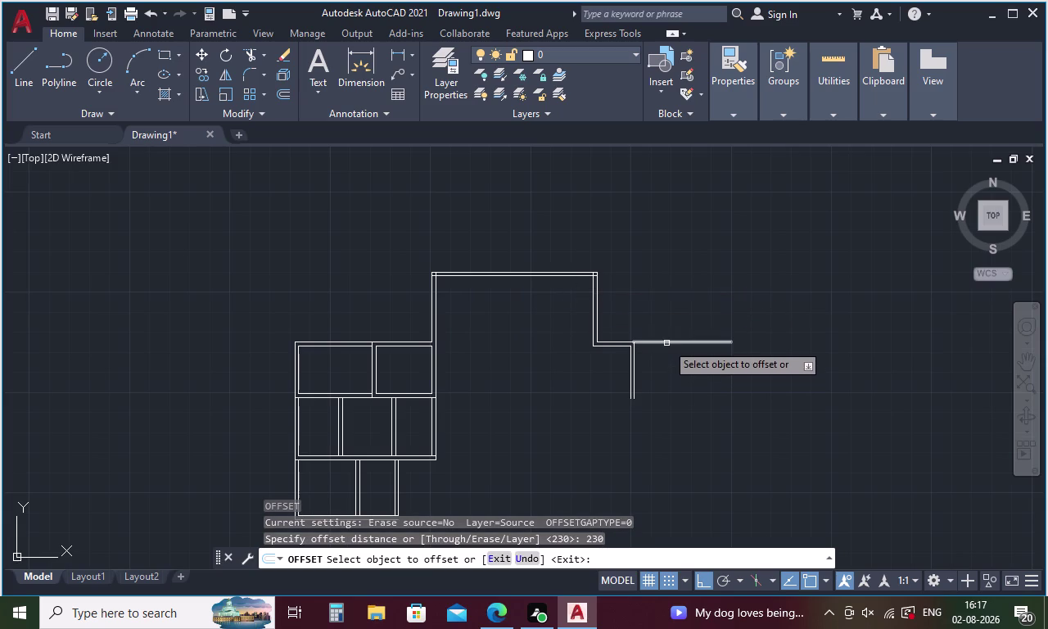
click(667, 343)
click(667, 370)
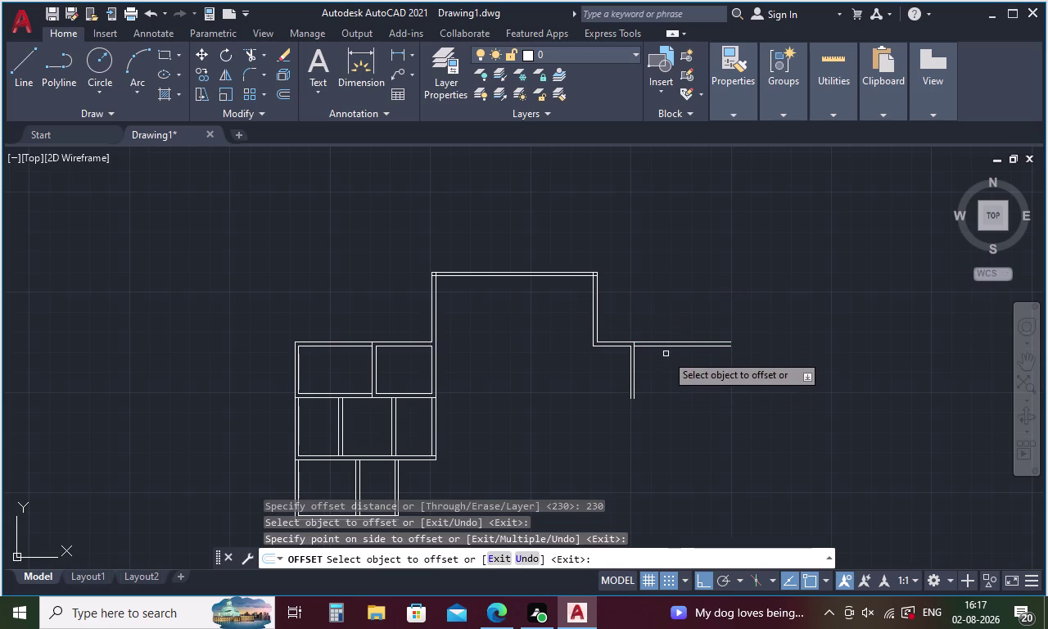
key(Escape)
Draw a 10025-long line downward from the new wall's right end.
key(l)
key(Return)
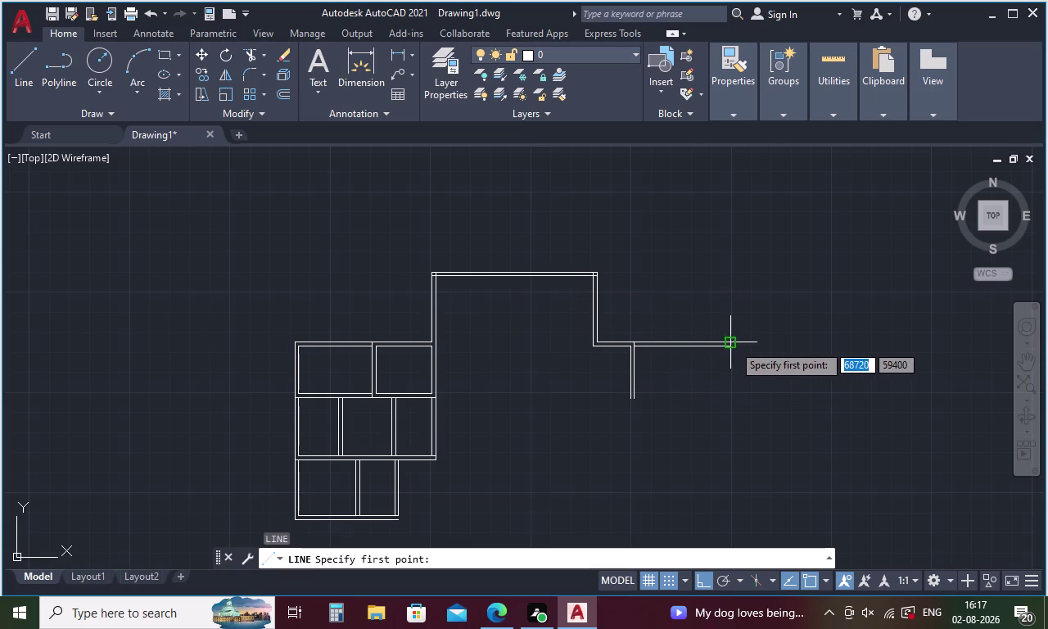
click(732, 349)
scroll(down, 3)
middle_drag(760, 502, 759, 496)
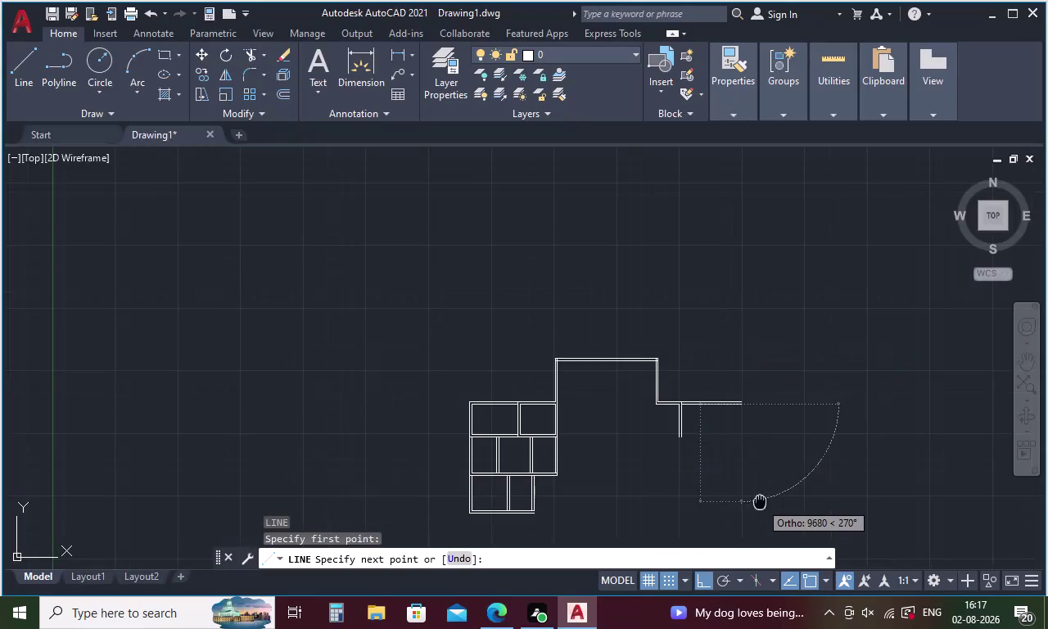
middle_drag(760, 496, 725, 317)
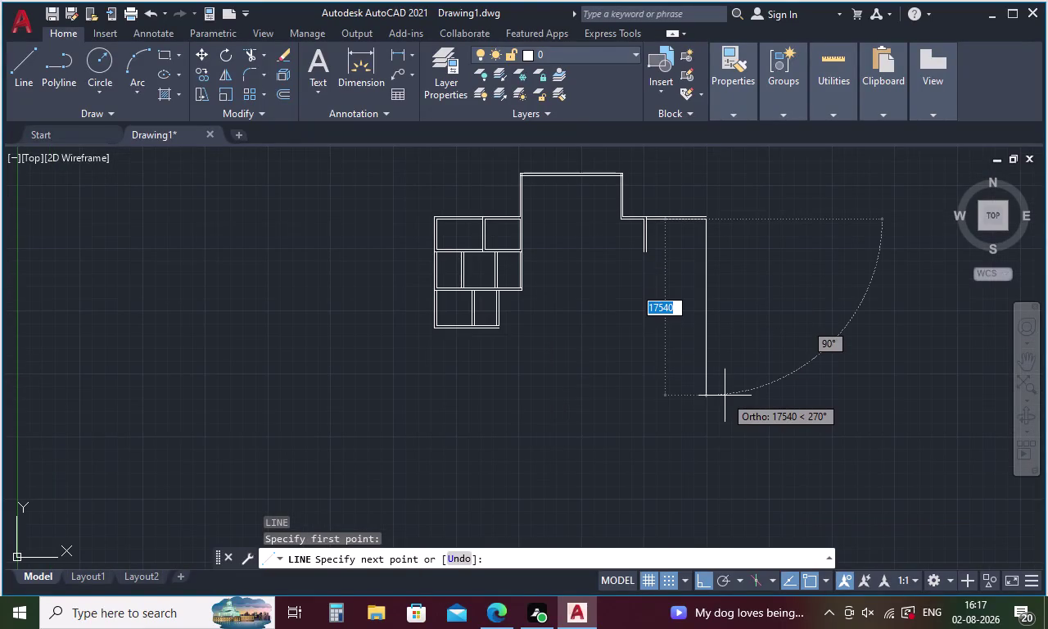
key(1)
text(00)
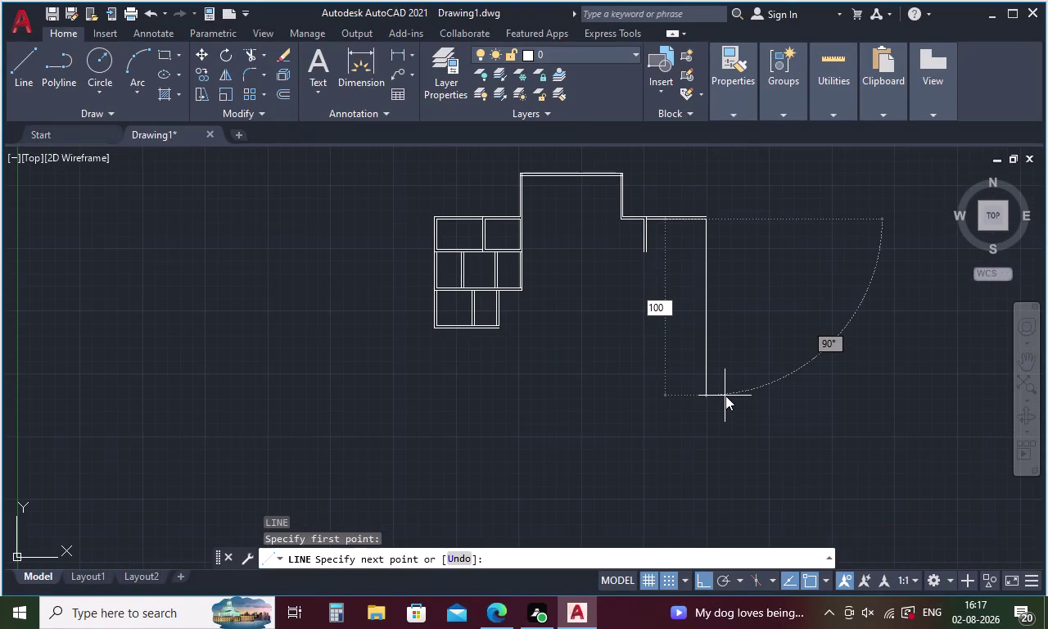
text(25)
key(Return)
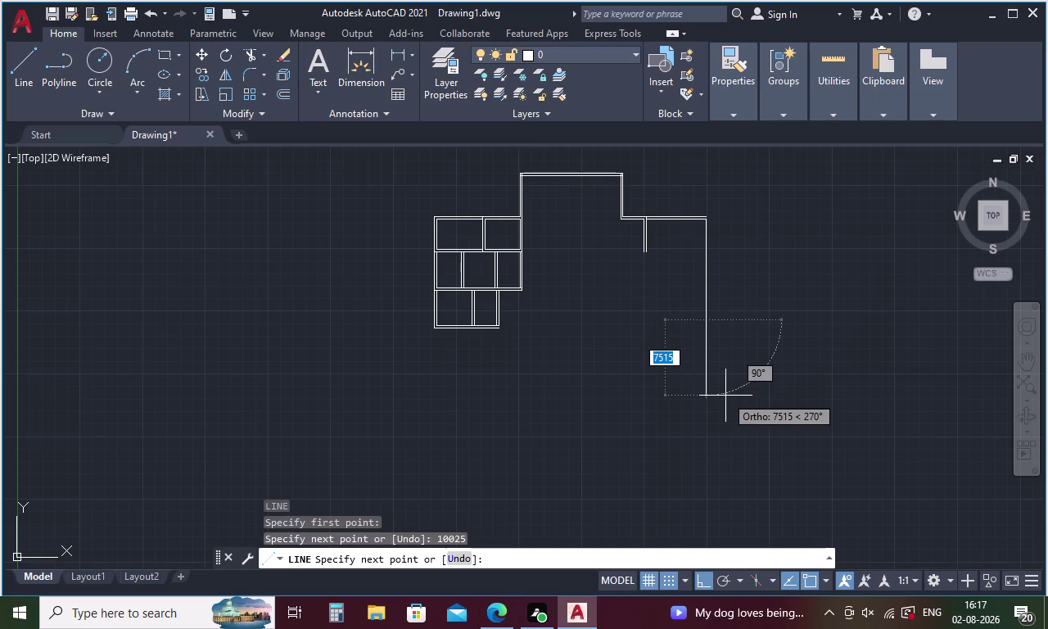
key(Escape)
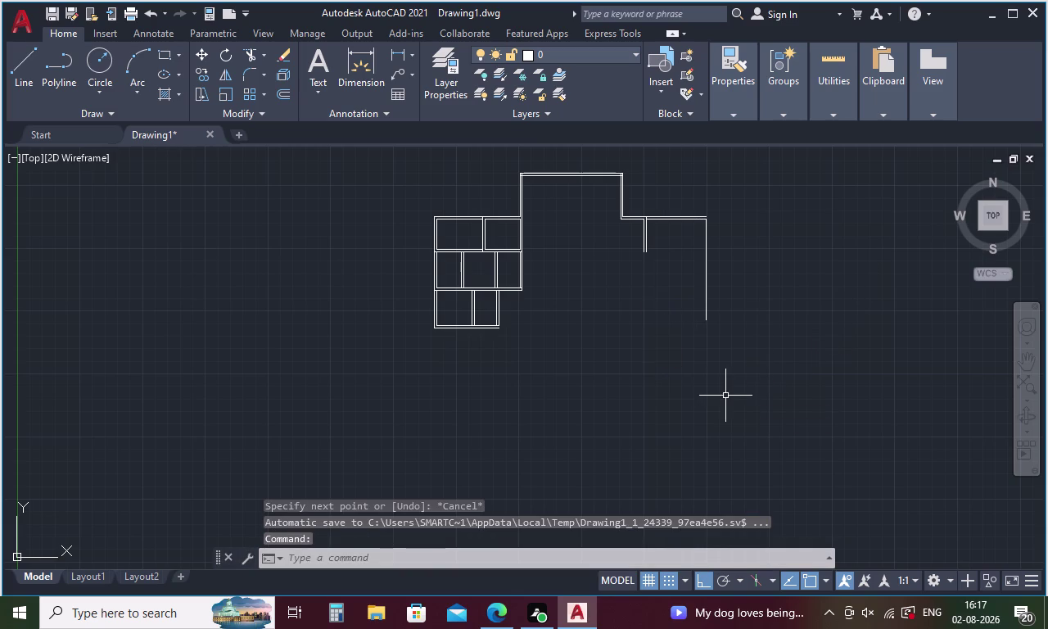
Offset the 10025 vertical wall line 230 to the inside.
key(o)
key(Return)
text(23)
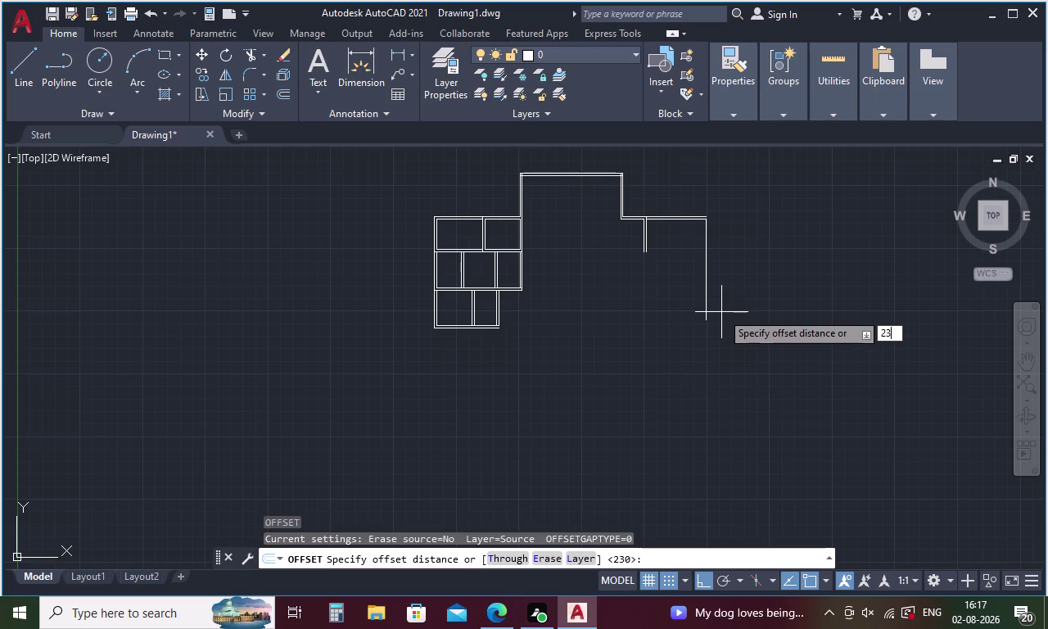
text(0)
key(Return)
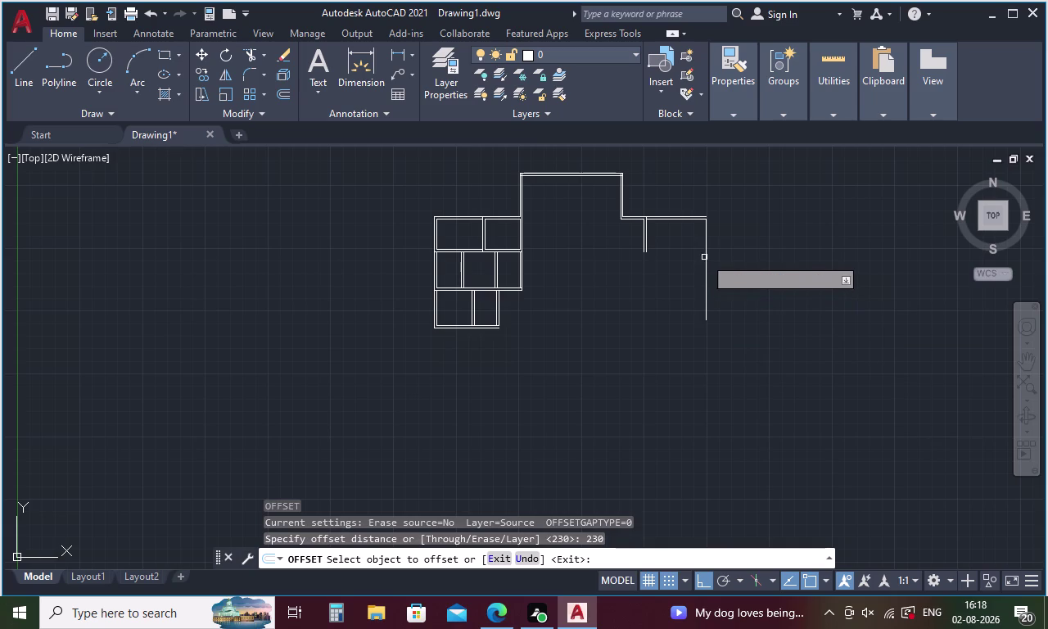
click(706, 255)
click(728, 254)
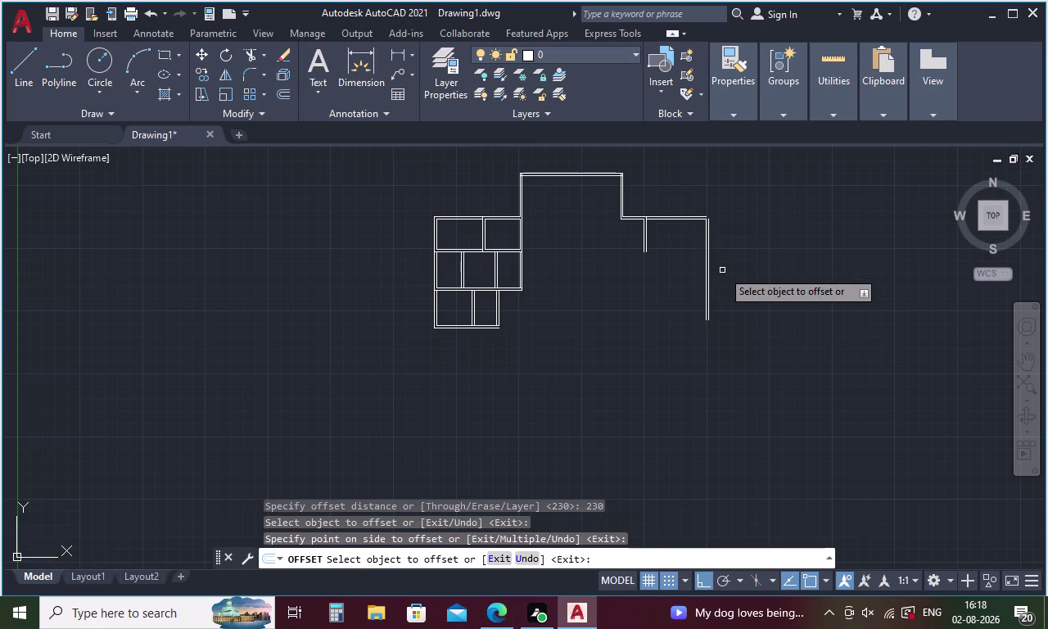
key(Escape)
Fillet the outer horizontal and vertical wall lines into a clean top corner.
key(f)
key(space)
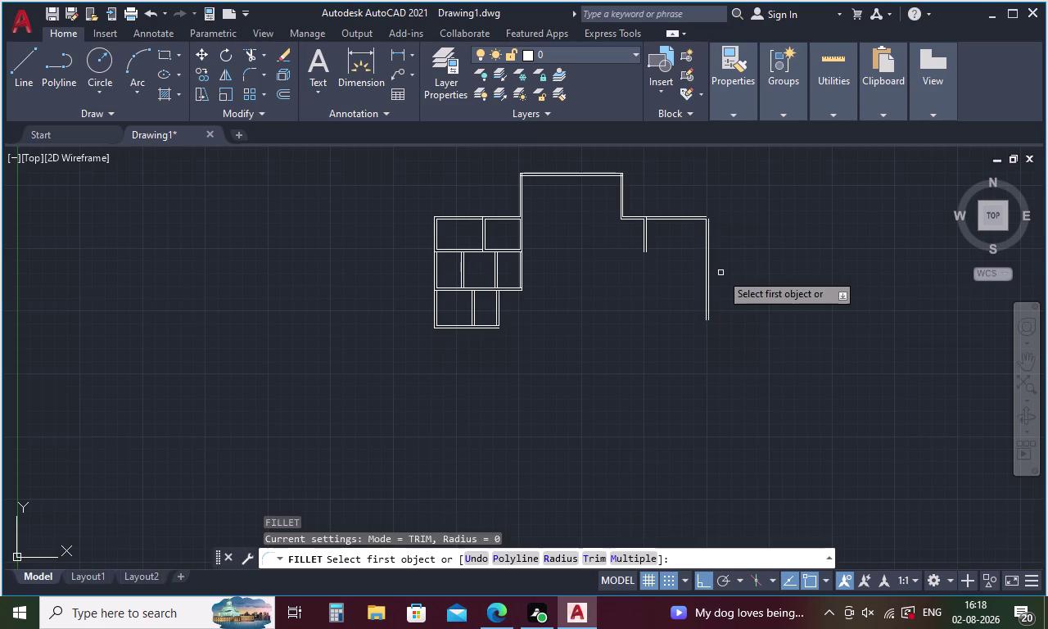
text(M)
key(space)
scroll(up, 3)
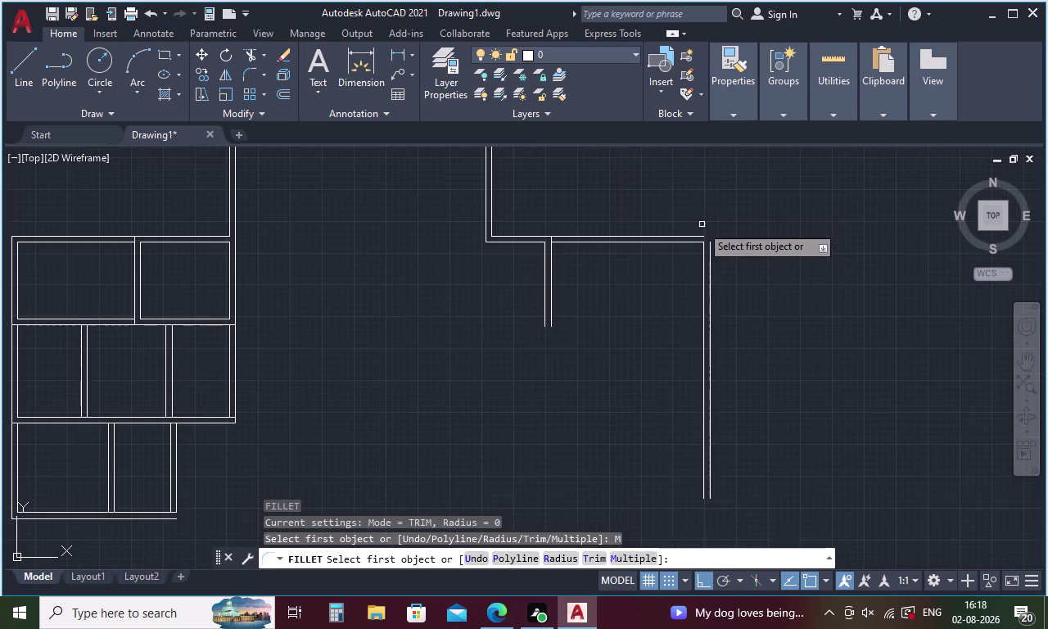
click(697, 235)
click(711, 245)
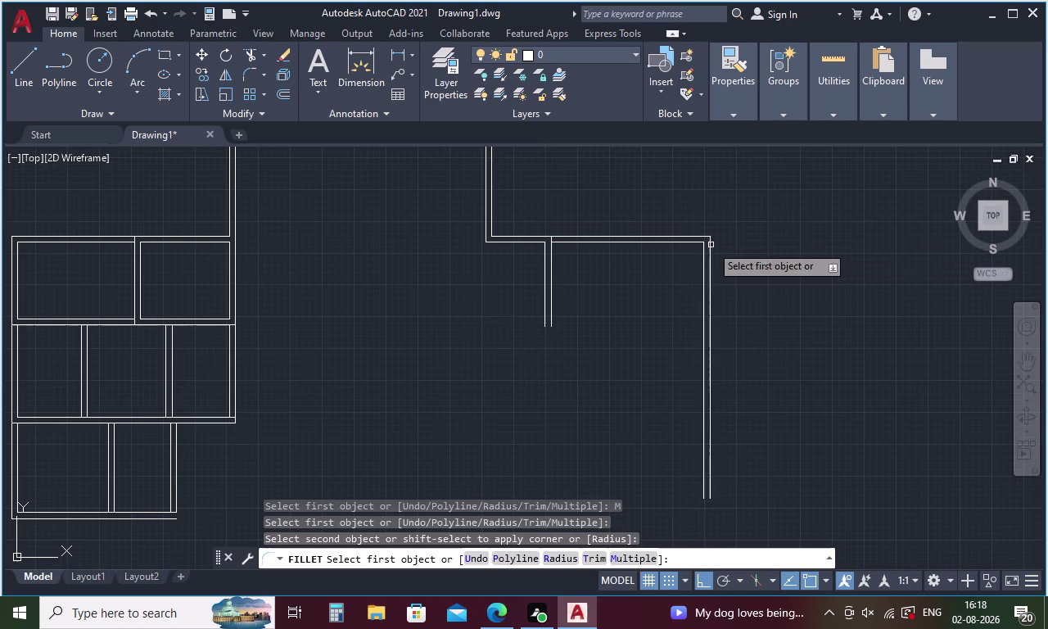
key(Escape)
Start a new line from a point below the right wall.
key(l)
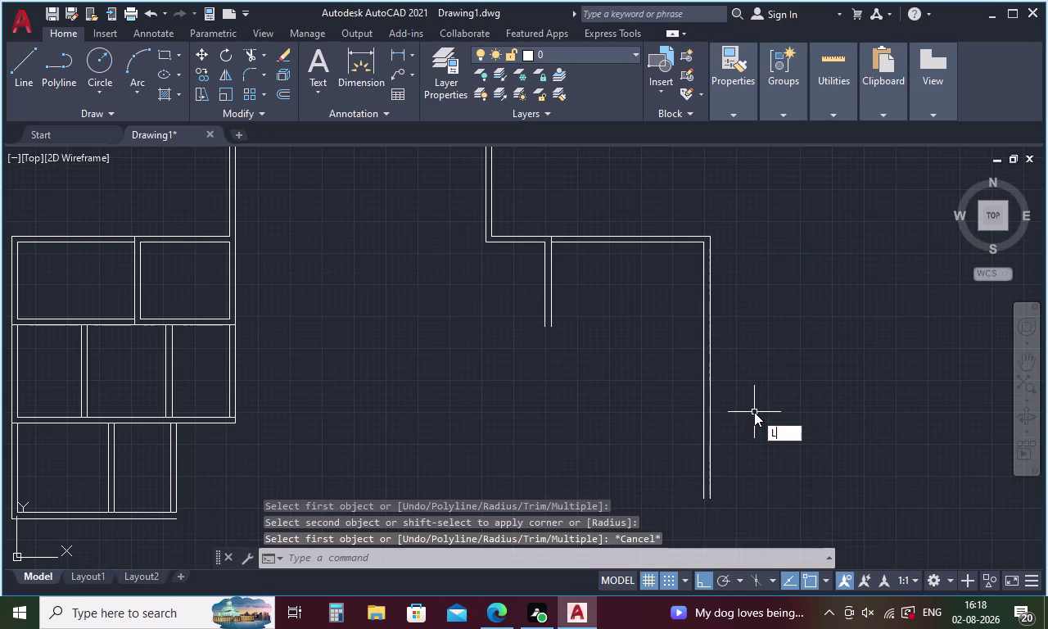
key(Return)
click(703, 498)
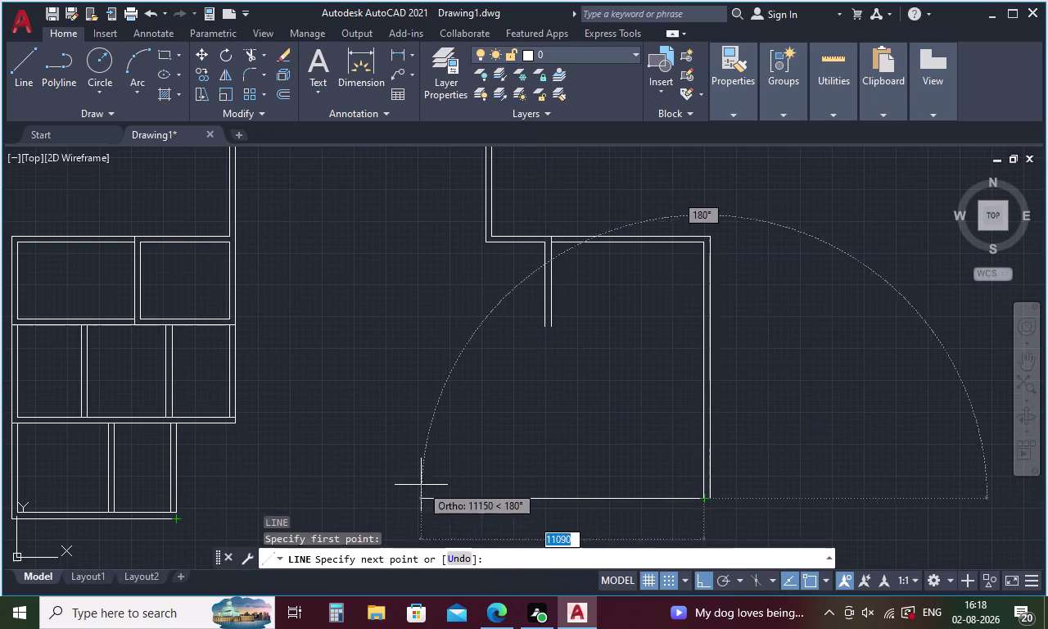
Measure distances with DIST from the right wall's top corner and the inner wall corner.
key(Escape)
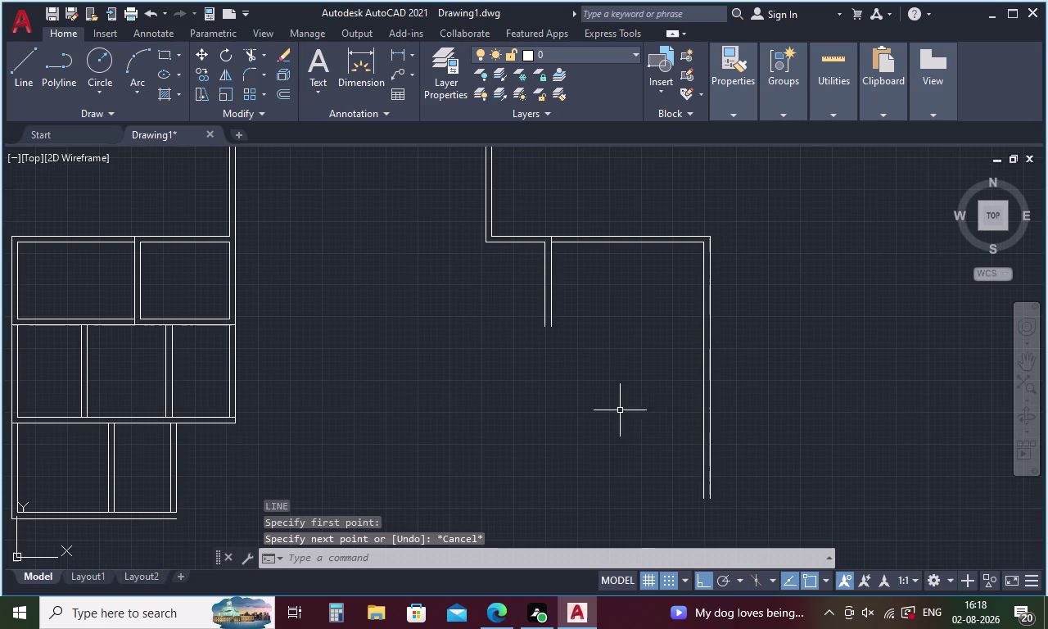
text(DI)
key(Return)
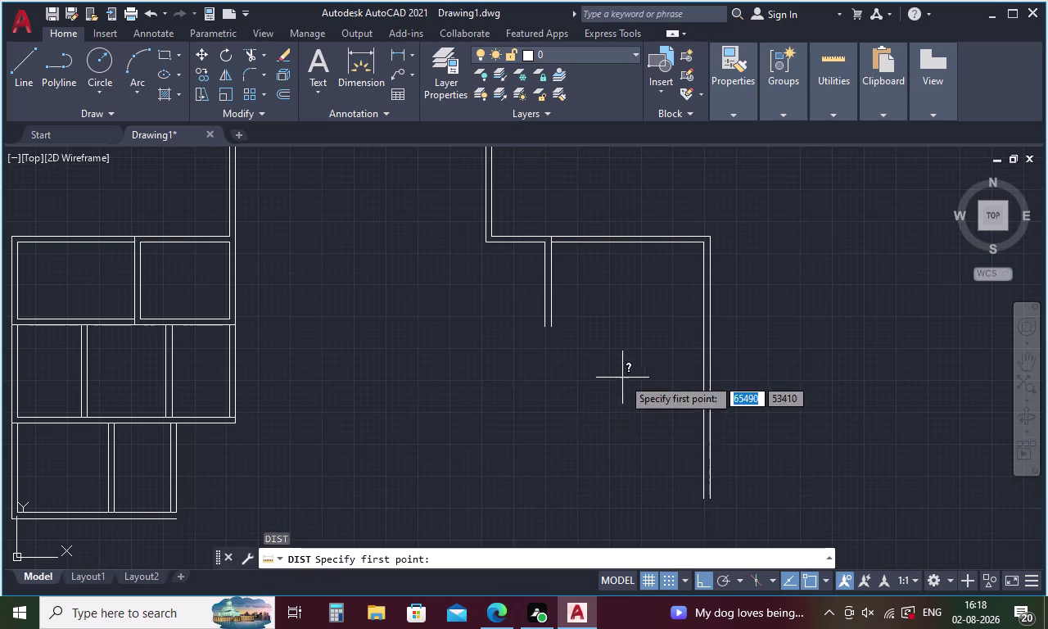
click(702, 243)
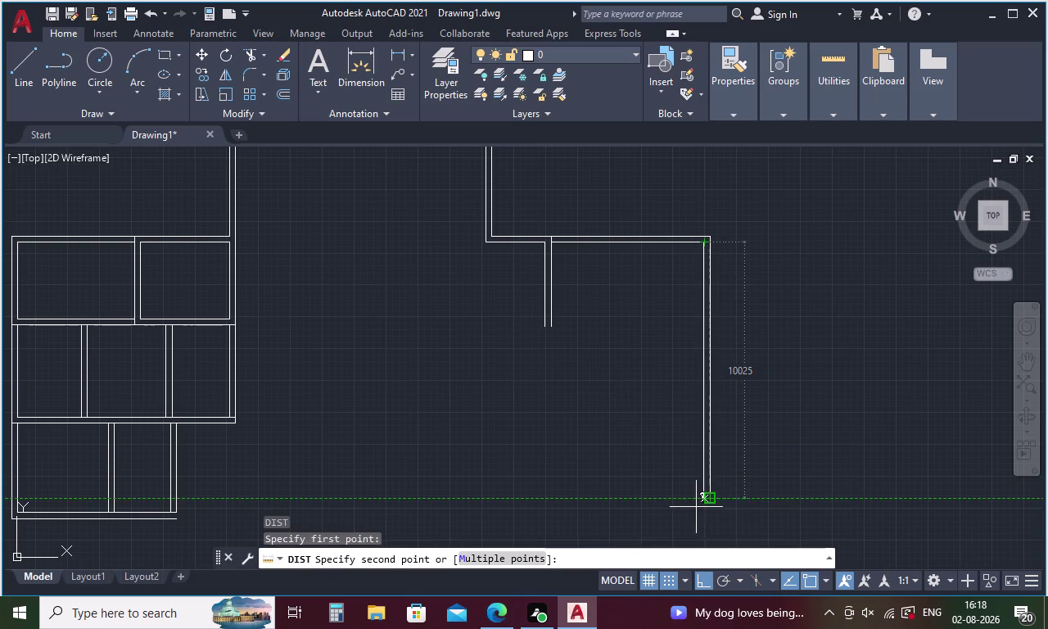
scroll(up, 3)
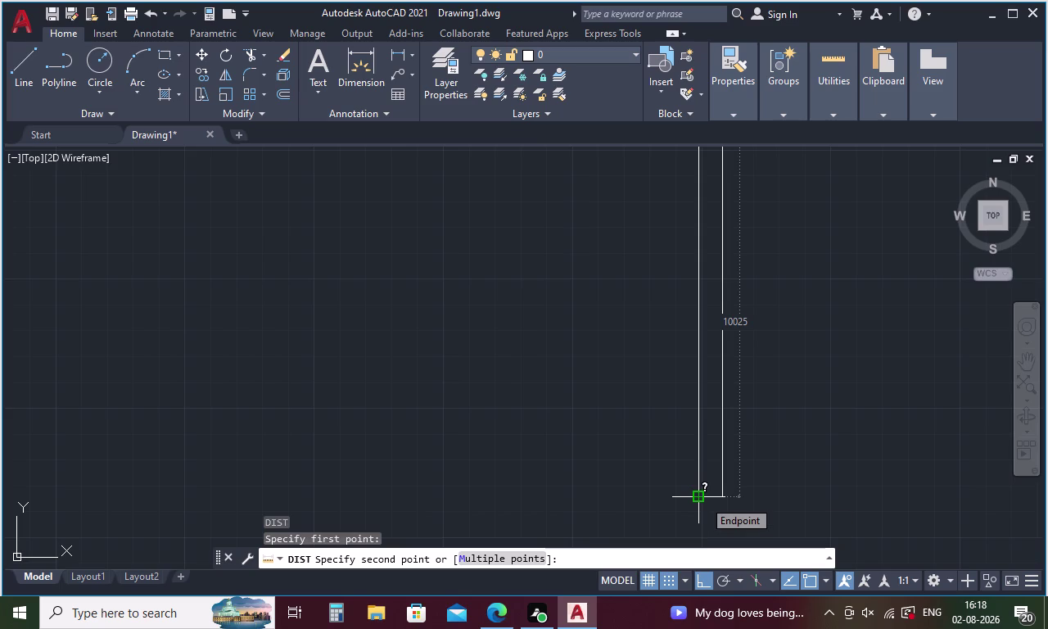
key(Escape)
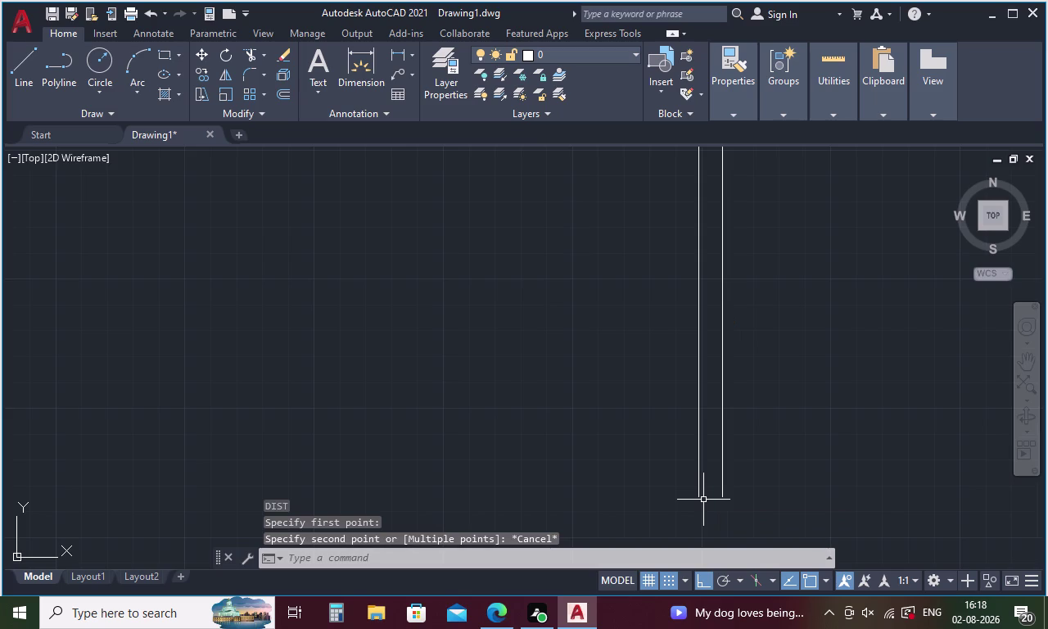
key(space)
scroll(down, 3)
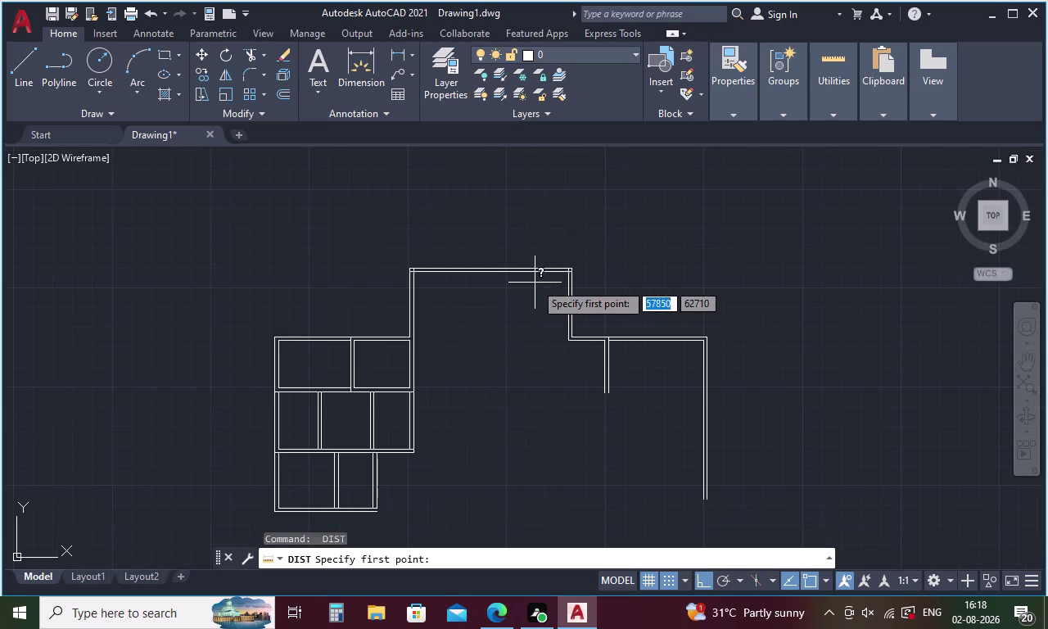
scroll(up, 3)
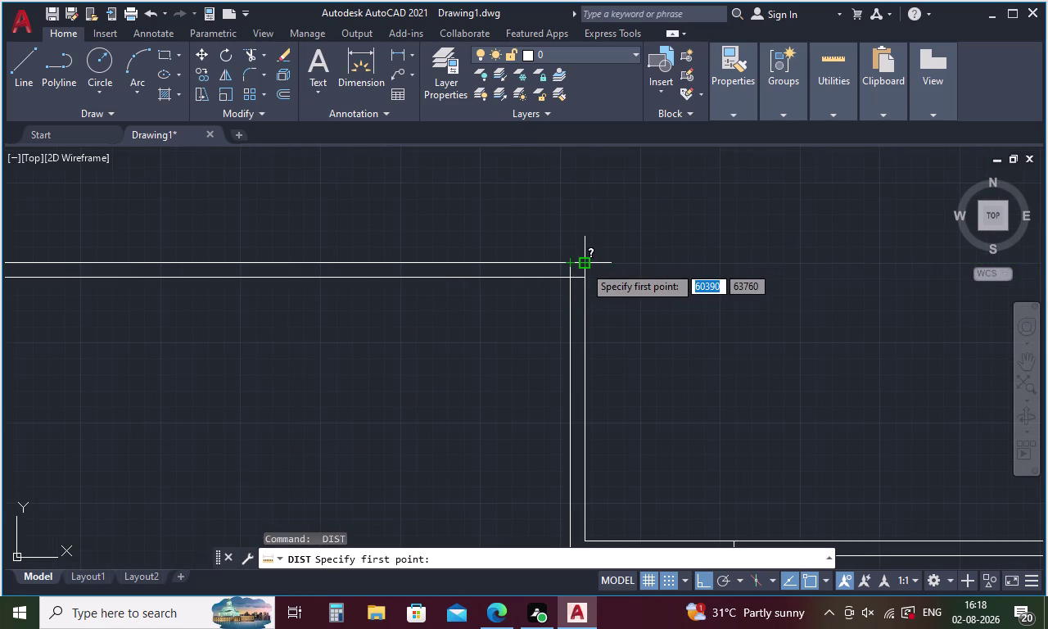
click(584, 265)
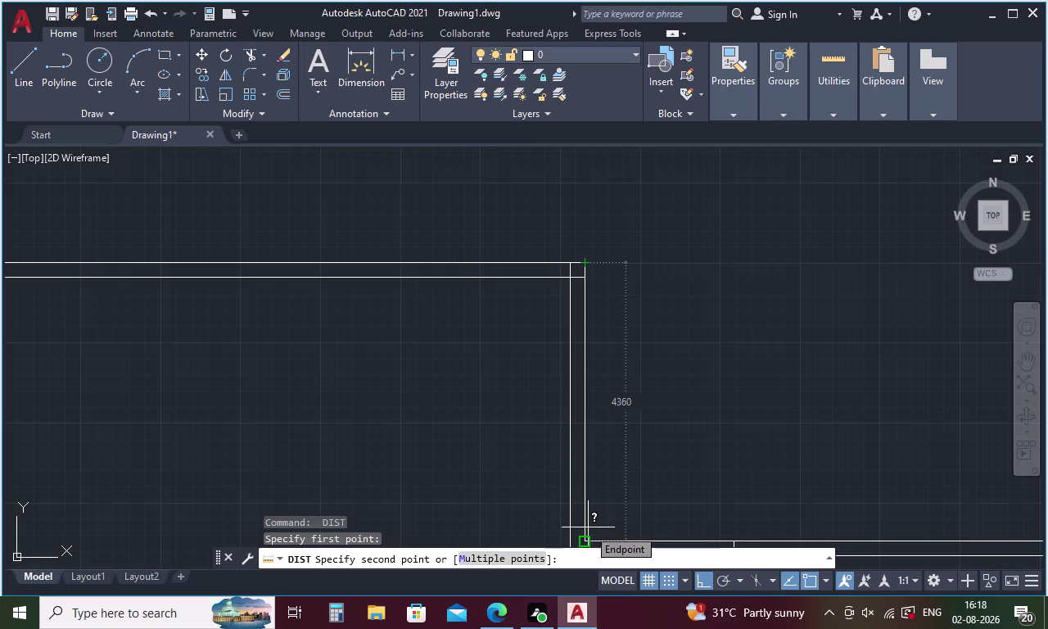
key(Escape)
Draw a horizontal line leftward from the right wall's bottom end.
middle_drag(596, 516, 490, 236)
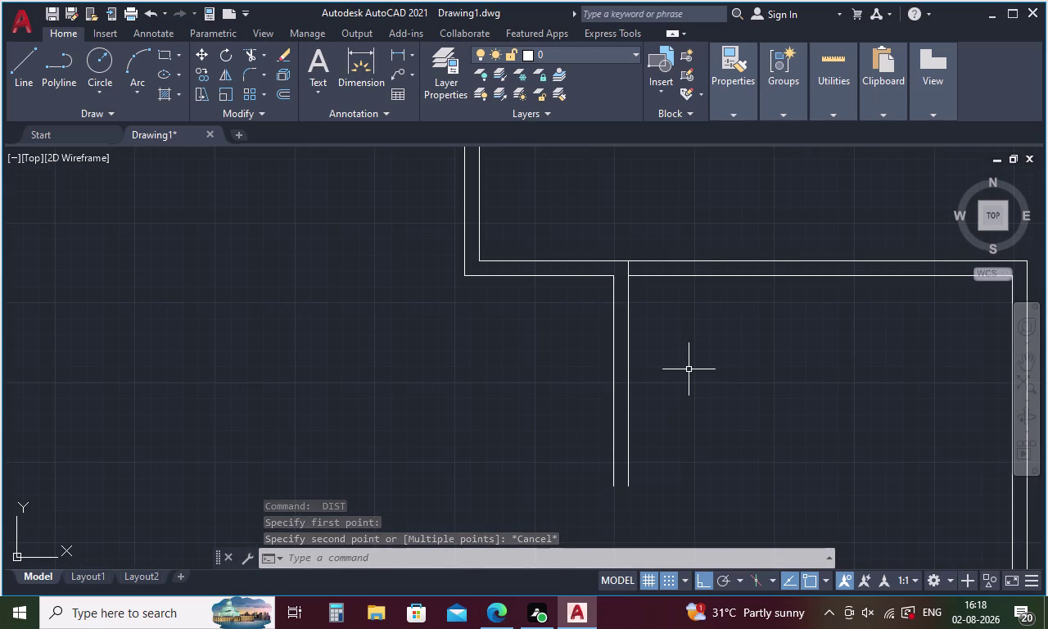
middle_drag(689, 370, 529, 369)
middle_drag(685, 366, 679, 335)
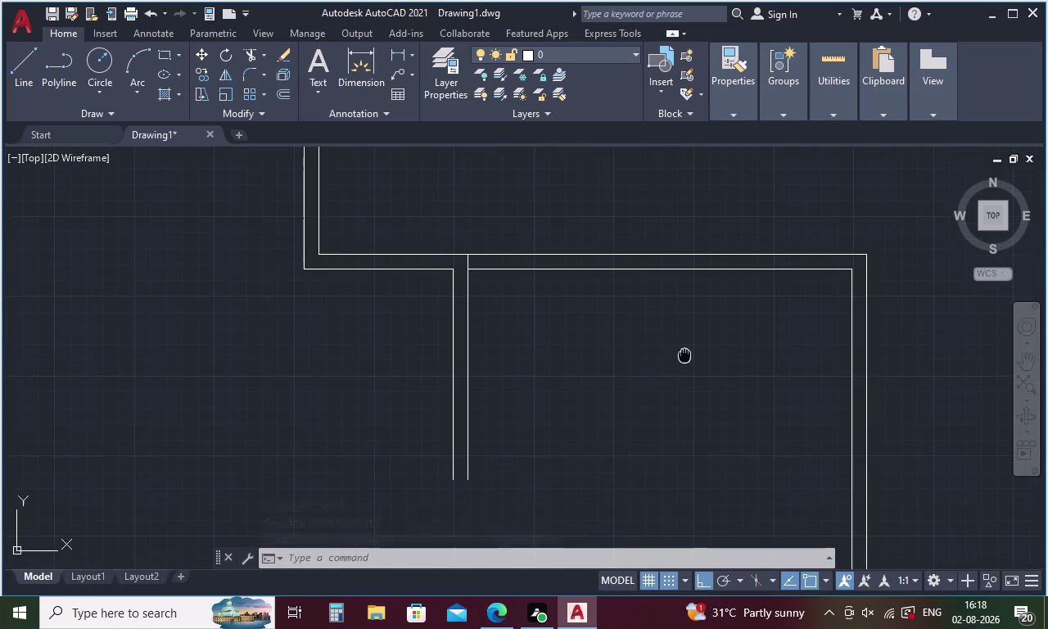
middle_drag(679, 335, 644, 246)
scroll(down, 3)
scroll(down, 3)
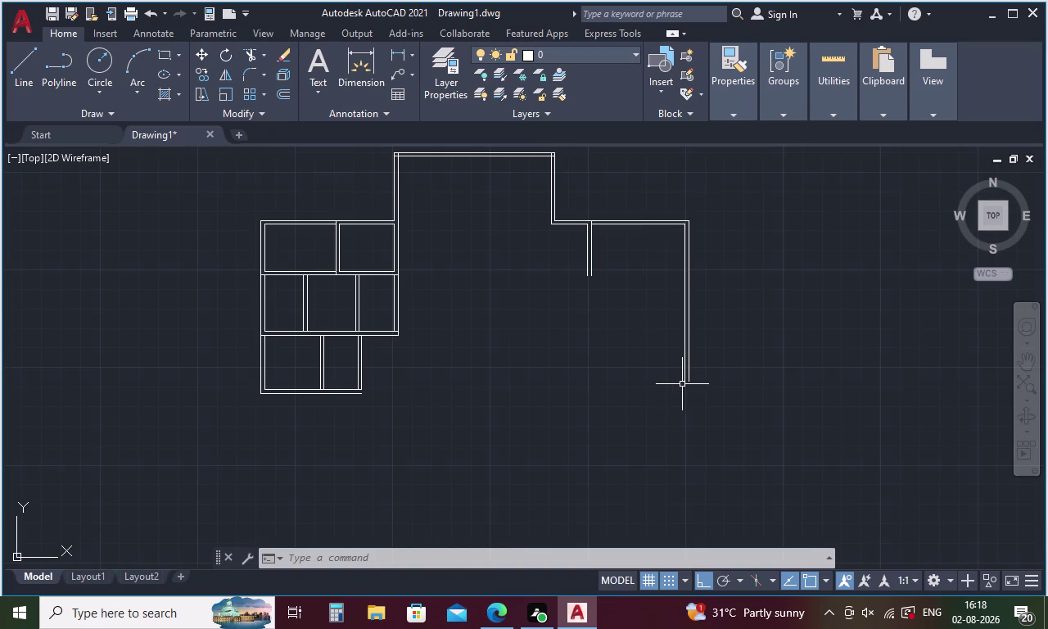
key(l)
key(Return)
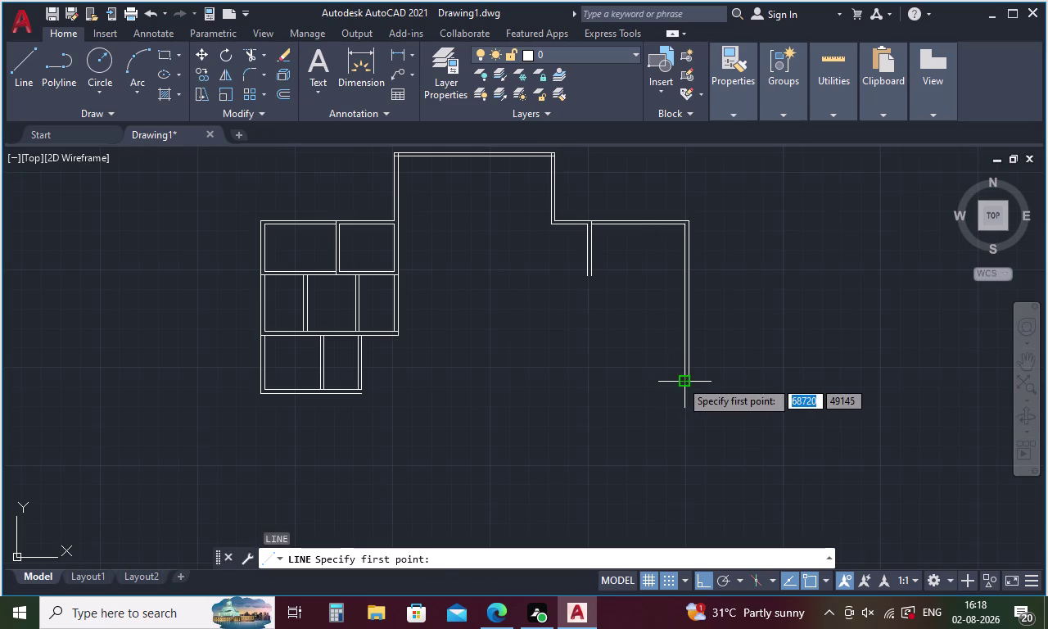
click(681, 380)
click(556, 381)
Finish the bottom line and offset it 230 downward.
key(Escape)
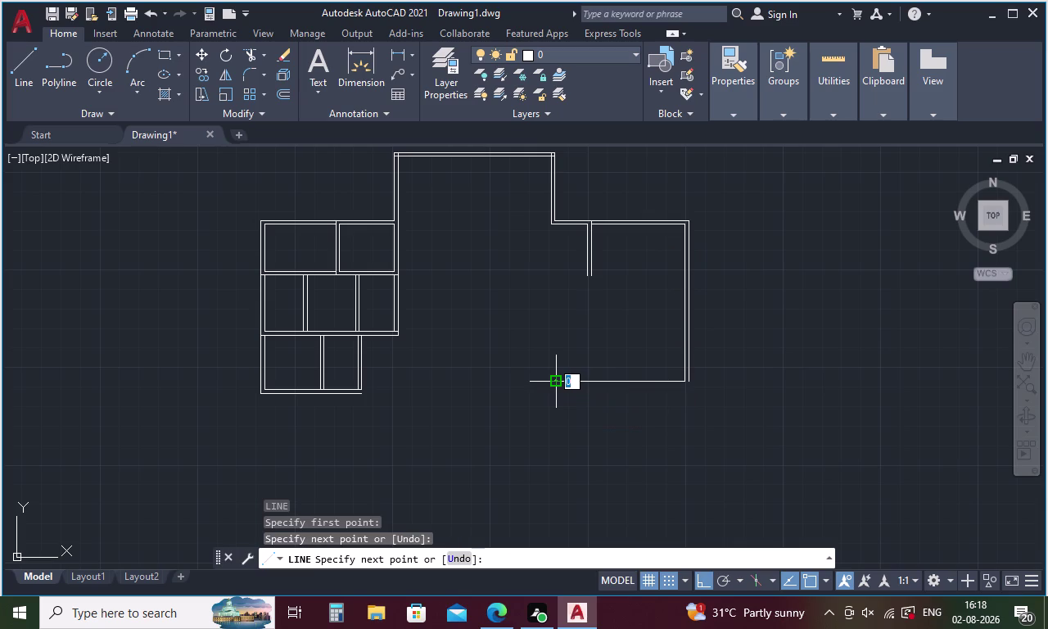
key(l)
key(Return)
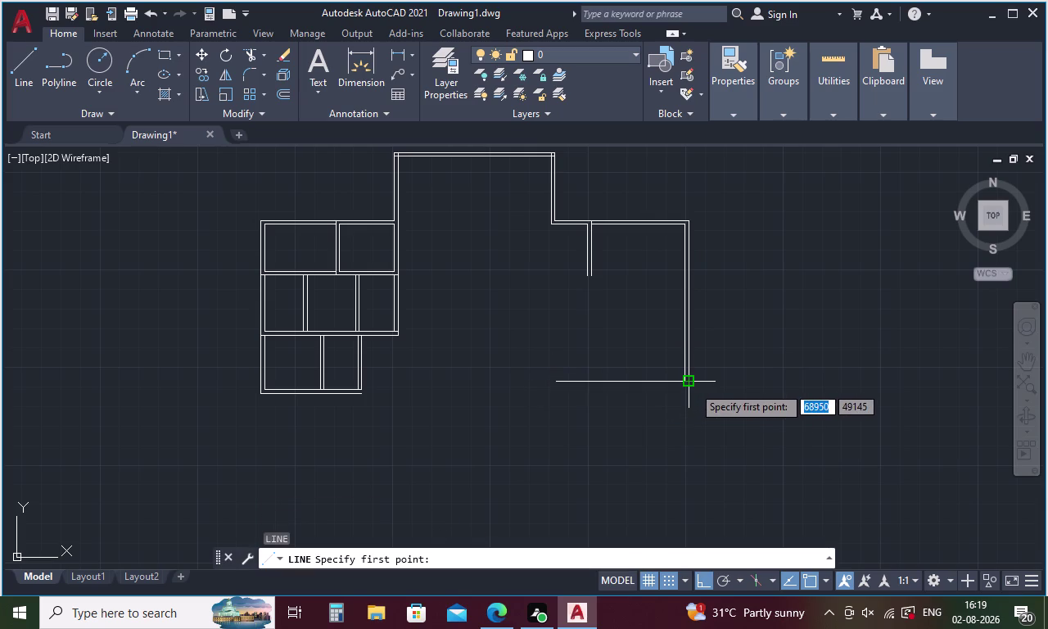
key(Escape)
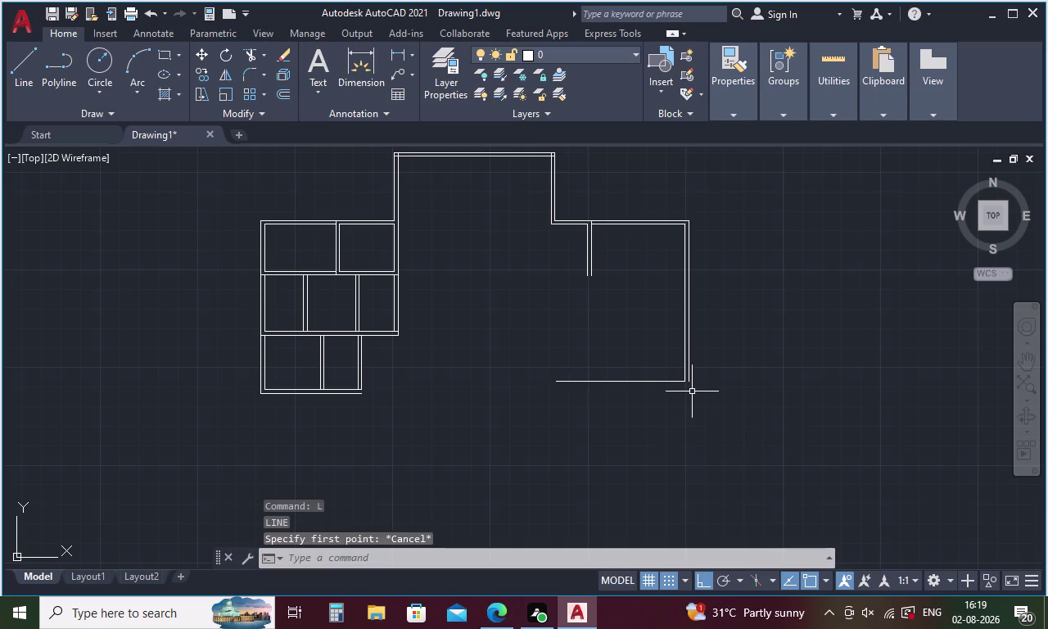
key(o)
key(Return)
text(23)
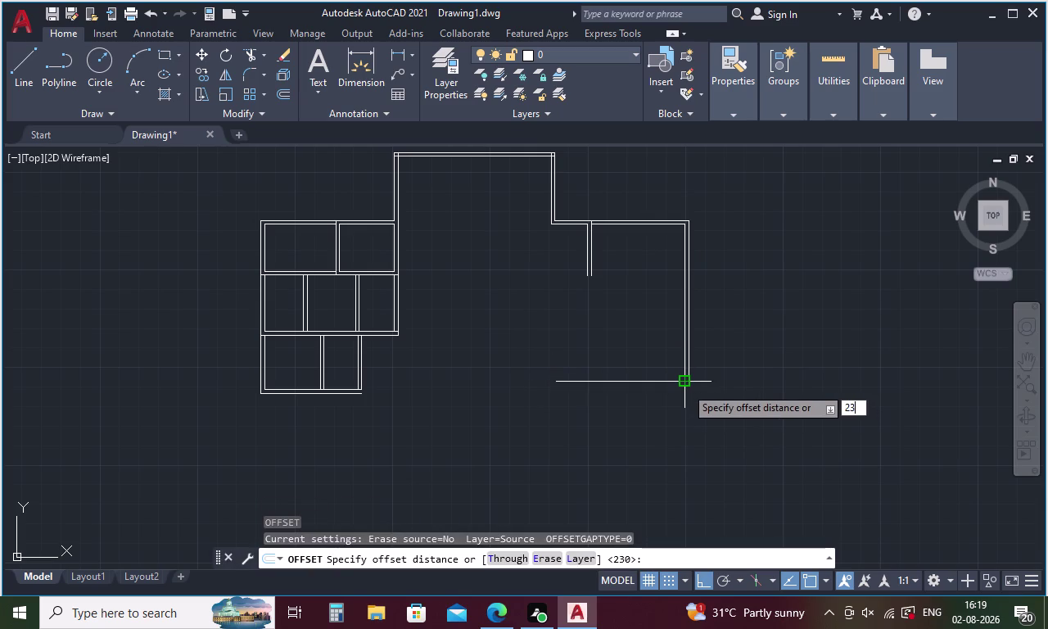
key(0)
key(Return)
click(669, 381)
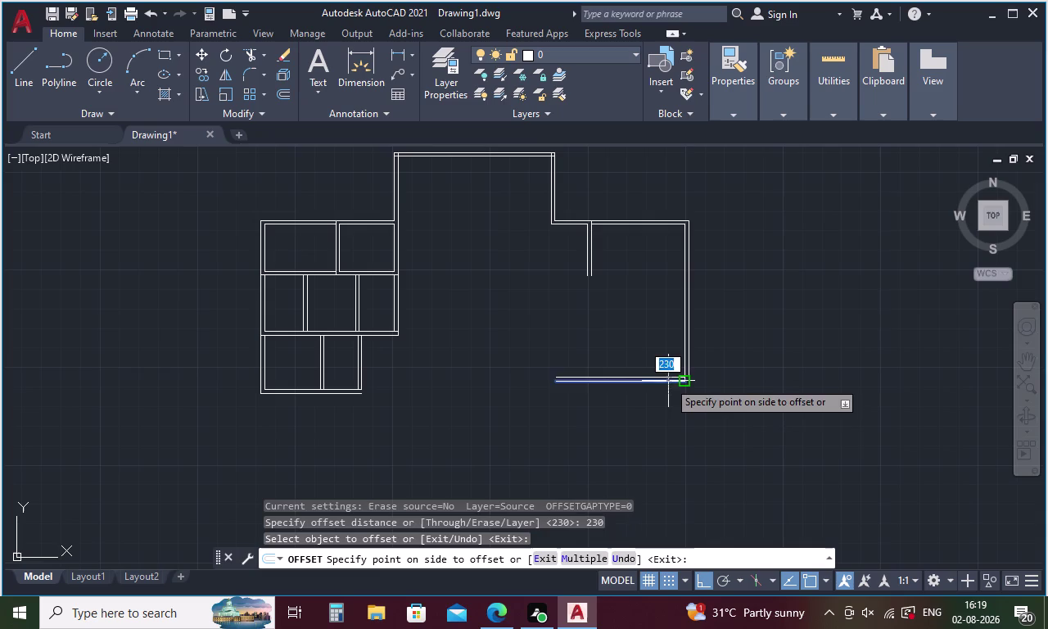
click(669, 397)
key(Escape)
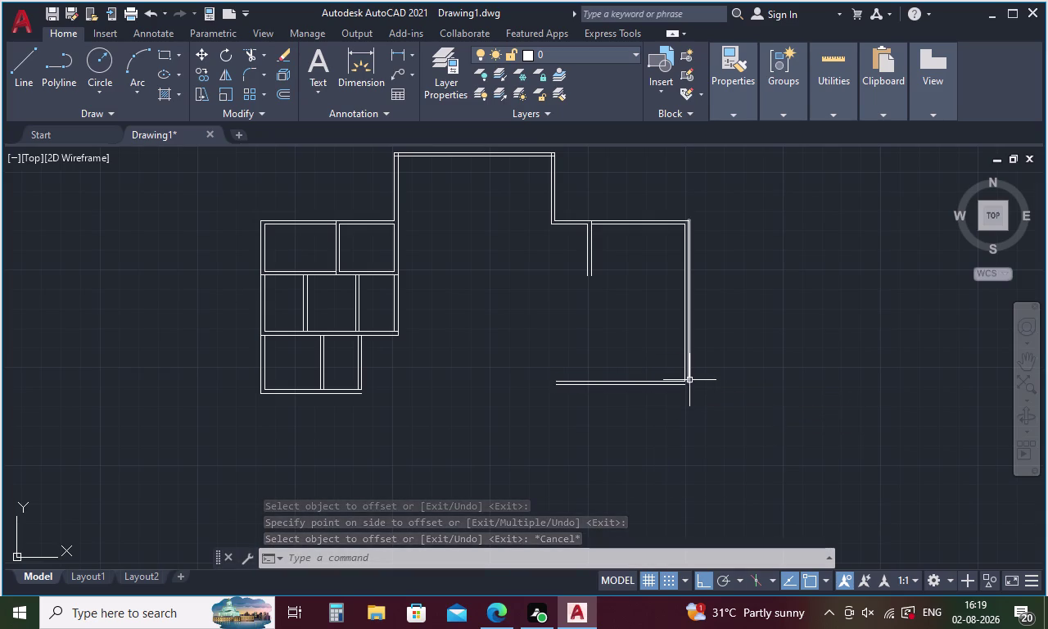
Fillet the wall lines with Multiple into a clean bottom-right corner.
key(l)
key(Return)
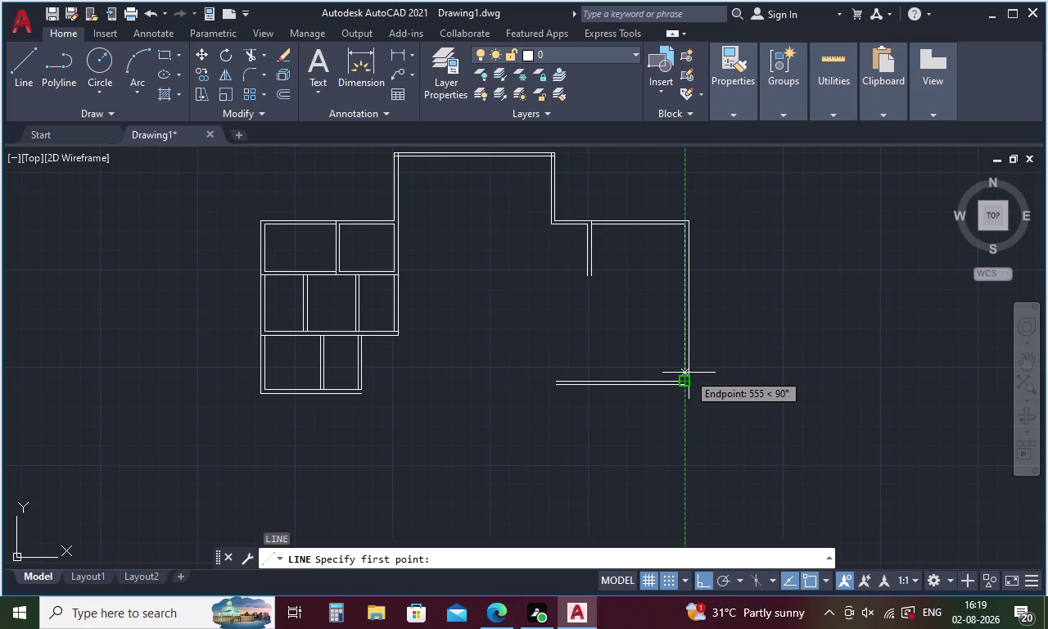
scroll(up, 3)
click(684, 409)
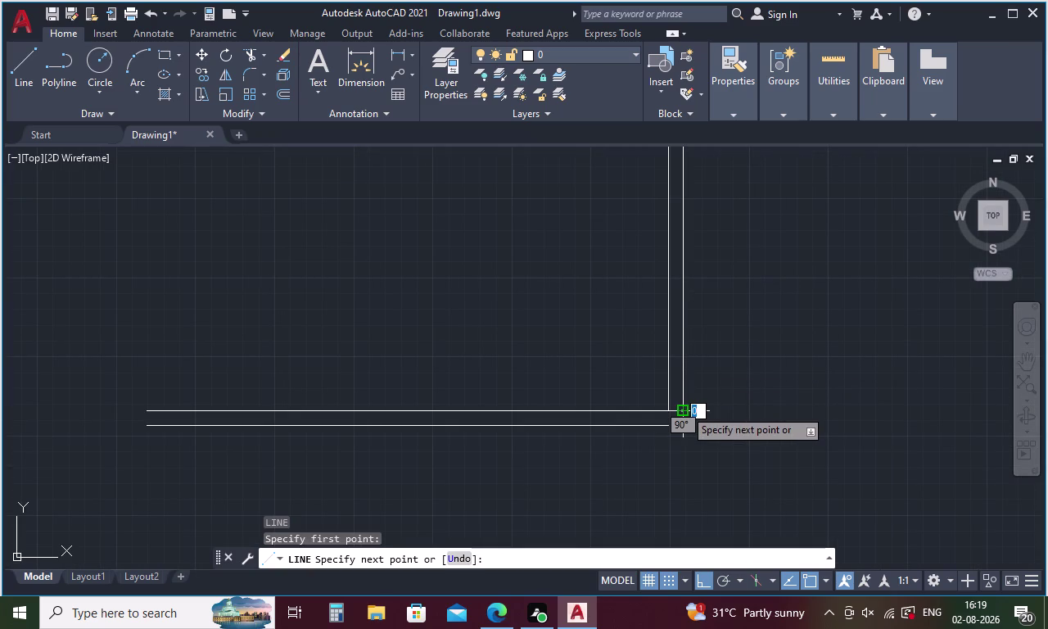
key(Escape)
text(F M)
key(space)
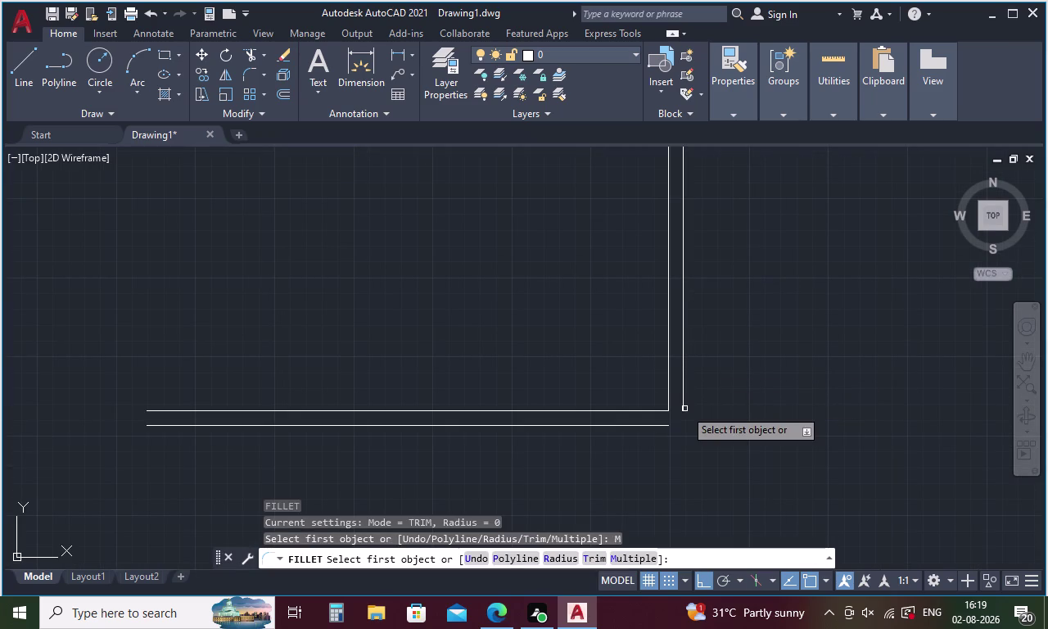
click(685, 404)
click(666, 424)
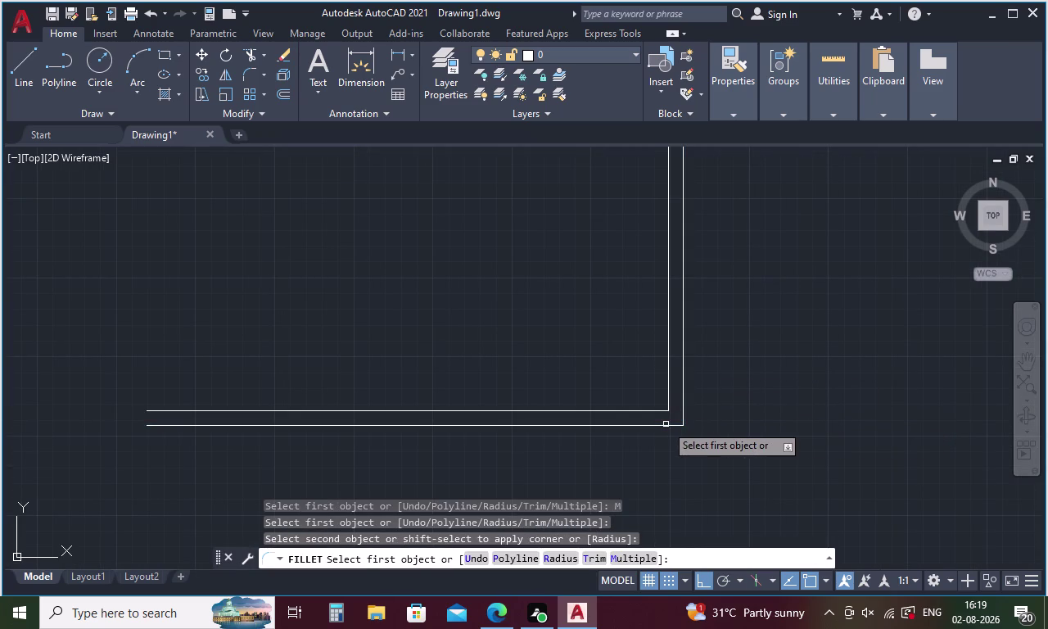
key(Escape)
scroll(down, 3)
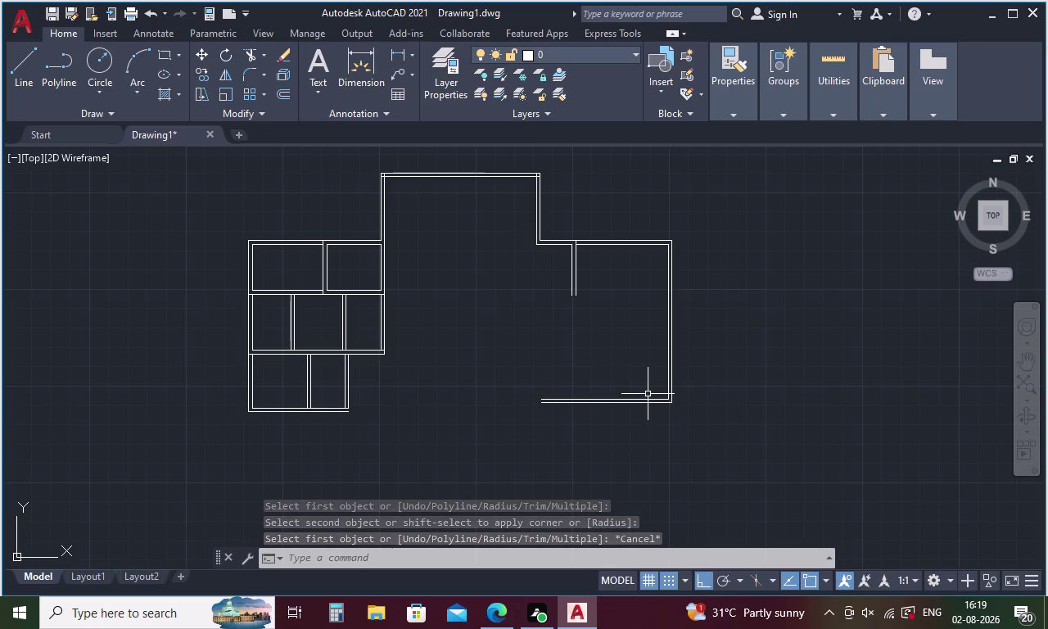
Measure the right wall at about 10258 with DIST, then delete one of its lines.
text(DI)
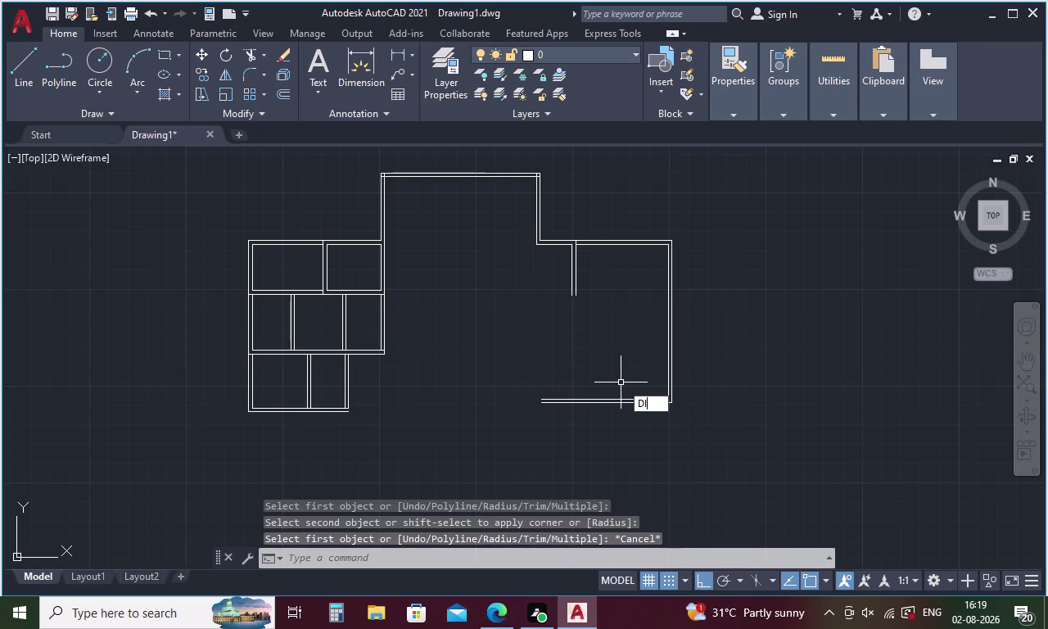
key(space)
scroll(up, 3)
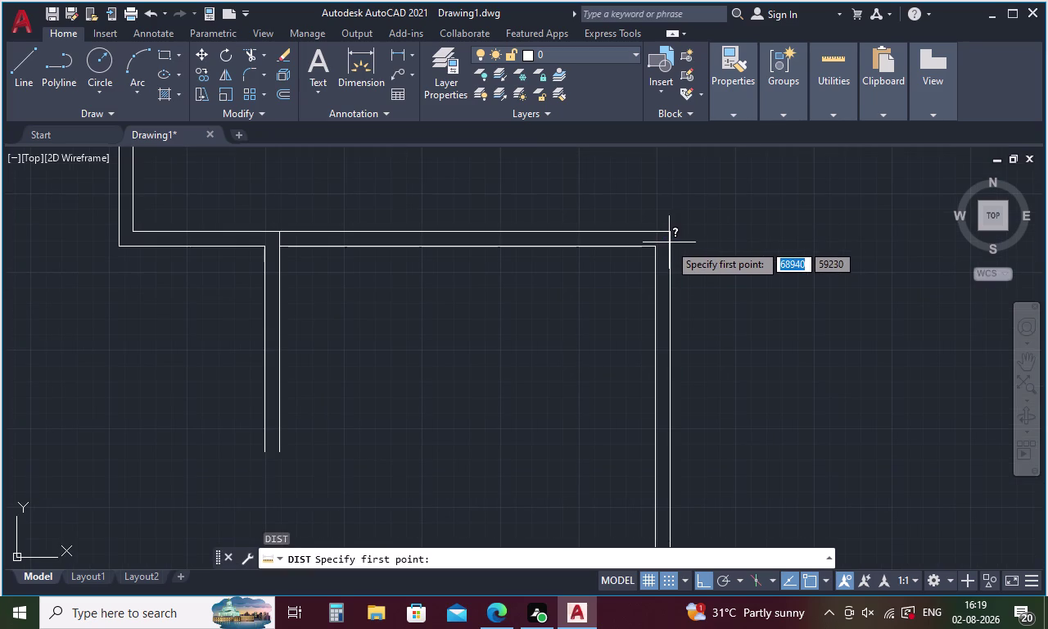
click(669, 236)
scroll(down, 3)
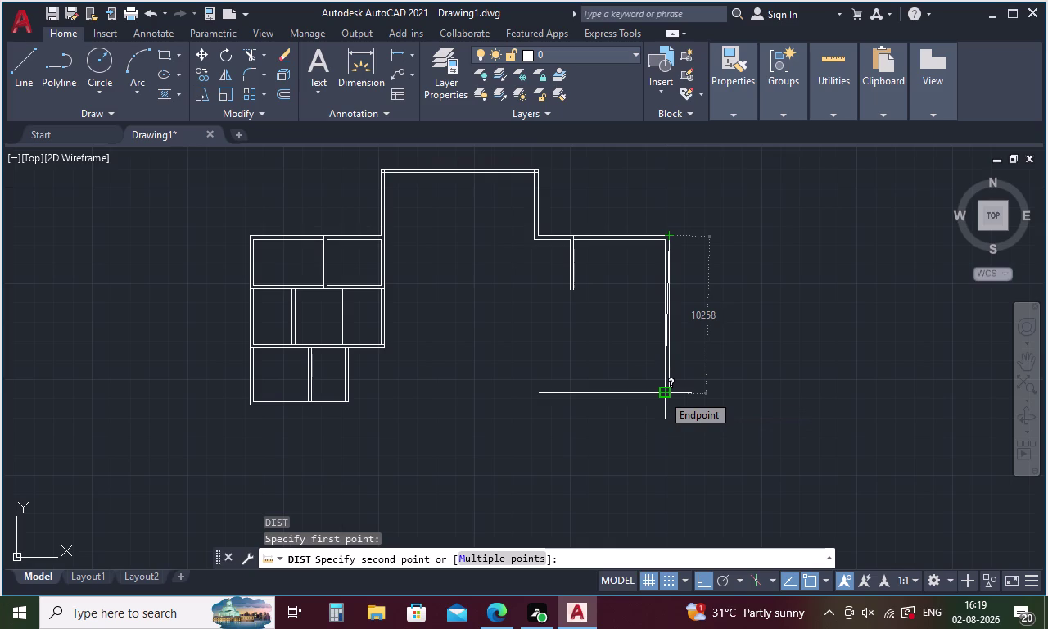
key(Escape)
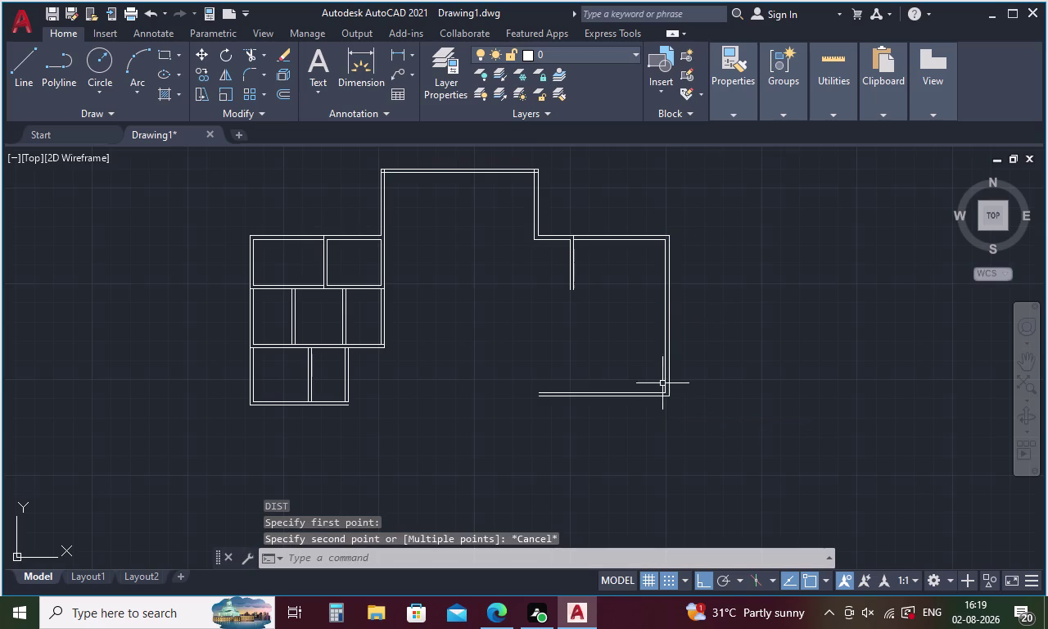
click(671, 350)
key(Delete)
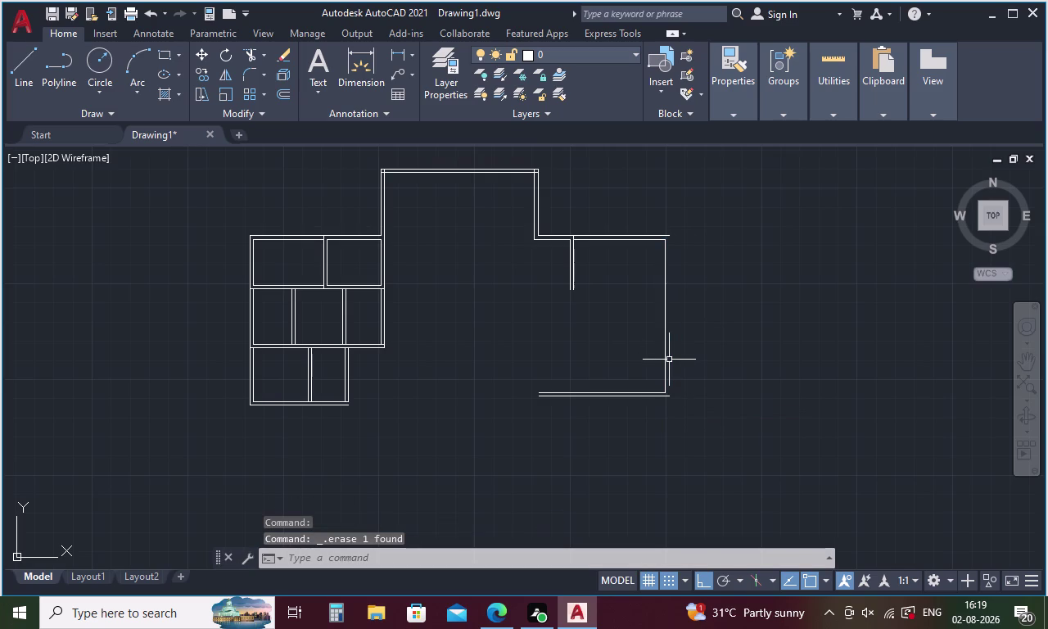
Draw an 11055-long line leftward along the bottom from the right wall's outer corner.
key(l)
key(Return)
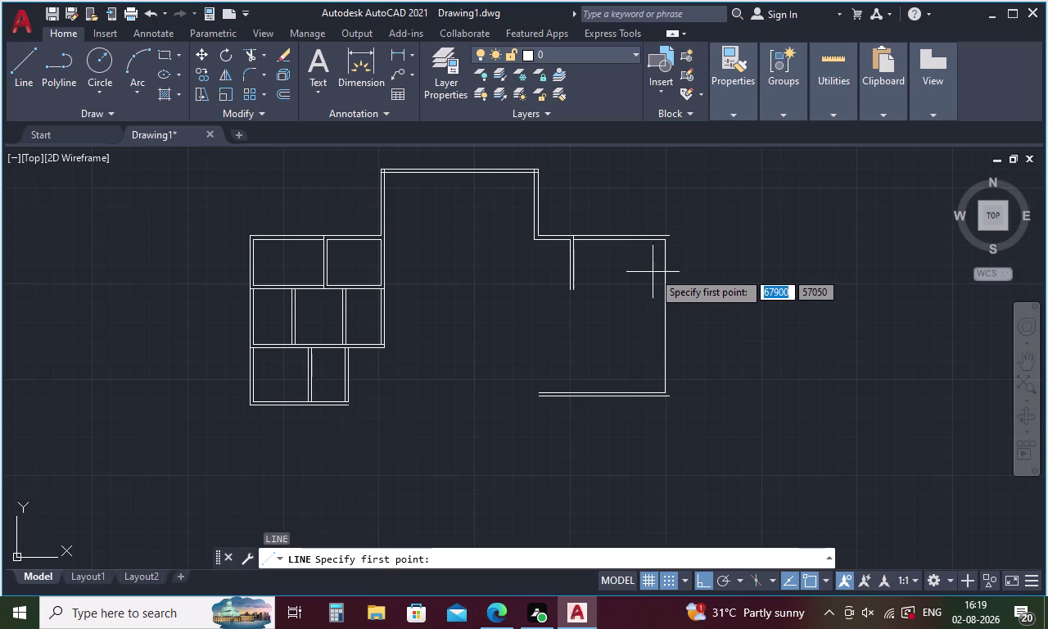
scroll(up, 3)
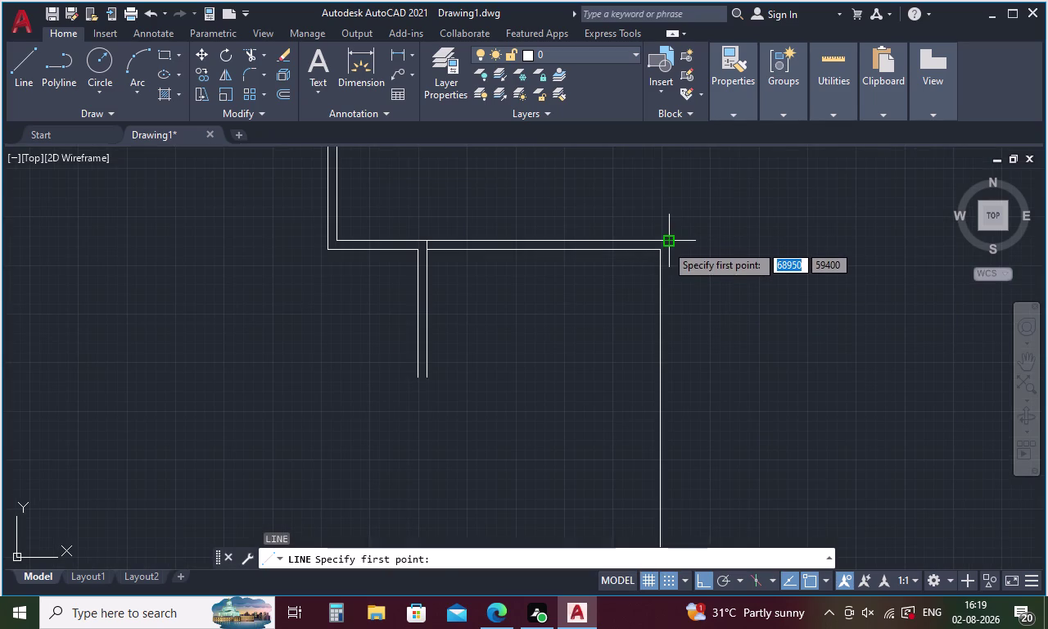
click(666, 244)
scroll(down, 3)
middle_drag(663, 375, 664, 277)
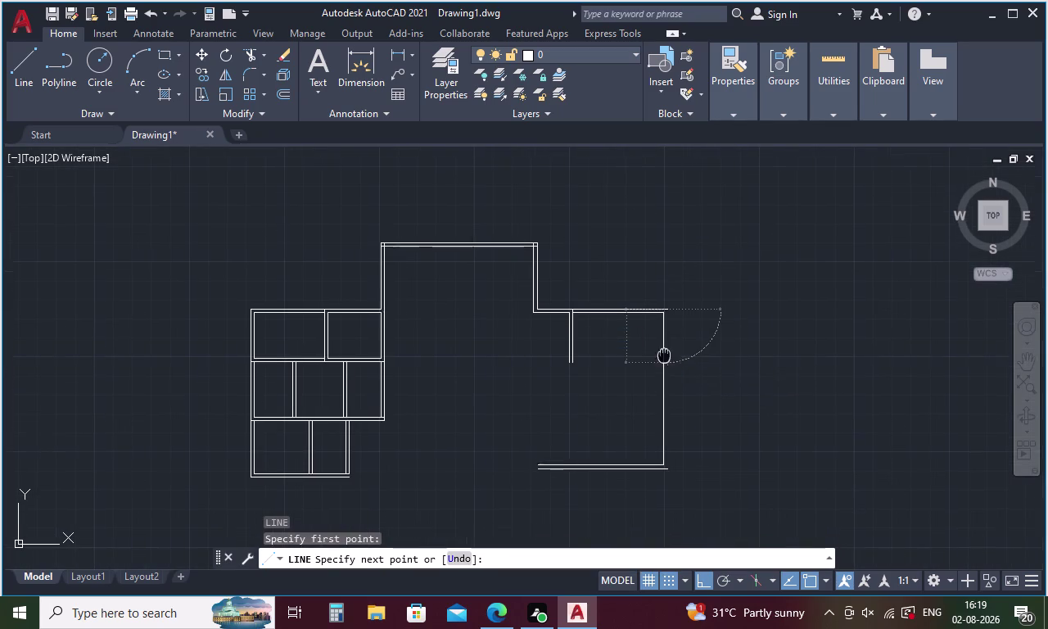
middle_drag(664, 278, 664, 272)
text(11)
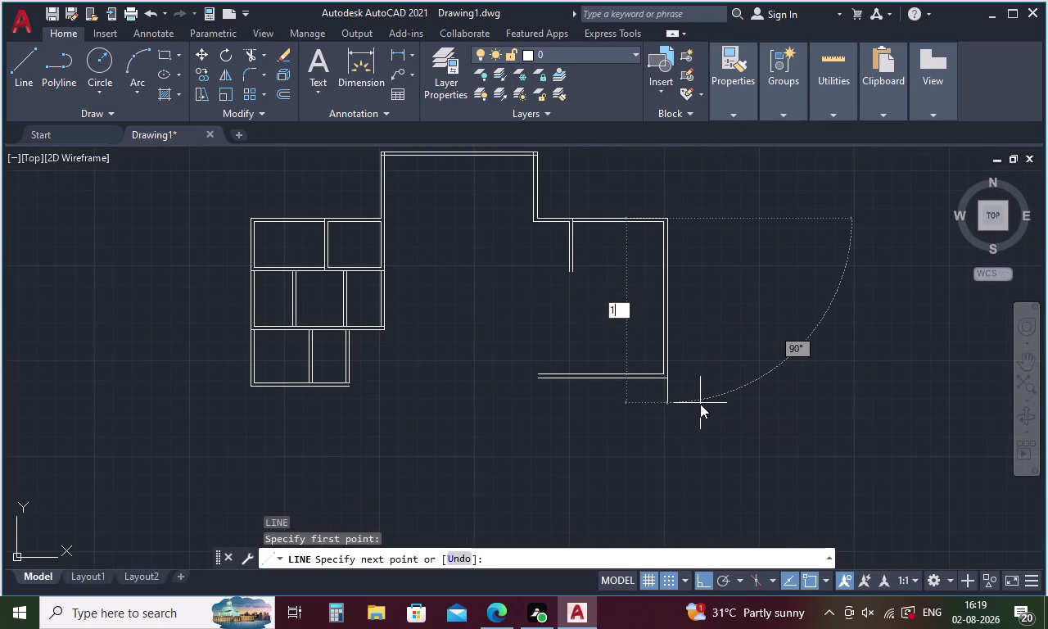
text(025)
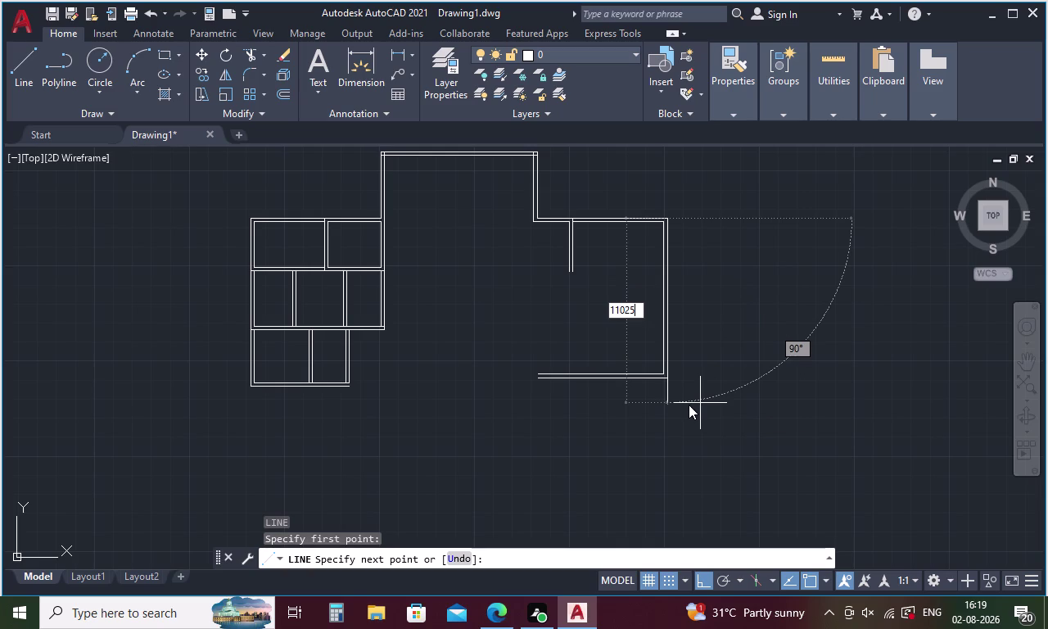
key(BackSpace)
key(BackSpace)
key(BackSpace)
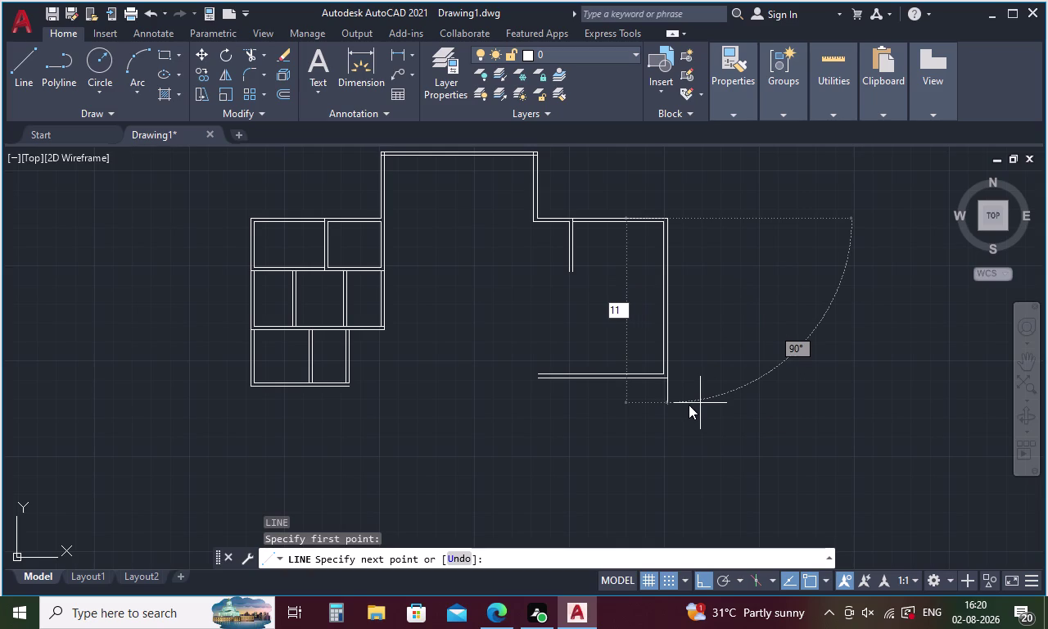
text(055)
key(space)
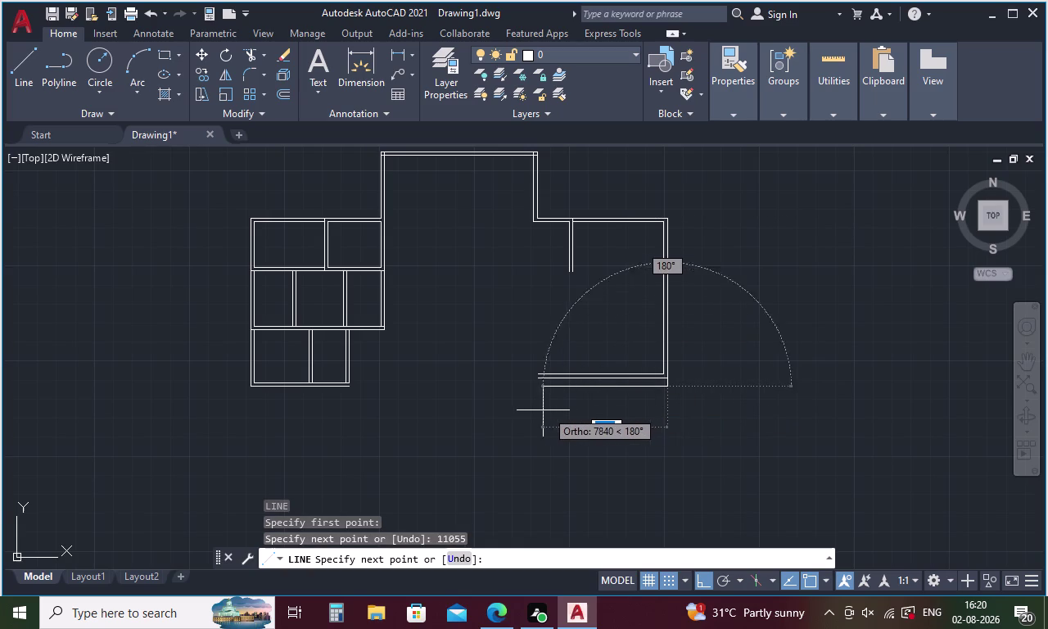
click(524, 411)
key(Escape)
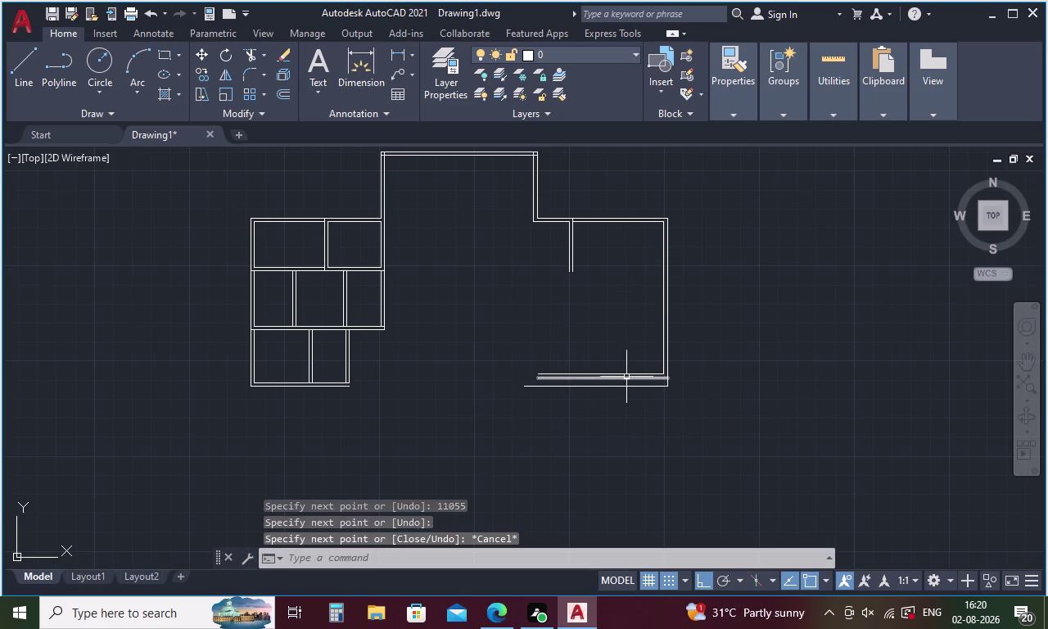
Delete the two short inner and outer bottom wall lines.
scroll(up, 3)
click(644, 386)
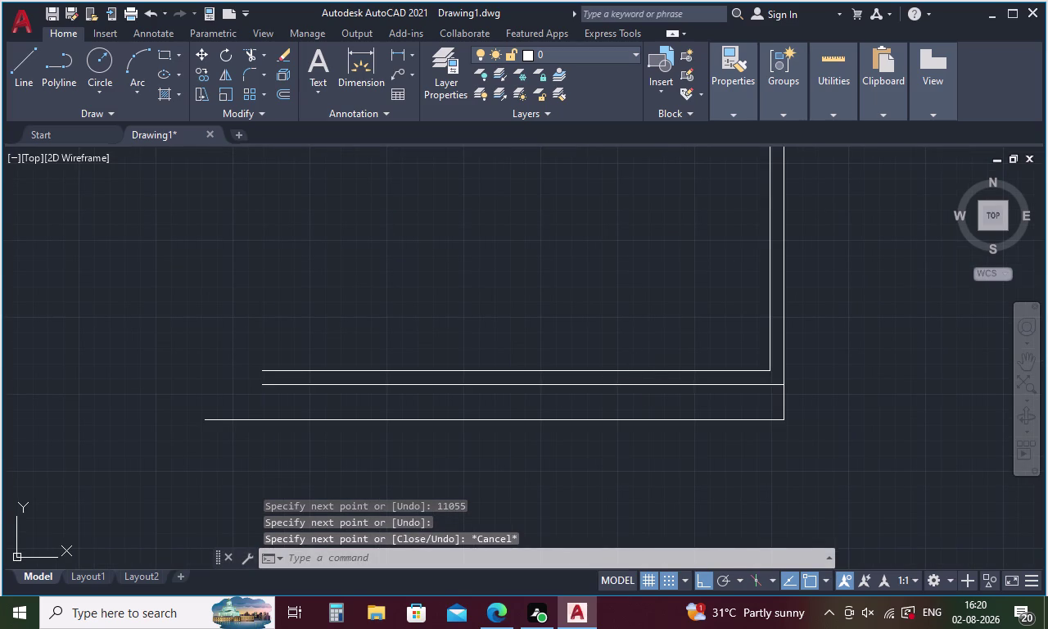
click(642, 370)
key(Delete)
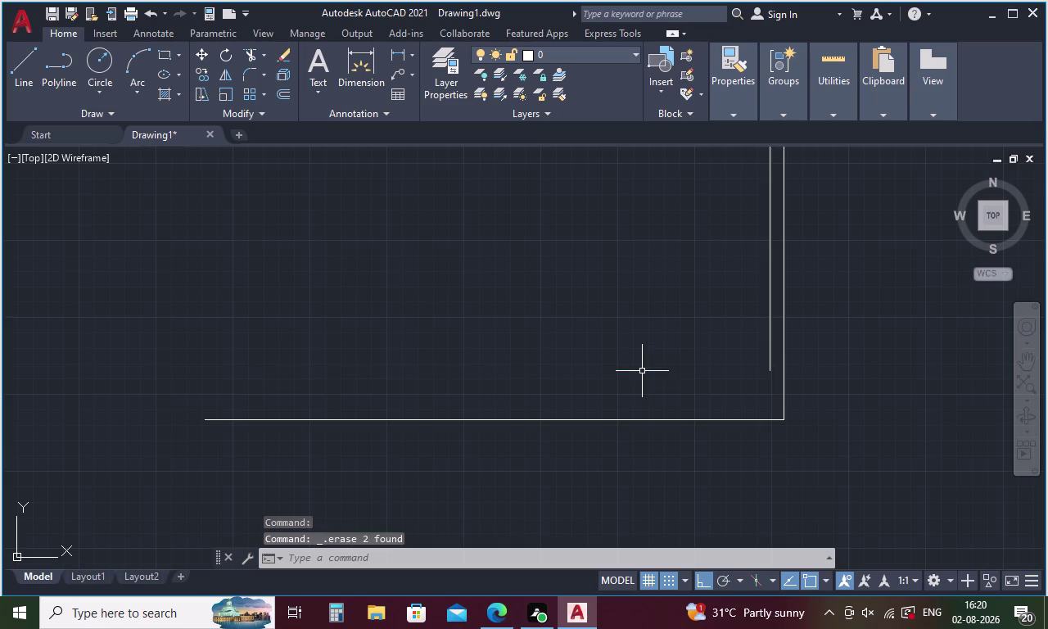
Offset the long bottom line 230 upward, retrying after mistyped distance entries.
key(o)
key(Return)
text(2)
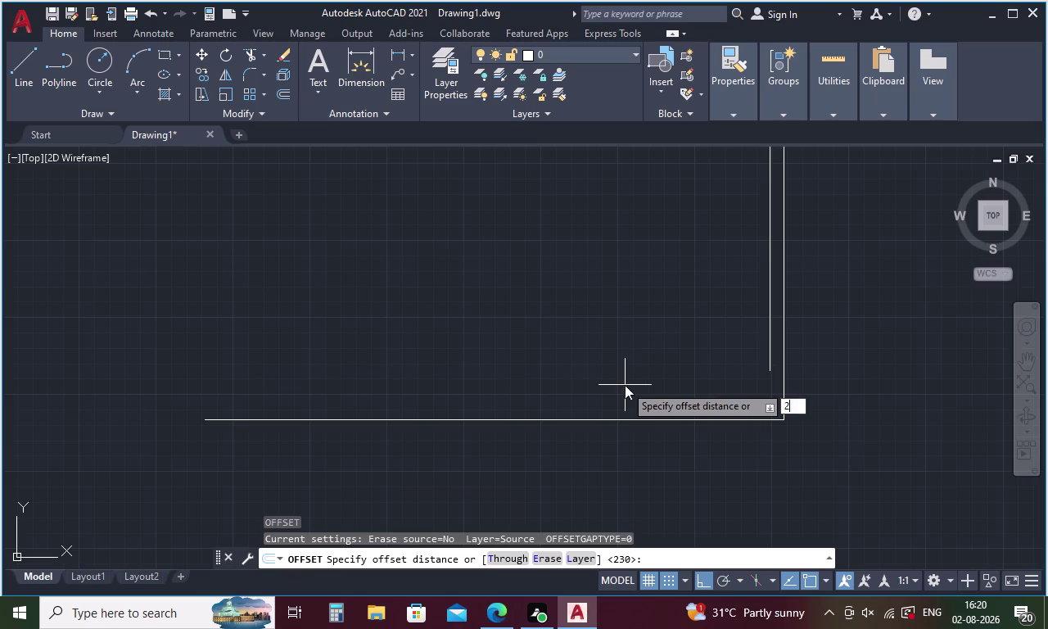
text(3)
key(0)
key(Escape)
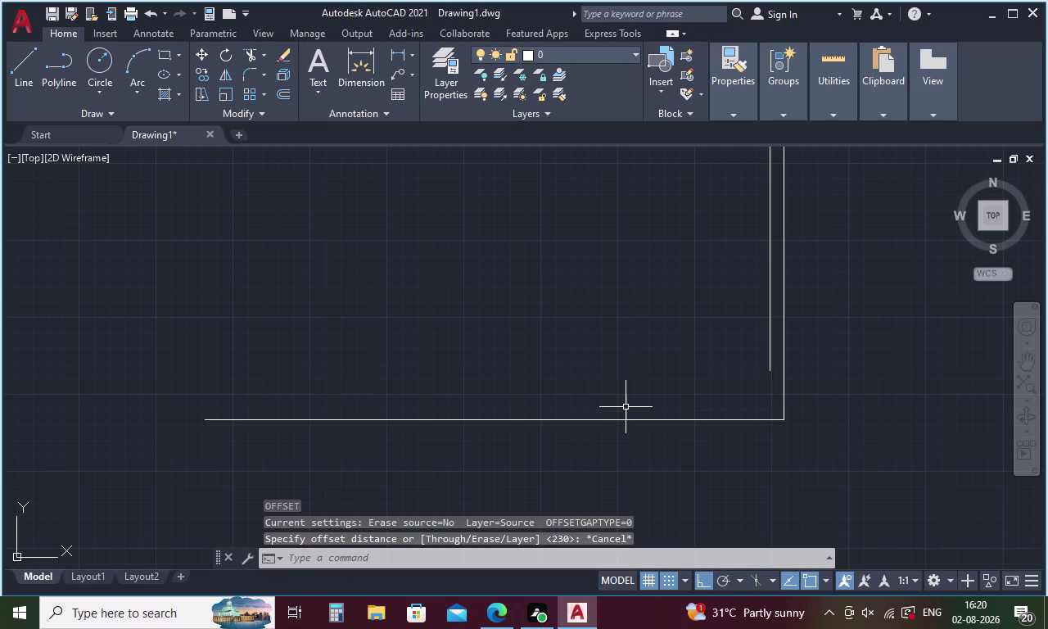
key(o)
text(23)
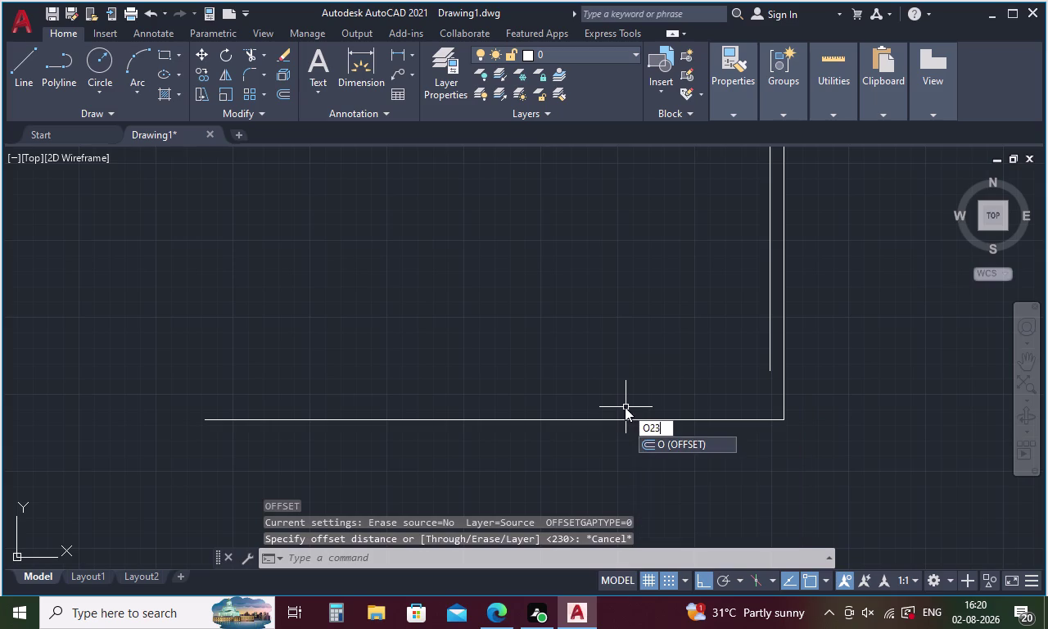
text(O)
key(Return)
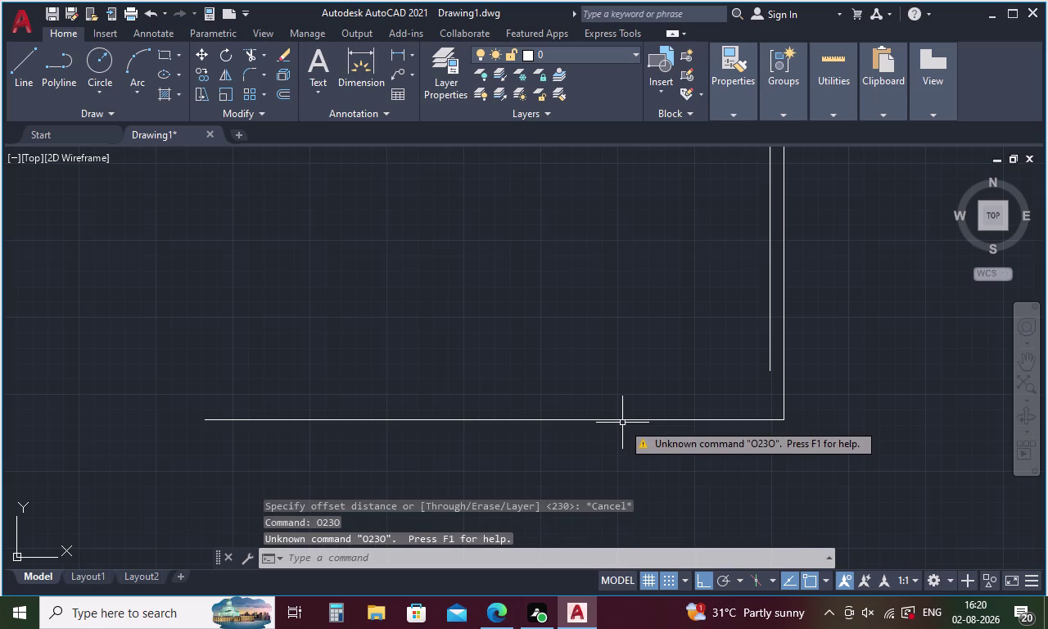
key(Escape)
key(o)
key(Return)
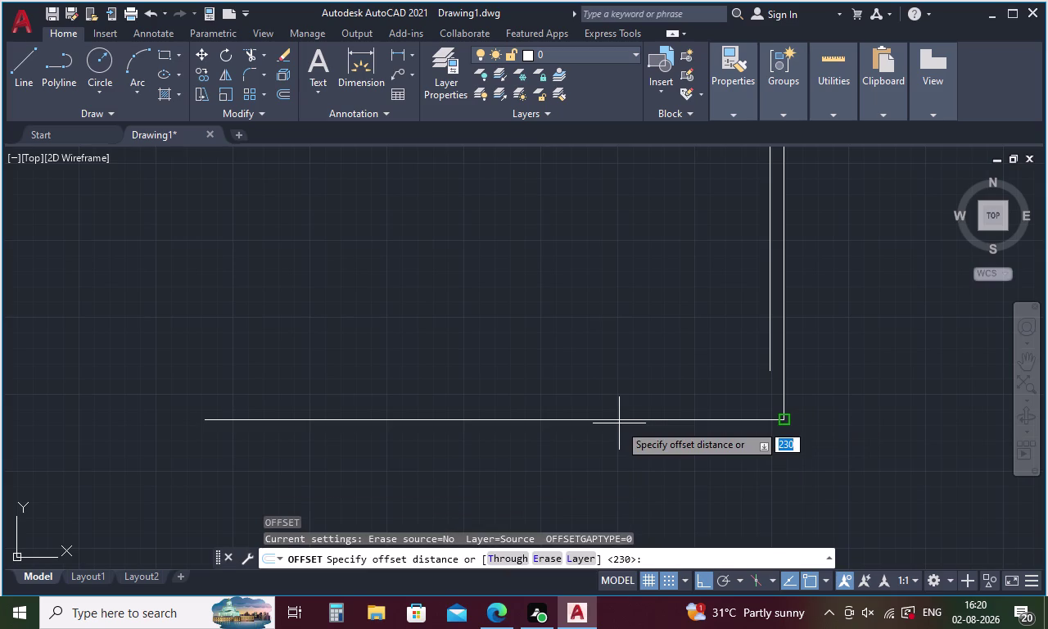
text(230)
key(Return)
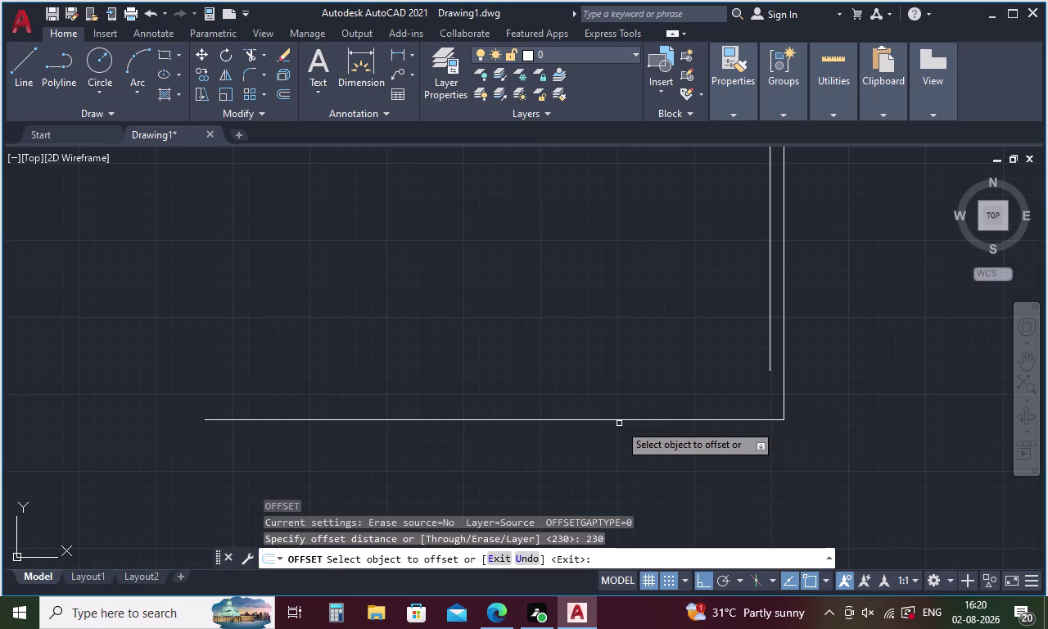
click(619, 420)
click(619, 388)
key(Escape)
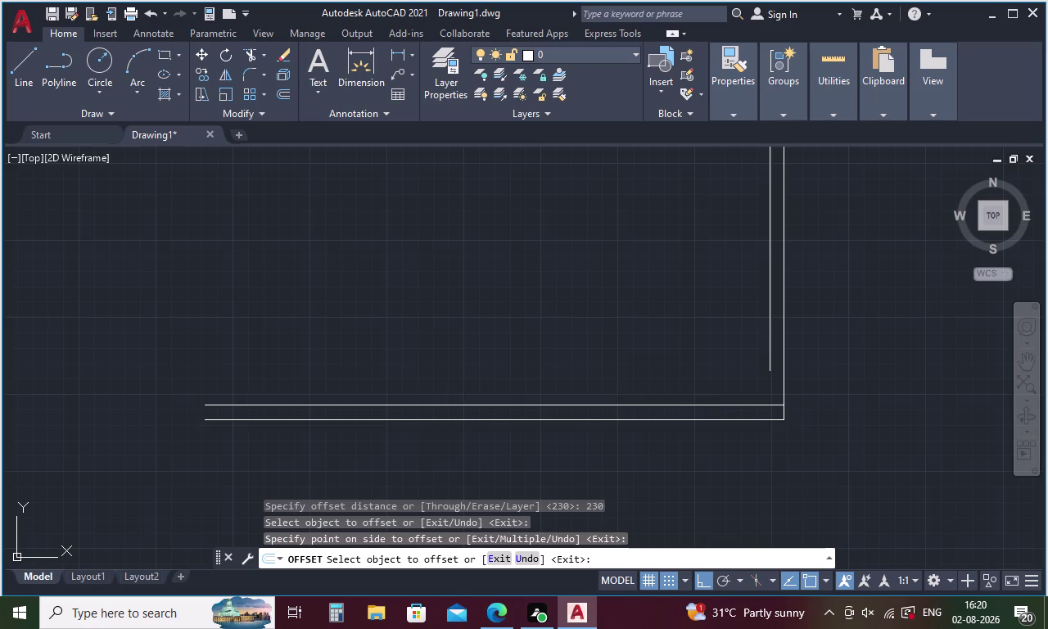
Launch Extend with EX to lengthen lines to a boundary.
text(EX)
key(space)
key(space)
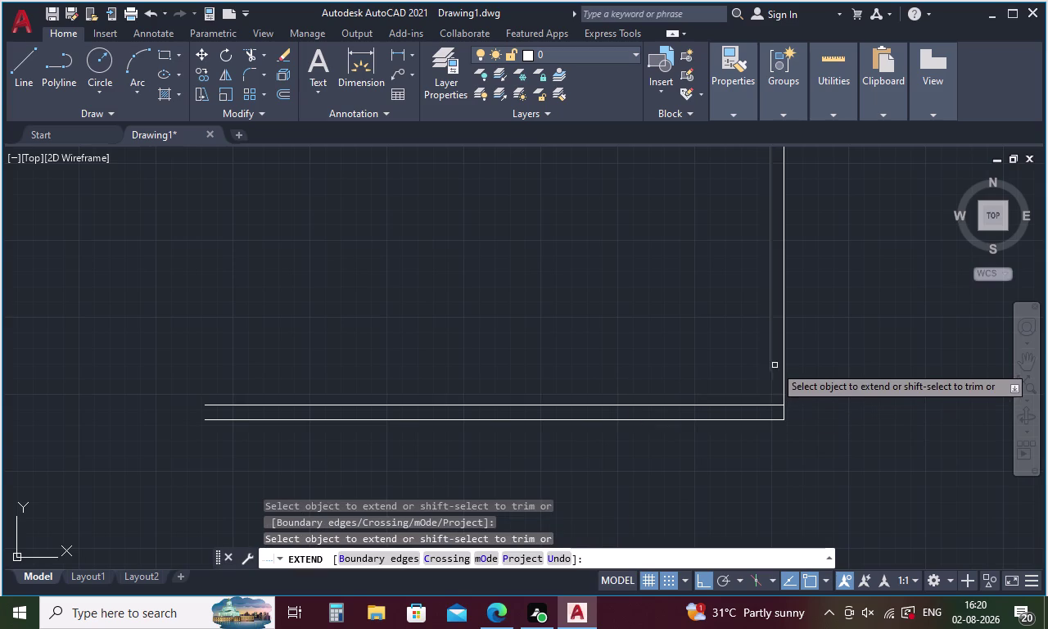
Extend the inner right-hand wall lines down to the bottom wall.
click(768, 371)
scroll(down, 3)
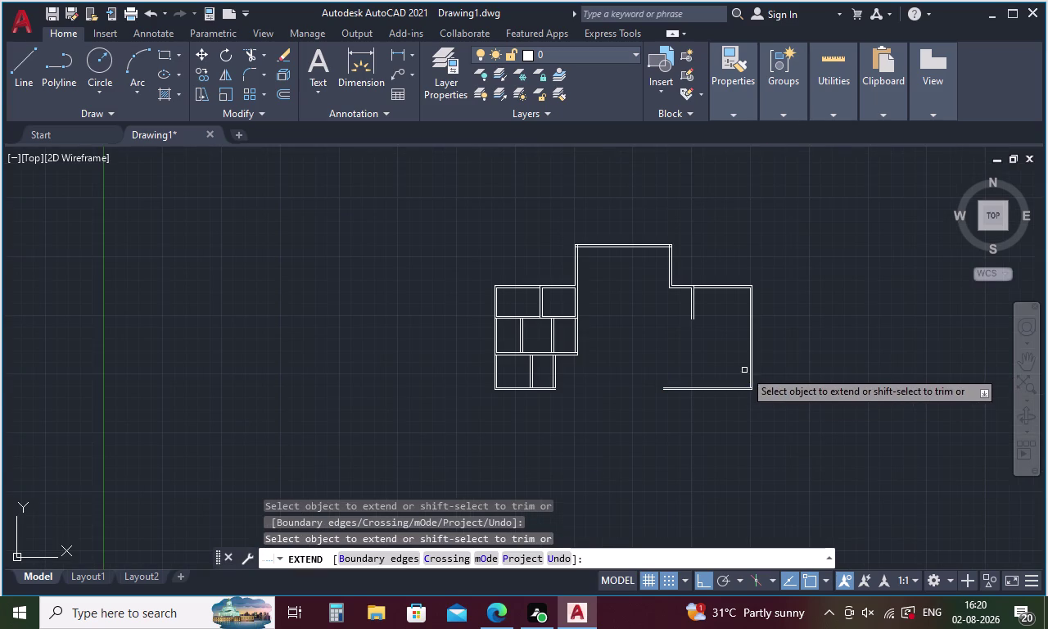
click(675, 390)
scroll(up, 3)
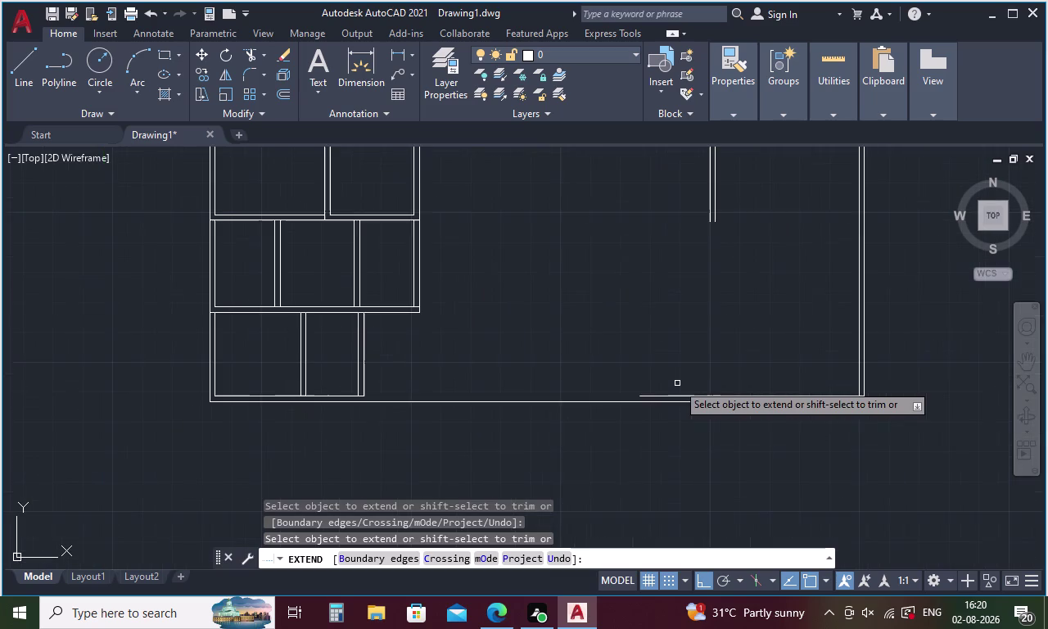
click(676, 399)
scroll(down, 3)
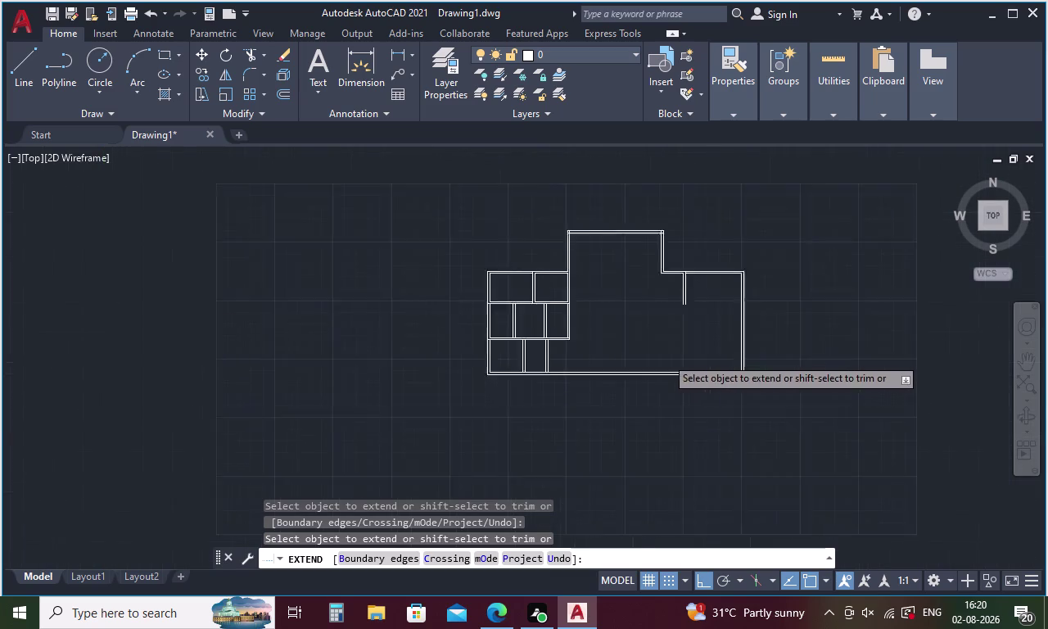
scroll(up, 3)
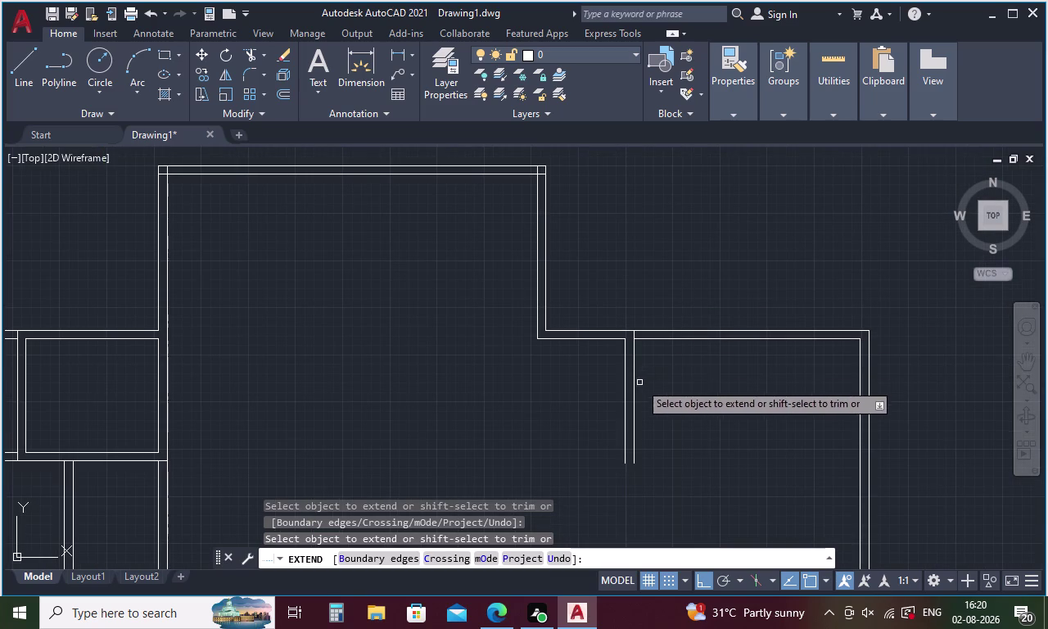
Extend both partition lines down to the bottom wall and end Extend.
middle_drag(642, 375, 627, 188)
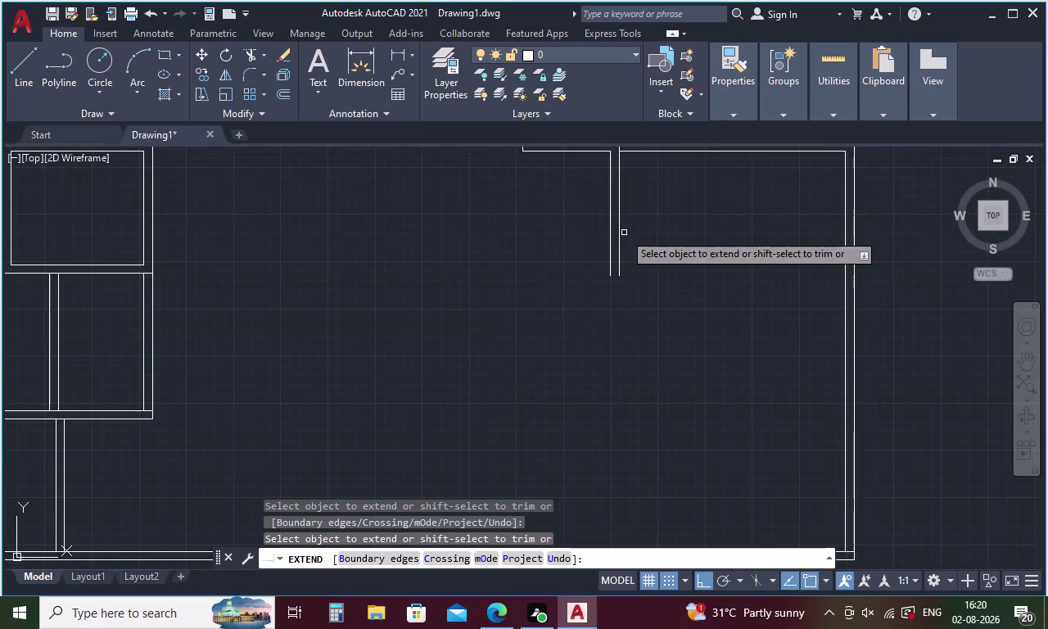
middle_drag(624, 233, 631, 205)
scroll(down, 3)
click(628, 213)
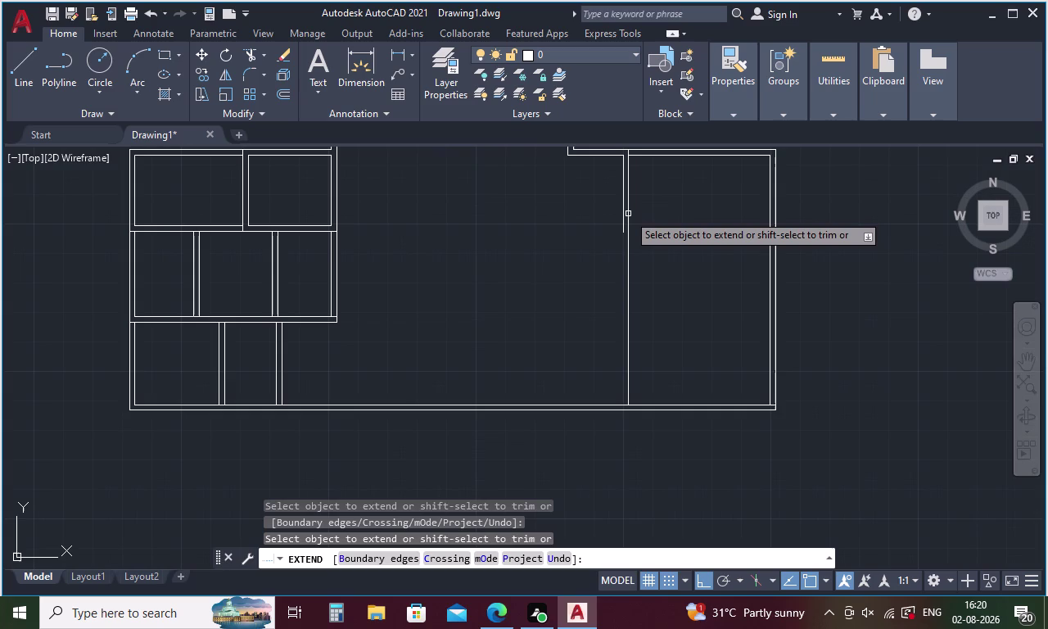
click(623, 219)
scroll(down, 3)
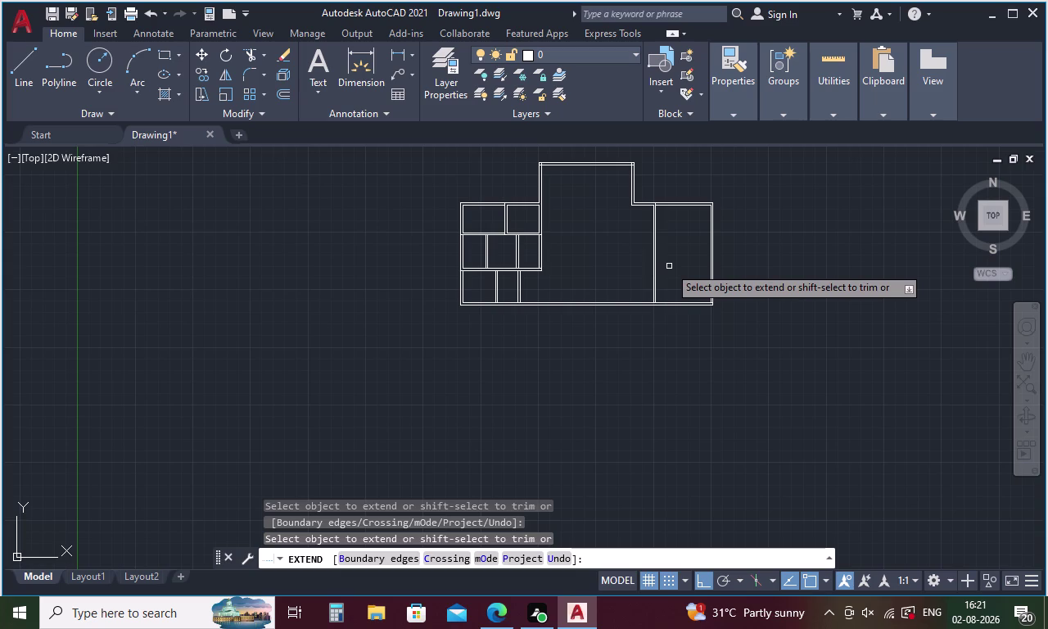
key(Escape)
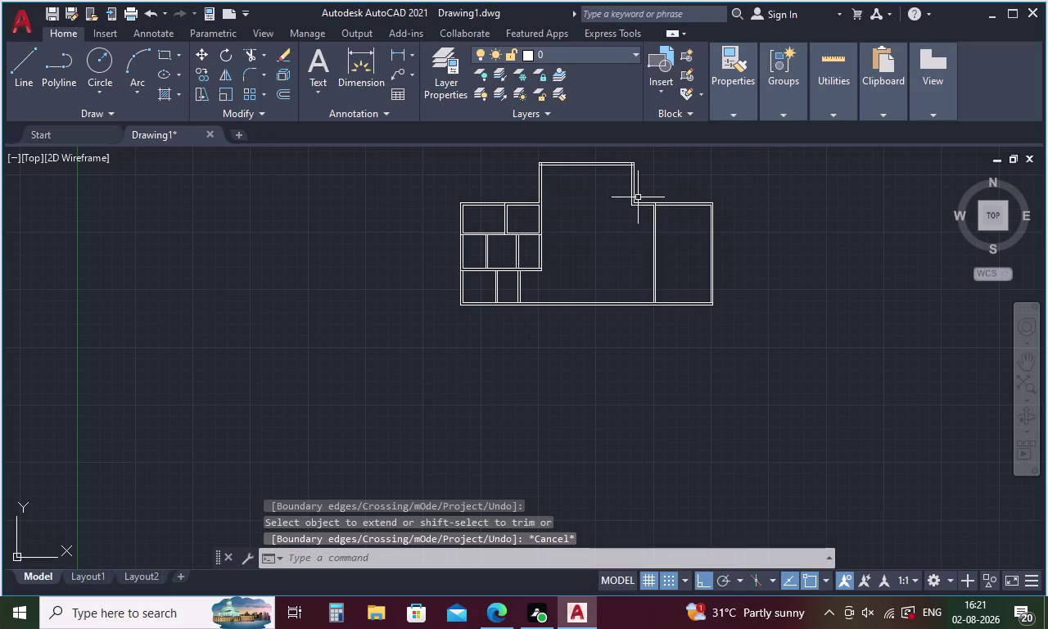
scroll(up, 3)
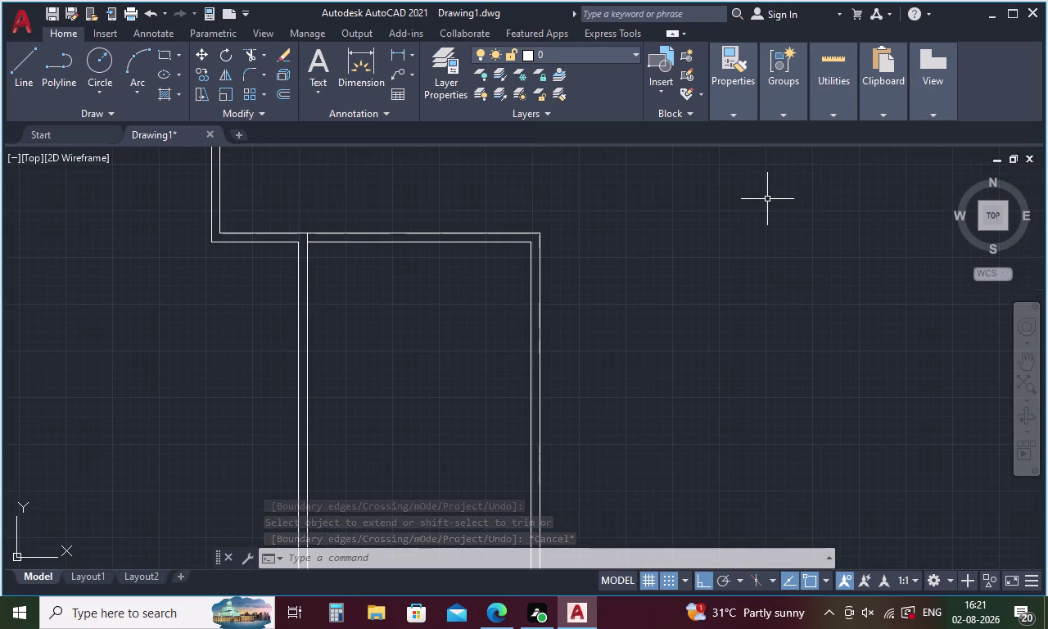
text(D)
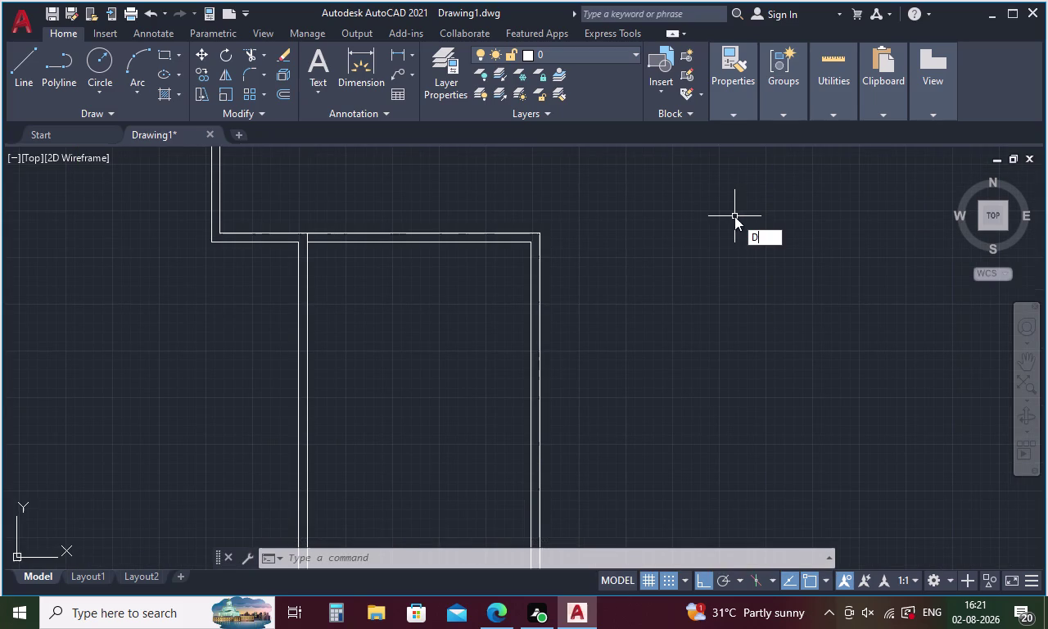
text(I)
key(Return)
click(533, 238)
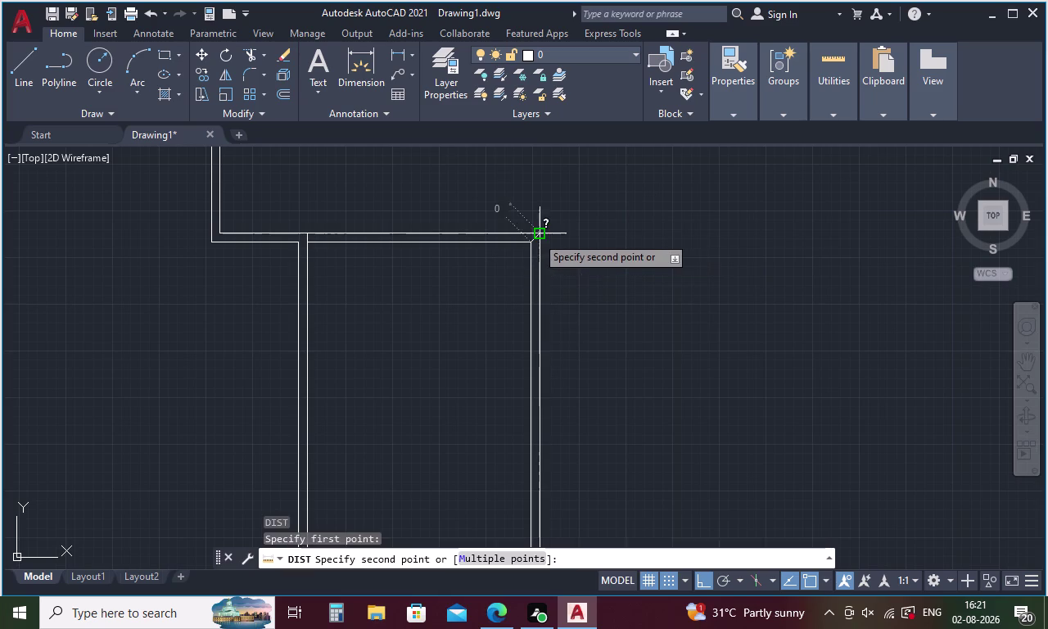
scroll(down, 3)
scroll(up, 3)
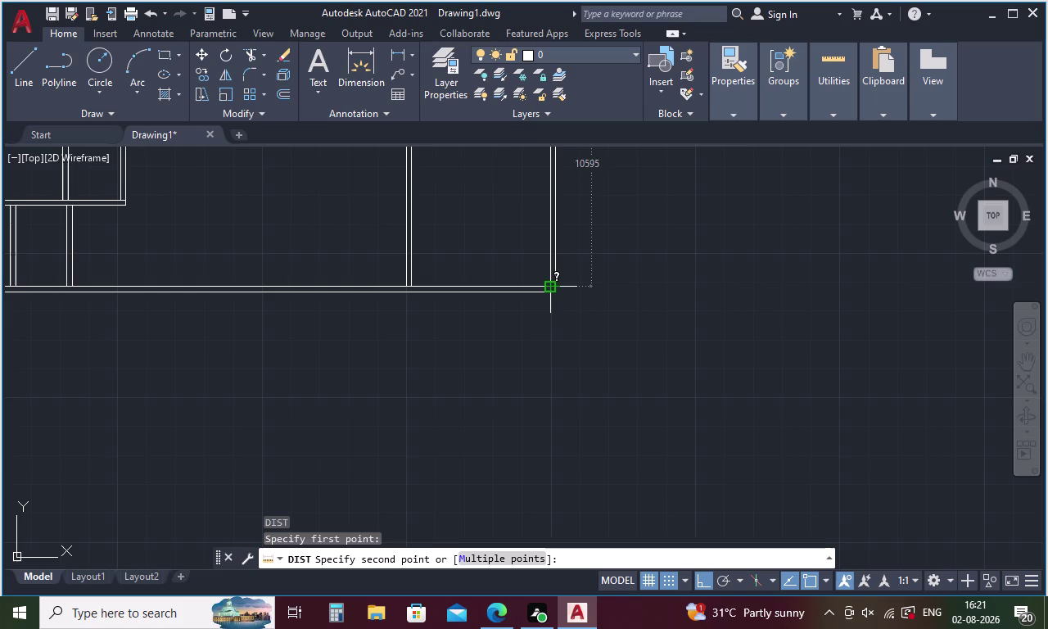
key(Escape)
Pan across the plan, then start and cancel Offset without changes.
middle_drag(631, 295, 677, 380)
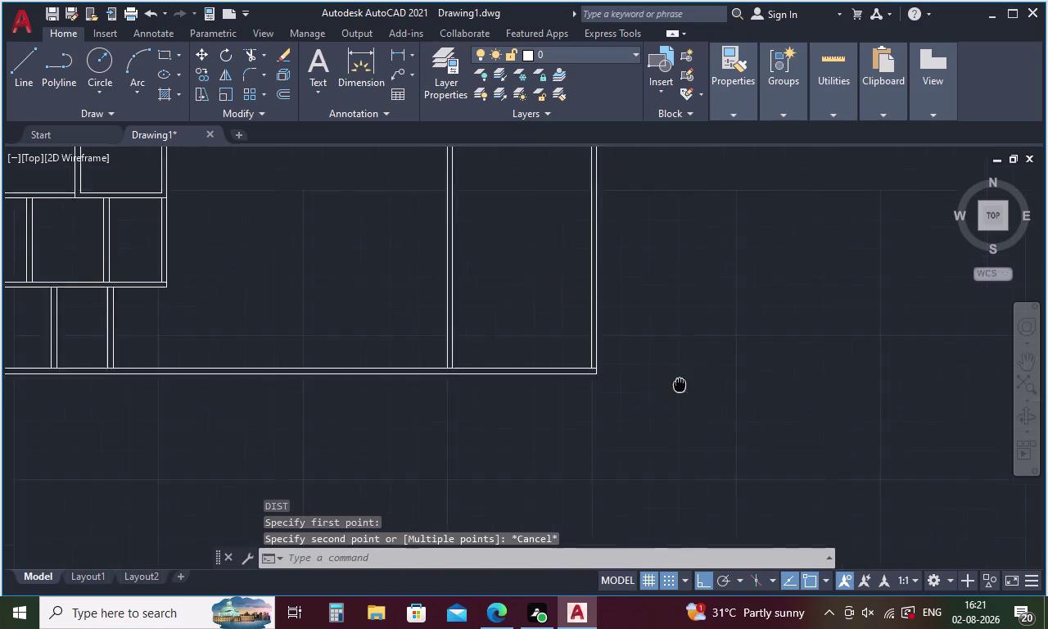
middle_drag(676, 380, 806, 420)
scroll(down, 3)
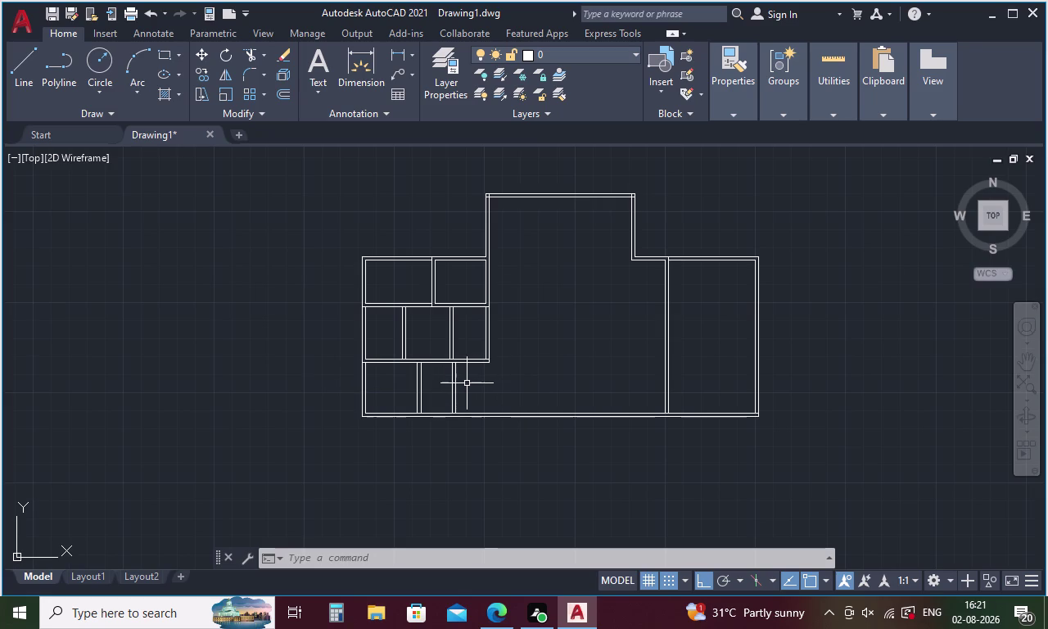
key(o)
key(Return)
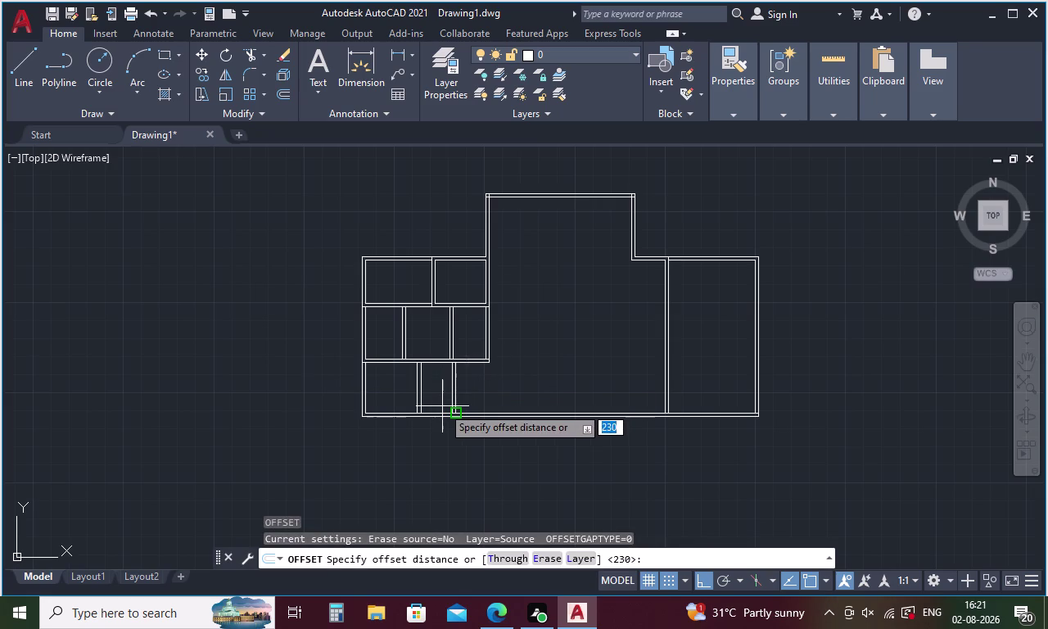
key(Escape)
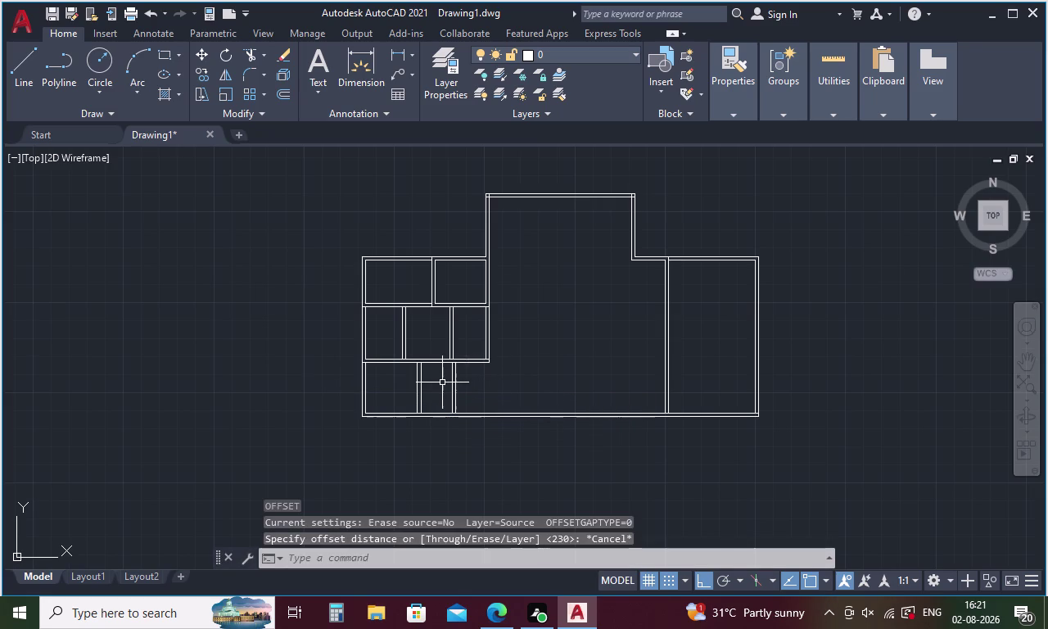
Dismiss the half-typed command suggestions and zoom into the bottom wall.
key(c)
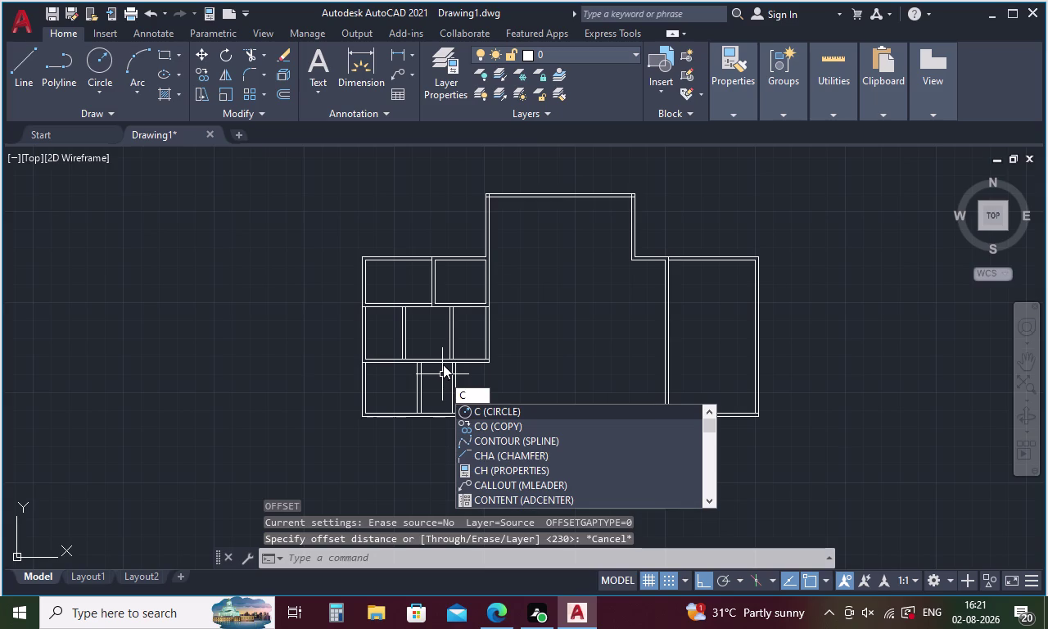
key(BackSpace)
key(Escape)
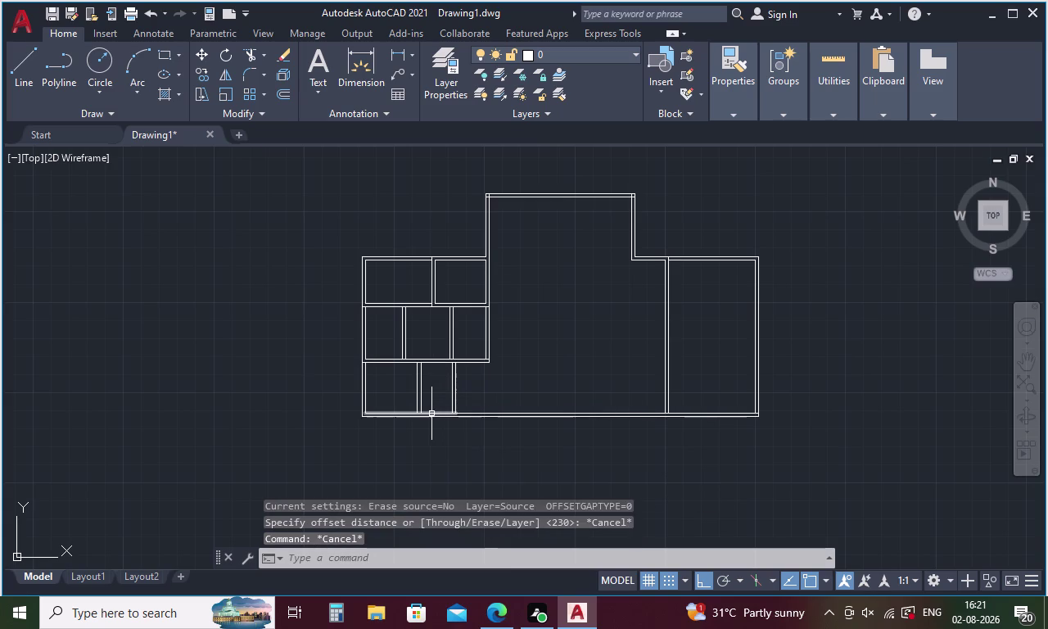
scroll(up, 3)
Draw a short line along the bottom wall from the partition corner to the far partition.
key(l)
key(Return)
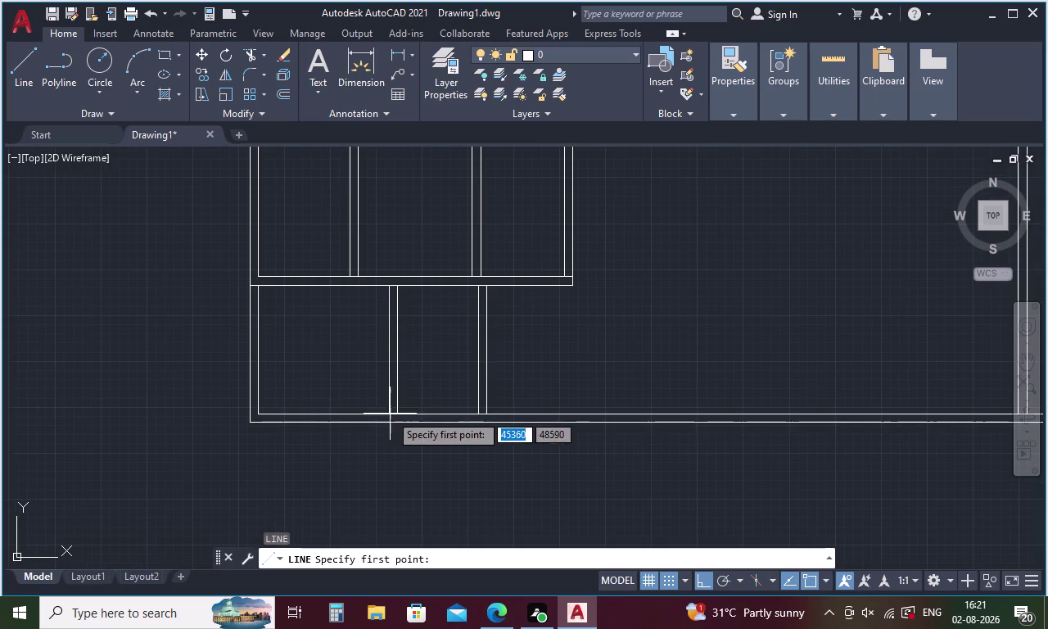
click(400, 415)
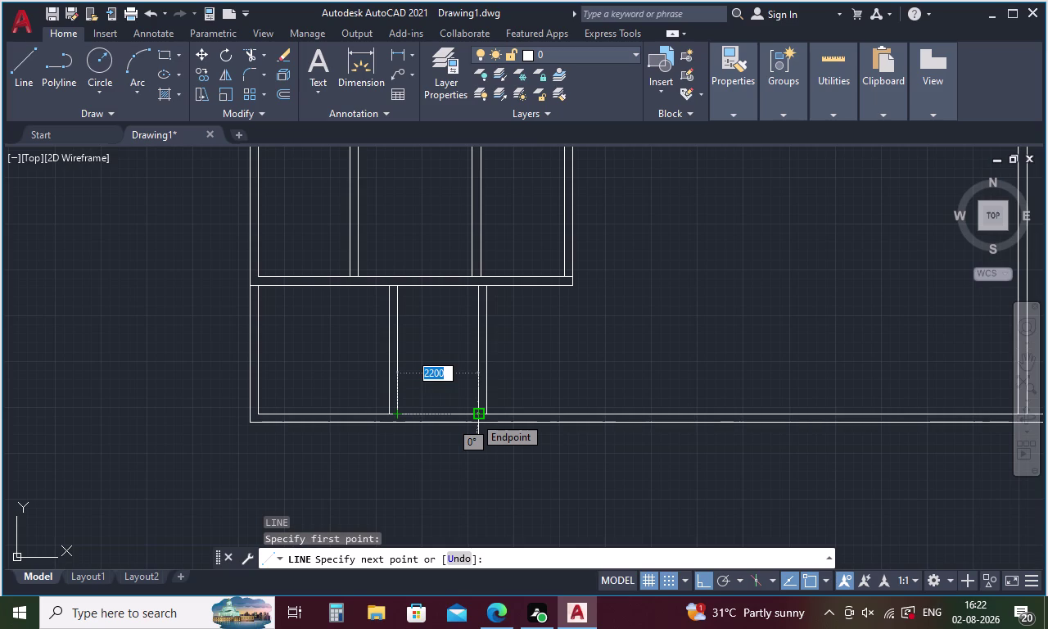
click(474, 416)
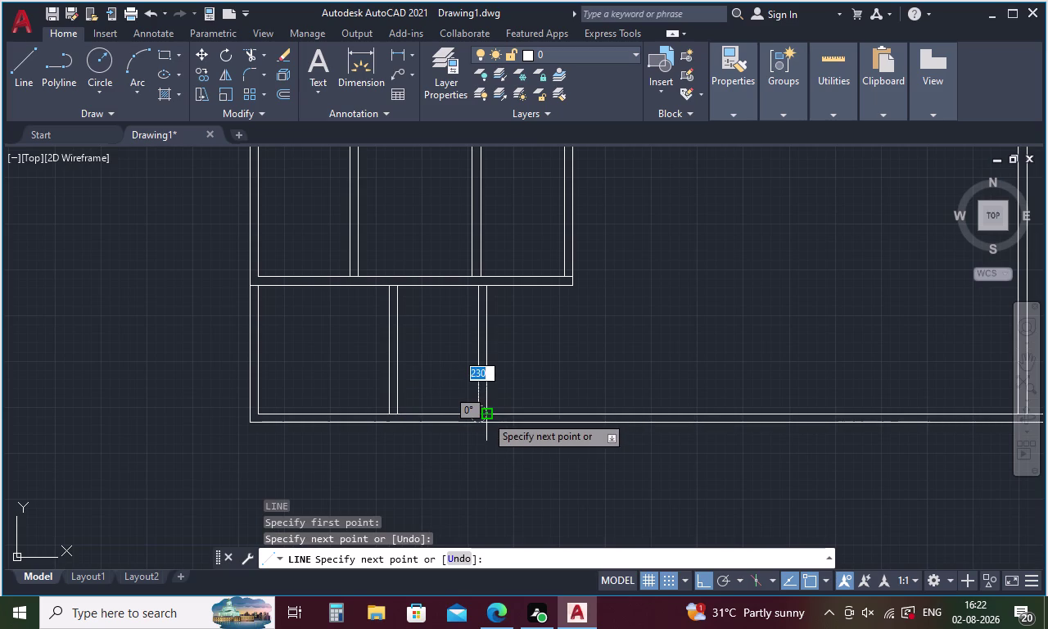
key(Escape)
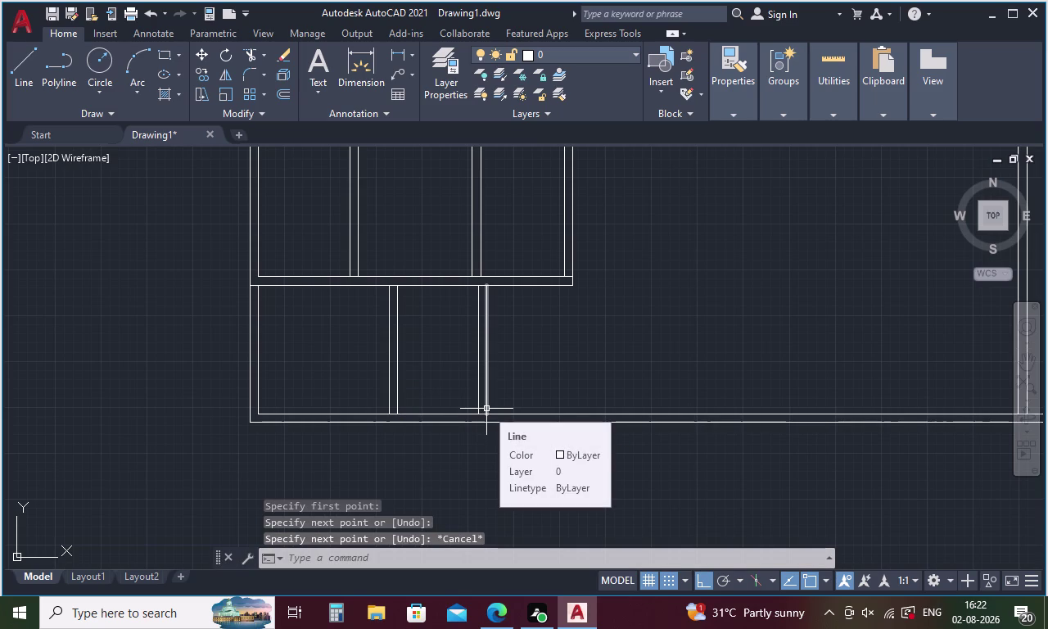
Cancel the repeated line command and delete the short line along the wall.
key(l)
key(Return)
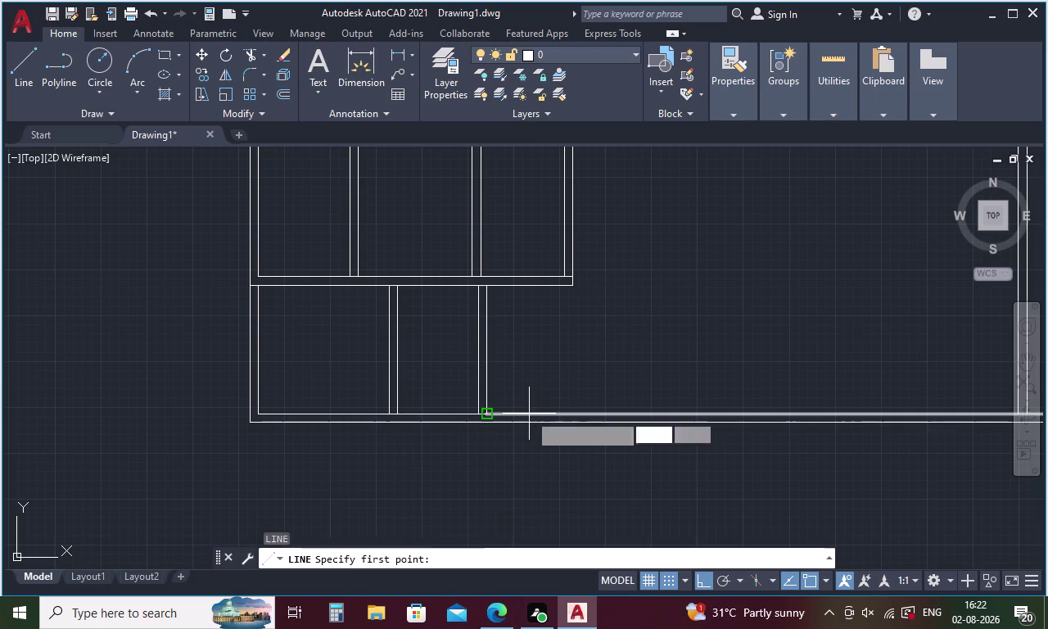
key(Escape)
click(452, 413)
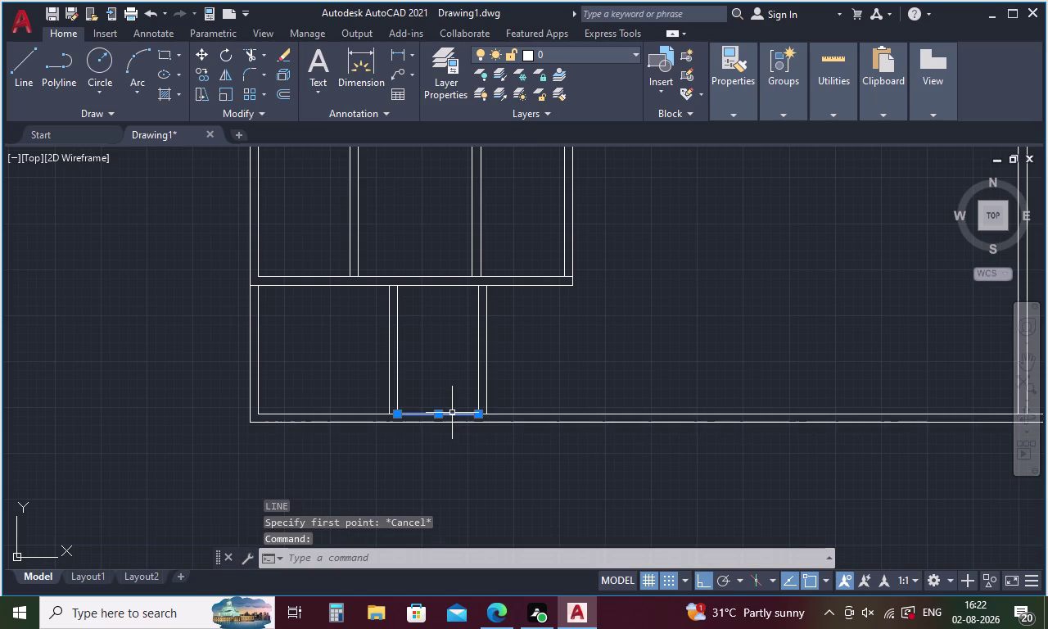
key(Delete)
text(TR)
key(Return)
key(Return)
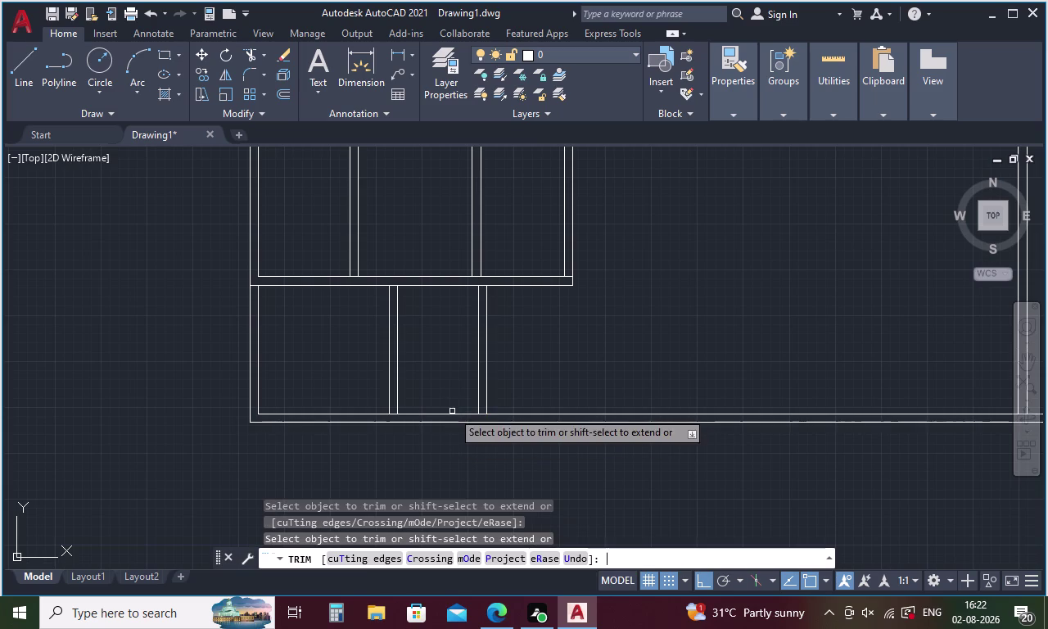
Trim the inner bottom wall line between the partition lines, plus its leftover pieces.
scroll(up, 3)
click(481, 430)
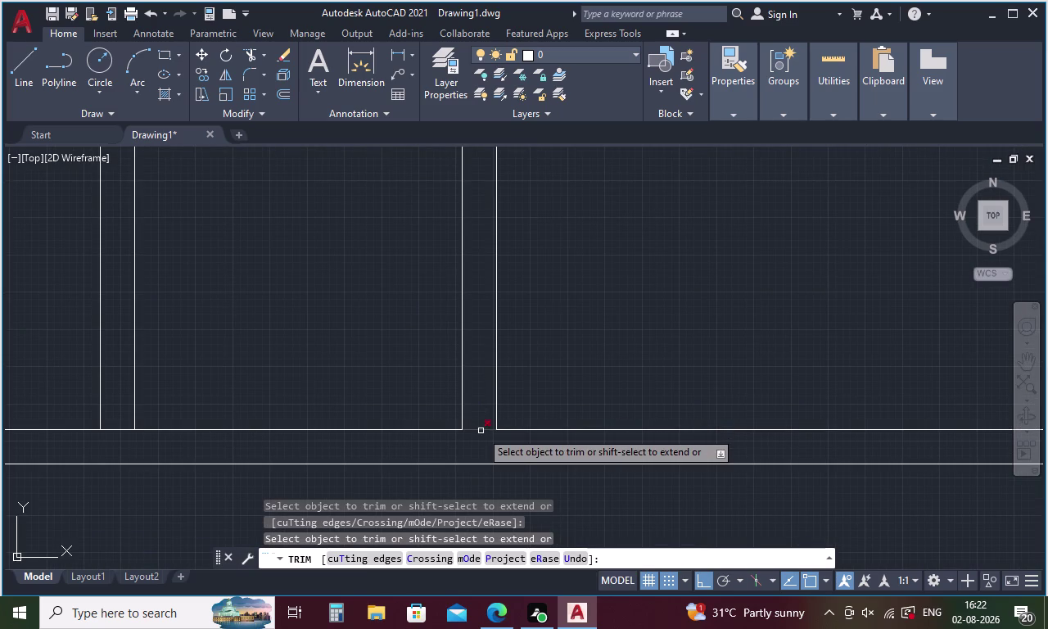
scroll(down, 3)
scroll(up, 3)
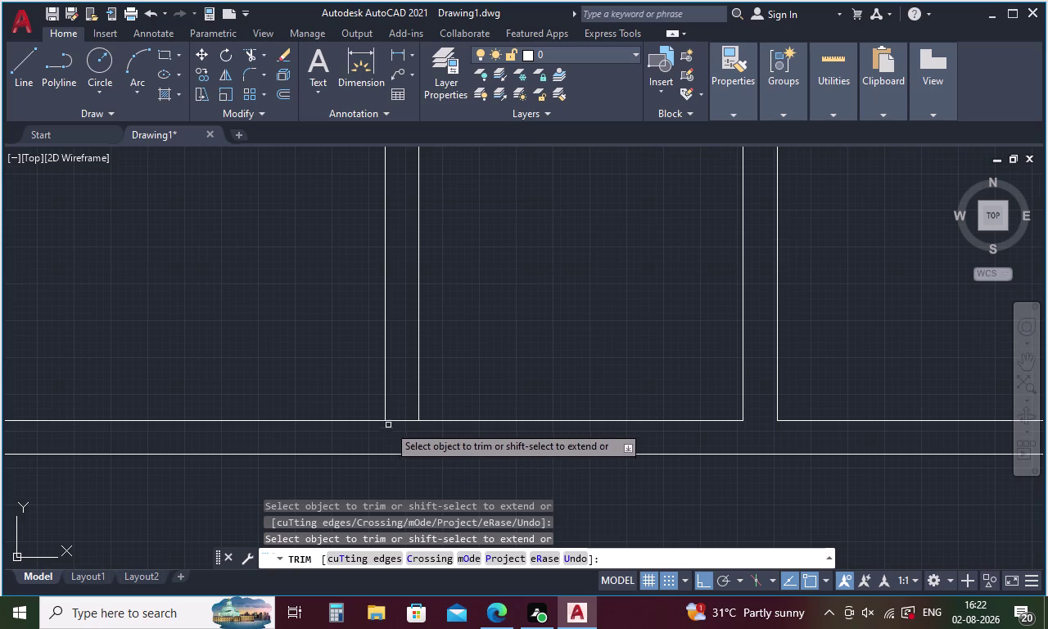
click(394, 418)
click(397, 425)
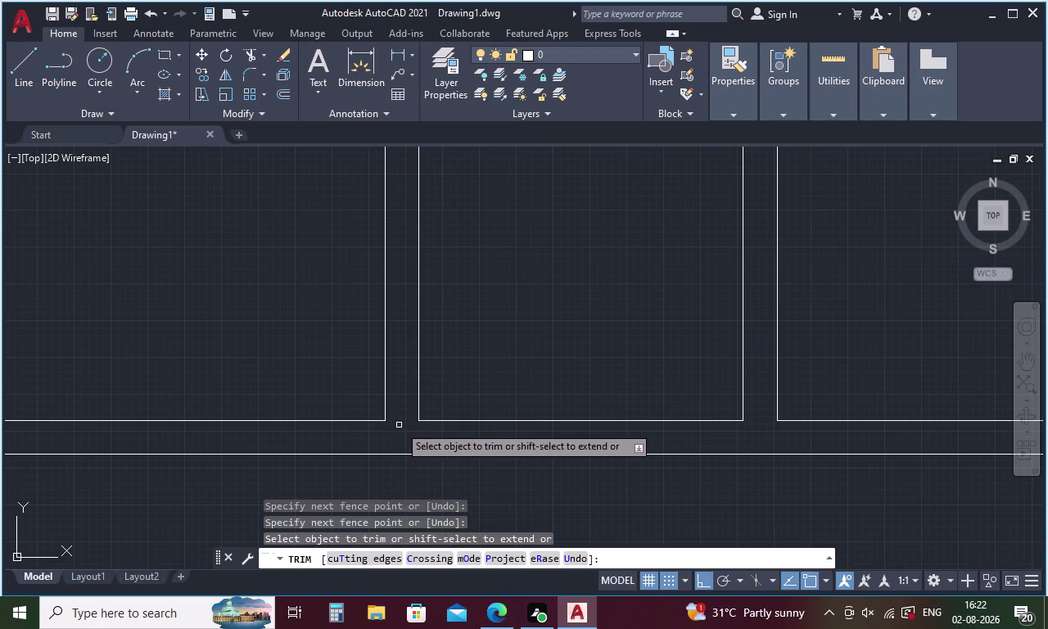
key(Escape)
key(o)
key(Return)
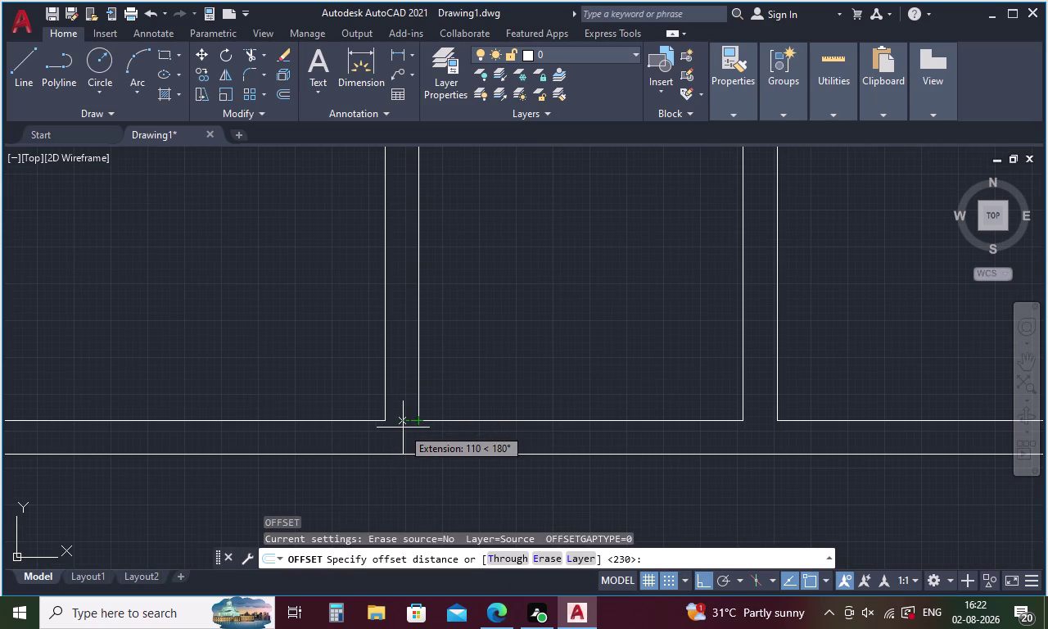
Offset the bottom line 1870 up into the narrow strip.
key(1)
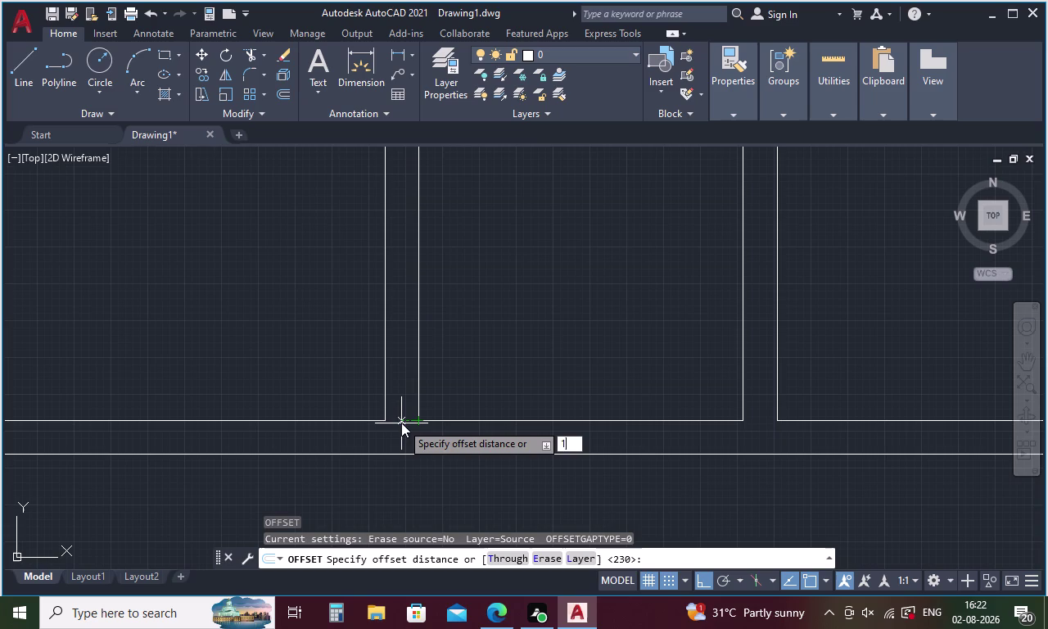
key(8)
text(70)
key(space)
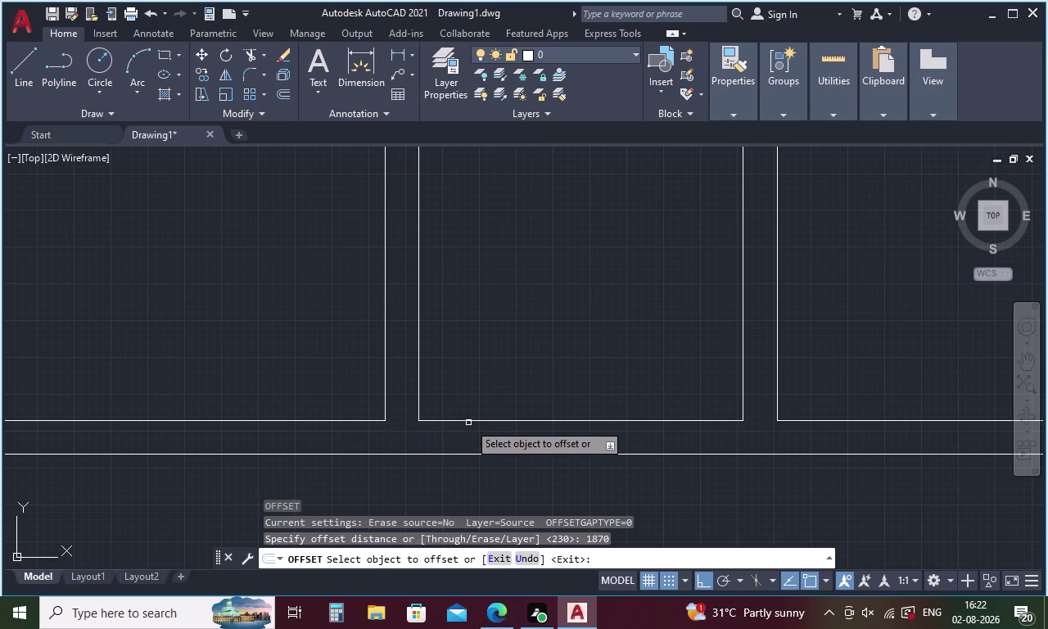
click(468, 420)
click(467, 346)
scroll(down, 3)
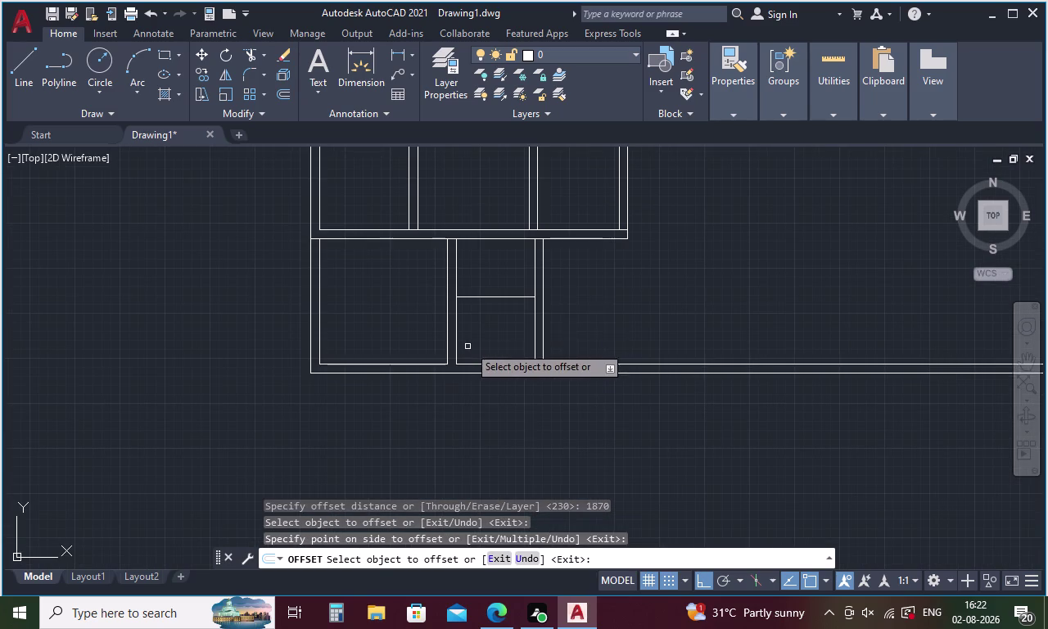
key(Escape)
Offset the new cross line 230 upward to form the double wall.
key(space)
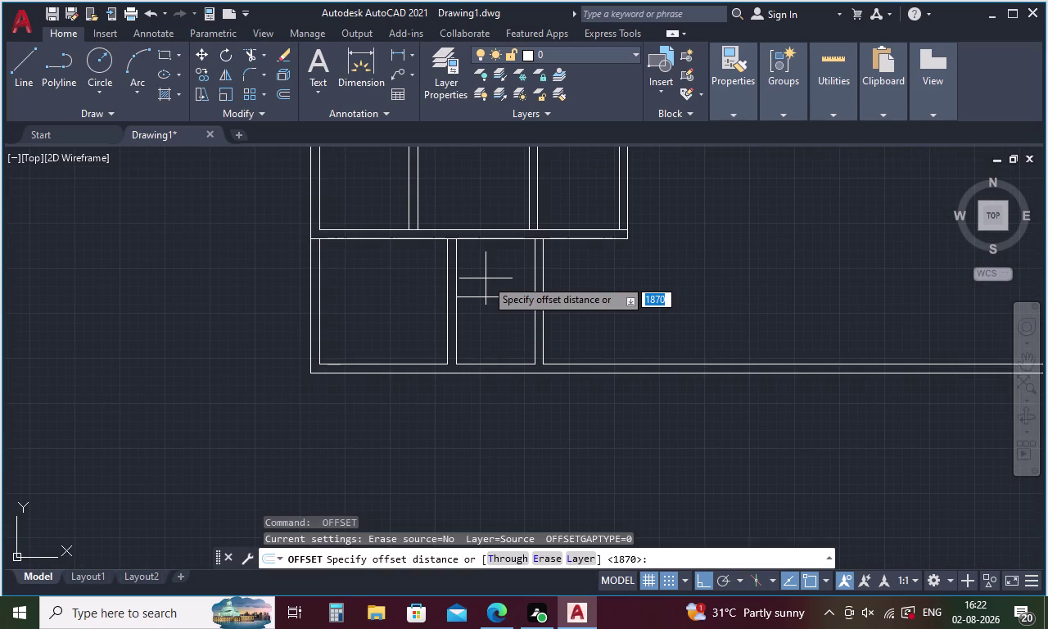
text(230)
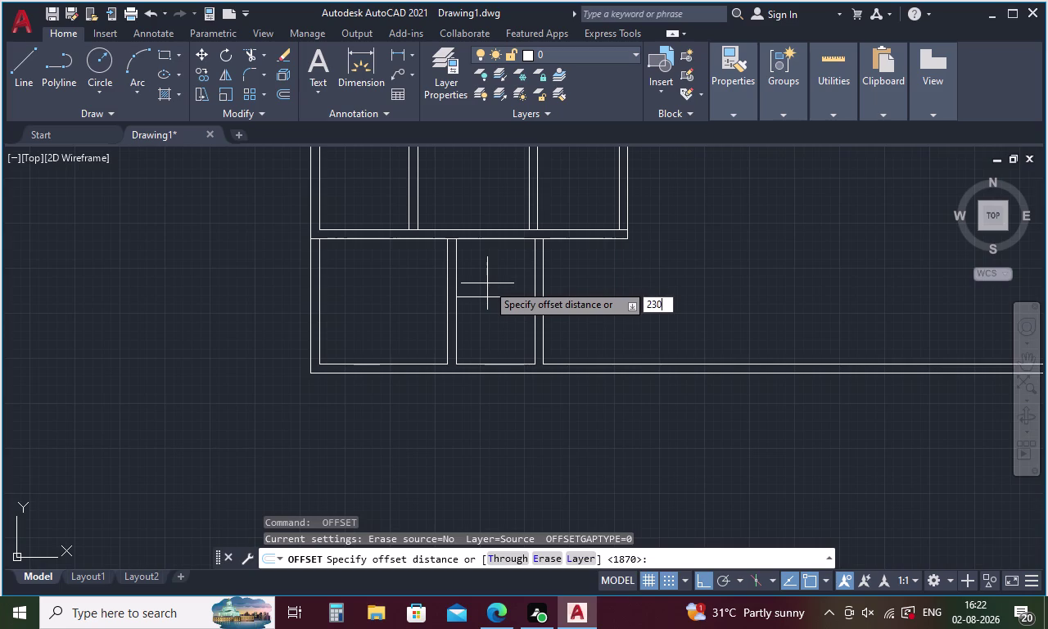
key(space)
click(494, 297)
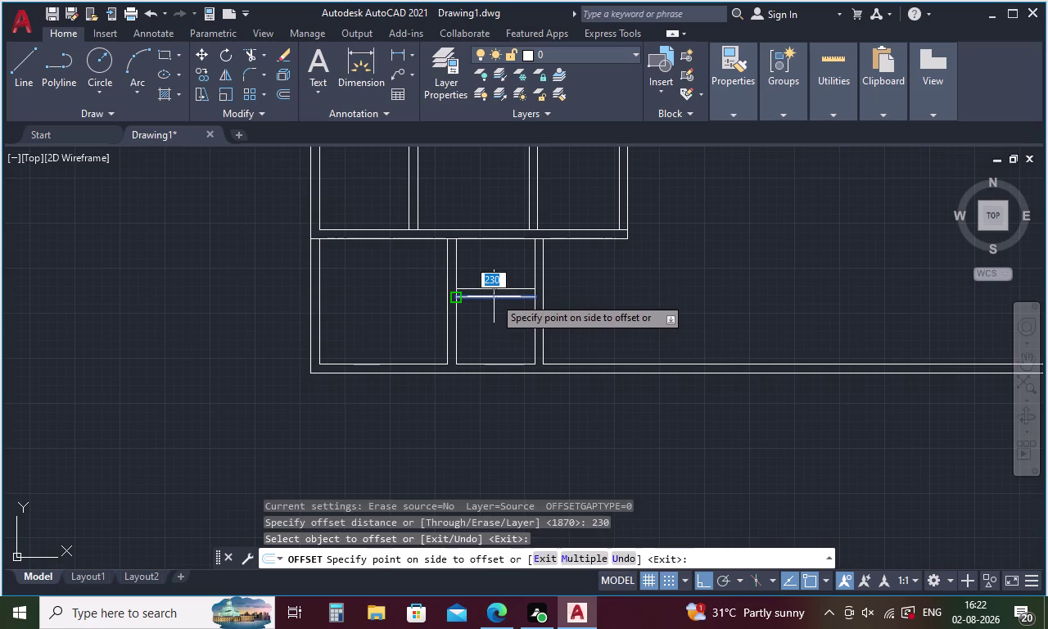
click(494, 290)
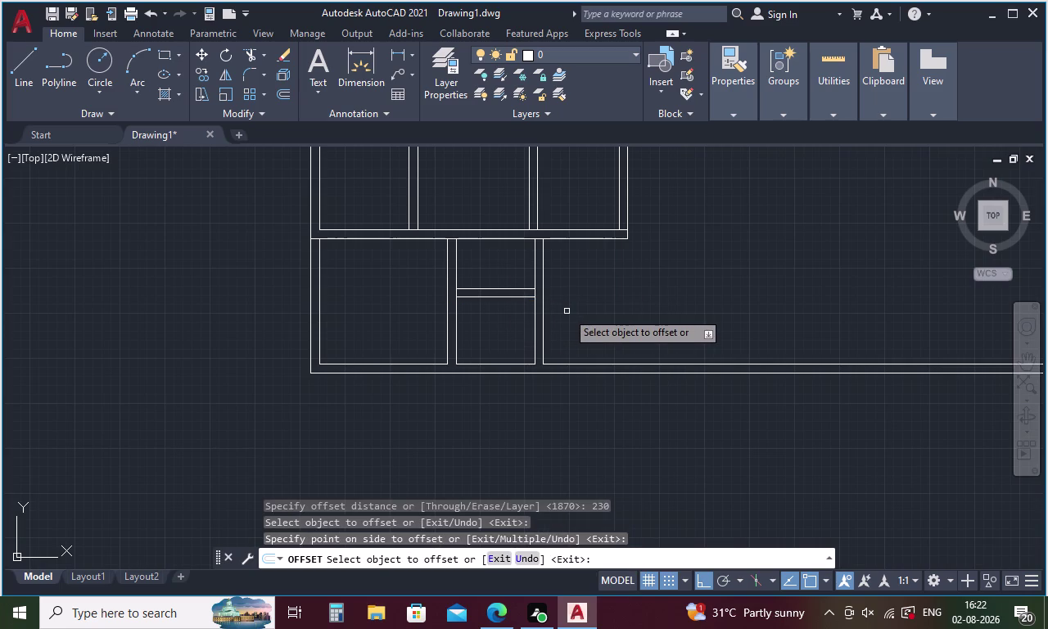
key(Escape)
Undo a mistaken trim and extend the cross wall line to the partition.
text(TR)
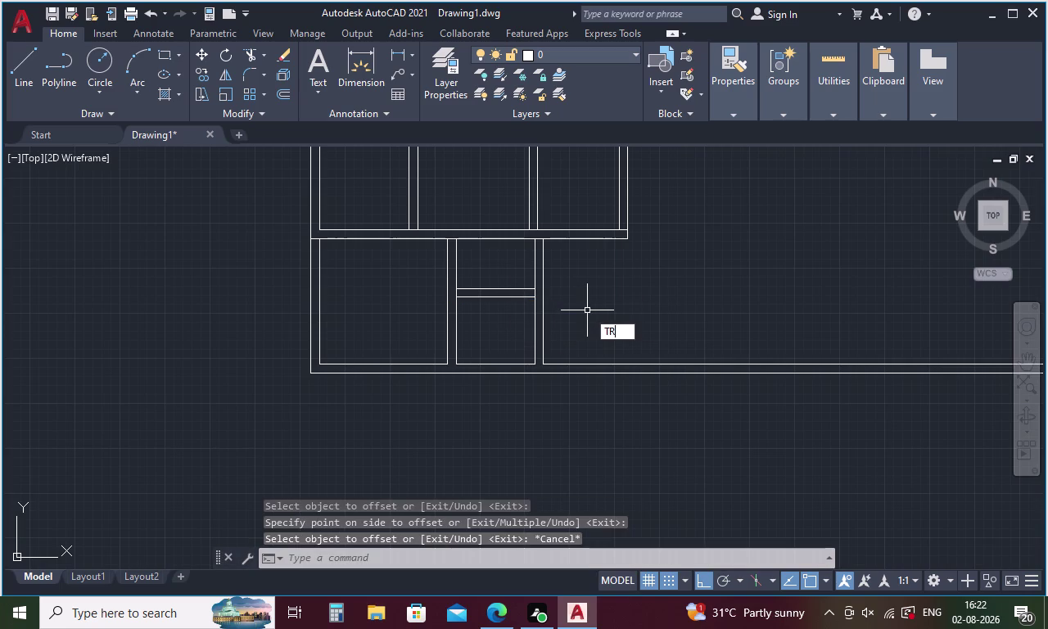
key(Return)
drag(558, 262, 533, 259)
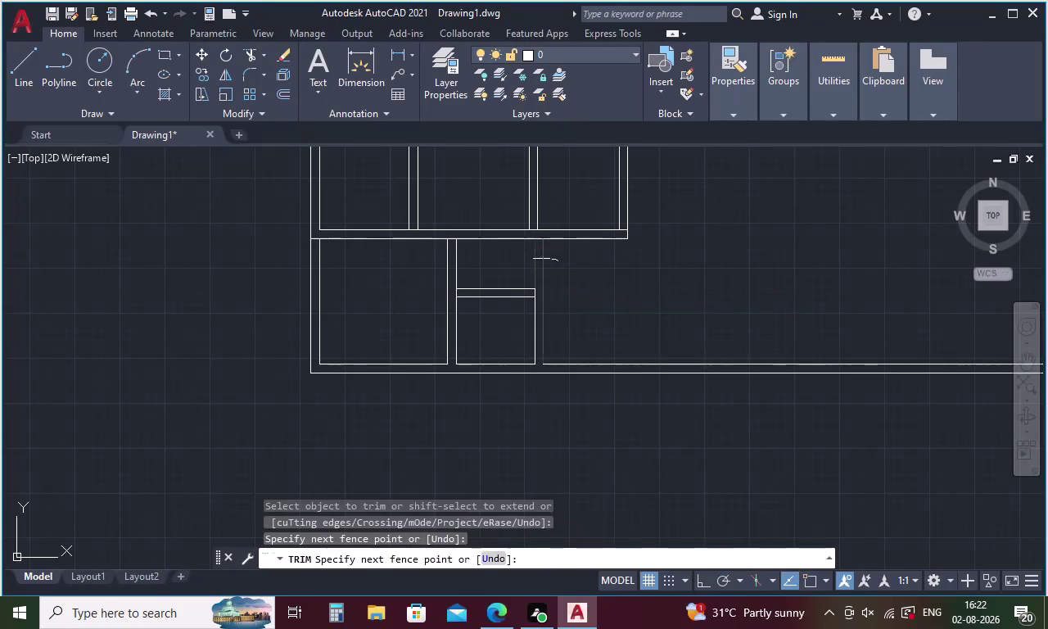
key(ctrl+z)
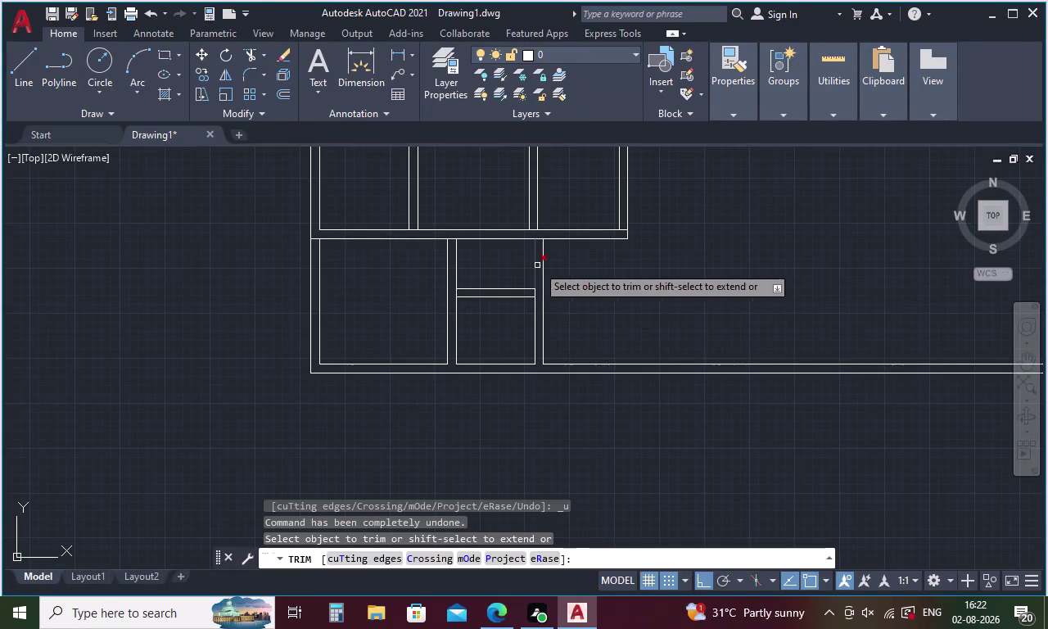
key(Escape)
text(EX)
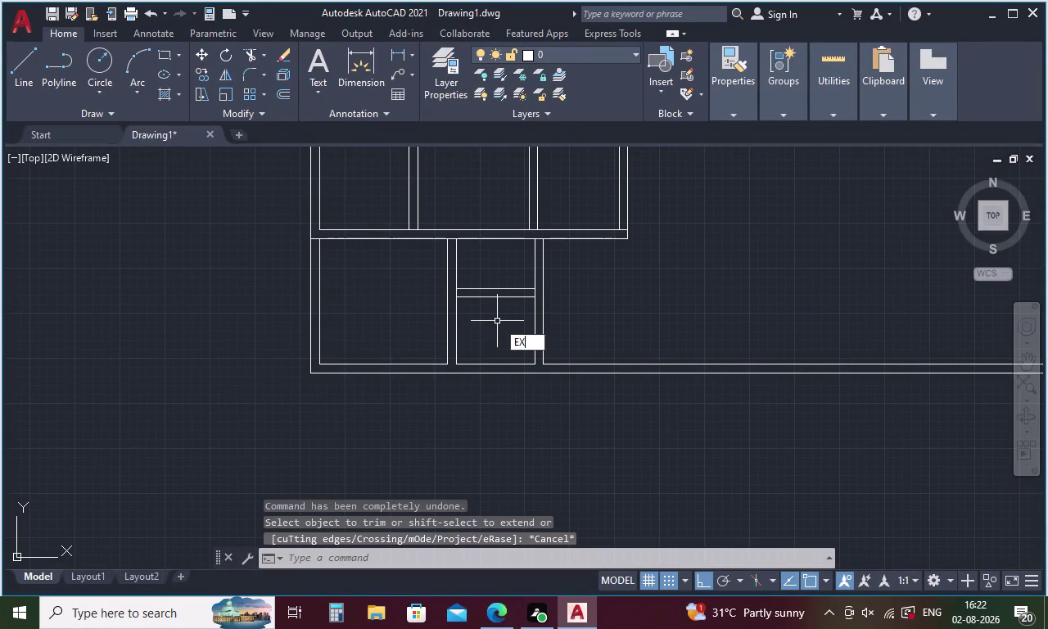
key(space)
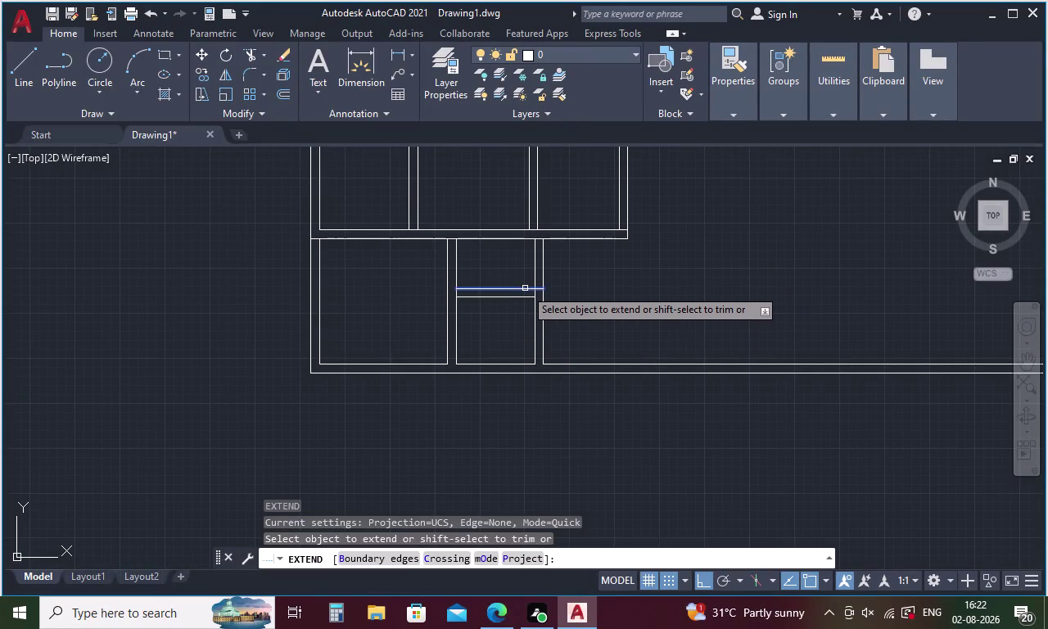
click(525, 288)
key(Escape)
Fence-trim the partition lines above the new cross wall and zoom out.
text(TR)
key(space)
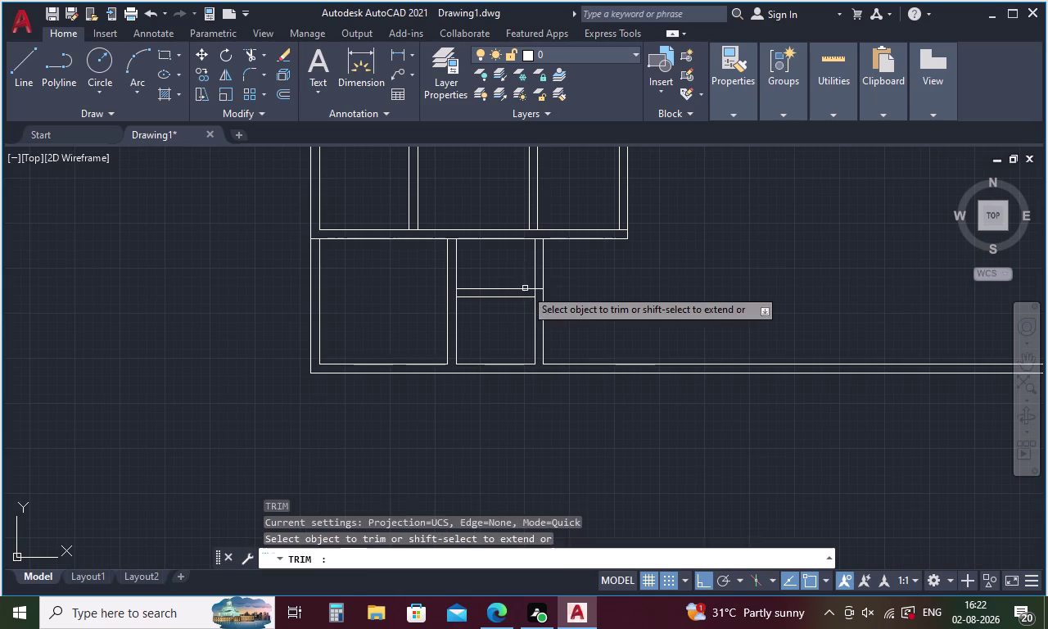
drag(556, 268, 527, 263)
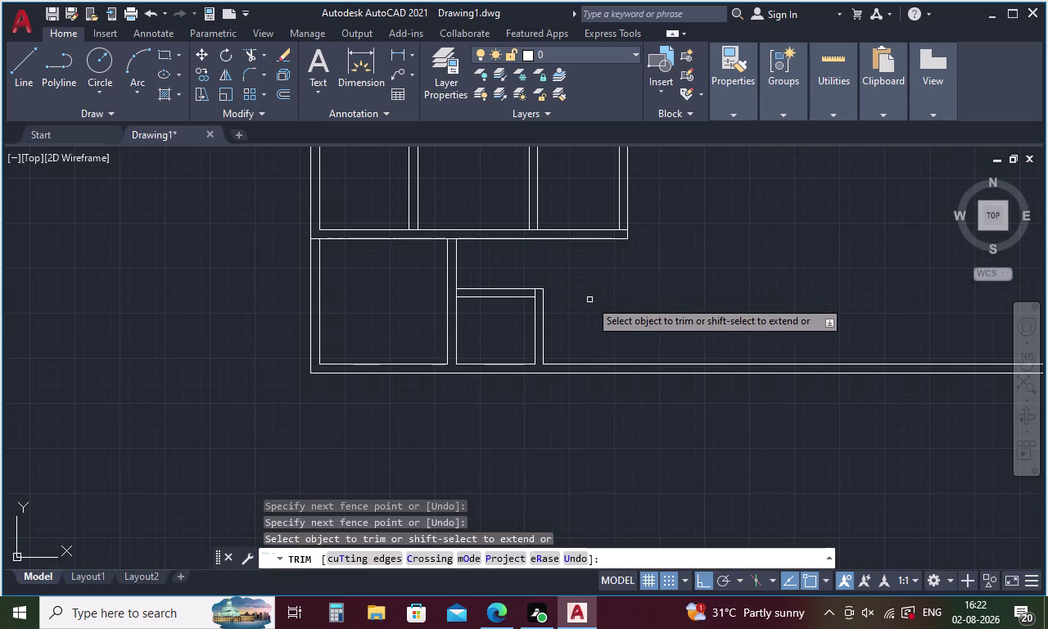
middle_drag(591, 301, 444, 324)
scroll(down, 3)
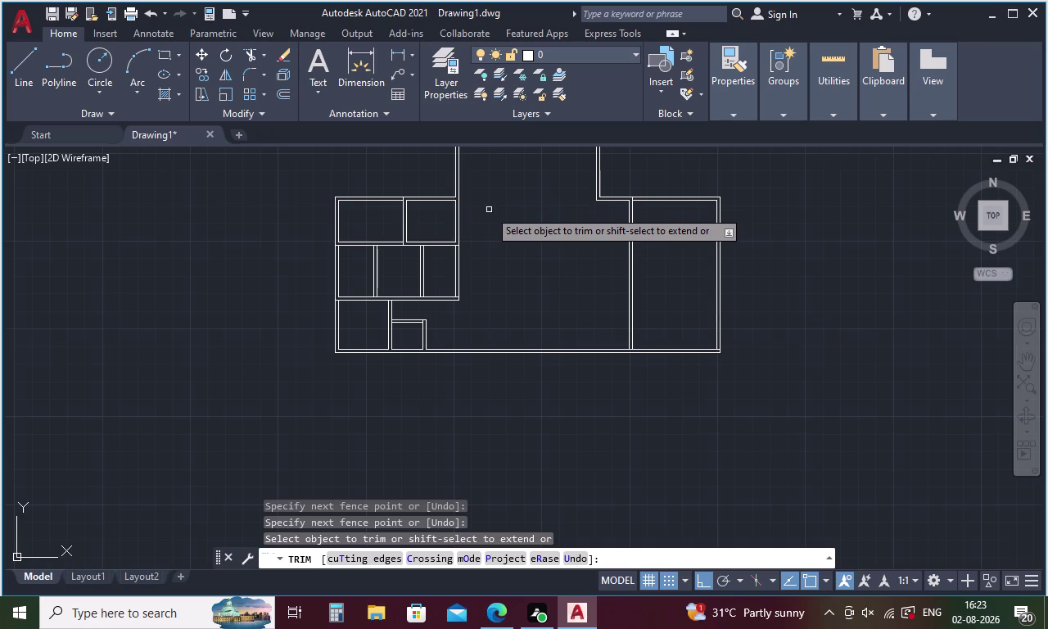
key(Escape)
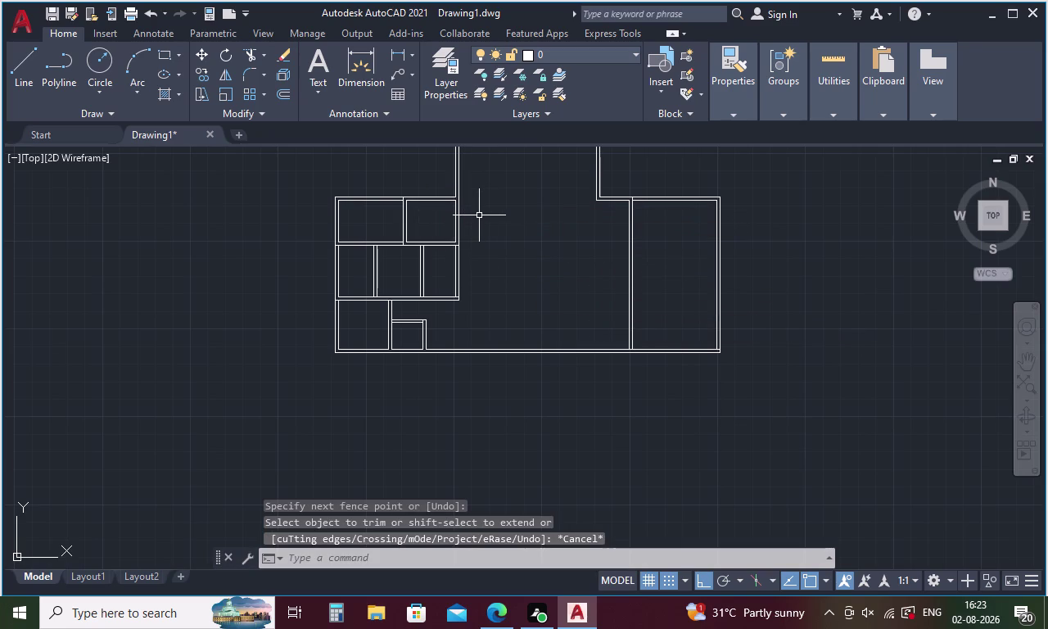
Draw a new horizontal wall line between the two wall corners.
key(l)
key(Return)
scroll(up, 3)
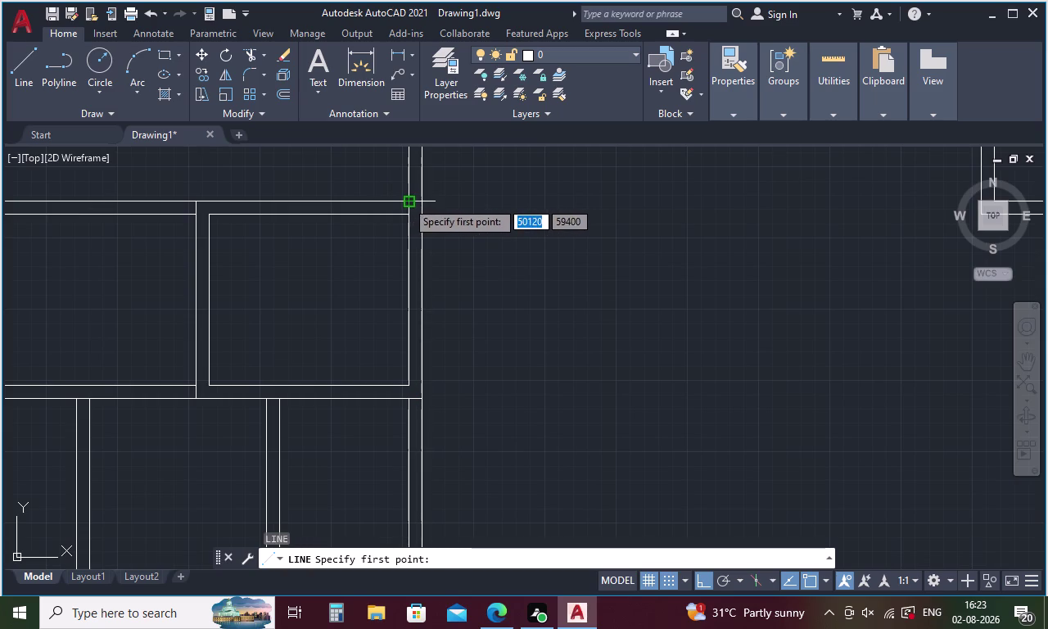
click(406, 201)
scroll(down, 3)
scroll(up, 3)
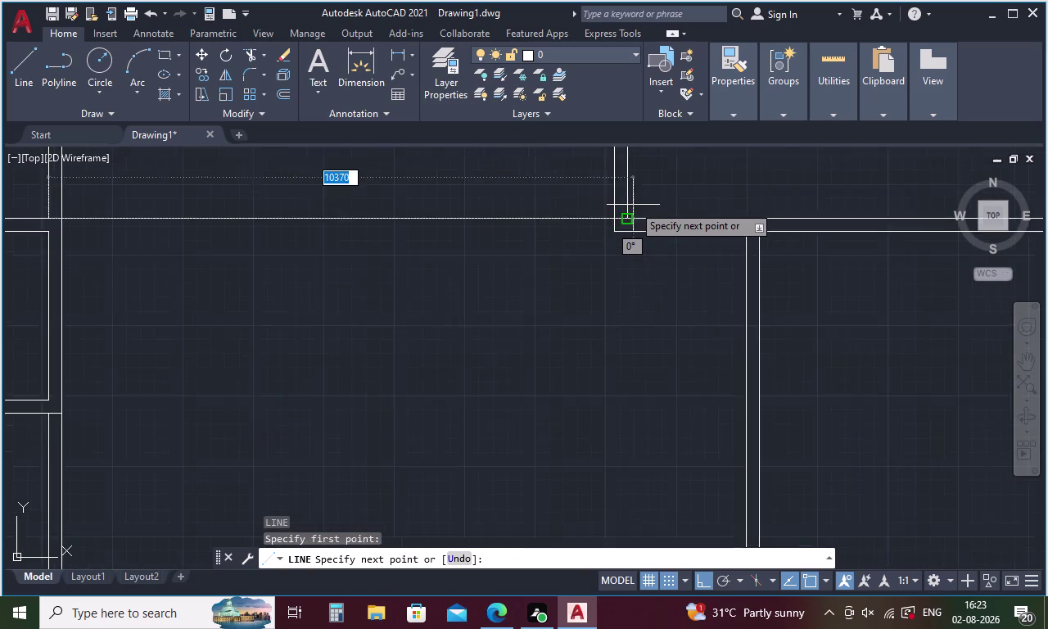
scroll(up, 3)
click(623, 226)
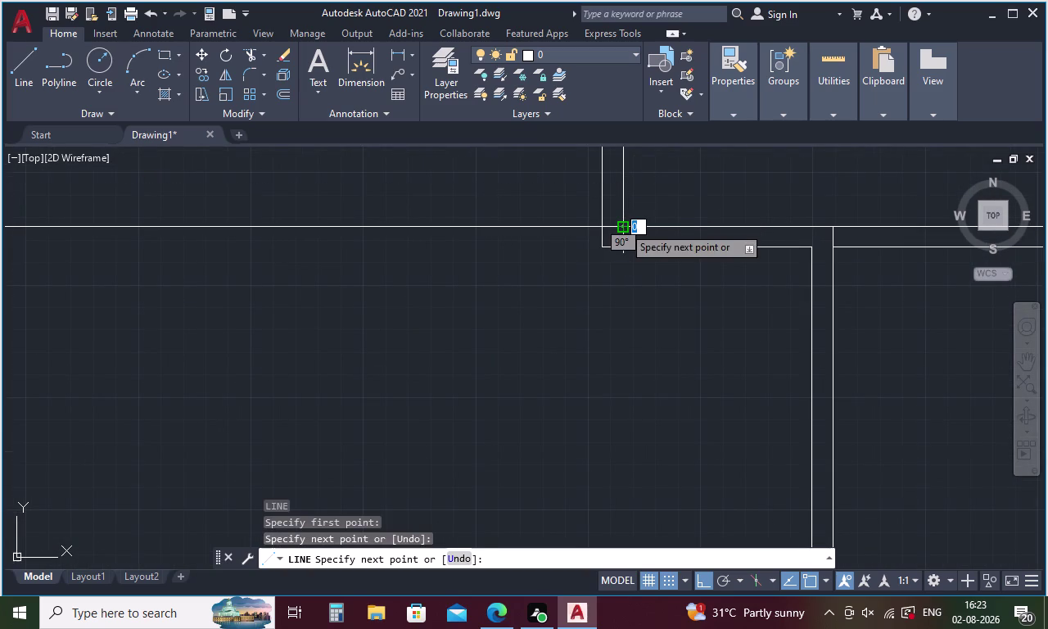
key(Escape)
Offset the new wall line 230 downward to double it.
key(o)
key(Return)
text(23)
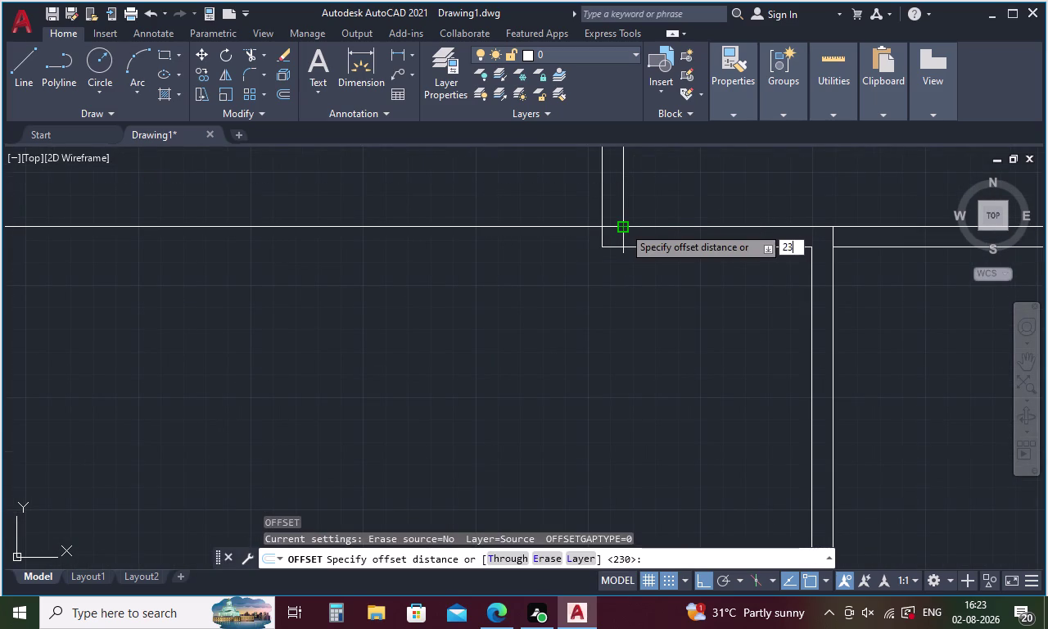
text(0)
key(space)
click(568, 227)
click(567, 251)
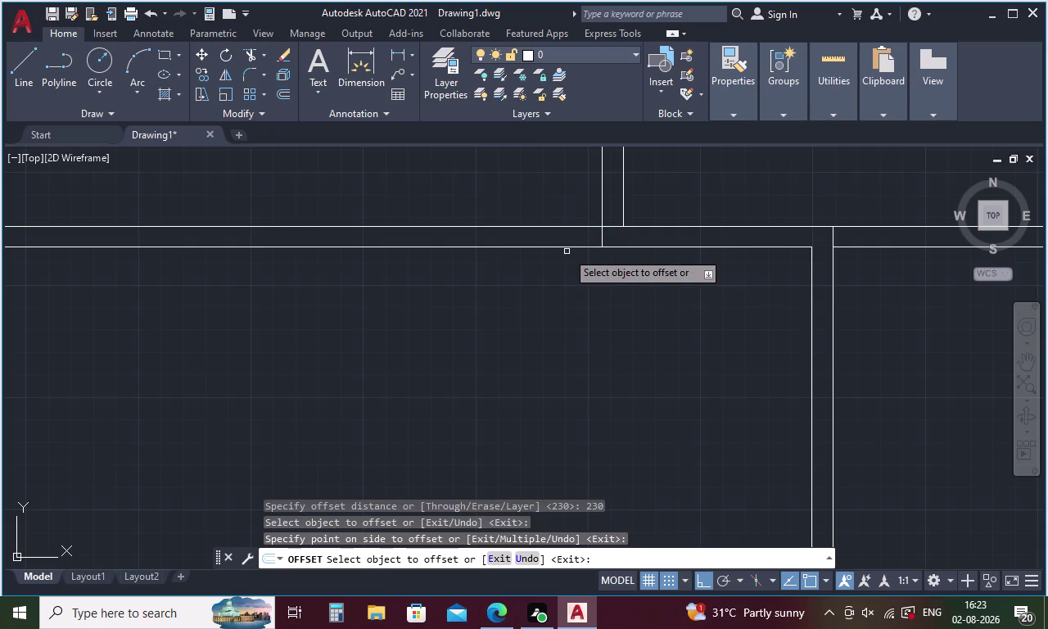
key(Escape)
text(TR)
key(space)
key(space)
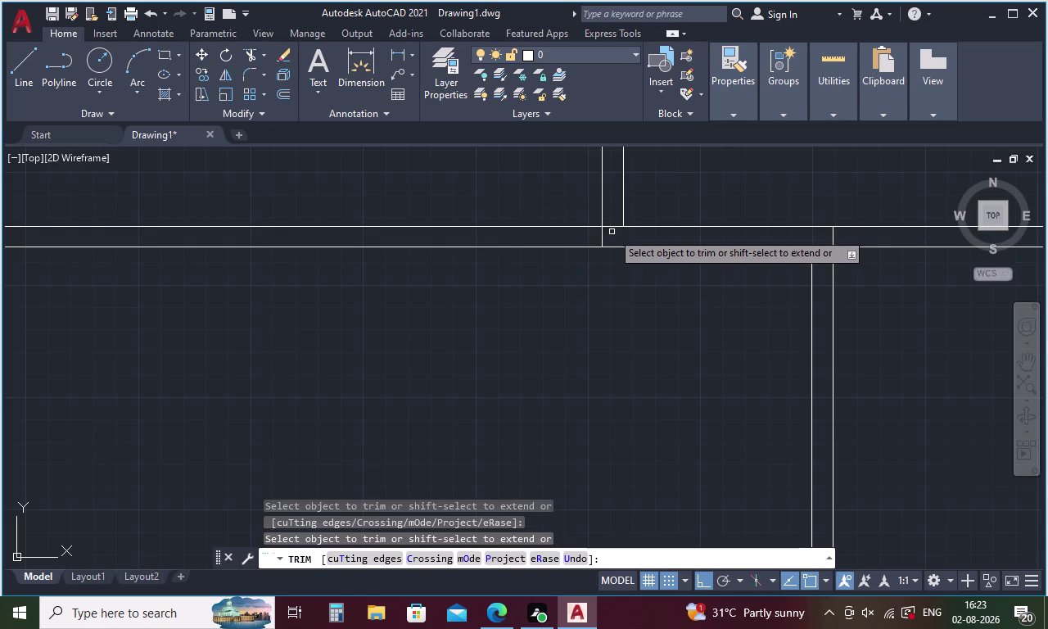
Trim the overlapping wall segments at each wall junction.
click(611, 229)
middle_drag(605, 277, 1008, 301)
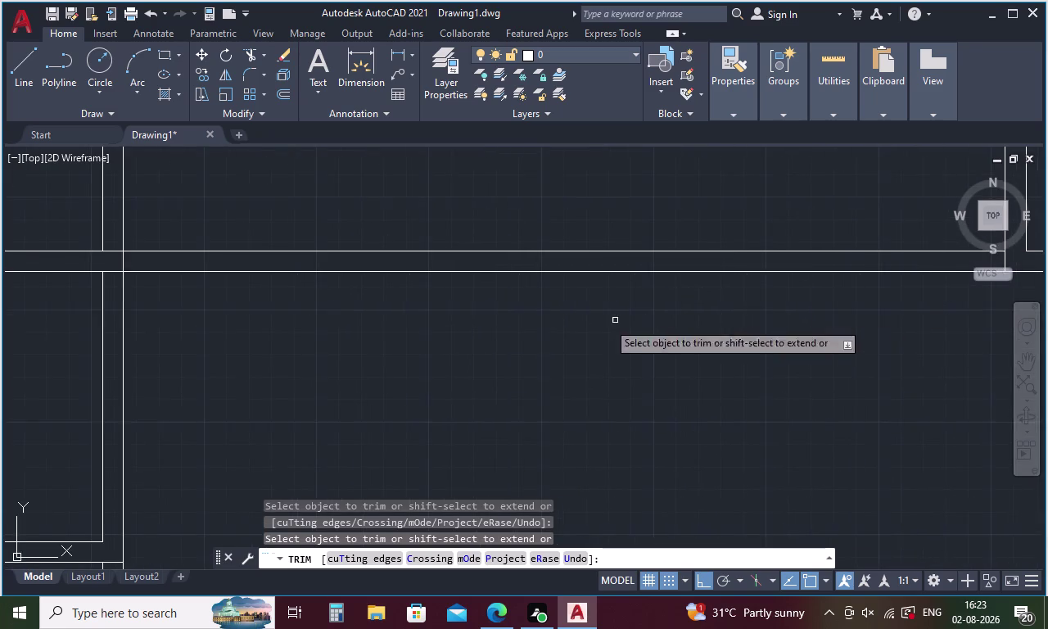
middle_drag(584, 324, 854, 326)
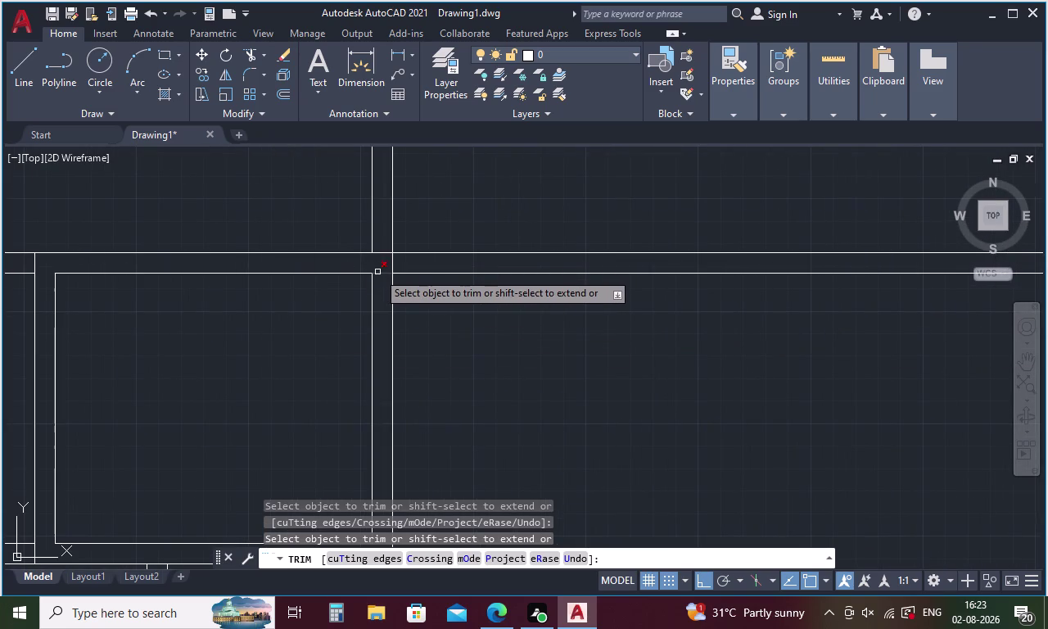
click(378, 272)
click(380, 253)
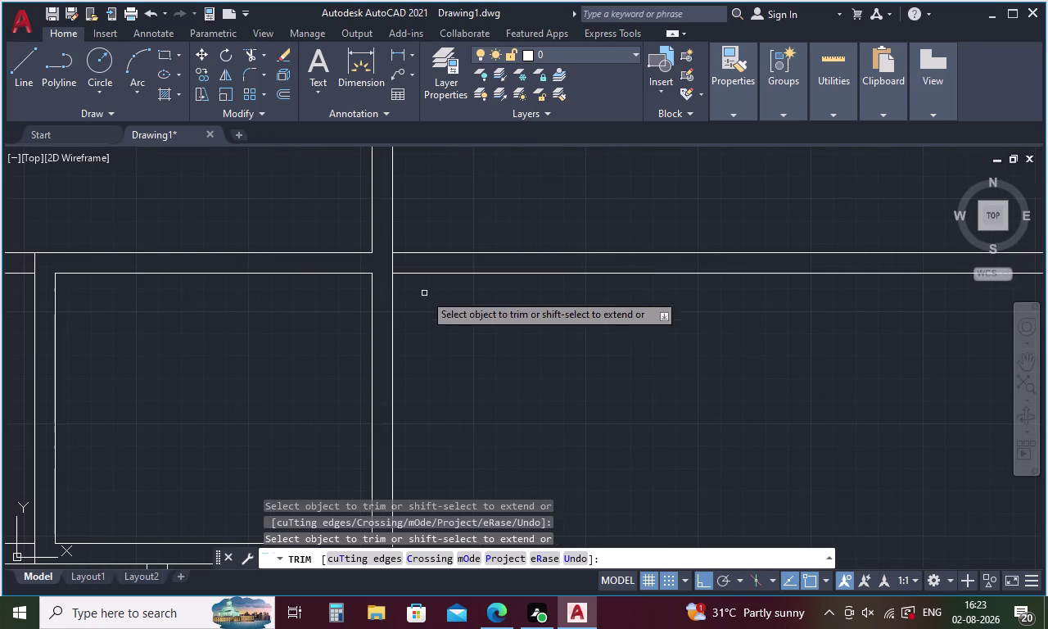
middle_drag(449, 300, 155, 301)
middle_drag(477, 298, 195, 307)
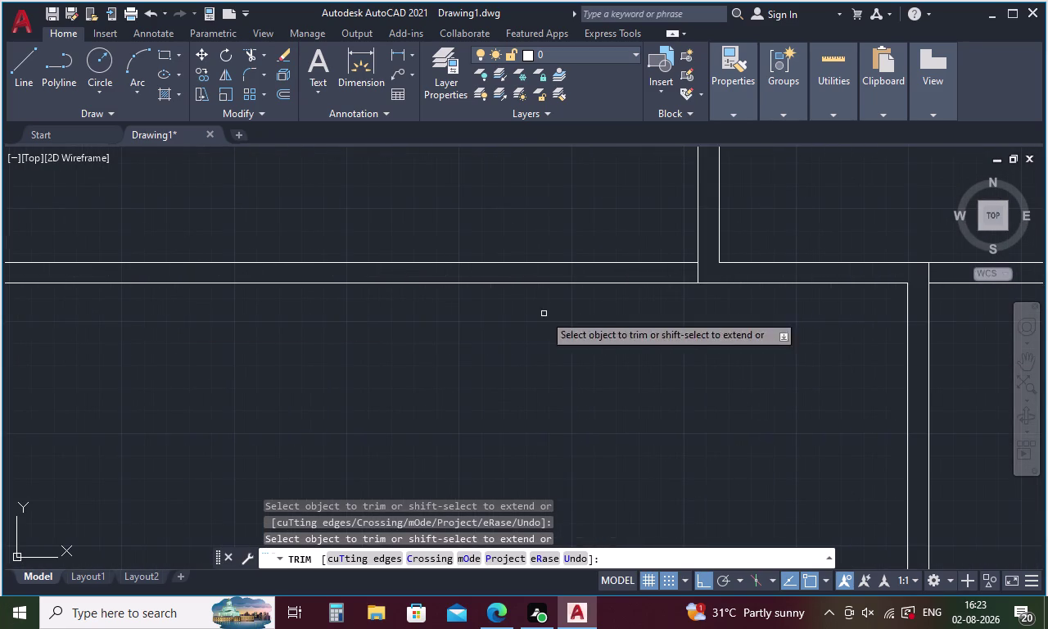
click(706, 283)
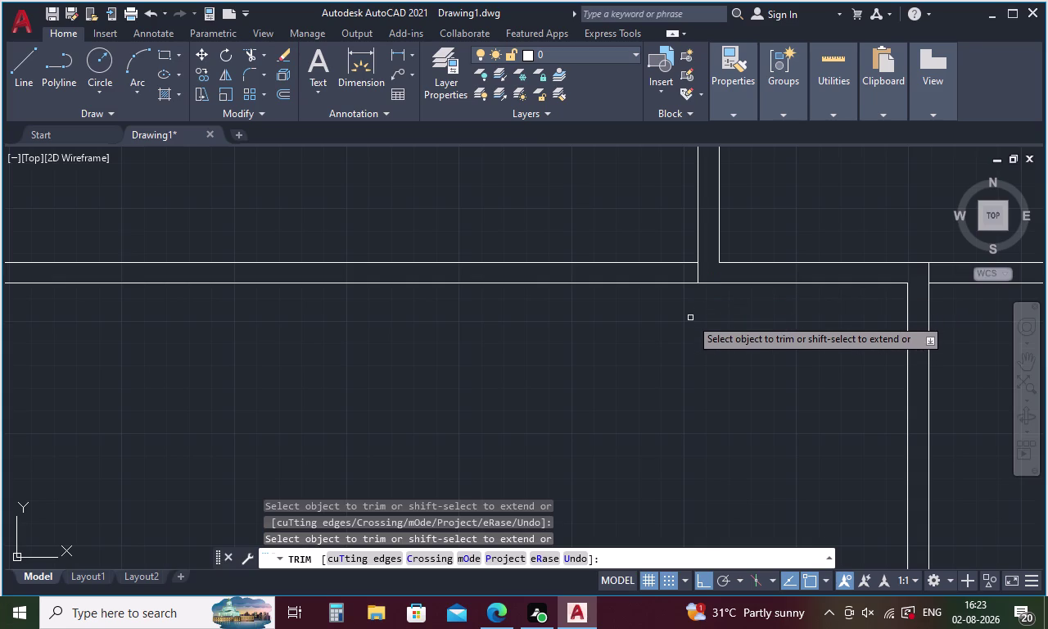
scroll(down, 3)
key(Escape)
Offset the wall line under the projection 5265 into the large room.
key(o)
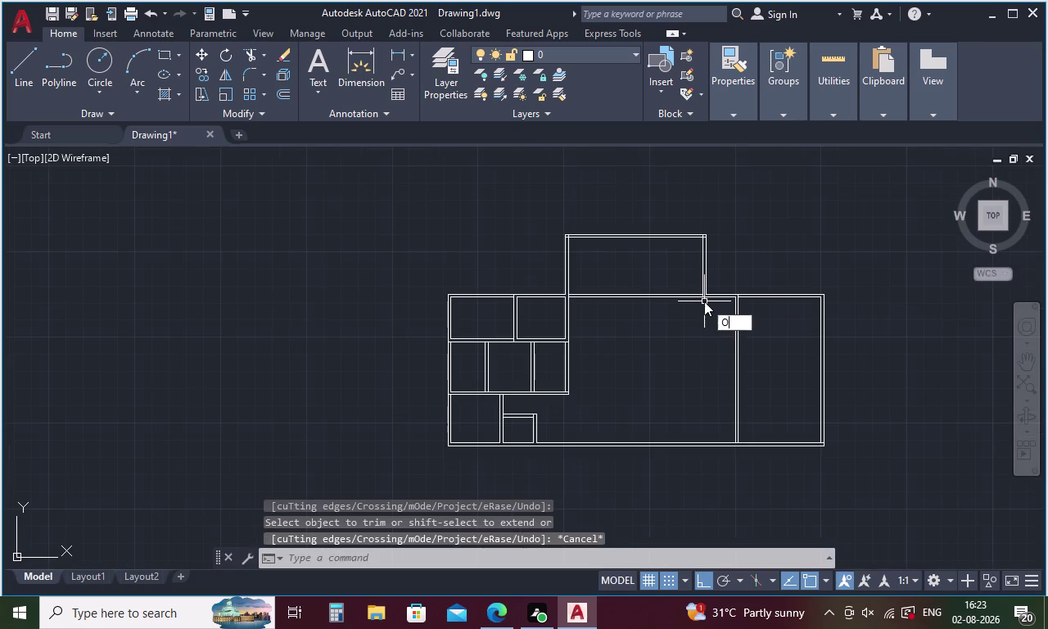
key(Return)
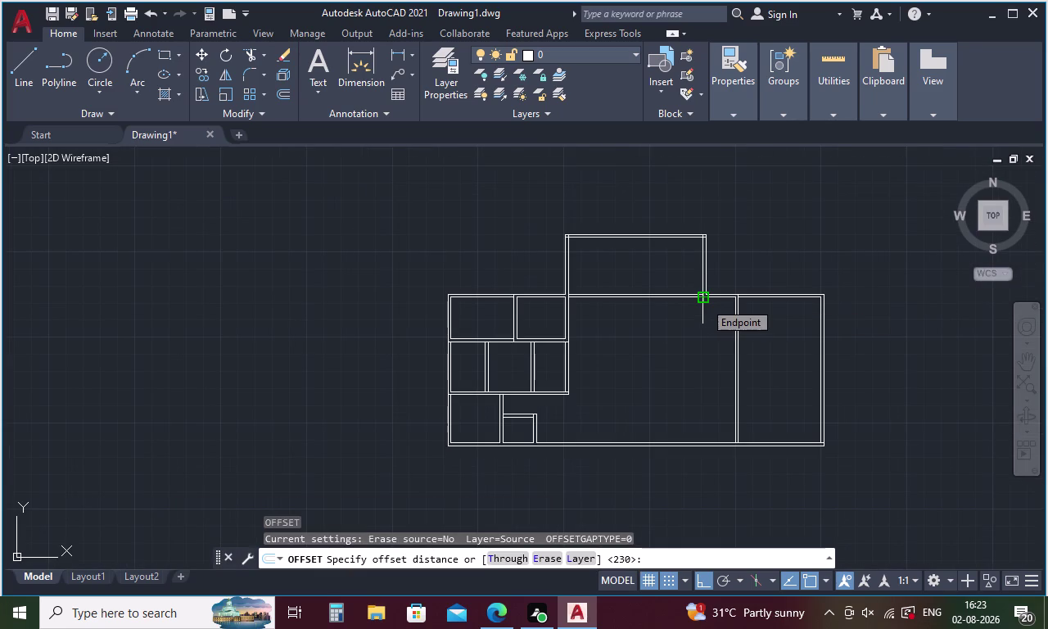
key(5)
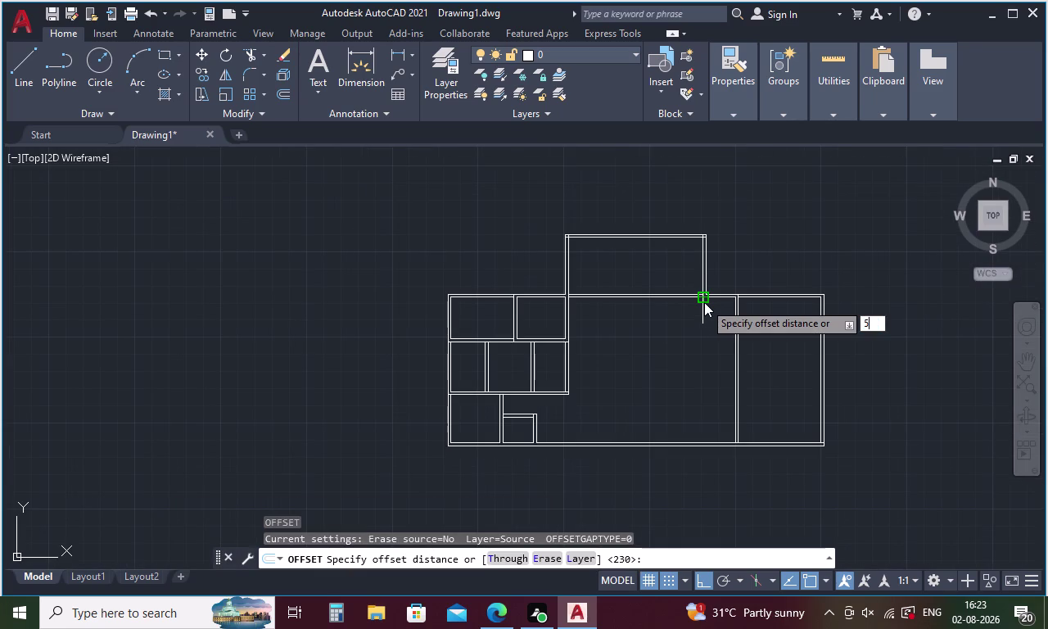
text(265)
key(space)
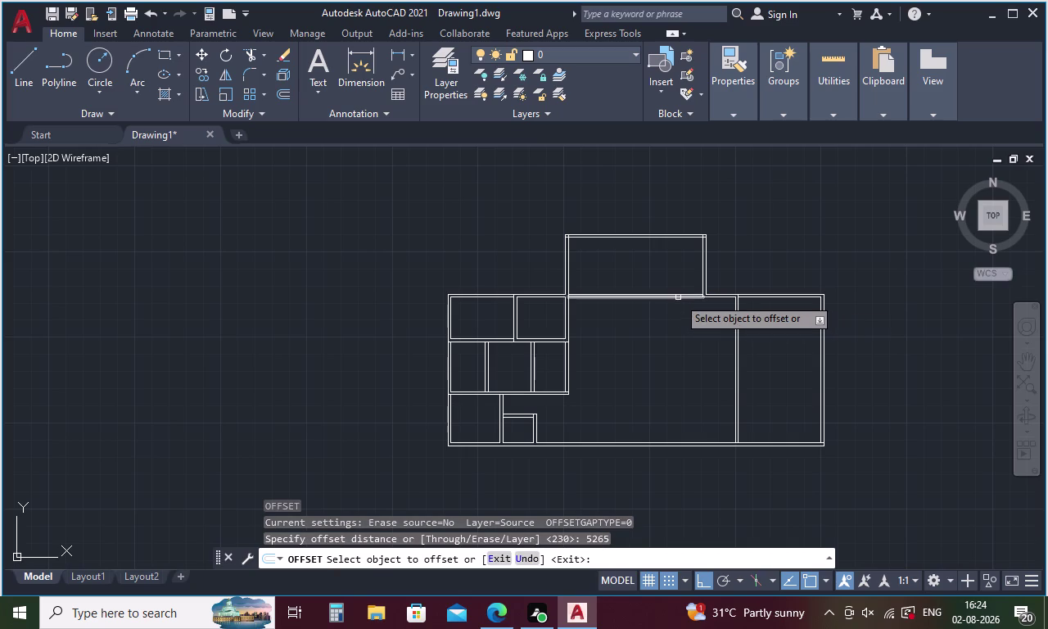
click(678, 297)
click(674, 337)
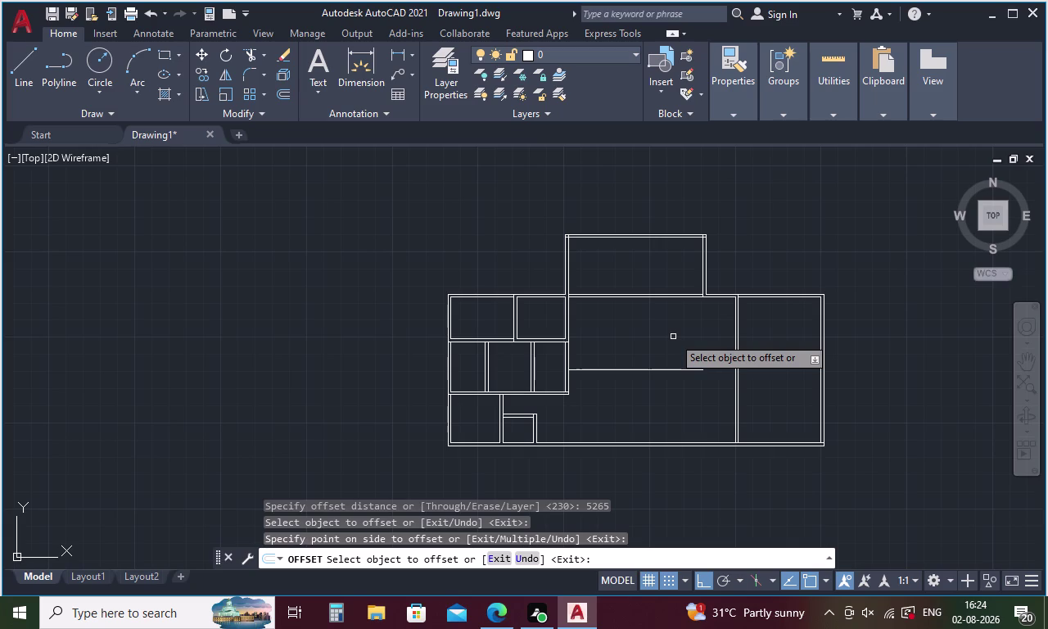
key(Escape)
Delete the unwanted 5265 offset line and the wall line beneath the projection.
drag(669, 336, 660, 377)
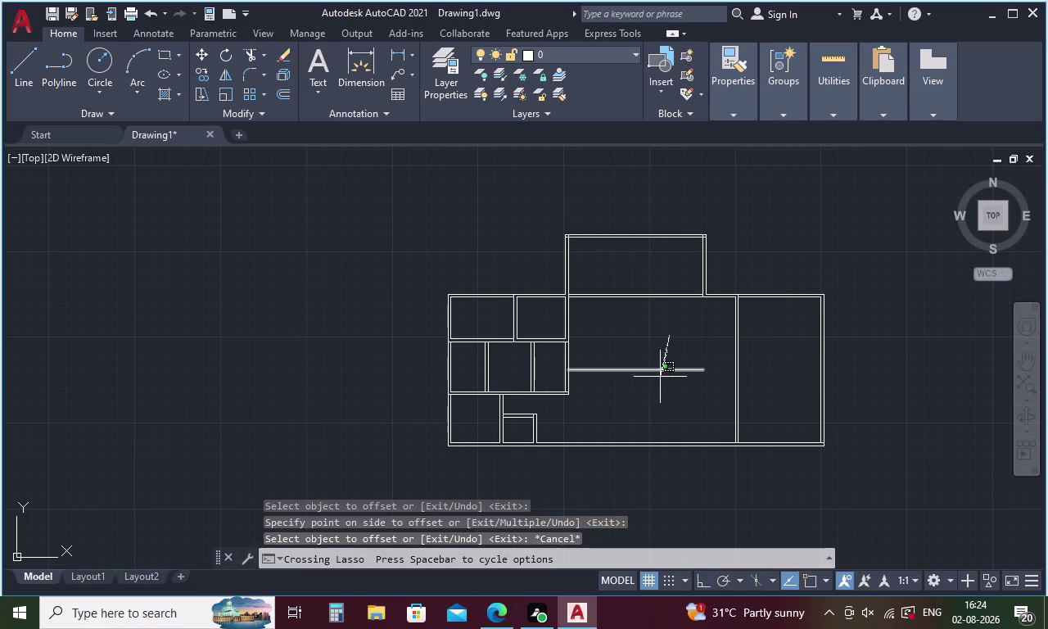
drag(660, 376, 659, 388)
key(Delete)
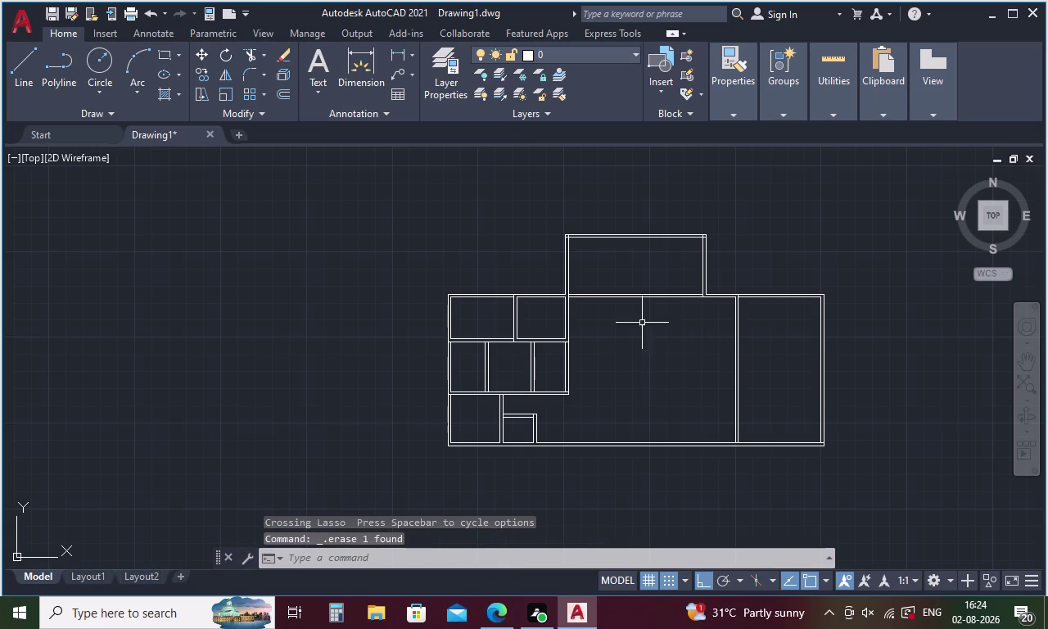
drag(633, 286, 633, 323)
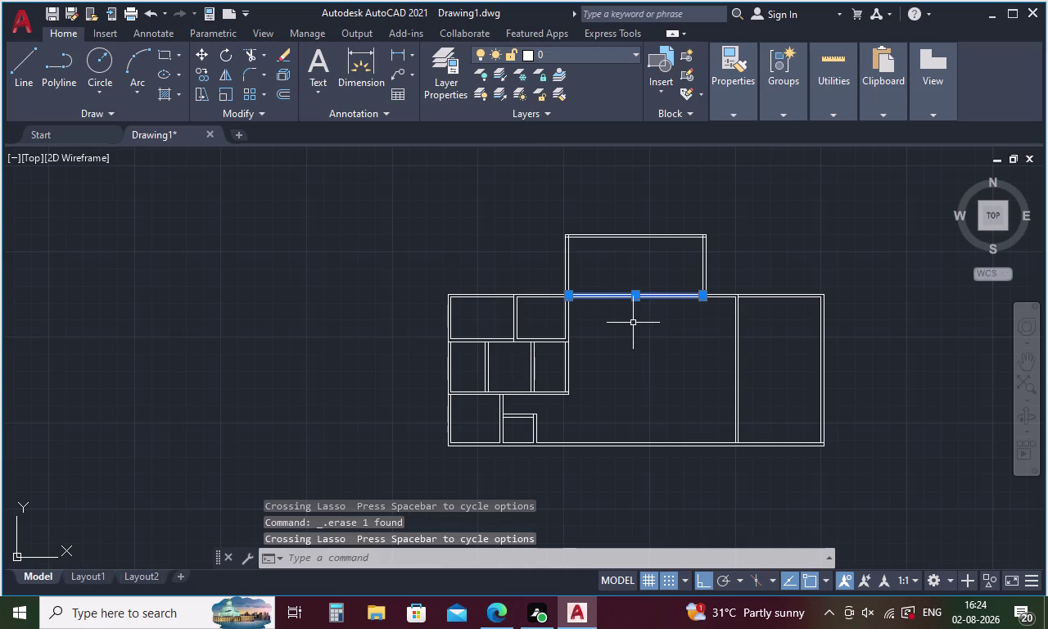
key(Delete)
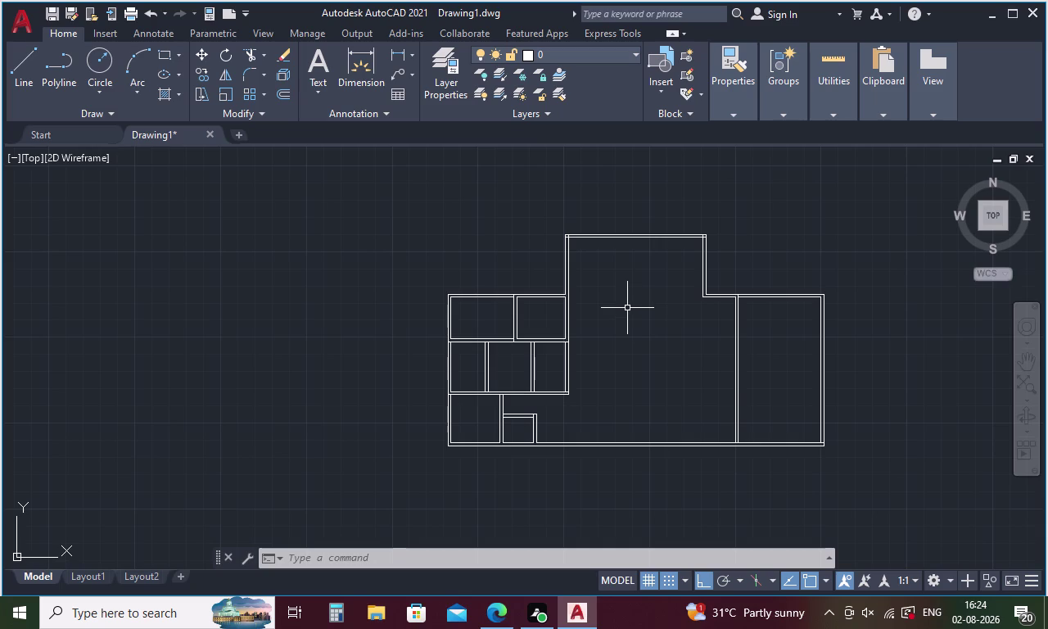
Start a line at the wall corner, then undo the stray slanted segment.
key(l)
key(Return)
scroll(up, 3)
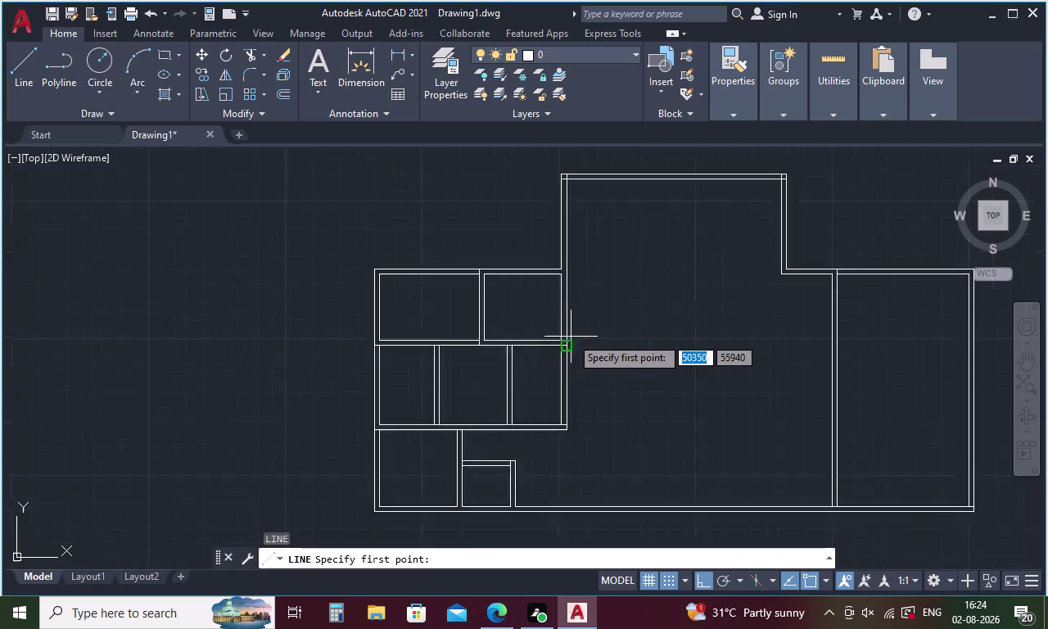
click(554, 340)
scroll(down, 3)
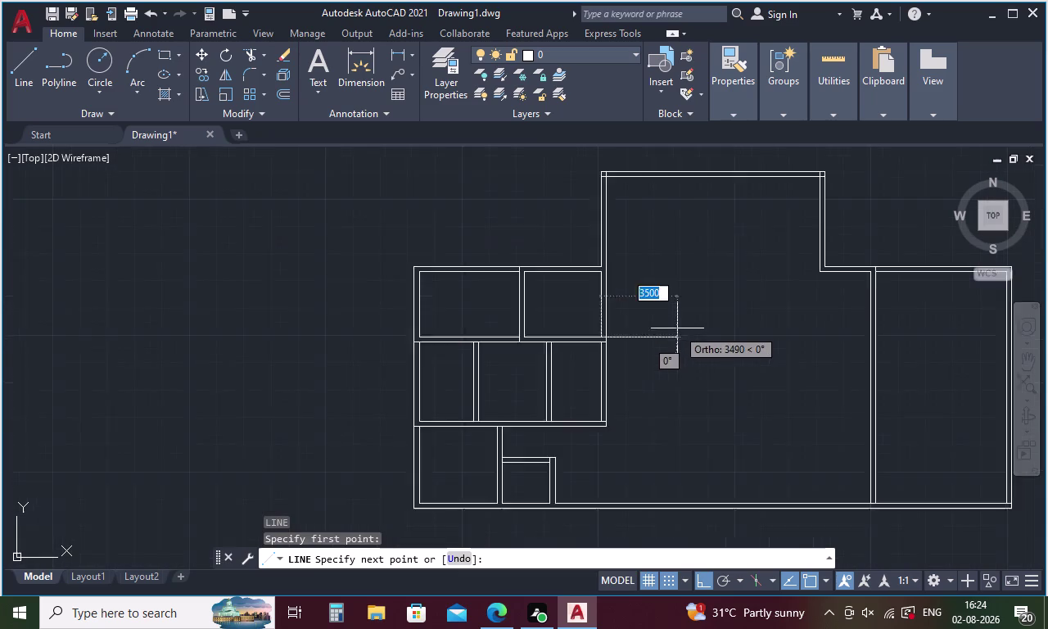
scroll(up, 3)
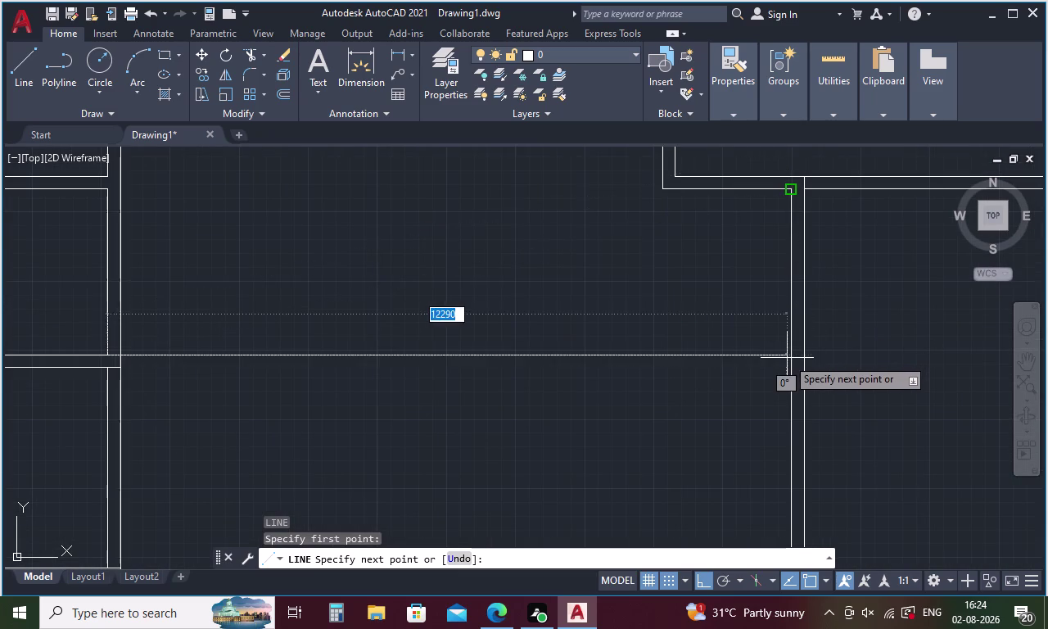
scroll(up, 3)
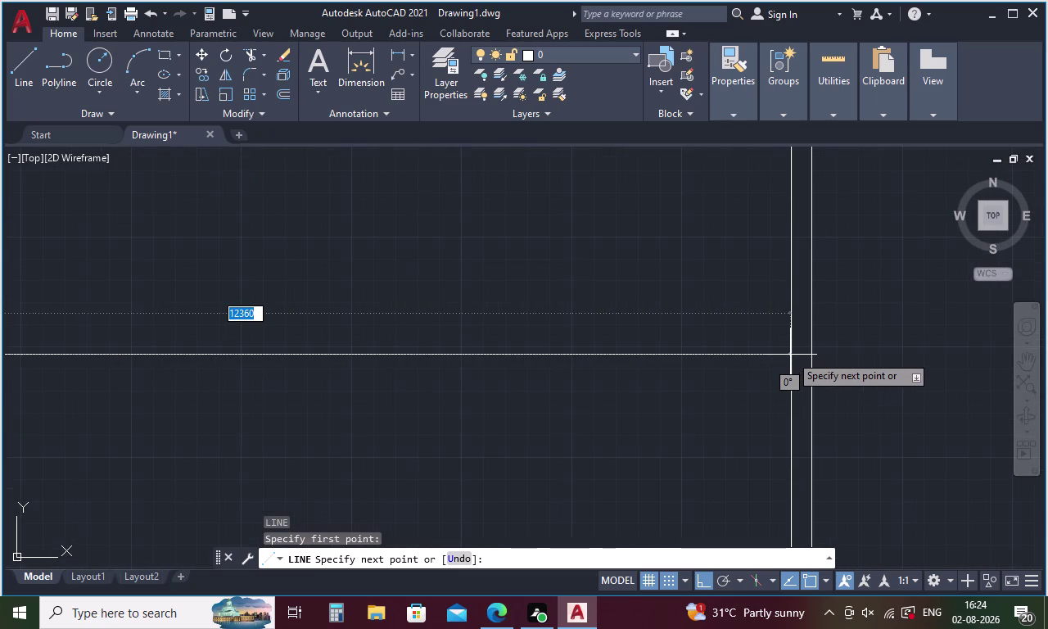
key(F8)
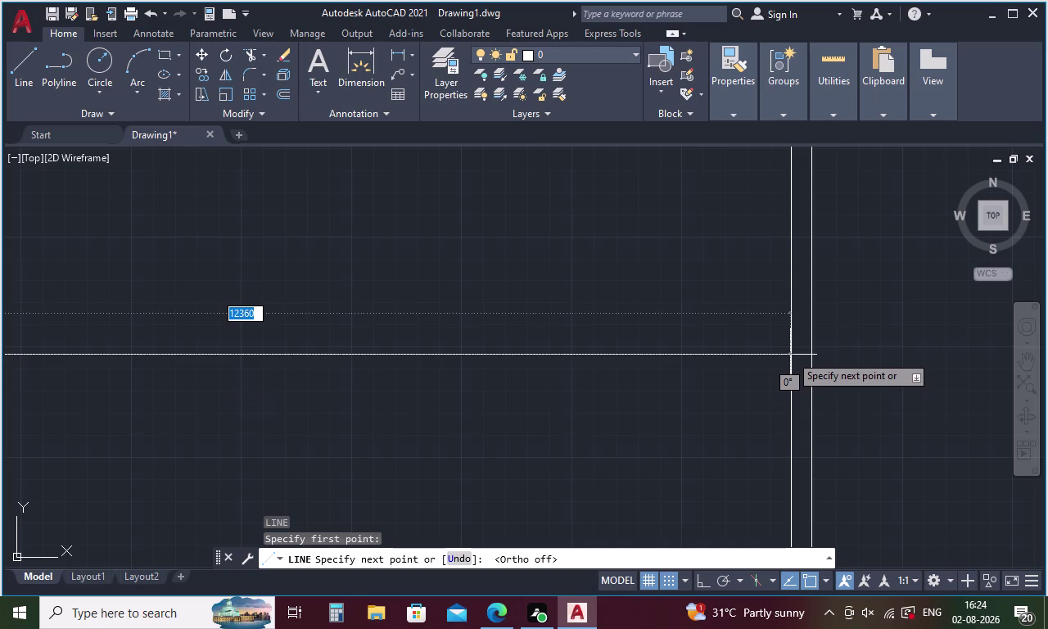
click(790, 354)
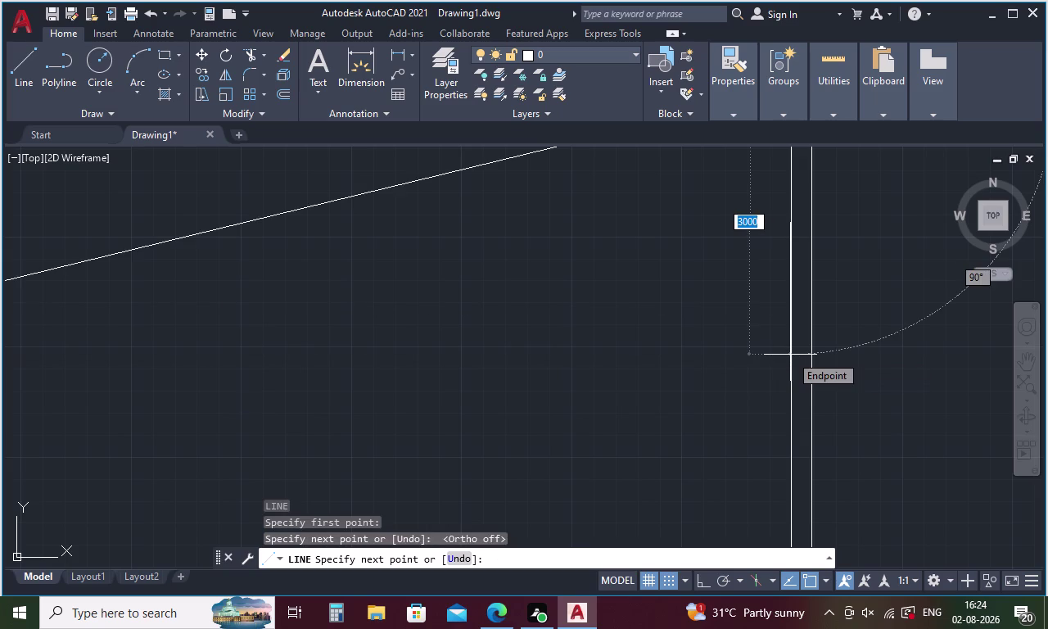
key(Escape)
key(ctrl+z)
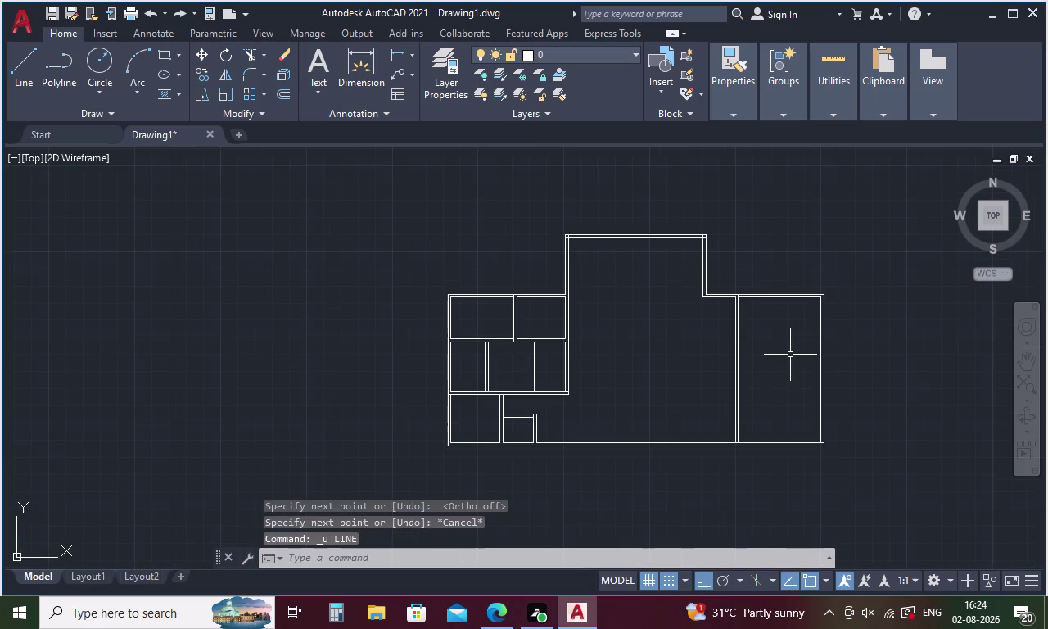
Draw a 10270-long horizontal line from the wall corner across the large room.
key(l)
key(Return)
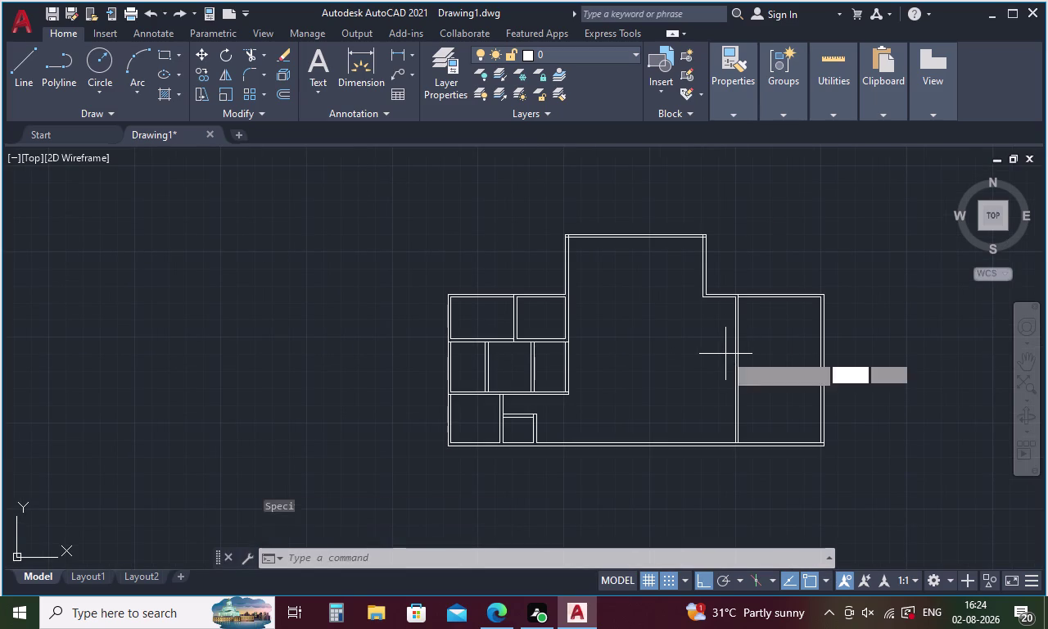
scroll(up, 3)
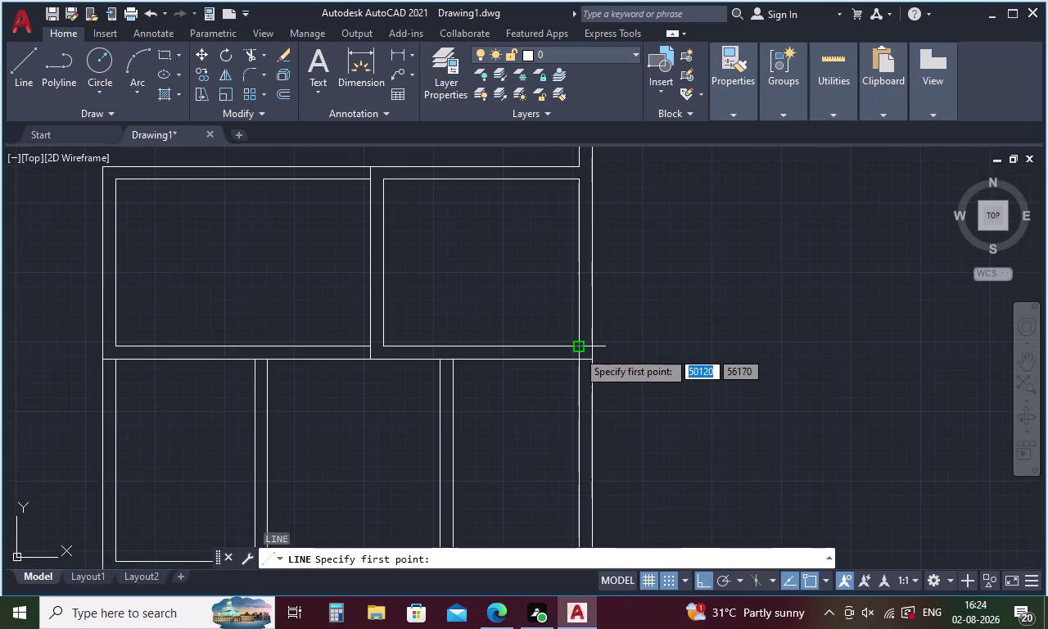
click(578, 350)
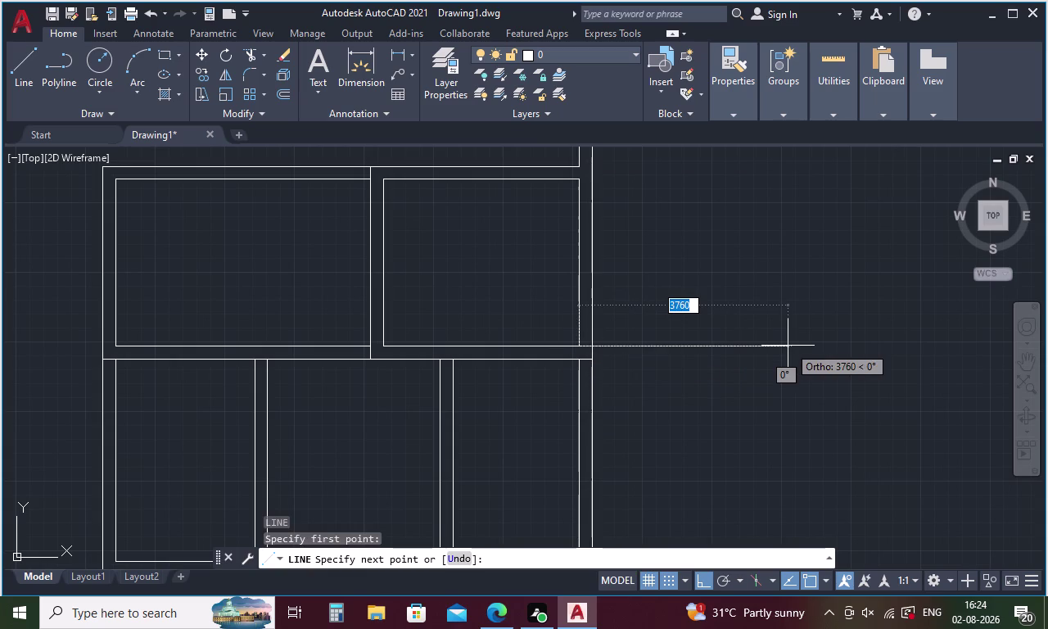
key(1)
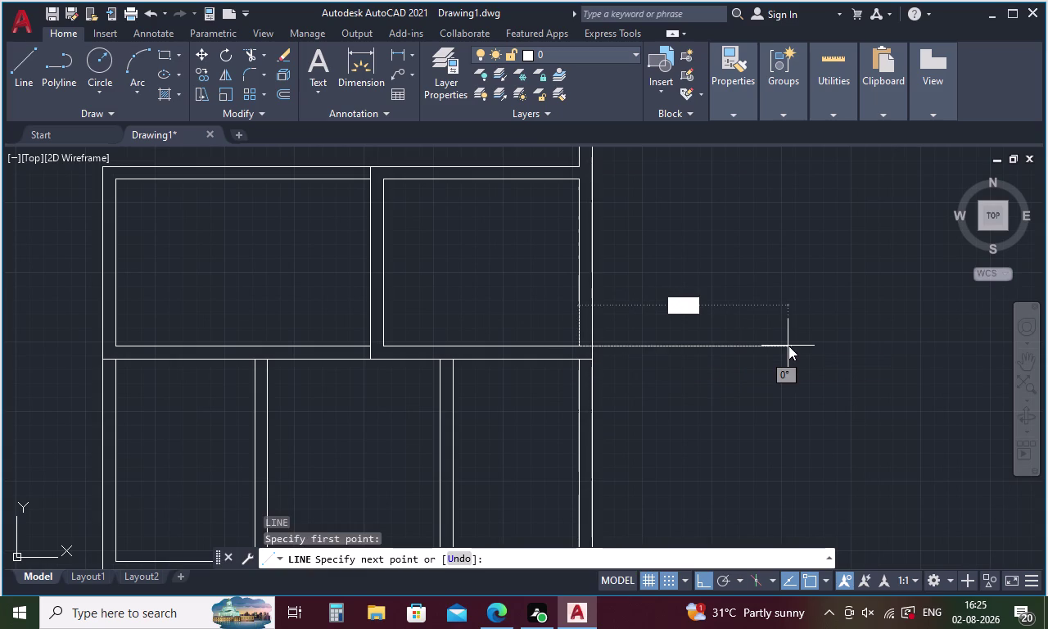
key(0)
text(27)
text(0)
key(Return)
scroll(down, 3)
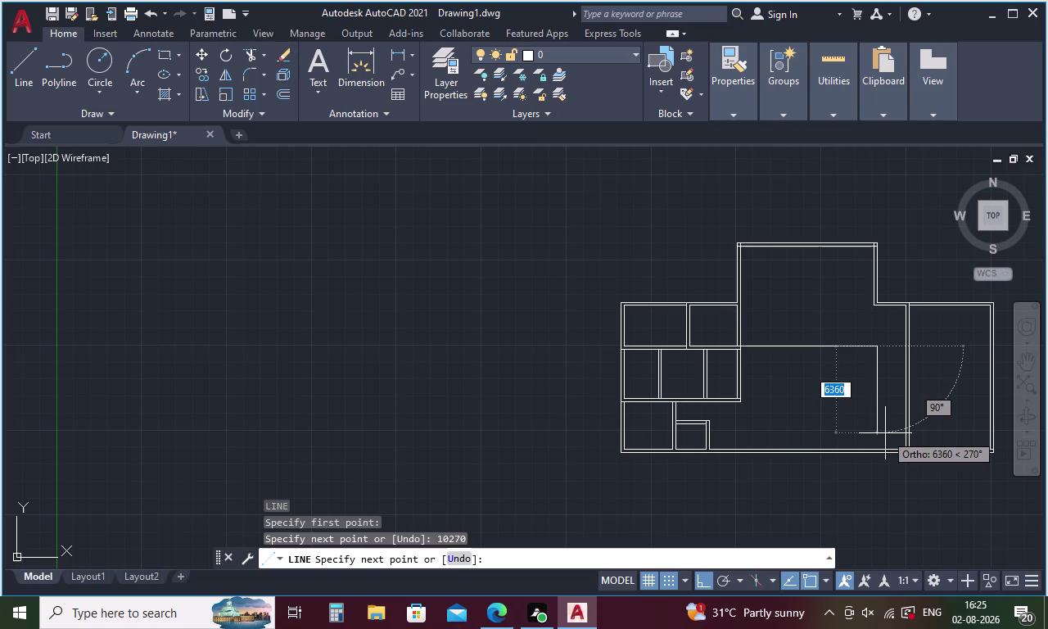
key(Escape)
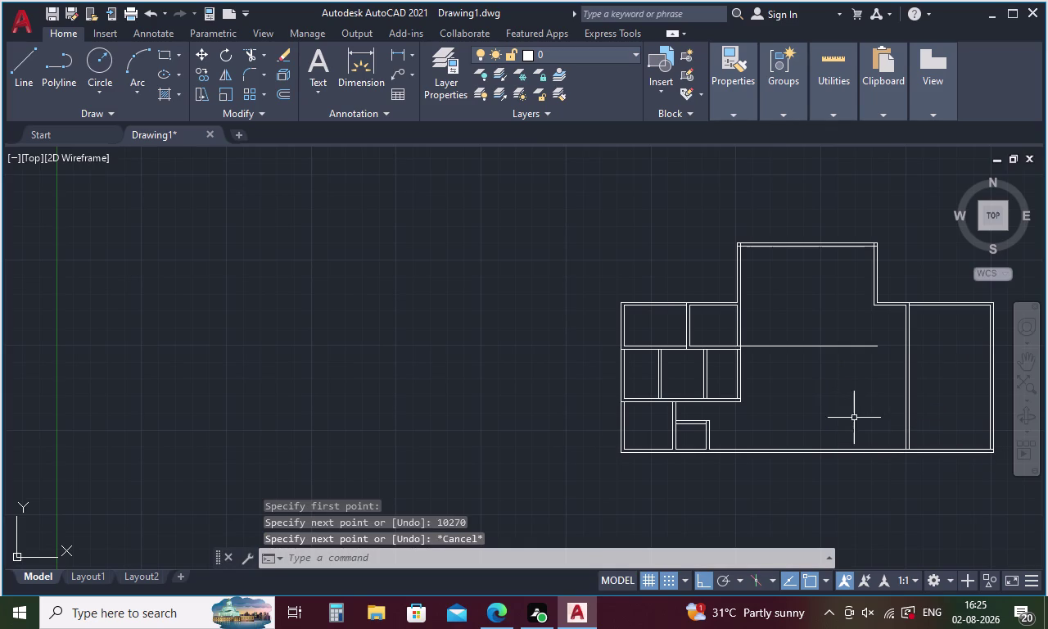
Offset the horizontal wall line 230 to create its parallel copy.
key(o)
key(Return)
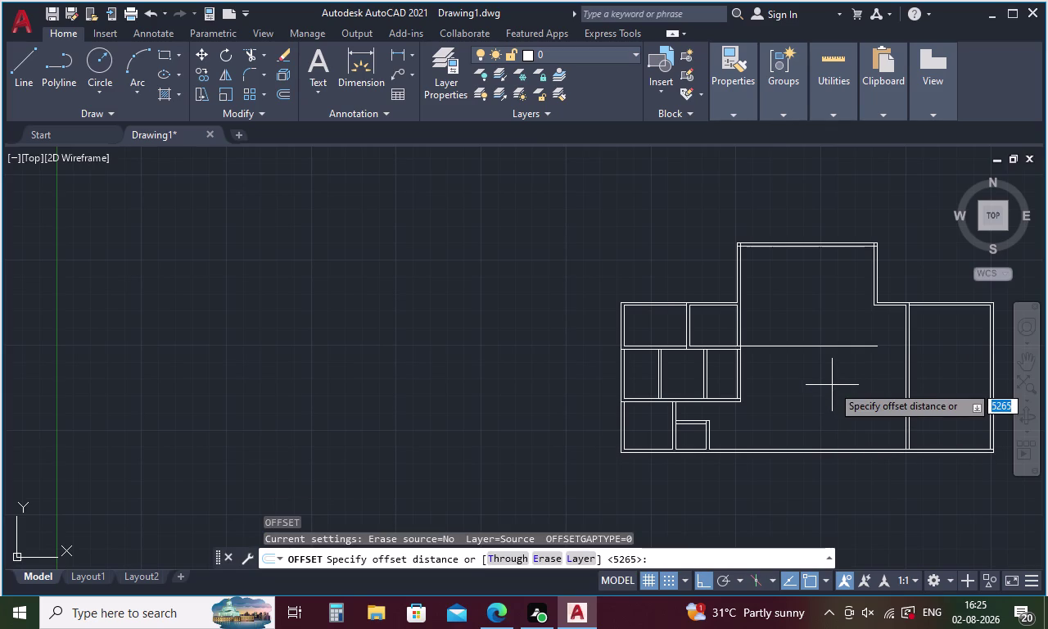
text(230)
key(Return)
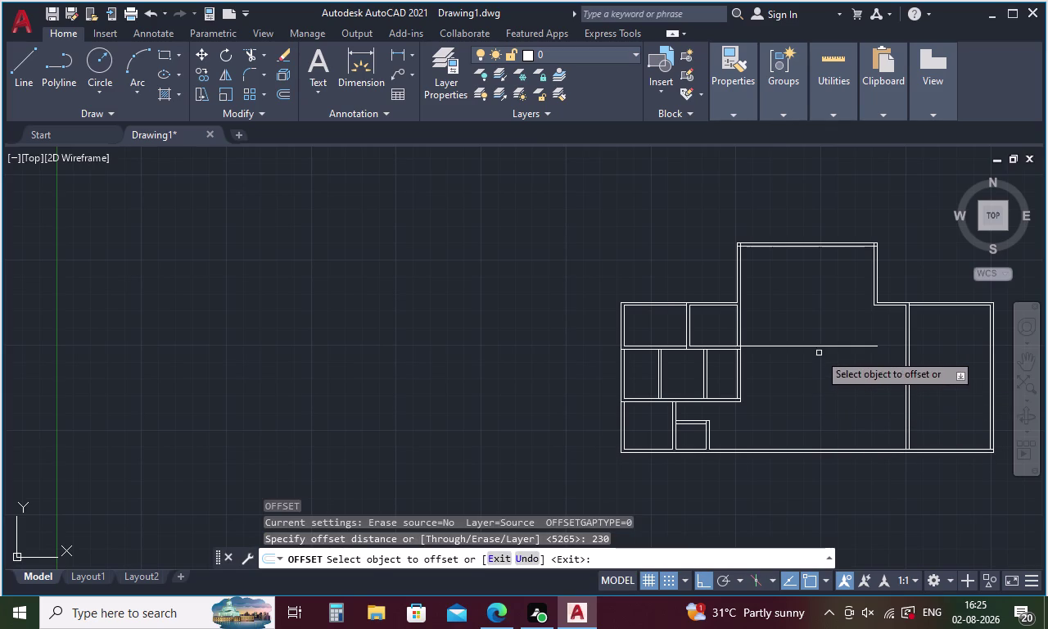
click(819, 348)
click(819, 363)
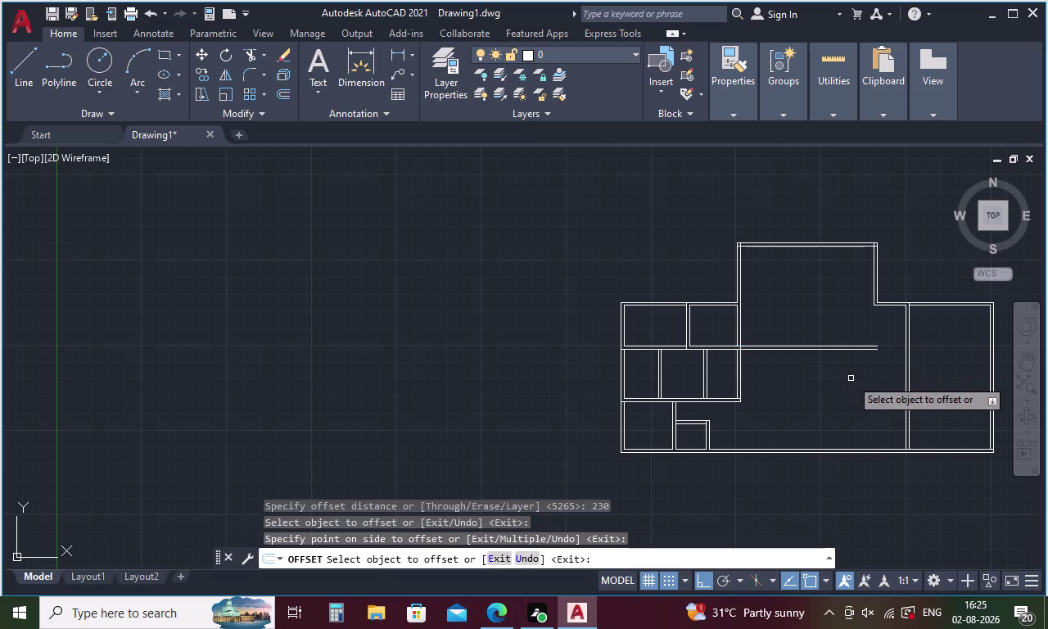
key(Escape)
Draw a 5625-long vertical line down from the wall's right end.
key(l)
key(Return)
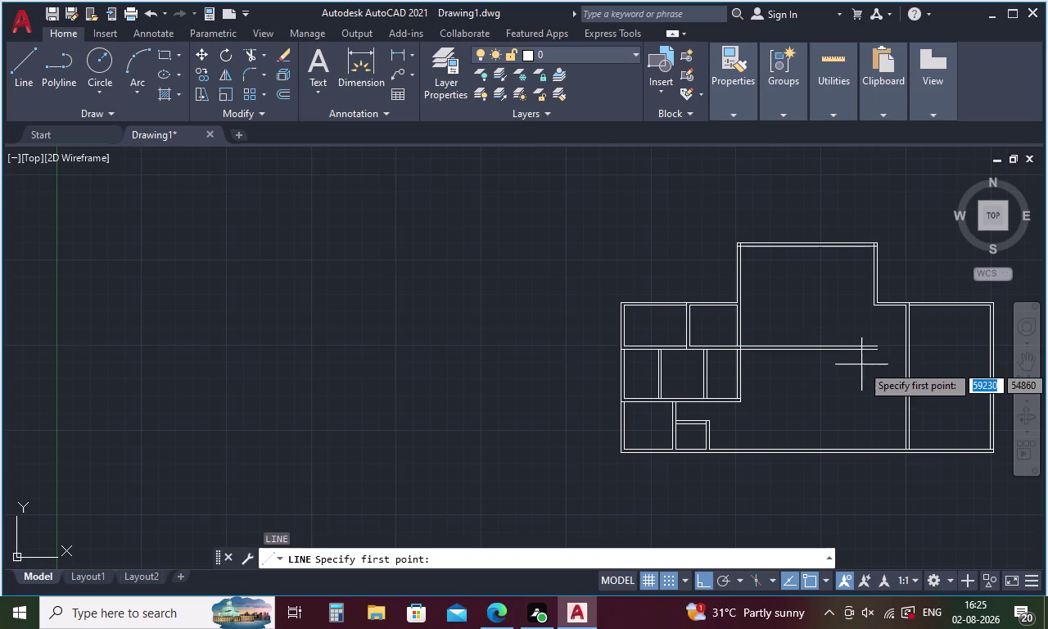
click(873, 350)
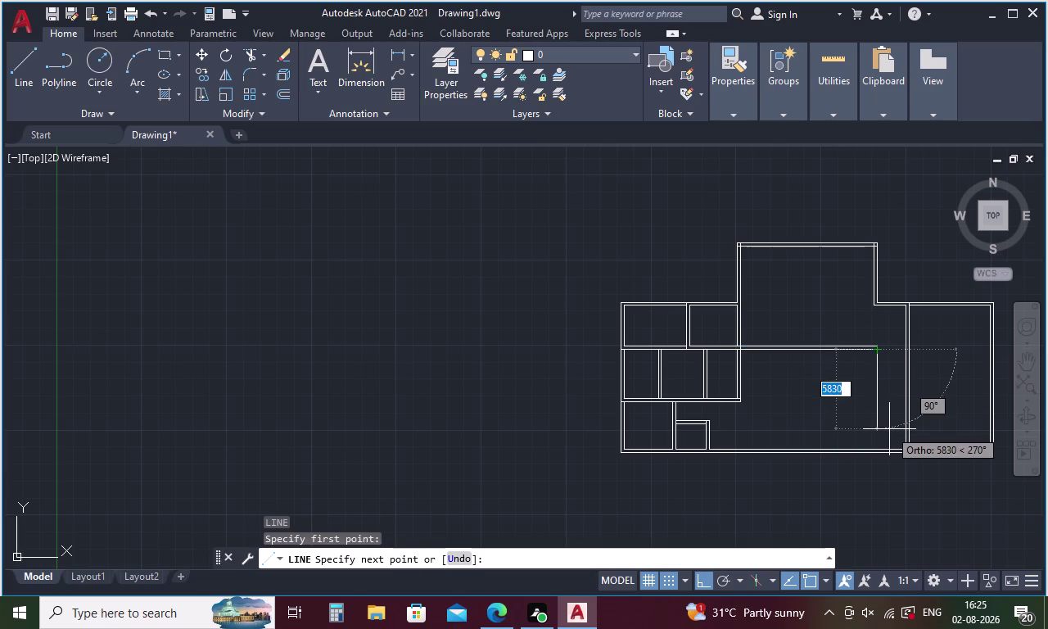
key(5)
key(6)
key(2)
key(5)
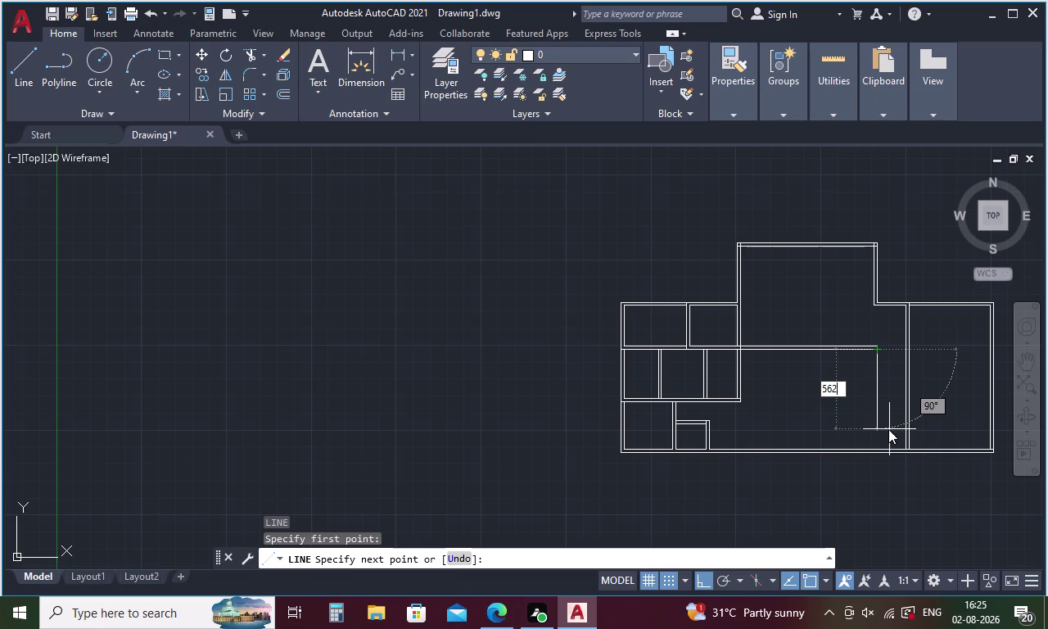
key(space)
key(Escape)
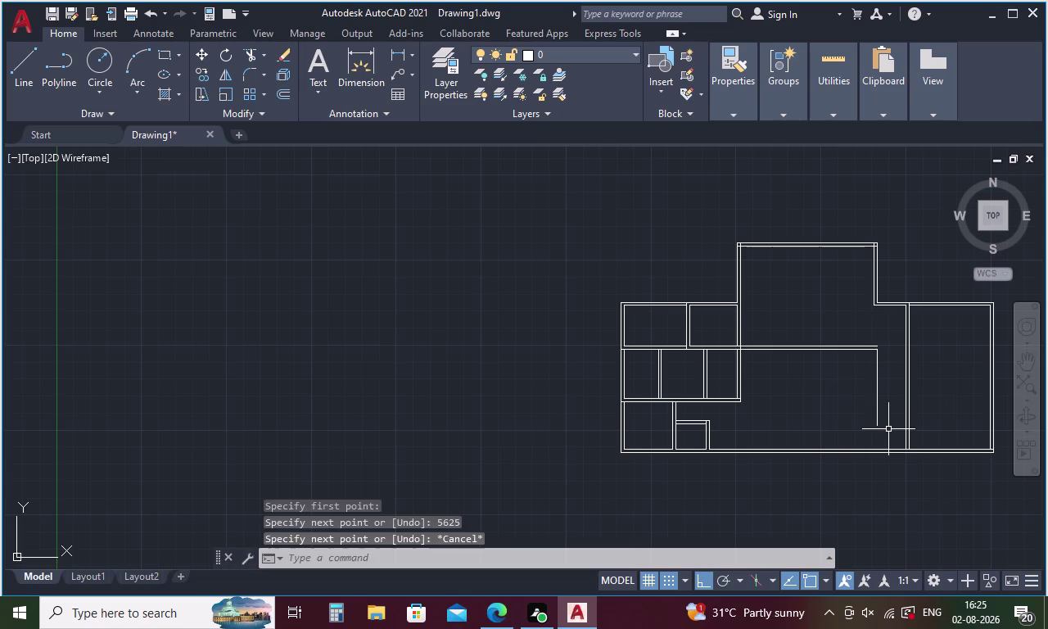
Offset the new vertical line 230 to its right.
key(o)
key(space)
text(23)
text(0)
key(space)
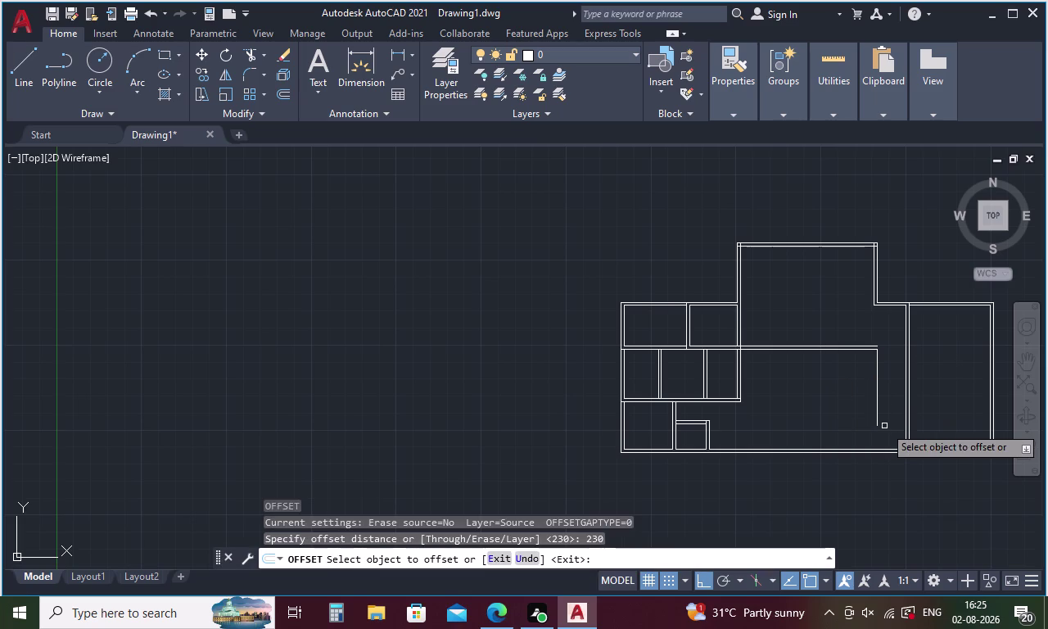
click(876, 407)
click(895, 408)
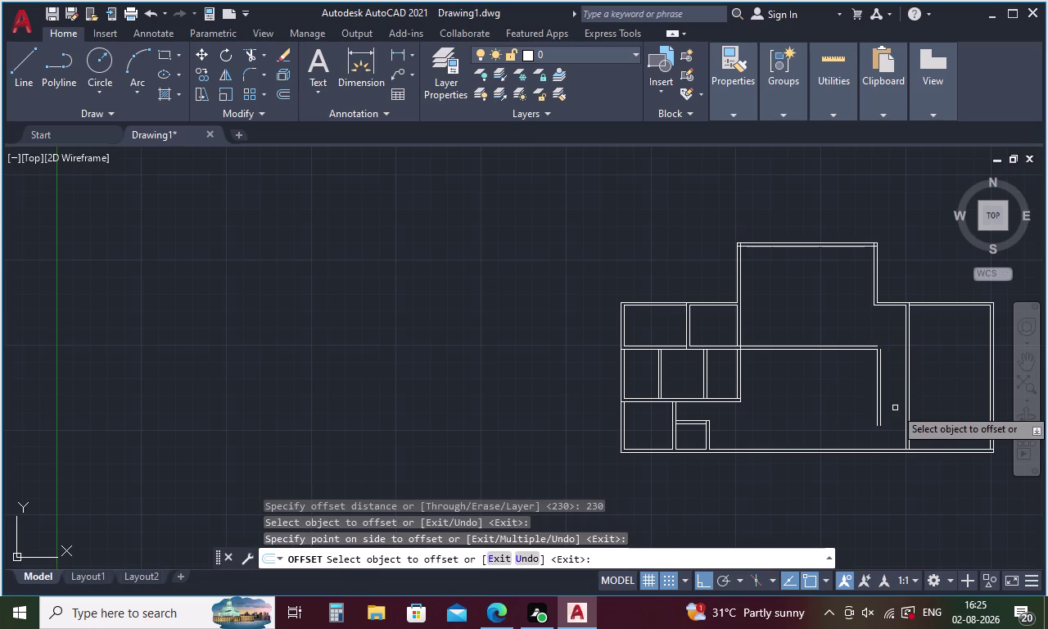
key(Escape)
Fillet the outer horizontal and vertical wall lines into a clean corner.
text(F)
key(space)
scroll(up, 3)
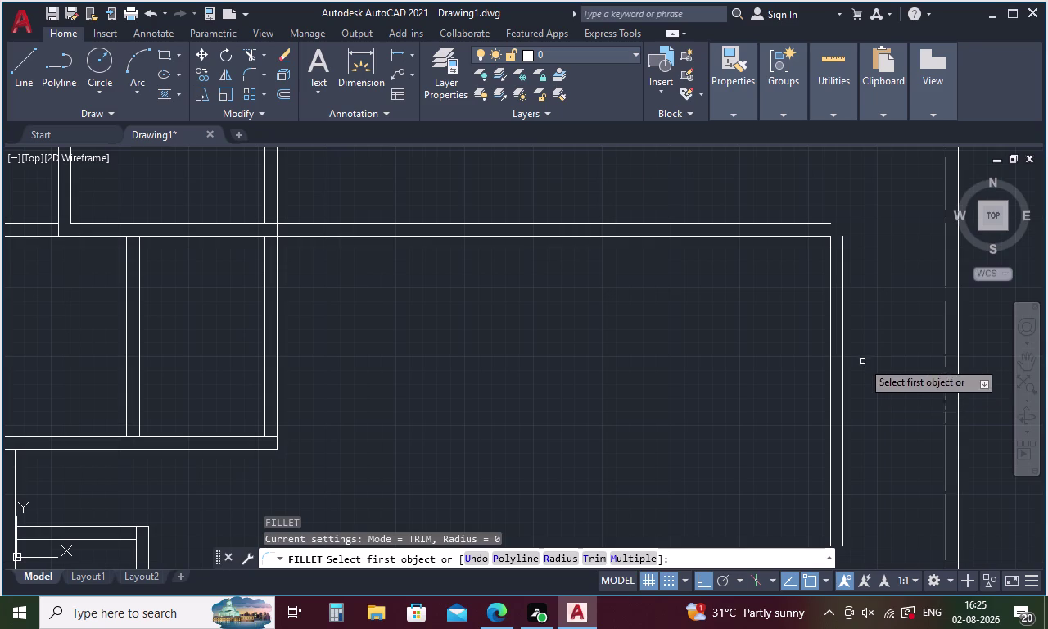
click(843, 344)
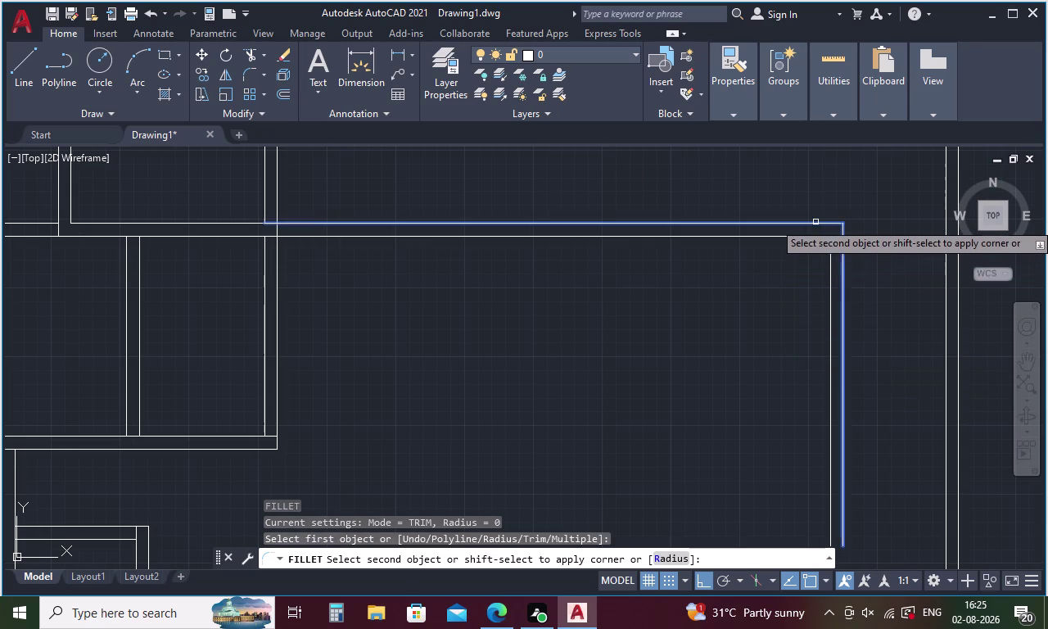
click(816, 222)
scroll(down, 3)
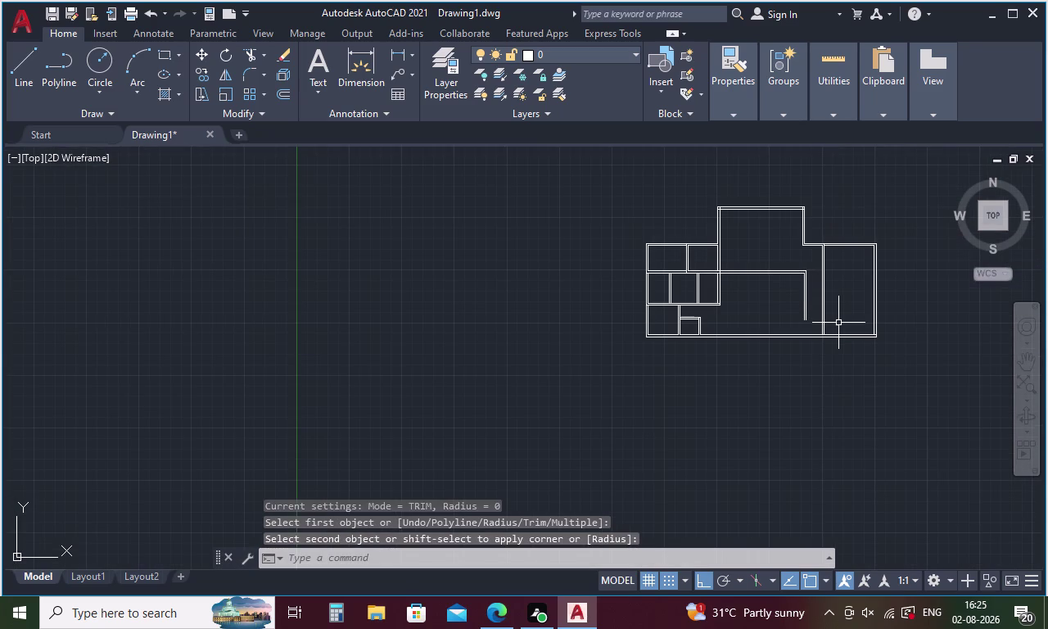
key(Escape)
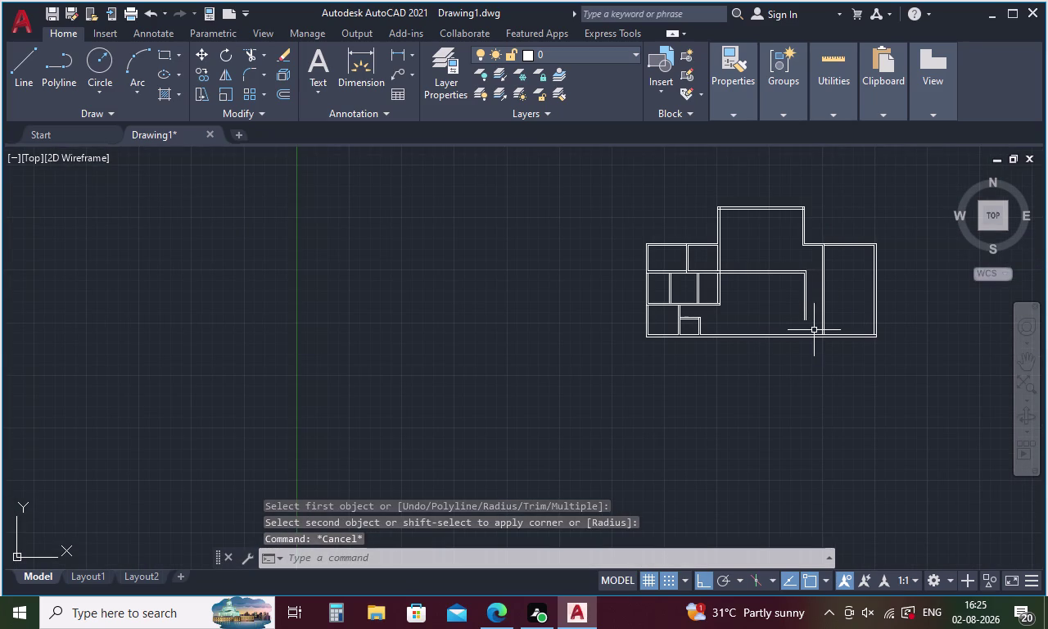
key(o)
key(Return)
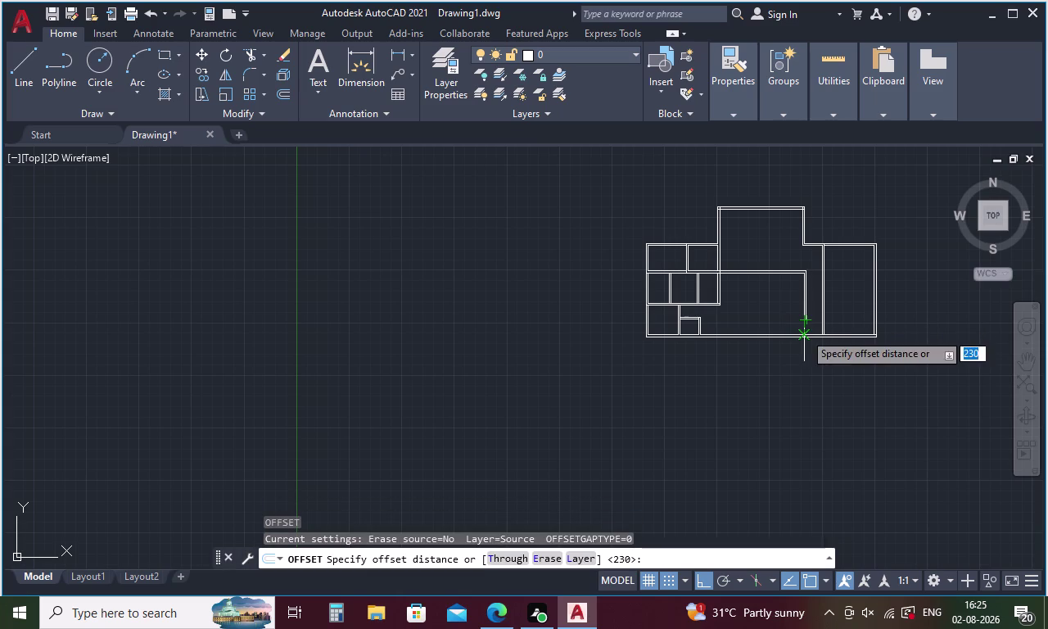
Draw a 10270-long line leftward from the inner wall's lower end to the wall above.
key(Escape)
key(l)
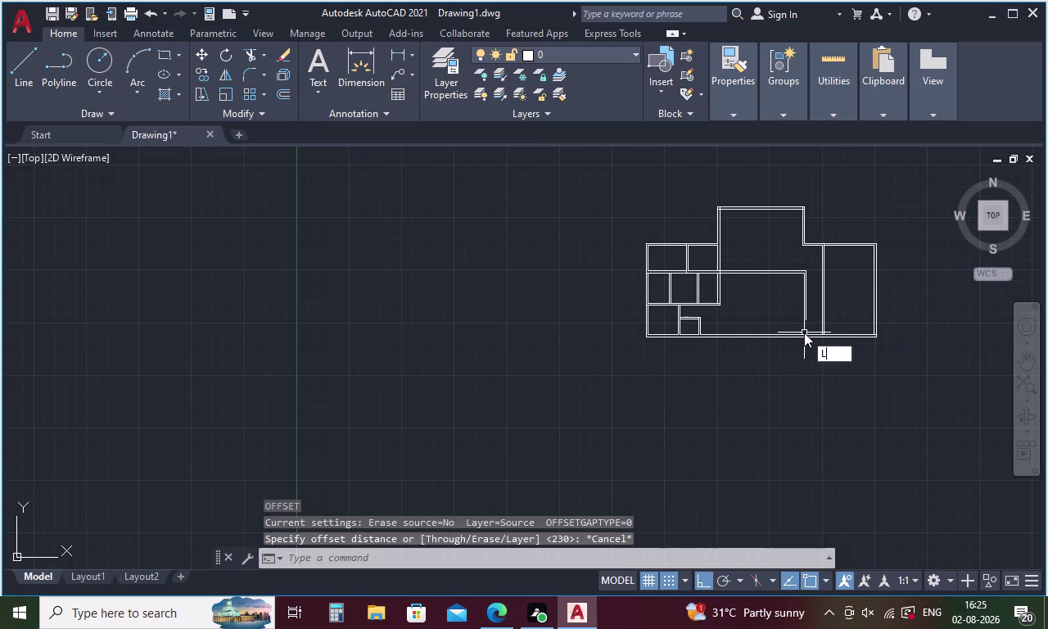
key(Return)
scroll(up, 3)
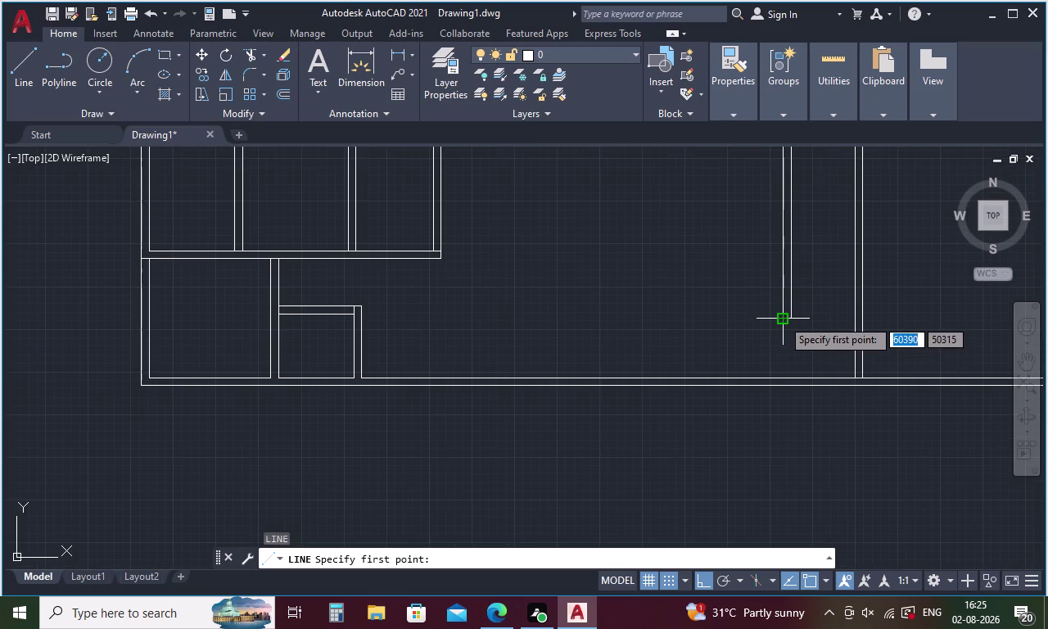
click(783, 317)
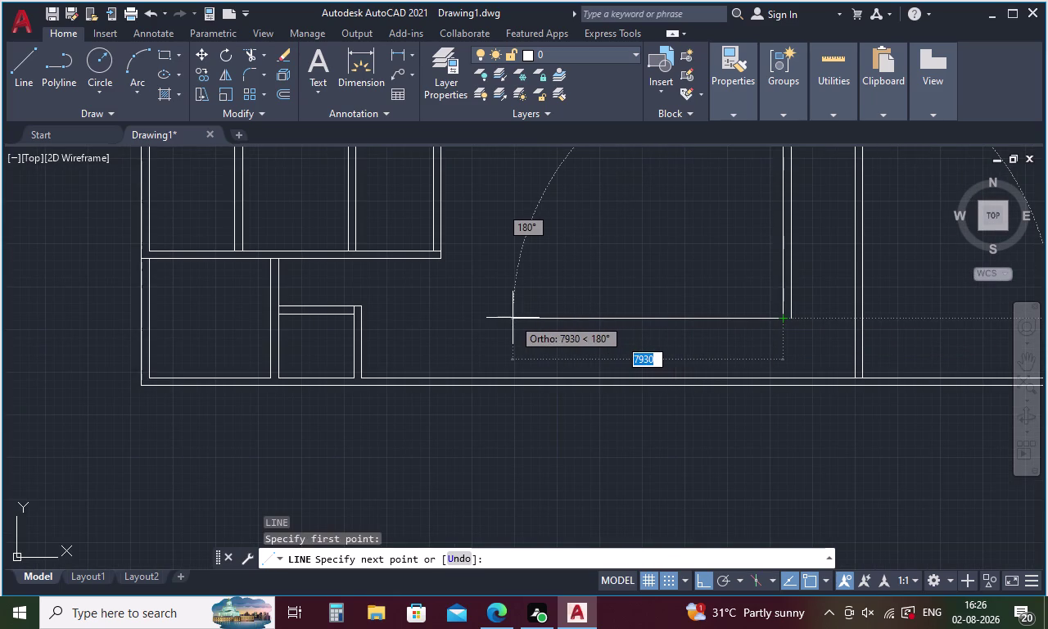
text(1027)
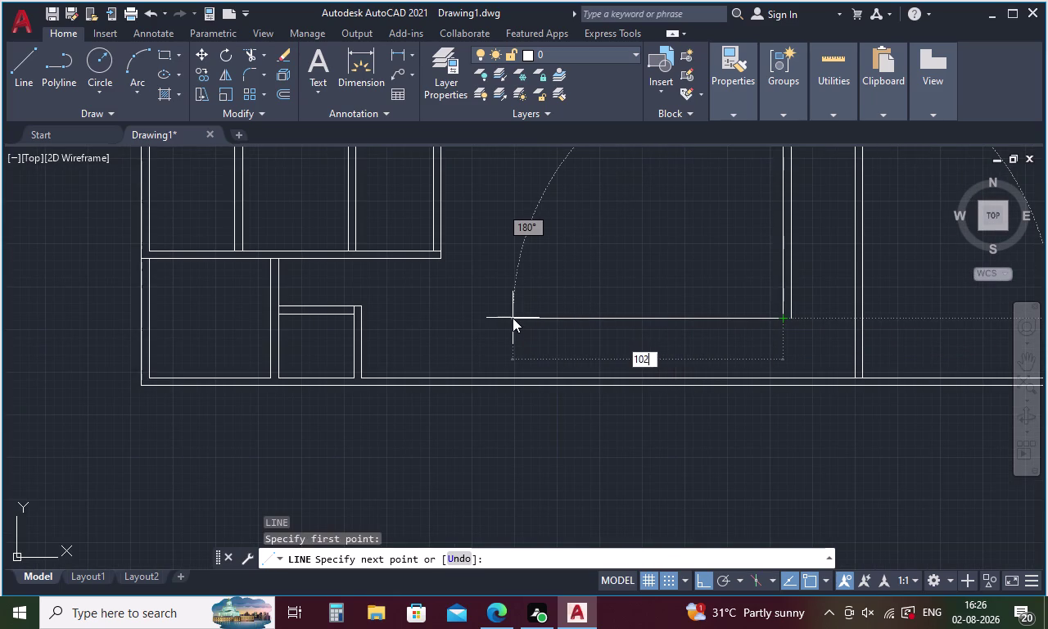
text(0)
key(Escape)
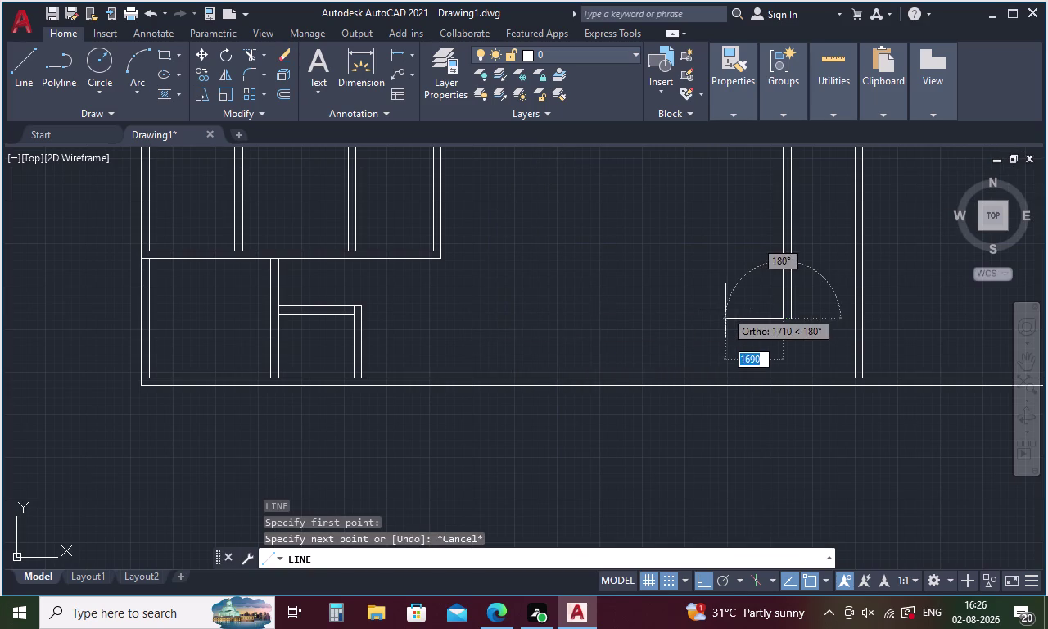
text(1)
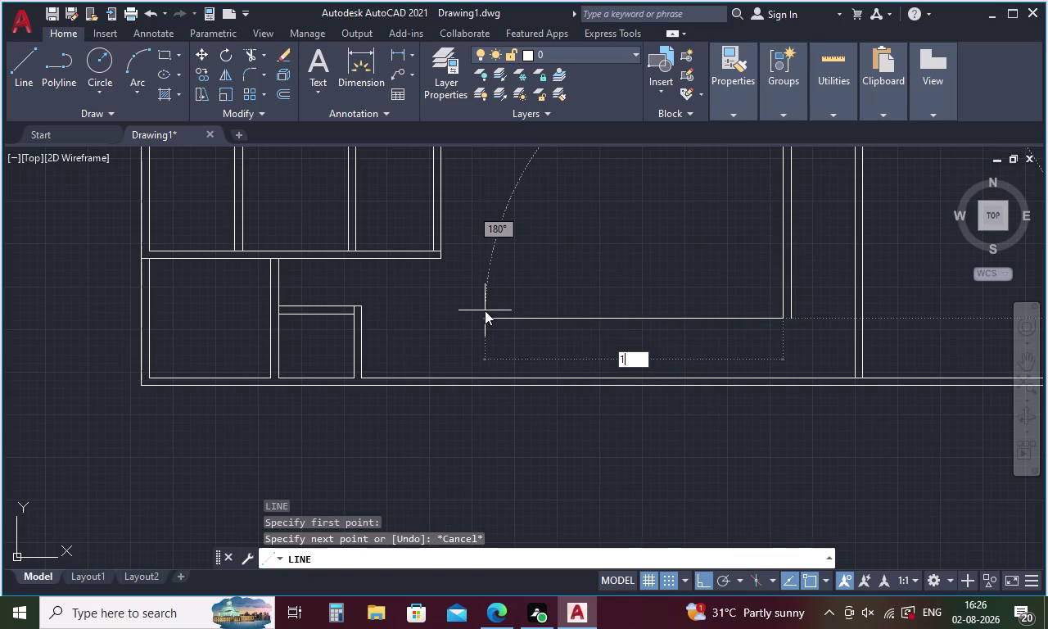
text(0270)
key(space)
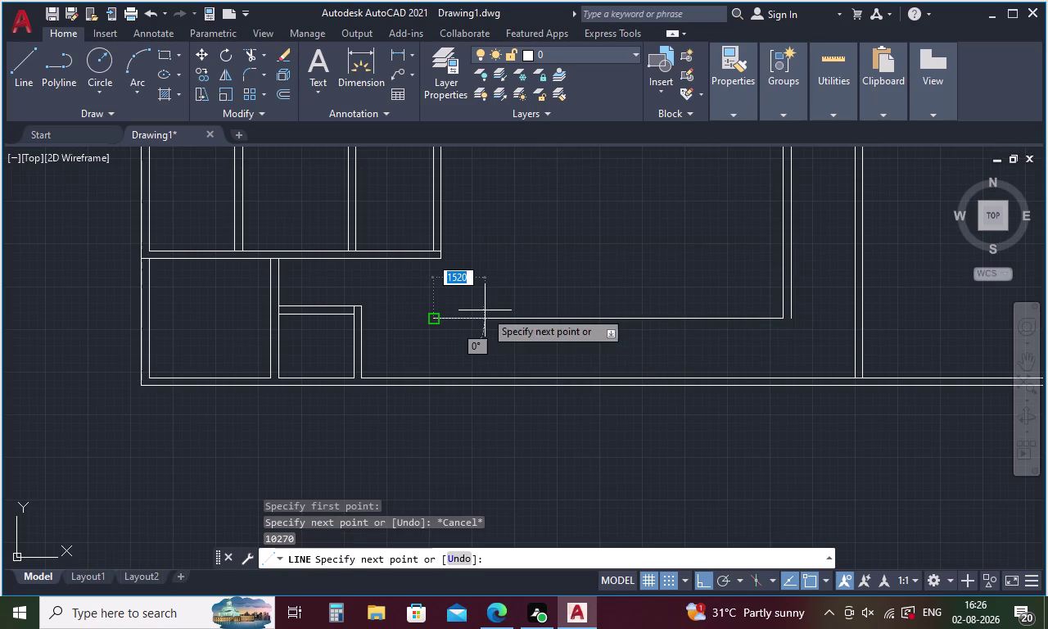
click(430, 252)
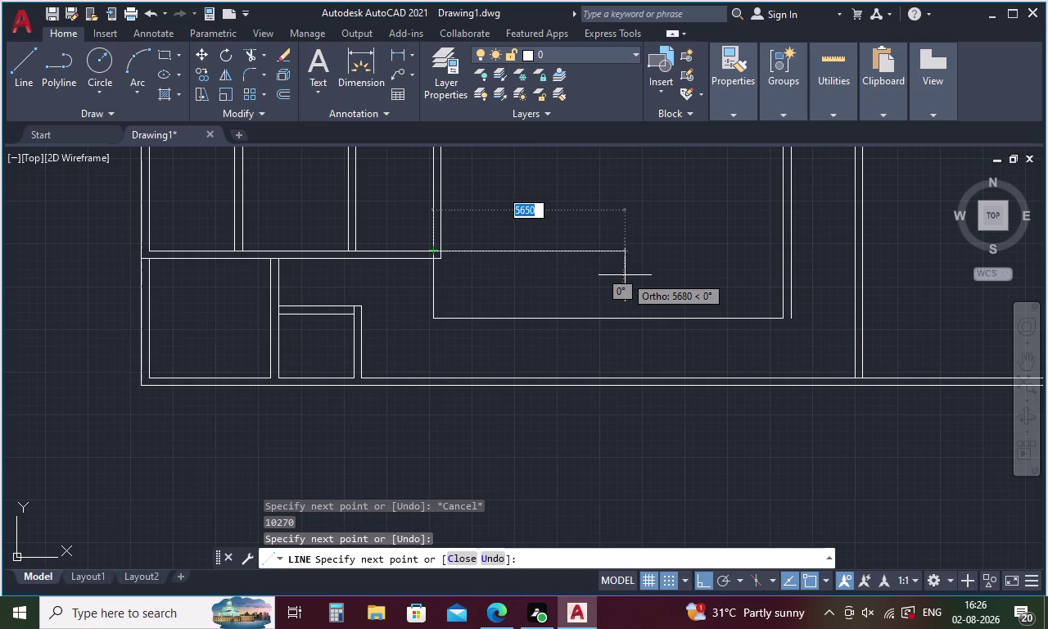
key(Escape)
Attempt an offset with a mistyped 23- distance and a two-point pick, then cancel.
text(230)
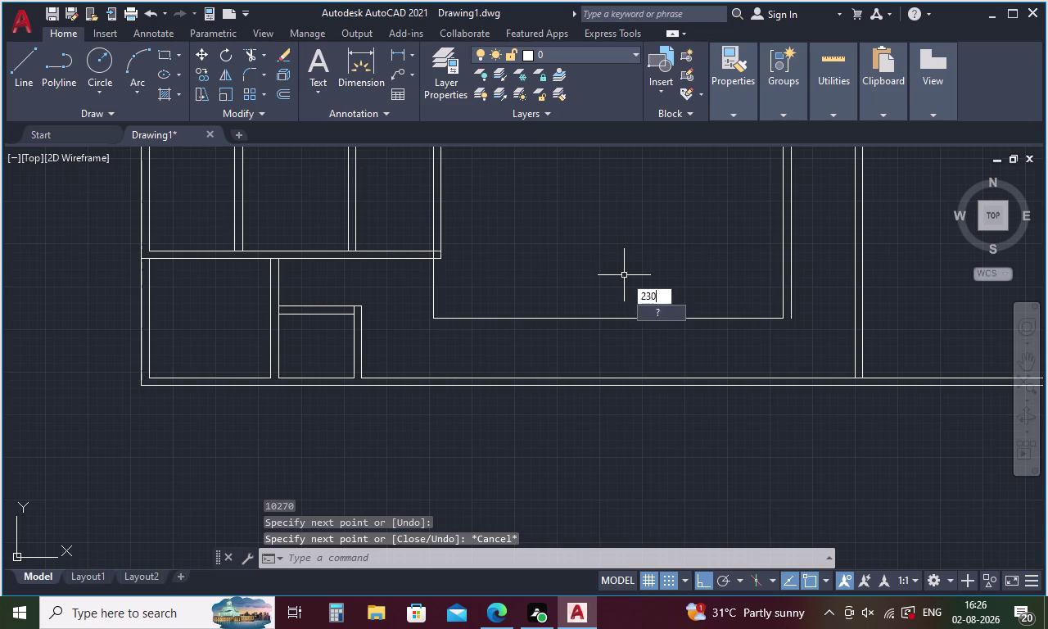
key(space)
key(Escape)
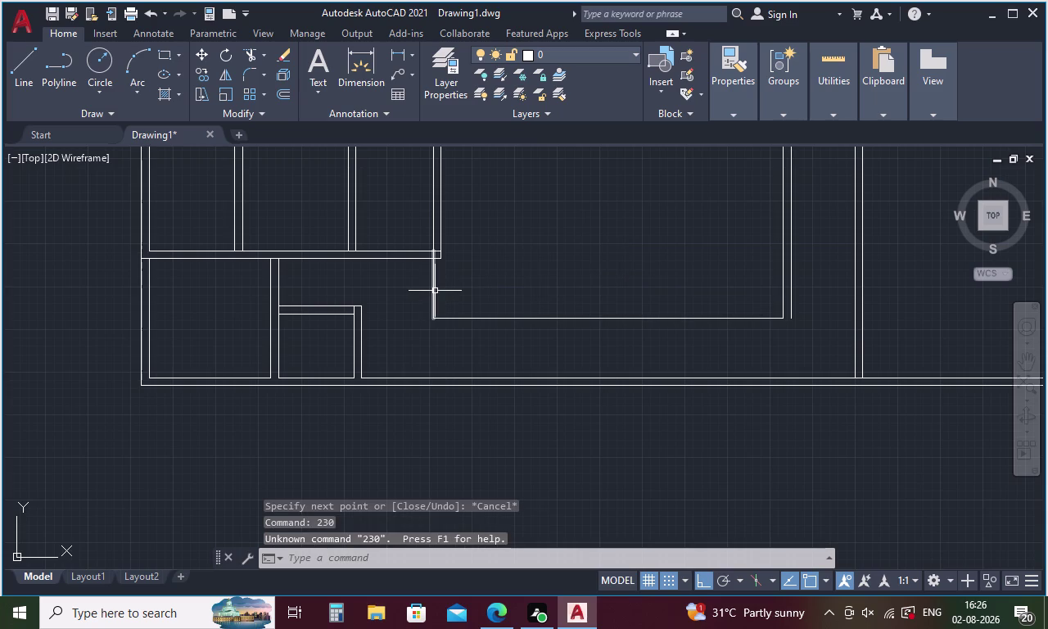
key(o)
key(space)
text(23-)
key(space)
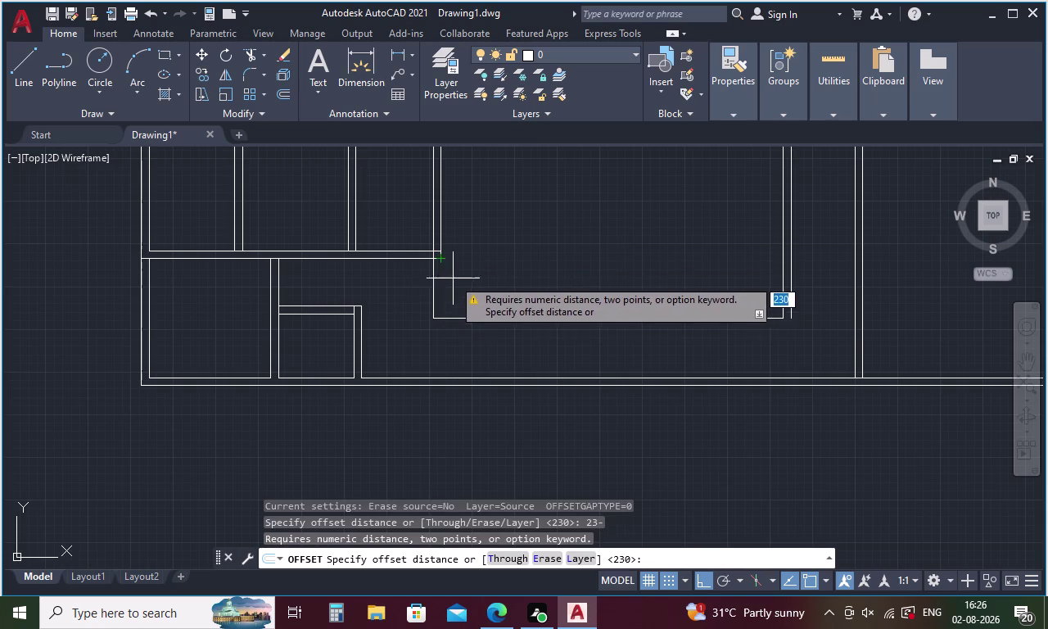
click(445, 262)
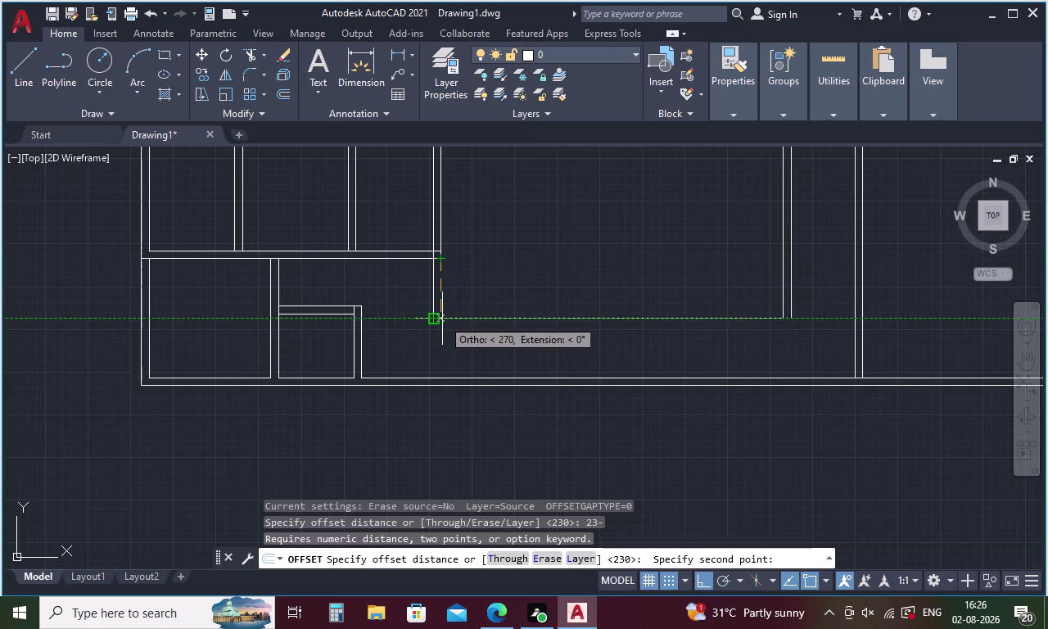
click(442, 318)
key(Escape)
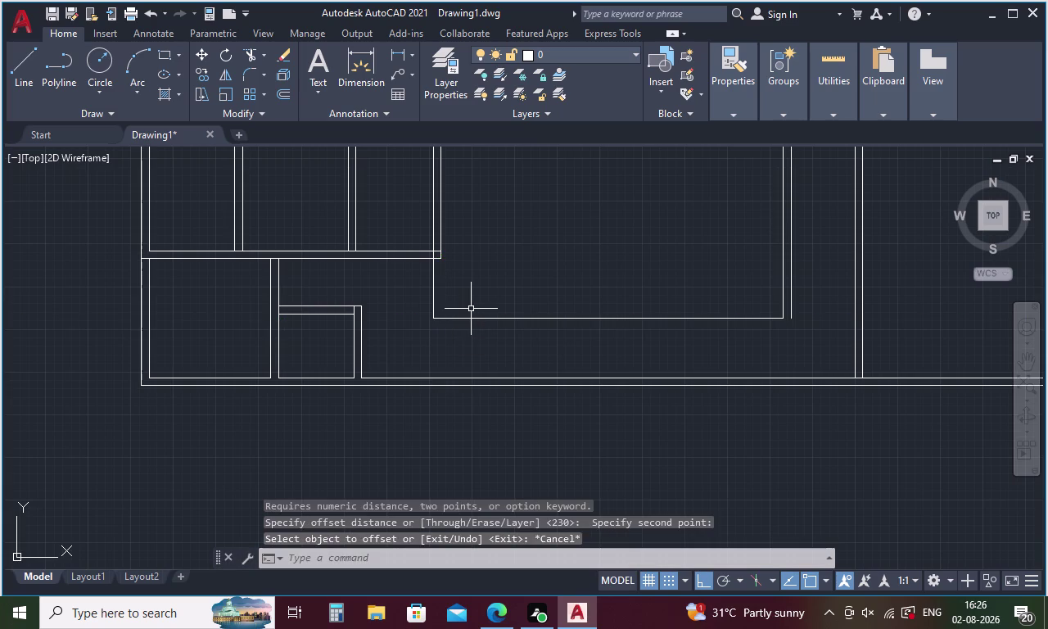
Extend the new line up to the wall.
text(EX)
key(space)
click(442, 241)
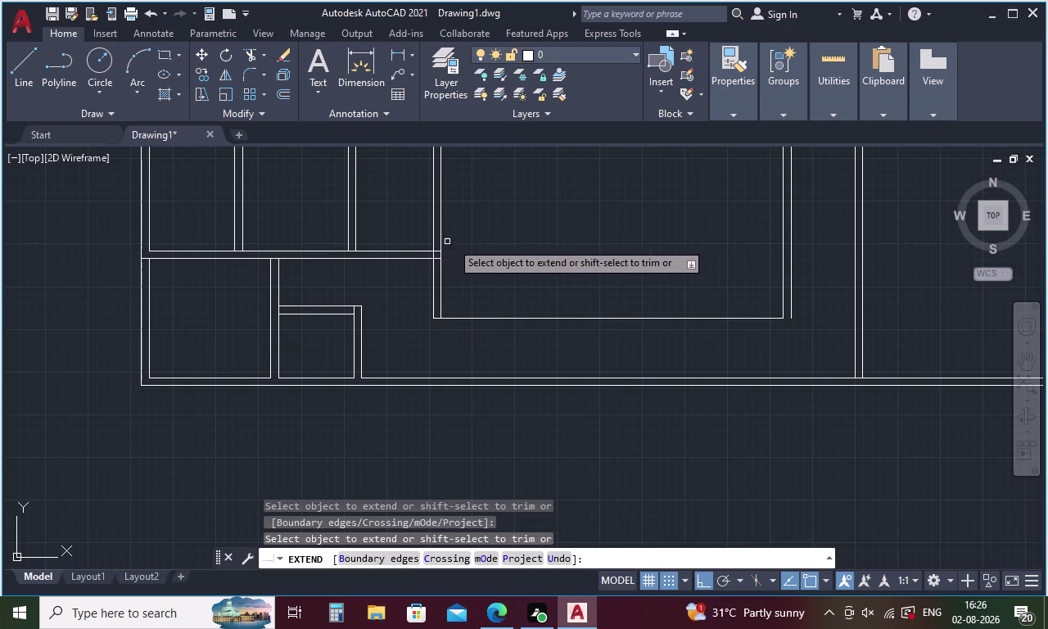
key(Escape)
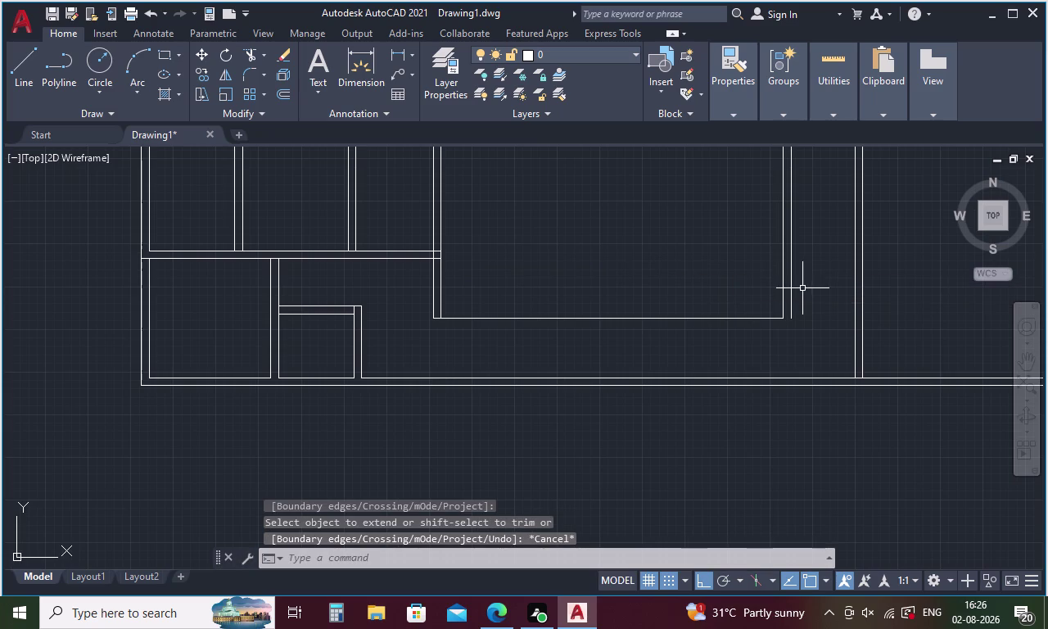
scroll(down, 3)
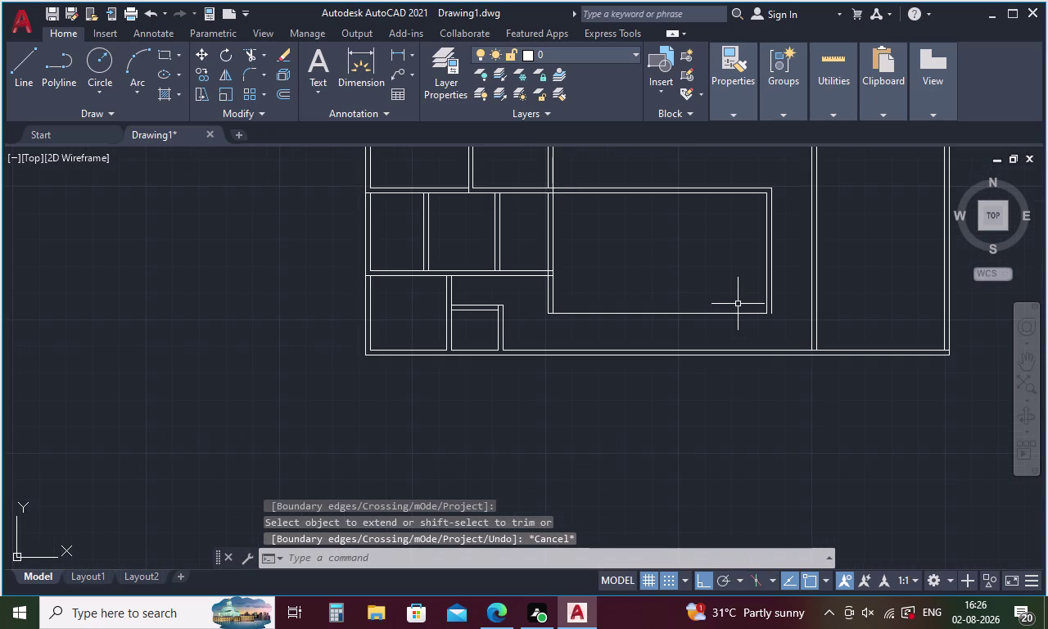
Start measuring a distance from the room's top corner, then cancel.
text(DI)
key(space)
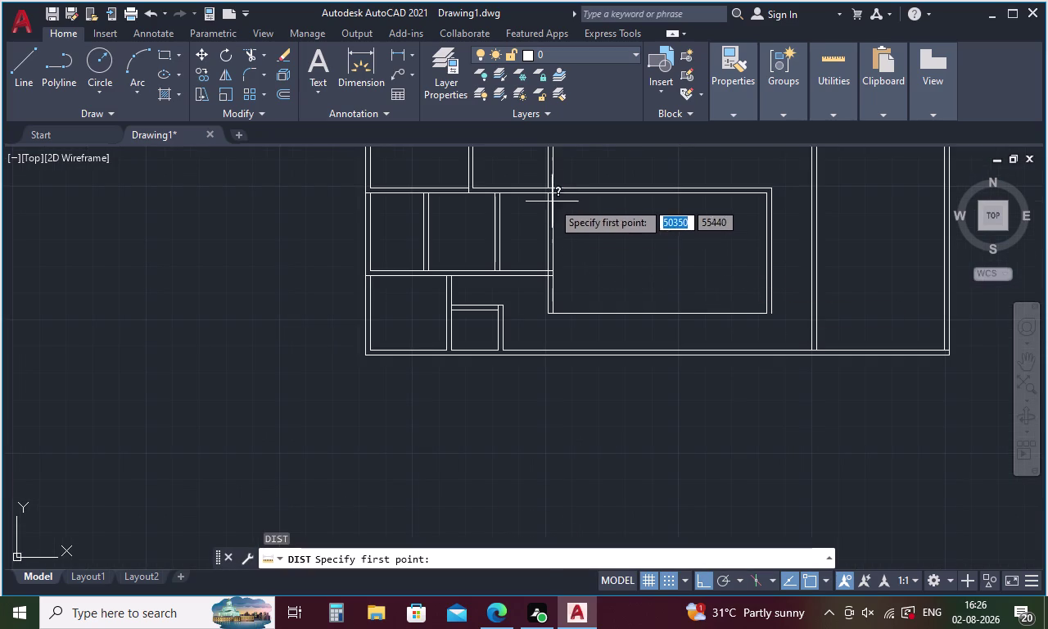
click(550, 190)
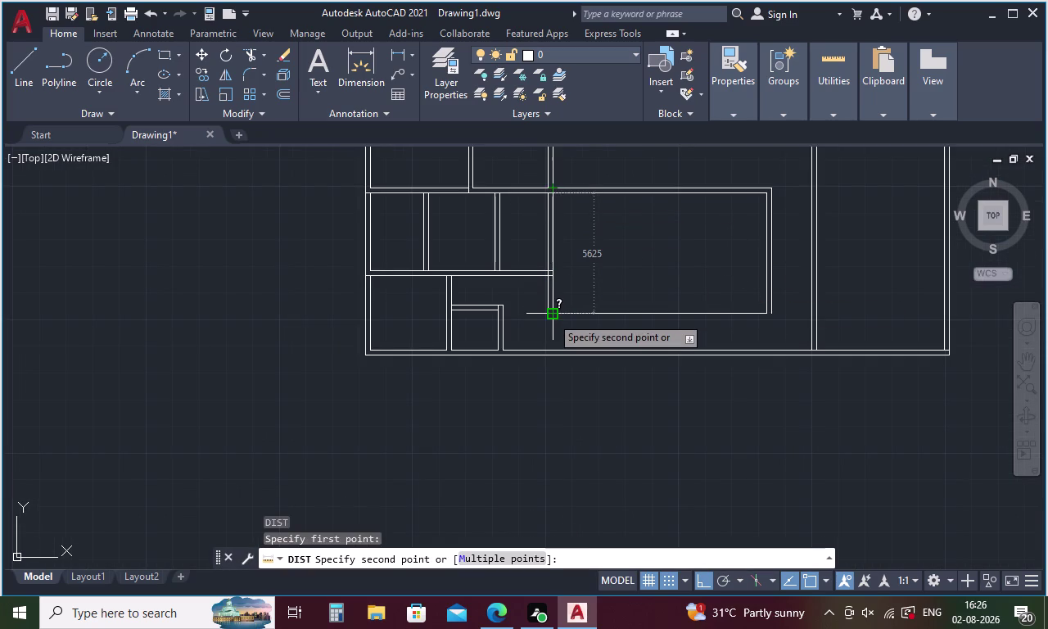
key(Escape)
Offset the central room's bottom edge 230 downward.
text(O)
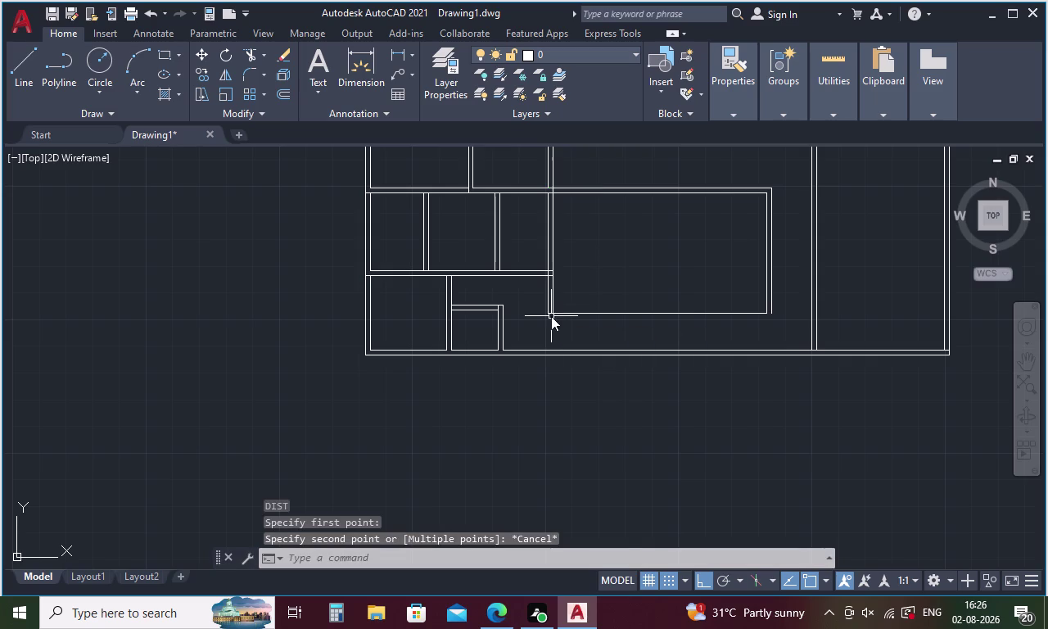
key(space)
text(230)
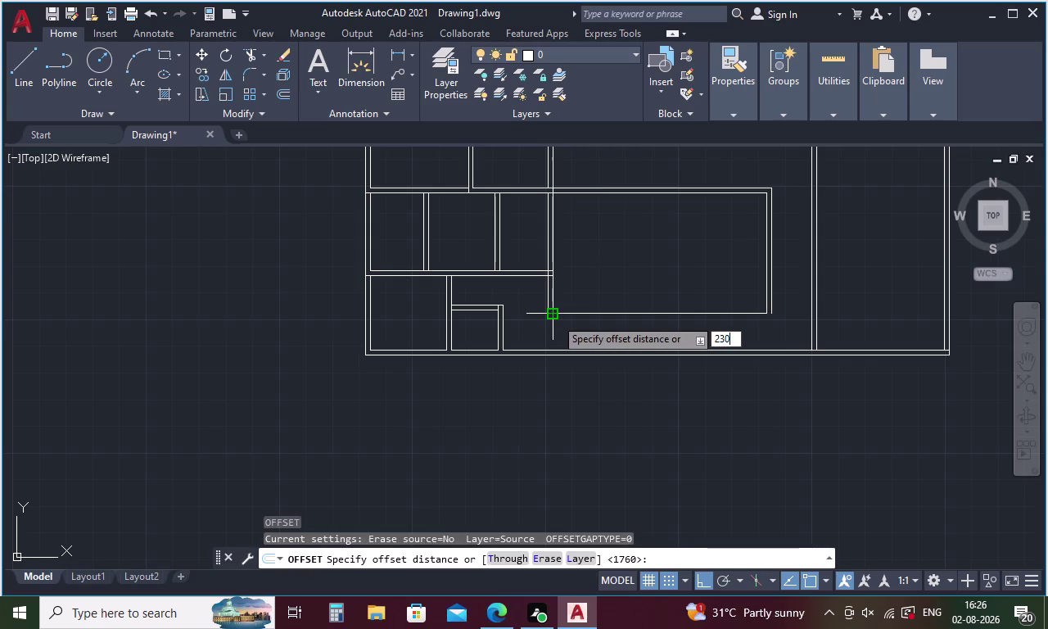
key(space)
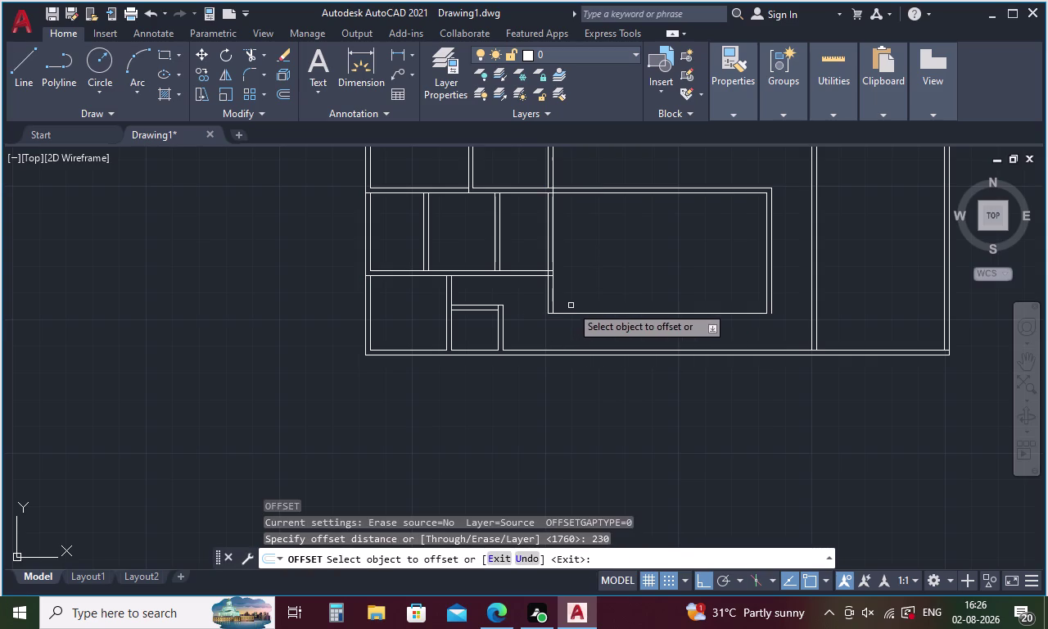
click(575, 313)
click(585, 338)
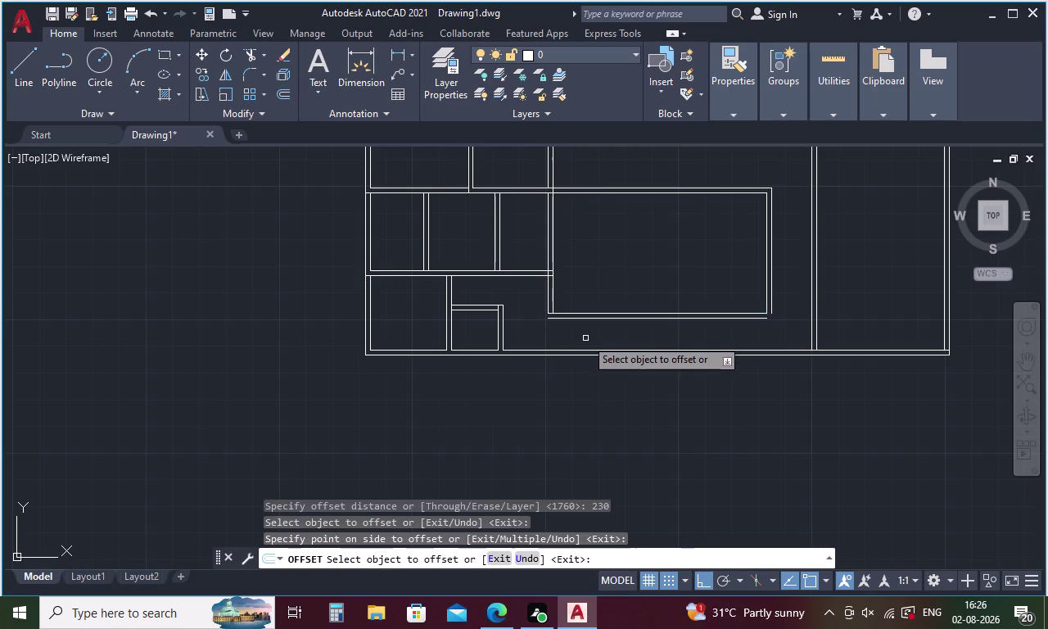
key(Escape)
Start a fillet on the new offset line's corner and cancel it.
text(F)
key(space)
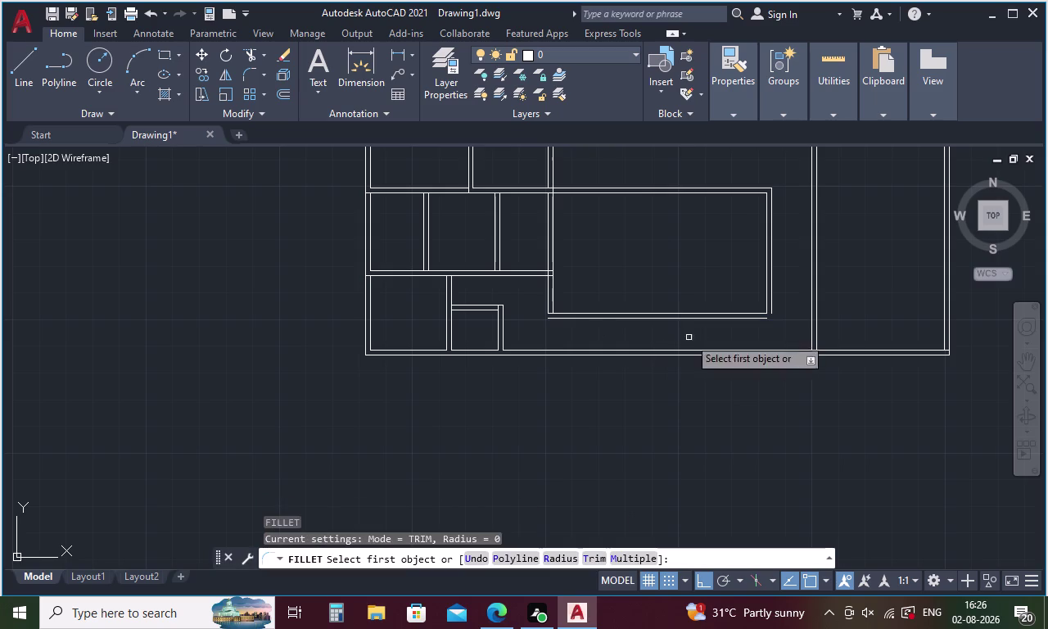
click(759, 317)
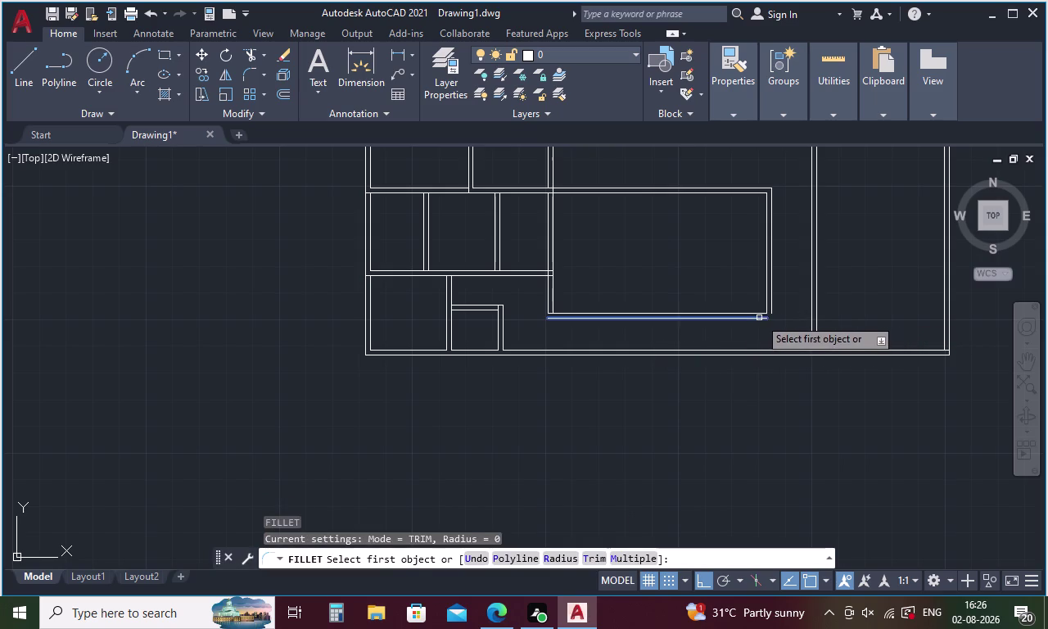
click(771, 312)
key(Escape)
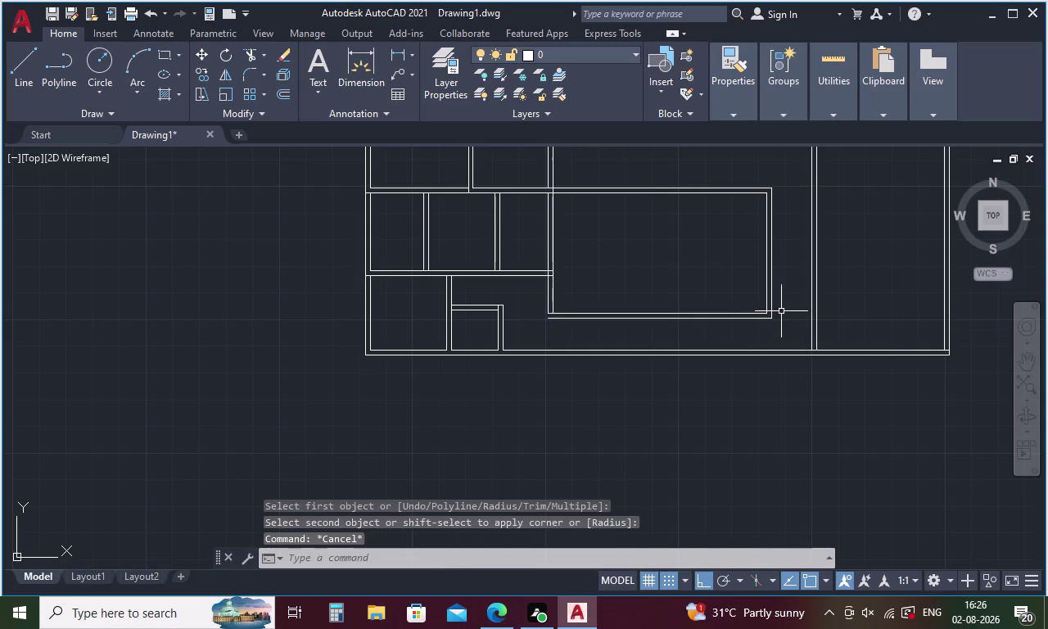
Measure from the bottom edge's left end, then start a line there and cancel.
text(DI)
key(space)
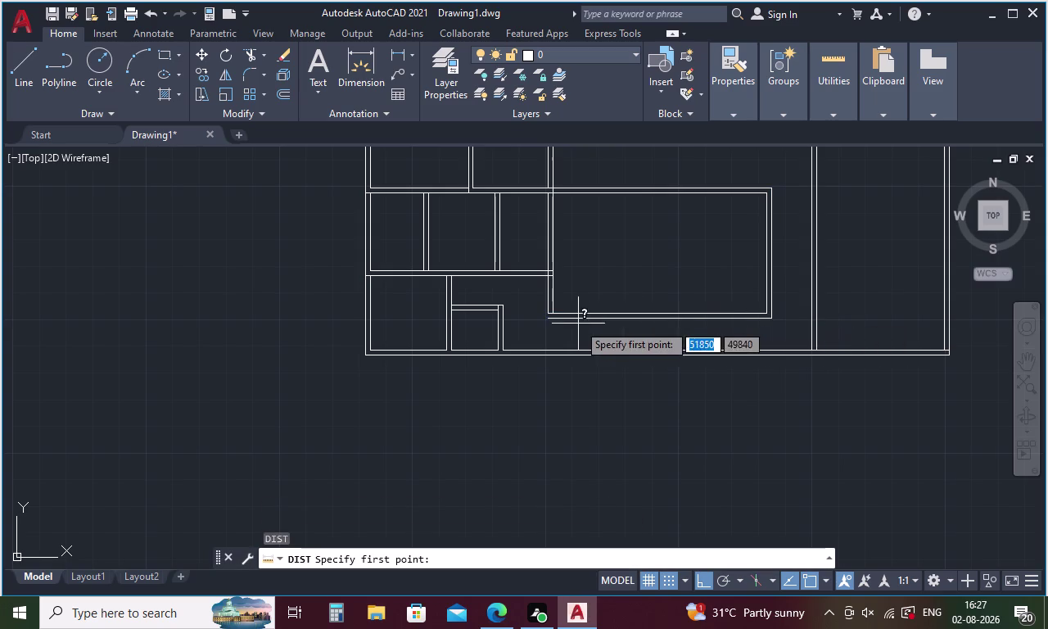
click(554, 312)
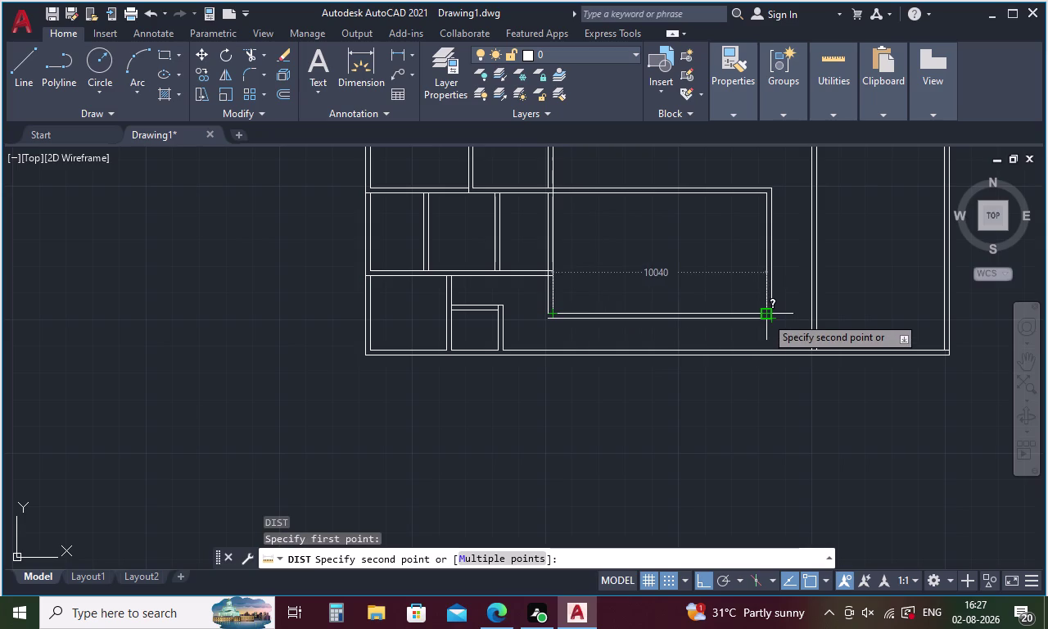
scroll(up, 3)
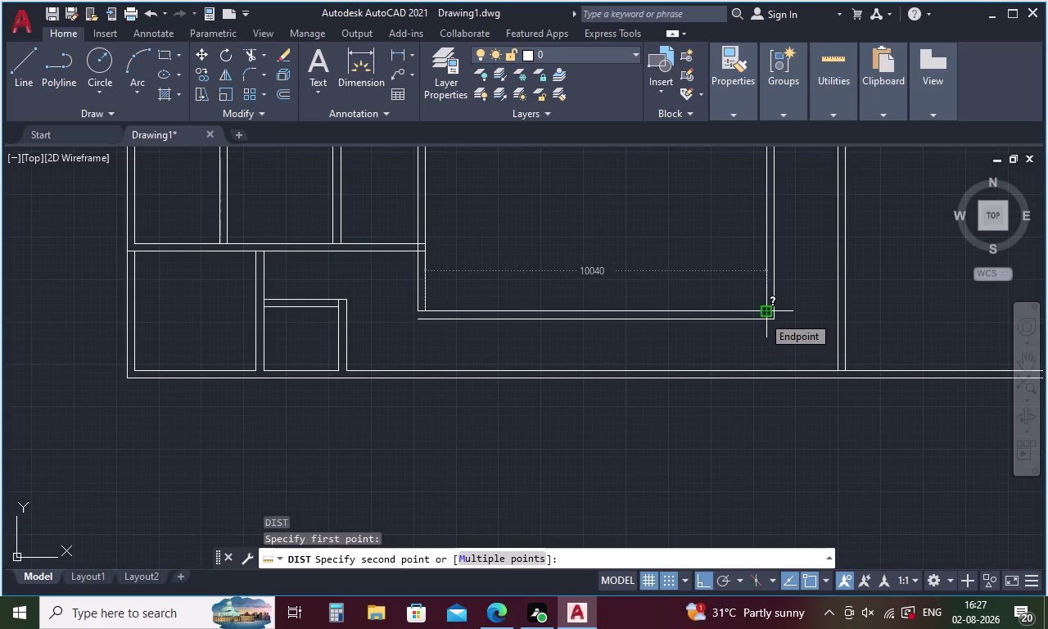
key(Escape)
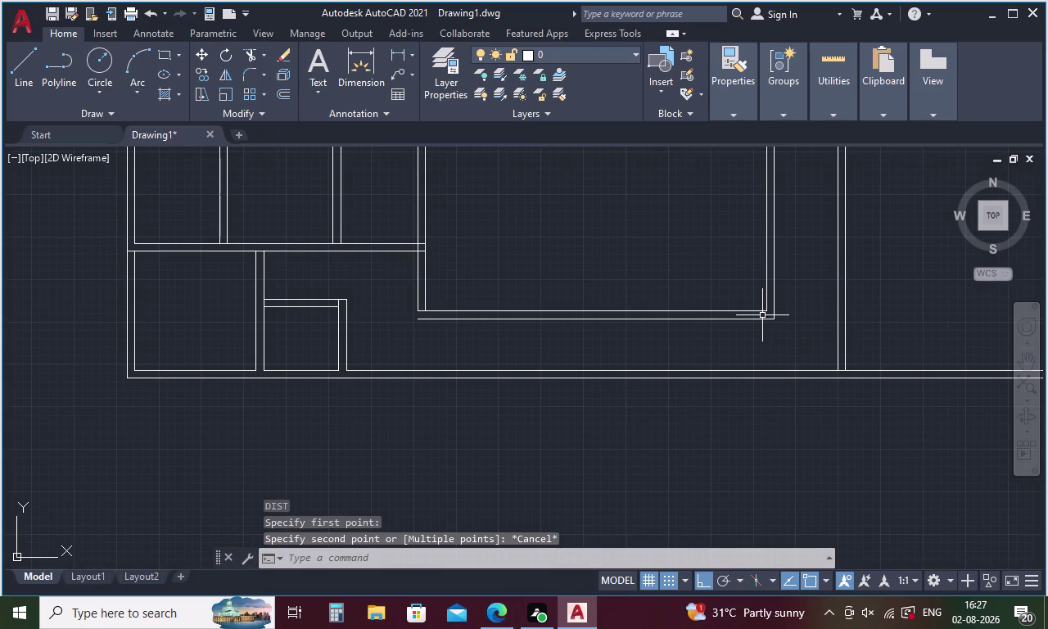
text(L)
key(space)
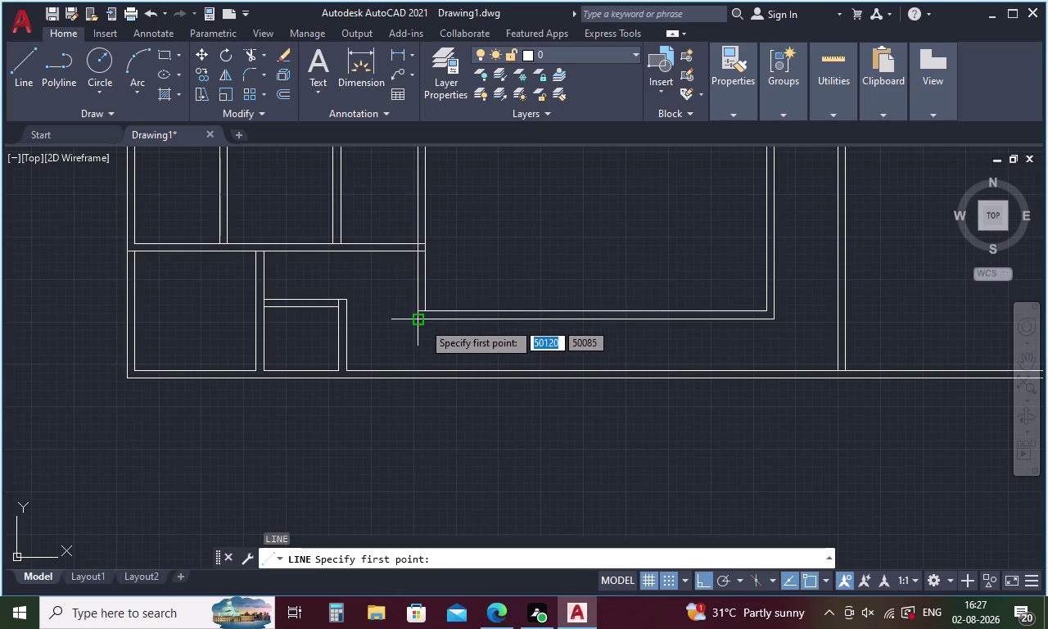
click(422, 322)
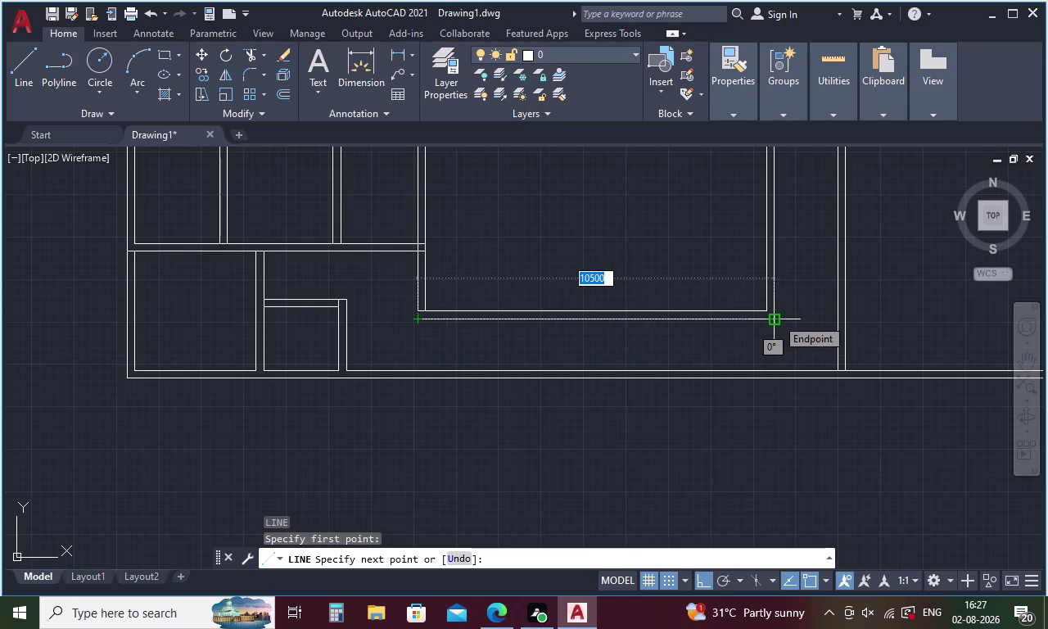
key(Escape)
scroll(down, 3)
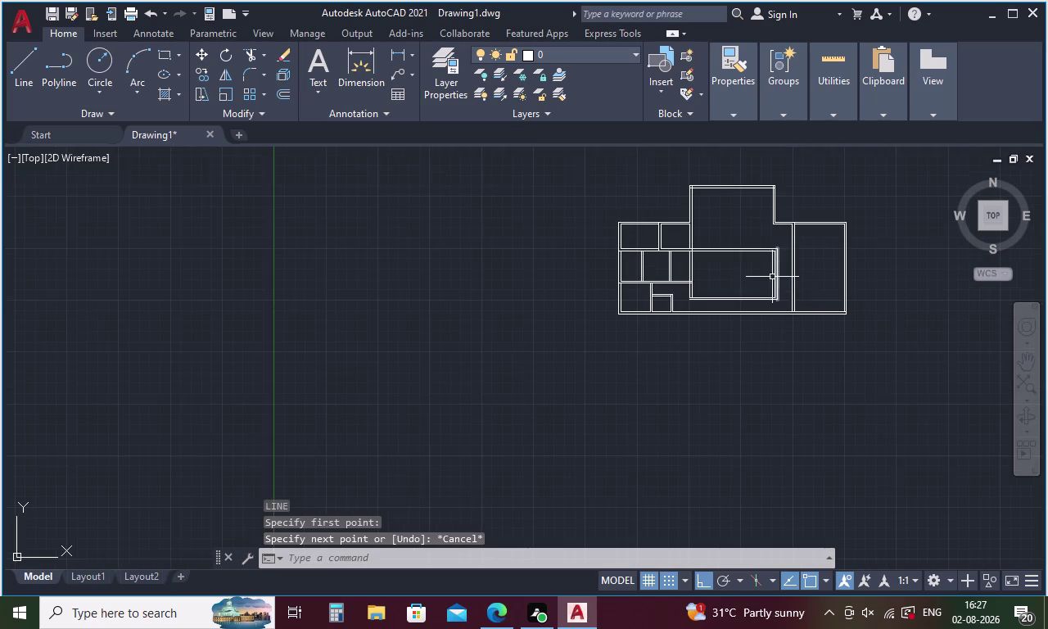
Erase the central room's inner lines and the leftover short wall lines.
drag(748, 243, 739, 307)
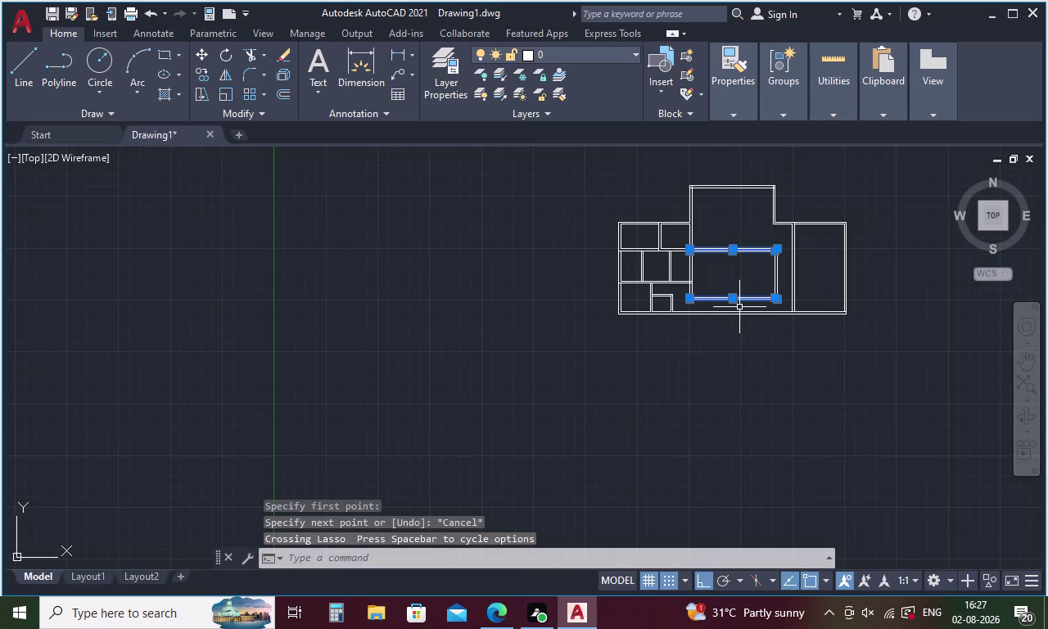
key(Delete)
click(775, 265)
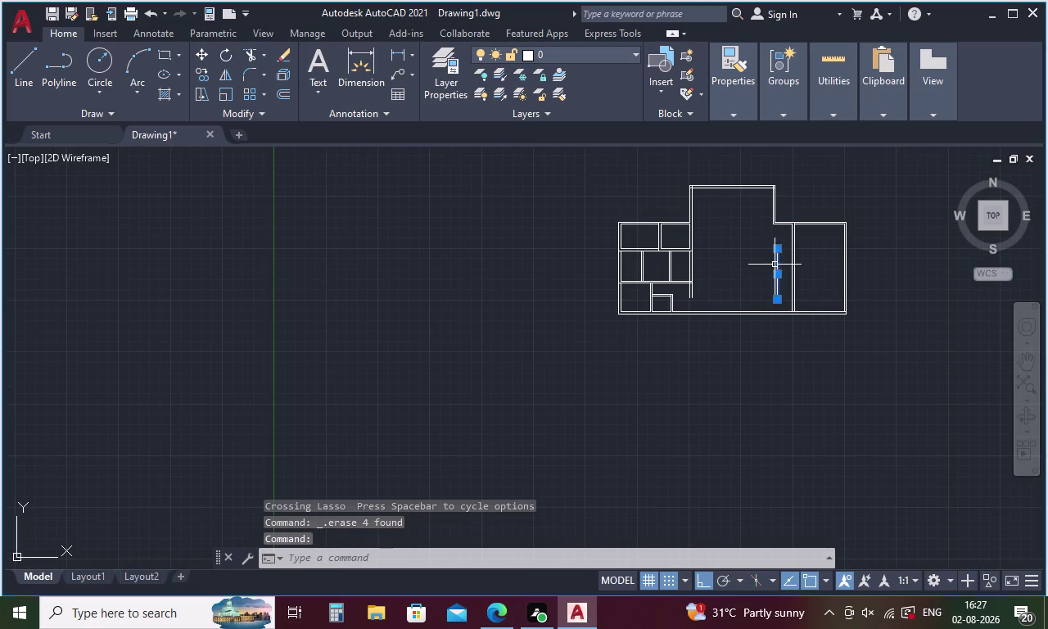
scroll(up, 3)
click(758, 271)
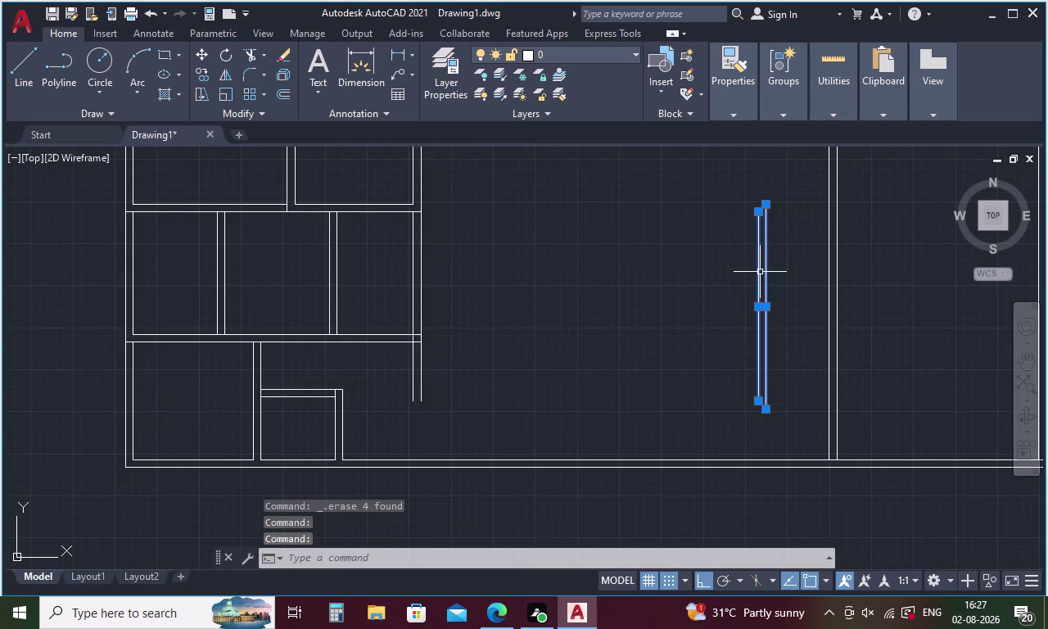
key(Delete)
Start a line at the wall corner and draw a 10270 horizontal segment.
key(l)
key(Return)
scroll(down, 3)
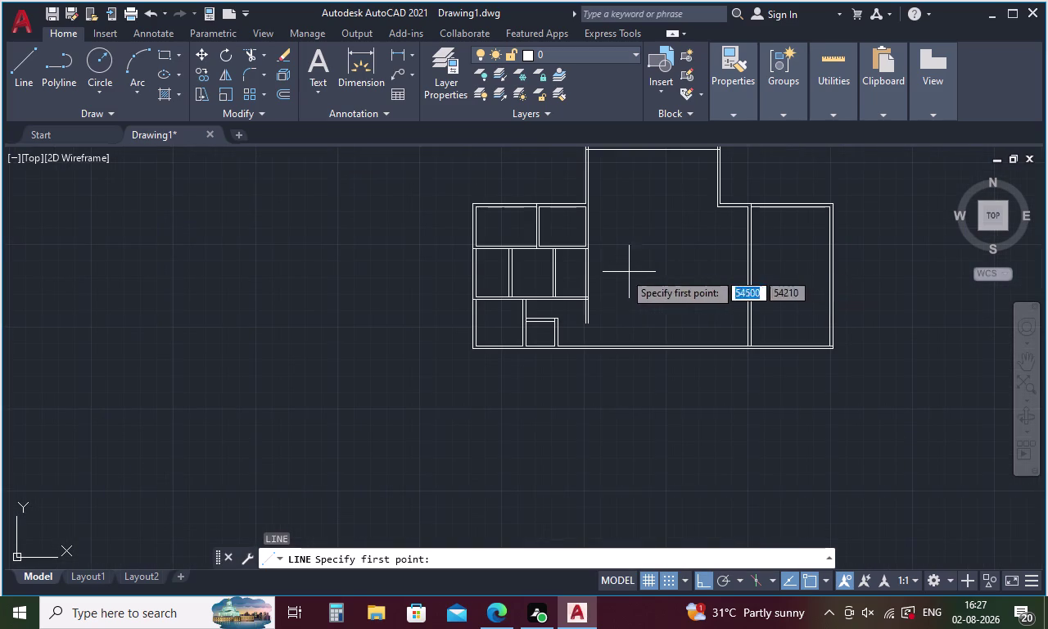
scroll(up, 3)
click(579, 247)
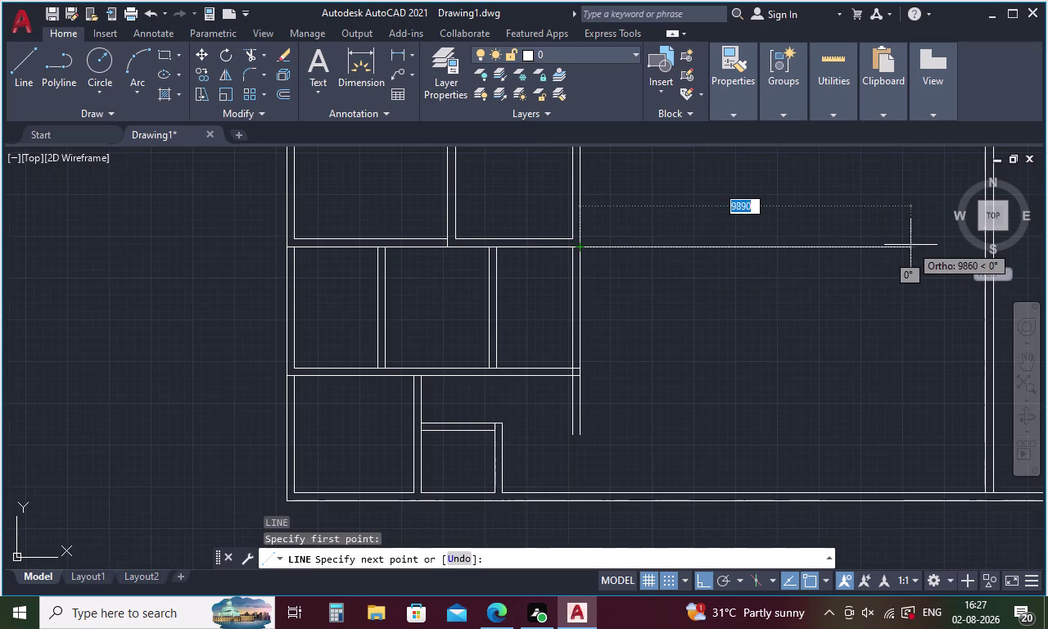
key(1)
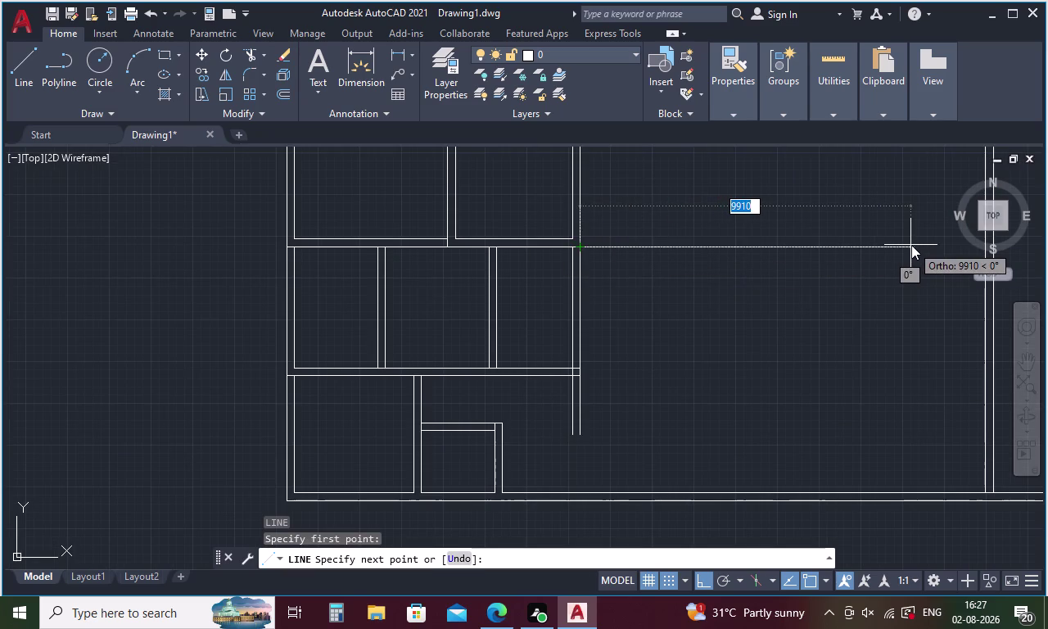
key(o)
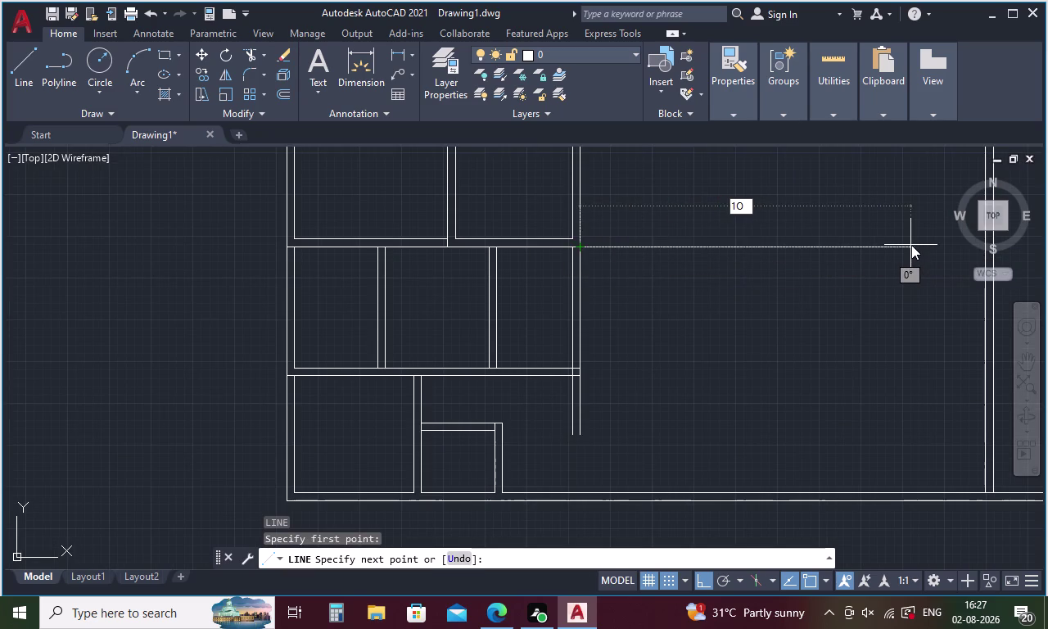
text(27,)
key(BackSpace)
key(BackSpace)
key(BackSpace)
key(BackSpace)
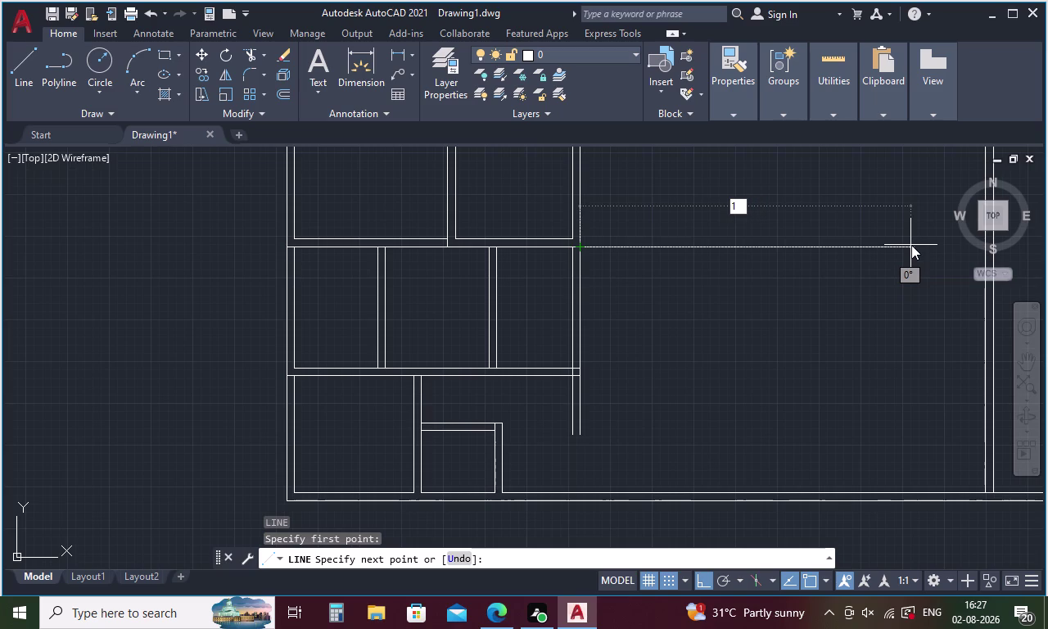
key(0)
key(7)
key(BackSpace)
text(270)
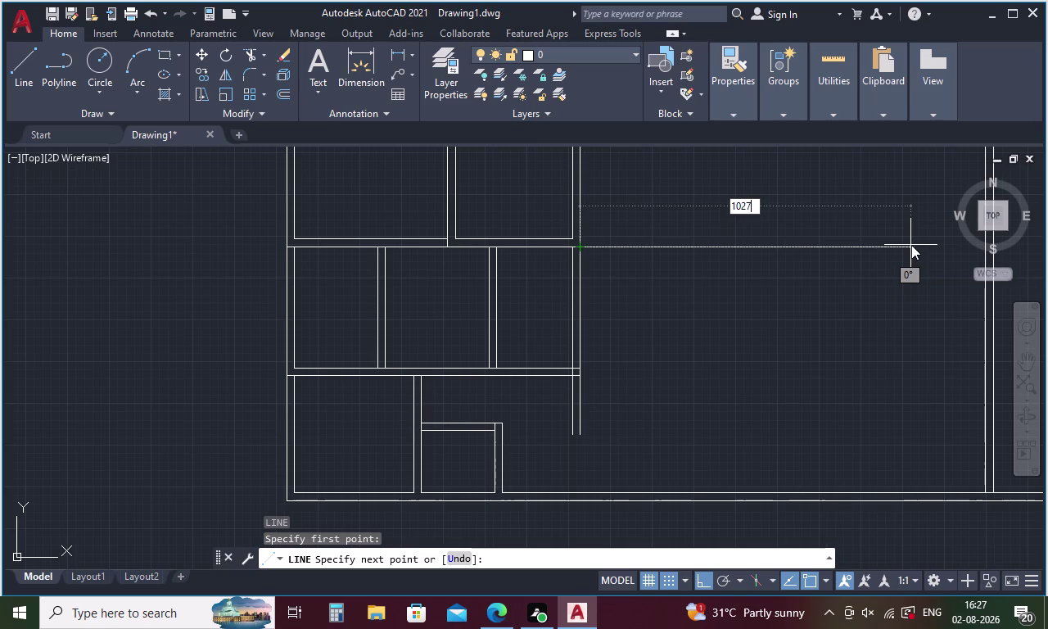
key(space)
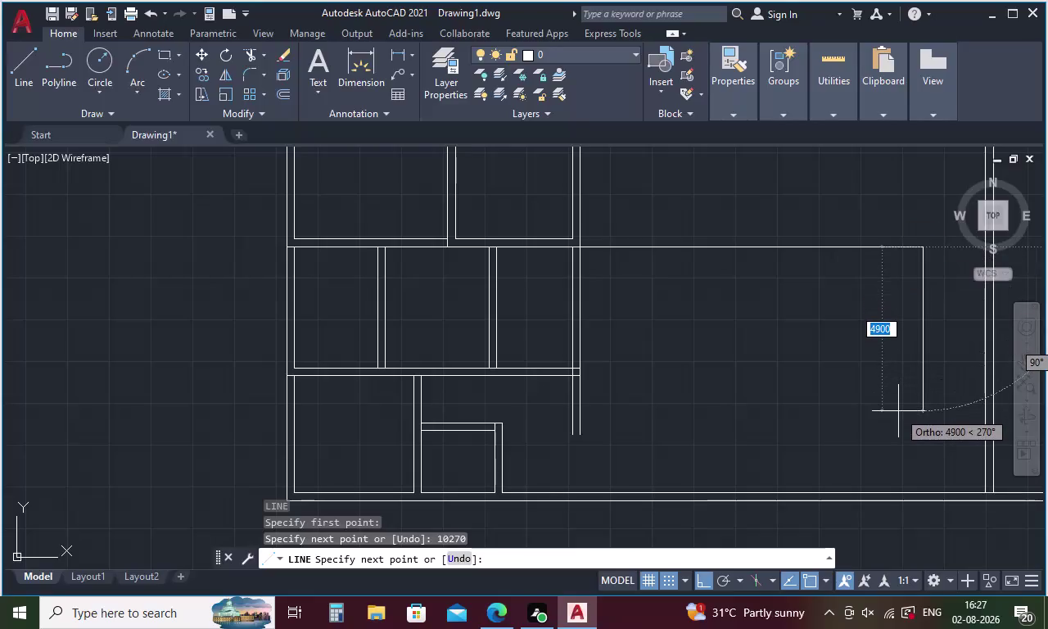
Add a 5625-long downward segment at the horizontal line's right end.
key(5)
text(6)
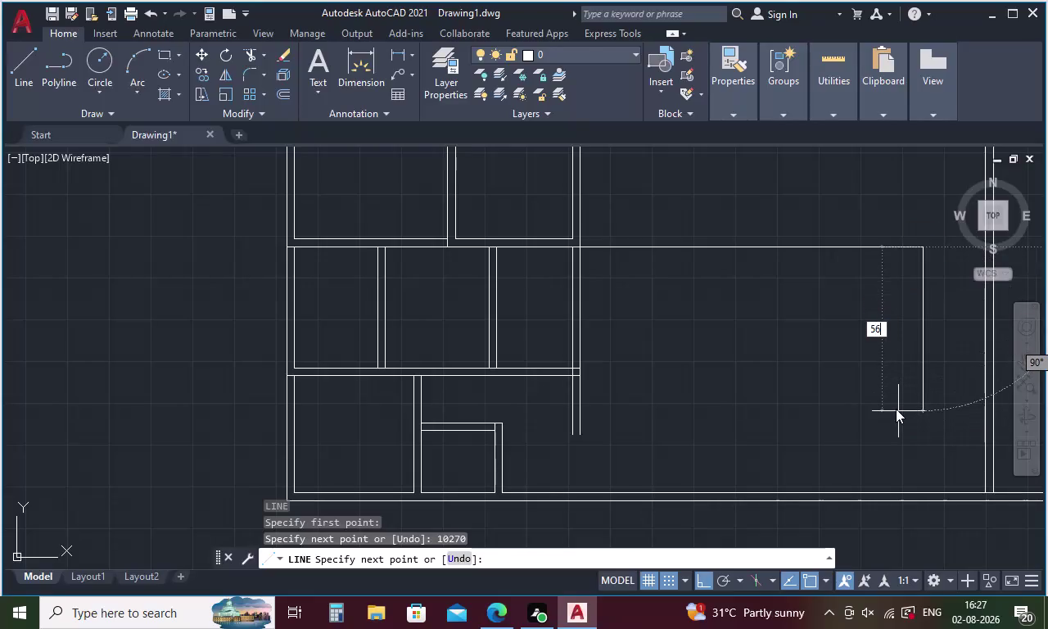
text(25)
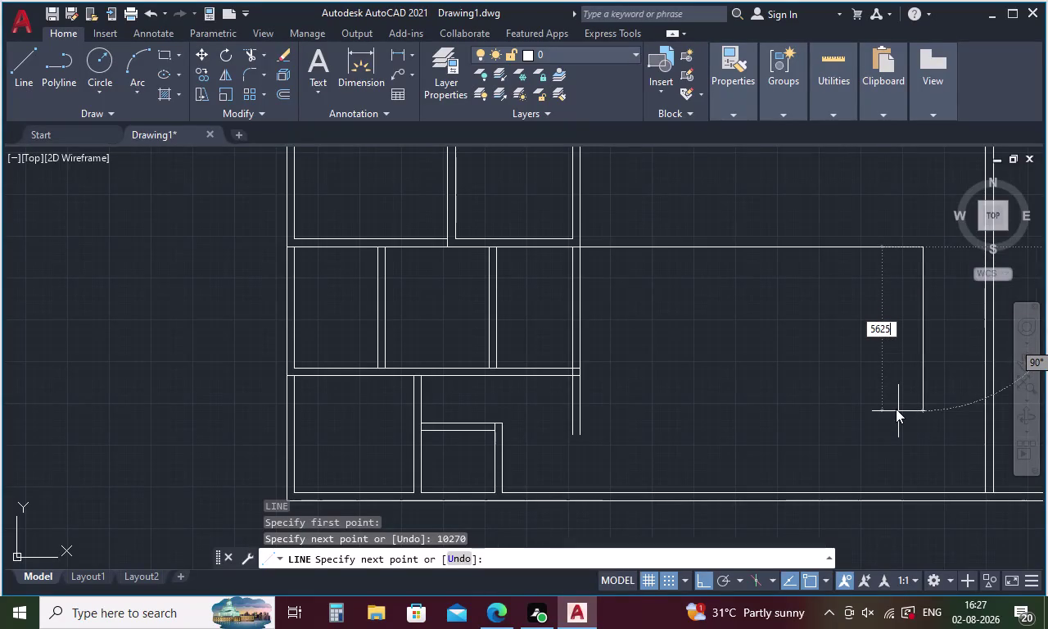
key(space)
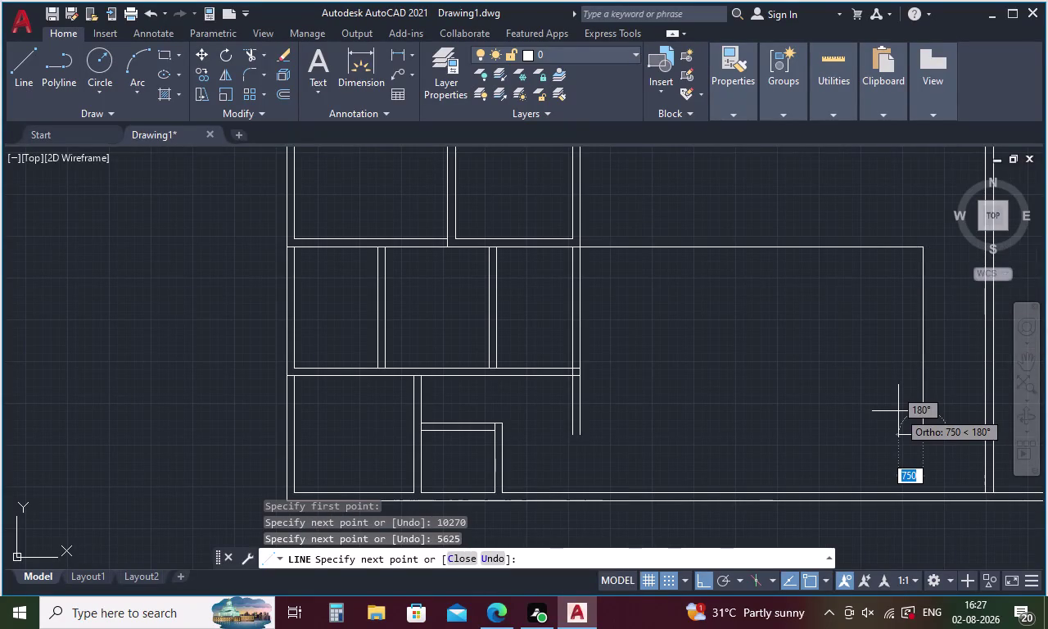
key(Escape)
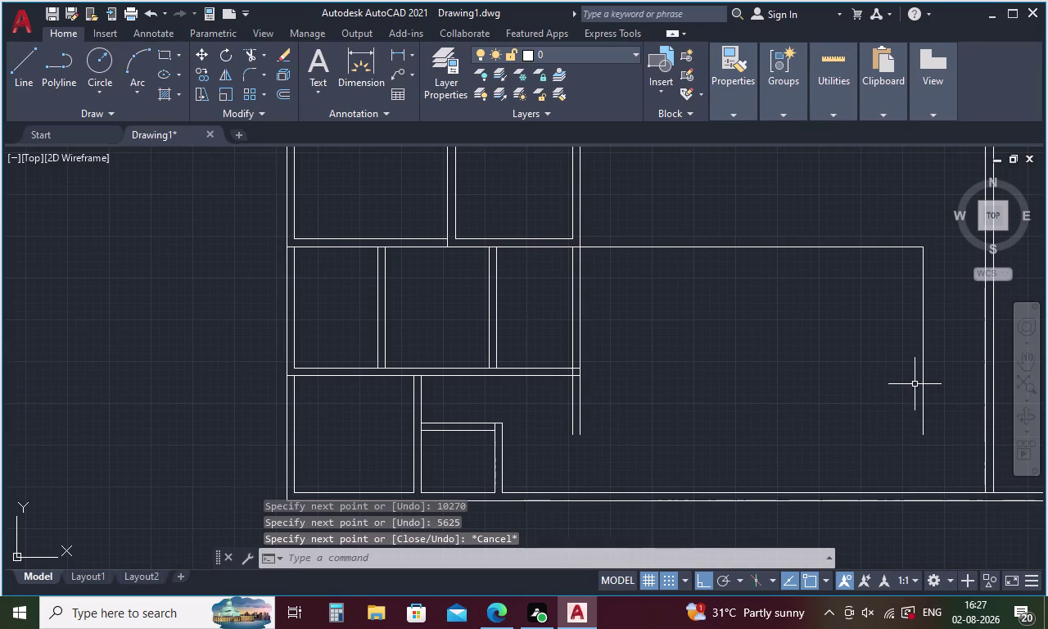
key(o)
key(Return)
text(230)
key(space)
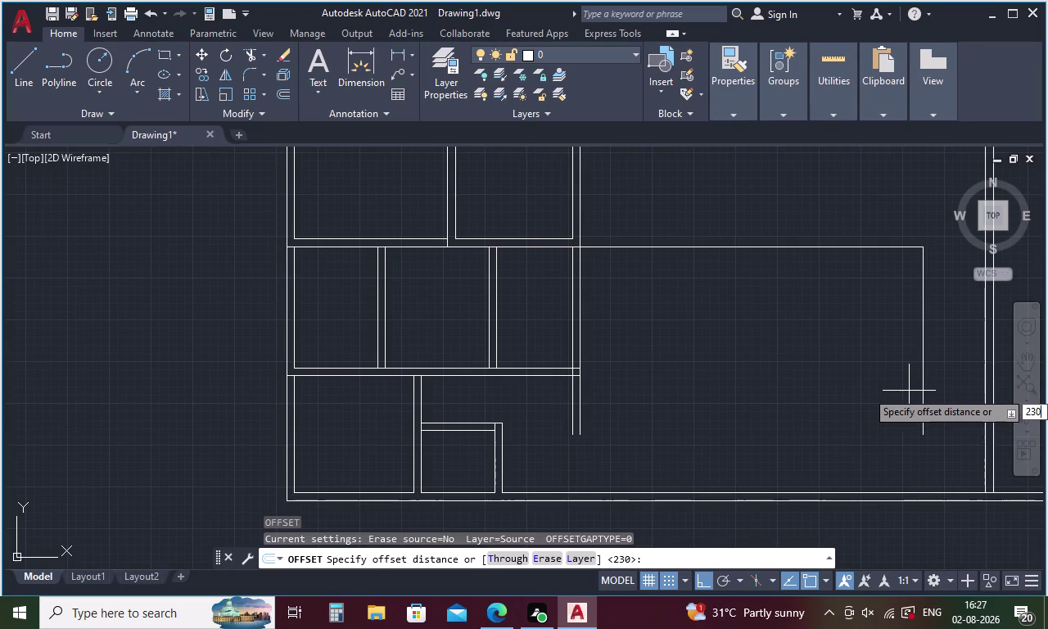
Offset the top and right walls 230 inward and fillet their inner corner.
click(816, 247)
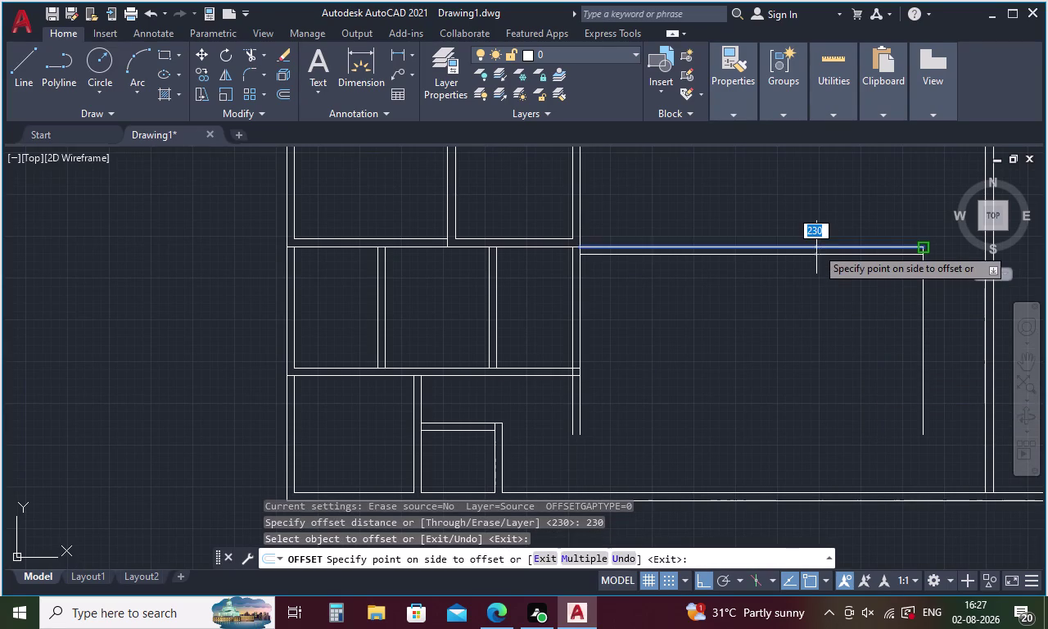
click(816, 230)
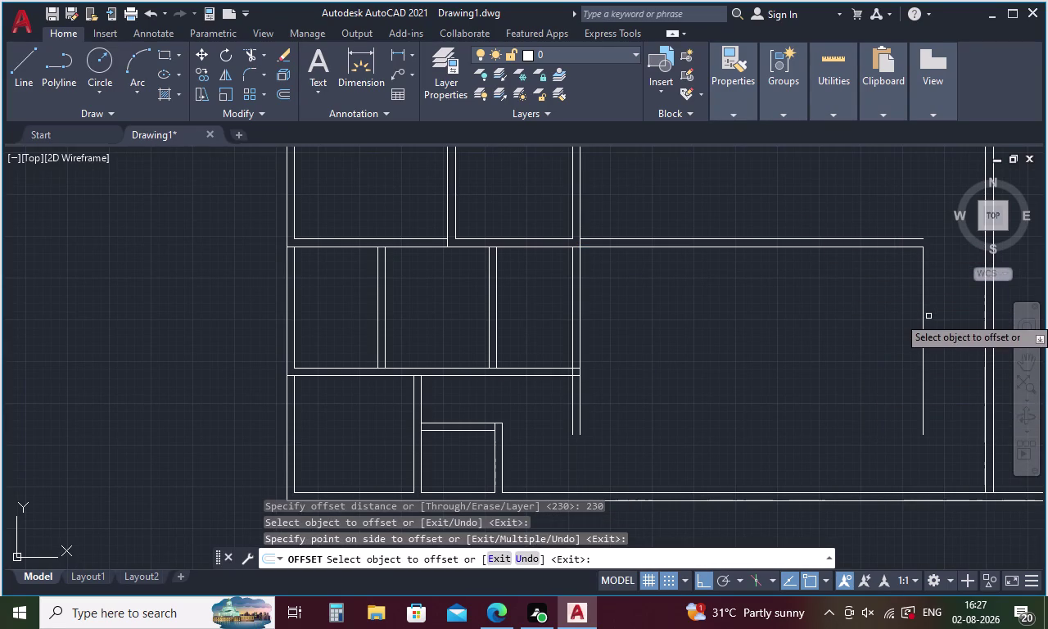
click(923, 327)
click(947, 322)
key(Escape)
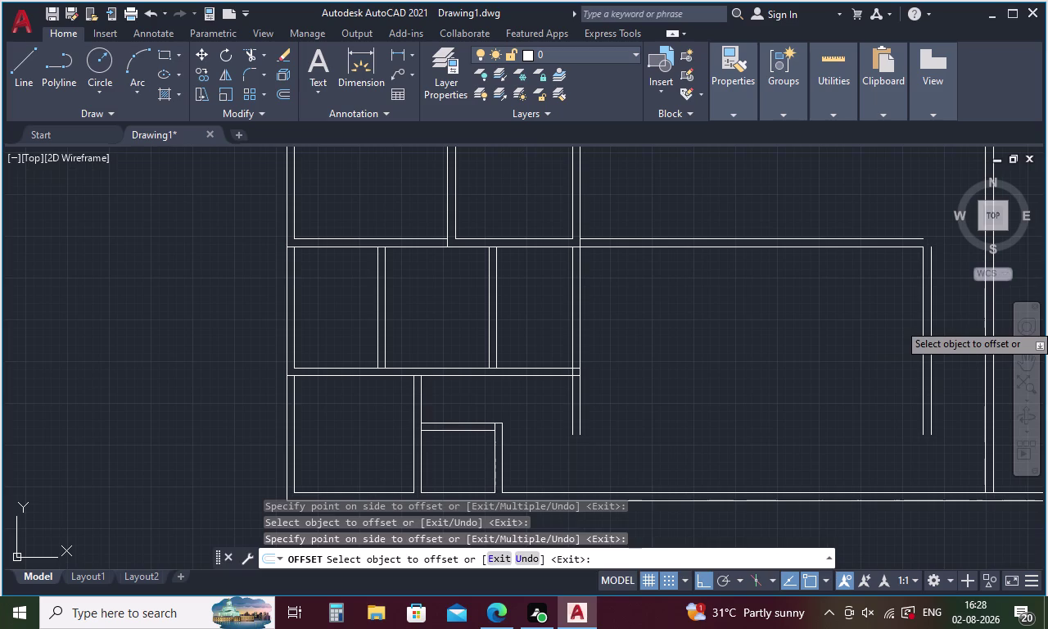
text(F)
key(space)
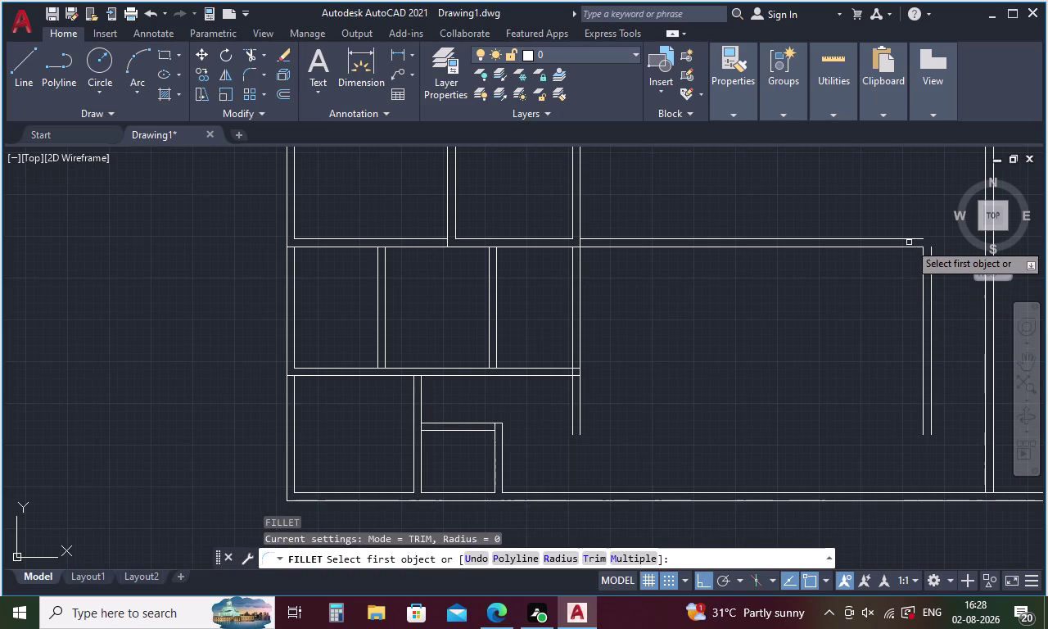
click(911, 240)
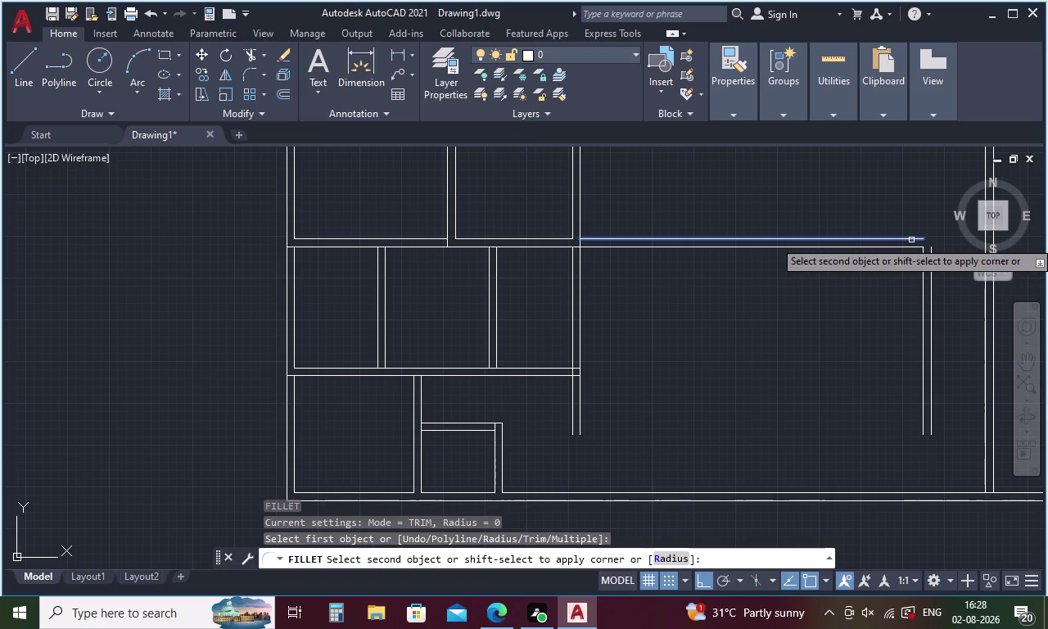
click(931, 252)
key(Escape)
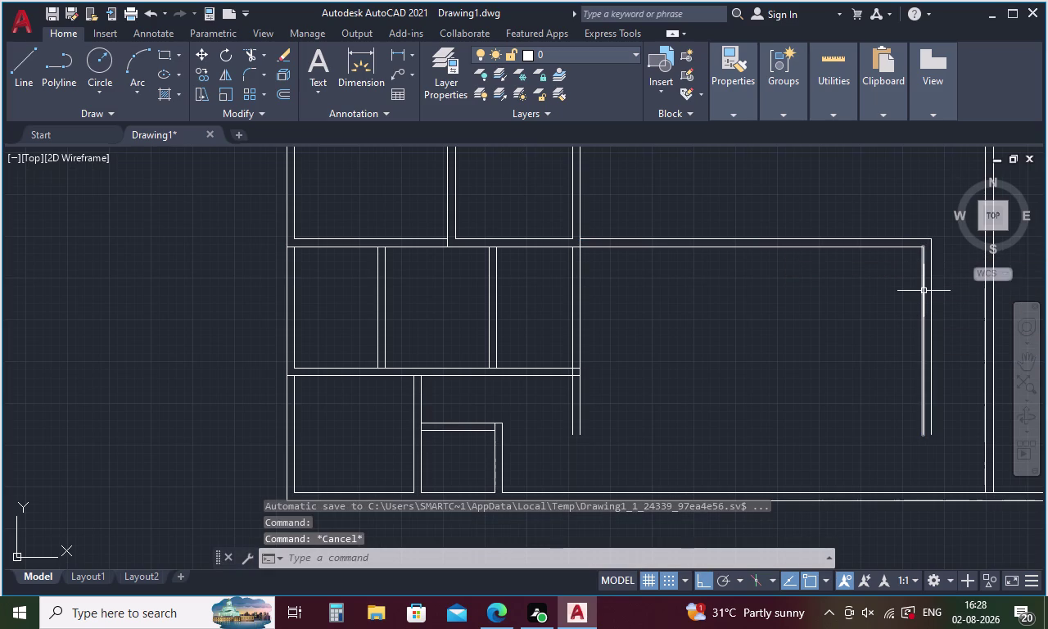
Draw the bottom wall line from the left wall to the right wall.
key(l)
key(Return)
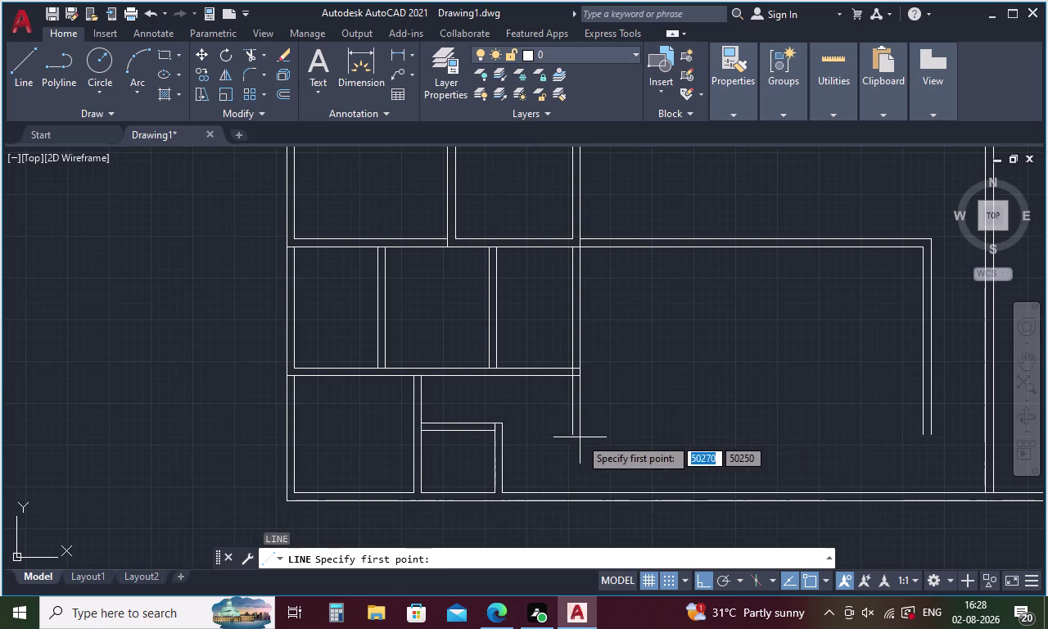
click(585, 436)
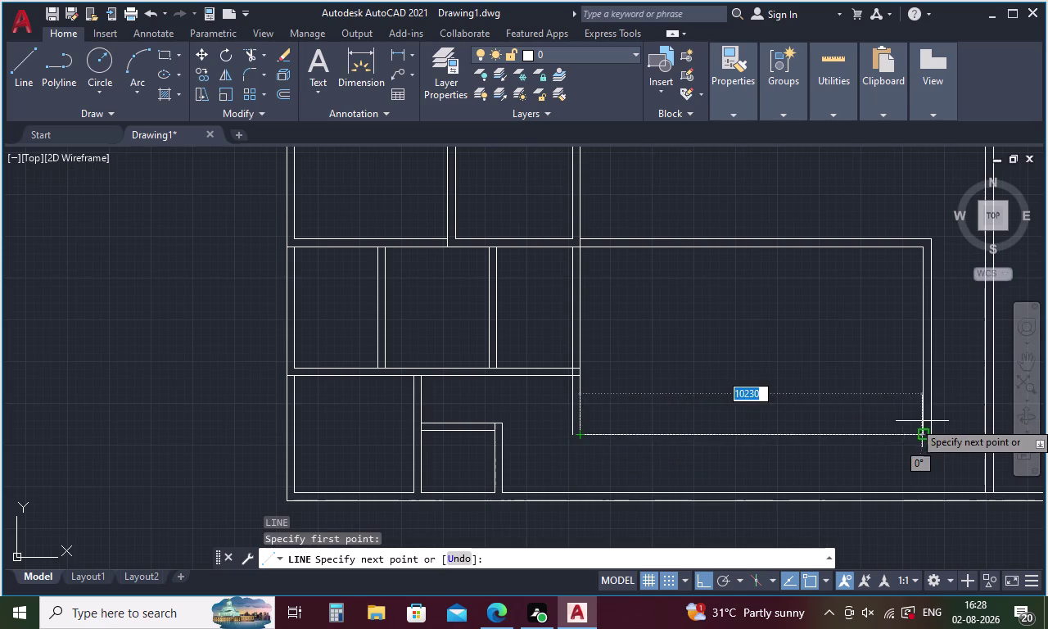
click(919, 431)
key(Escape)
Offset the new bottom wall line 230 below the room.
key(o)
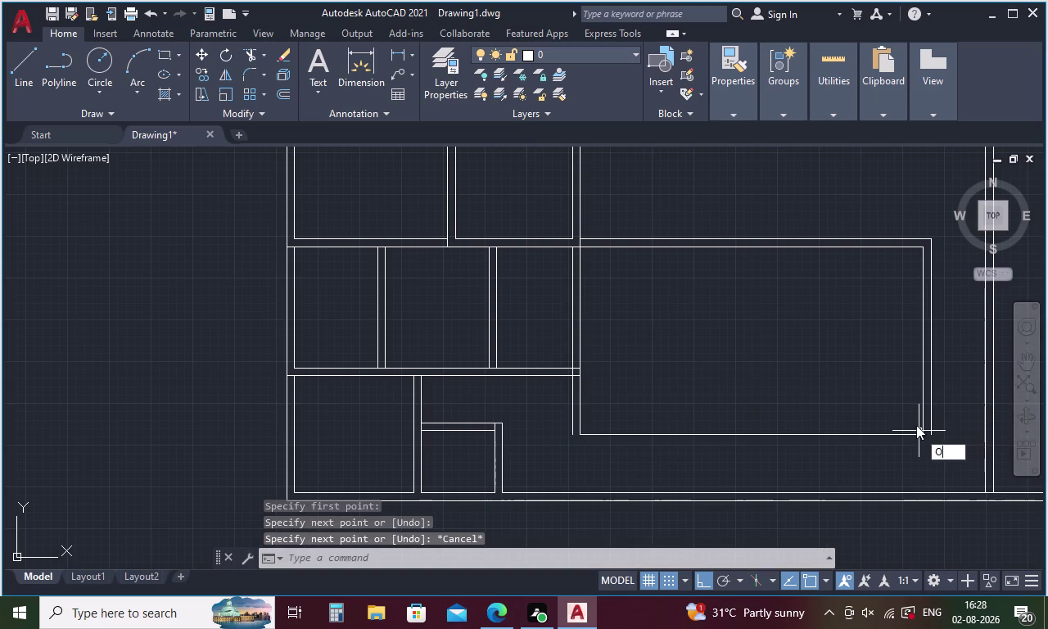
key(space)
text(230)
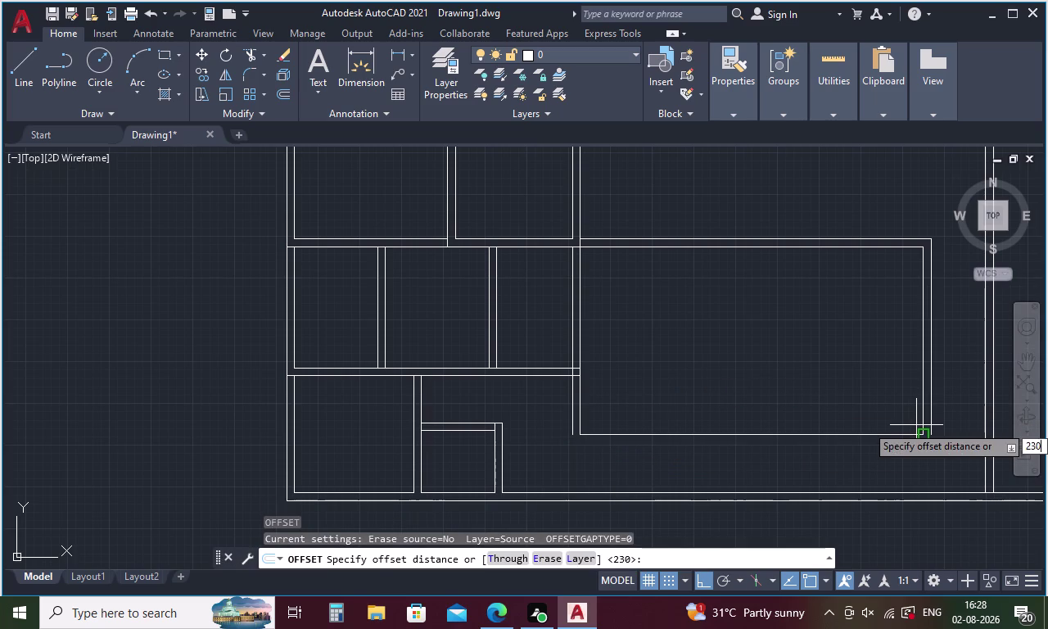
key(space)
click(900, 435)
click(905, 451)
key(Escape)
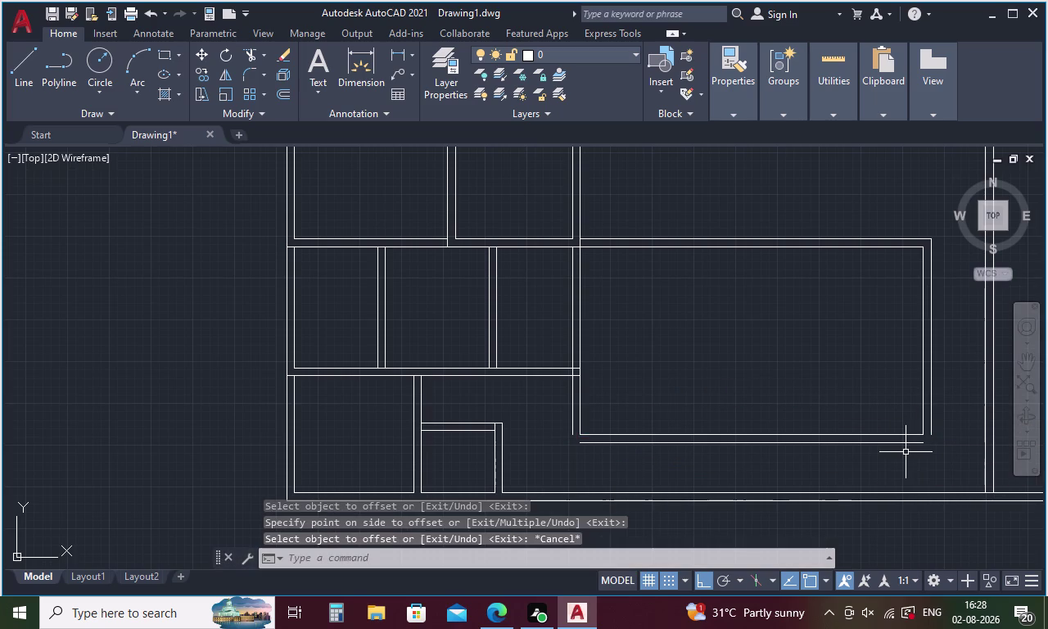
Fillet the outer bottom wall line into the left and right wall corners.
text(F)
key(space)
click(663, 443)
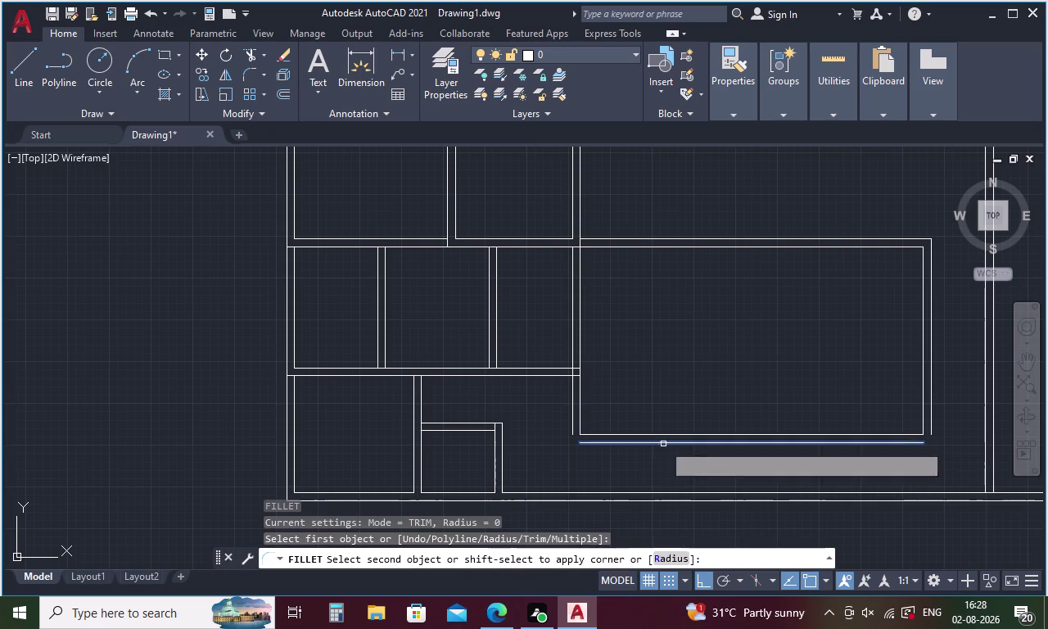
click(572, 397)
key(space)
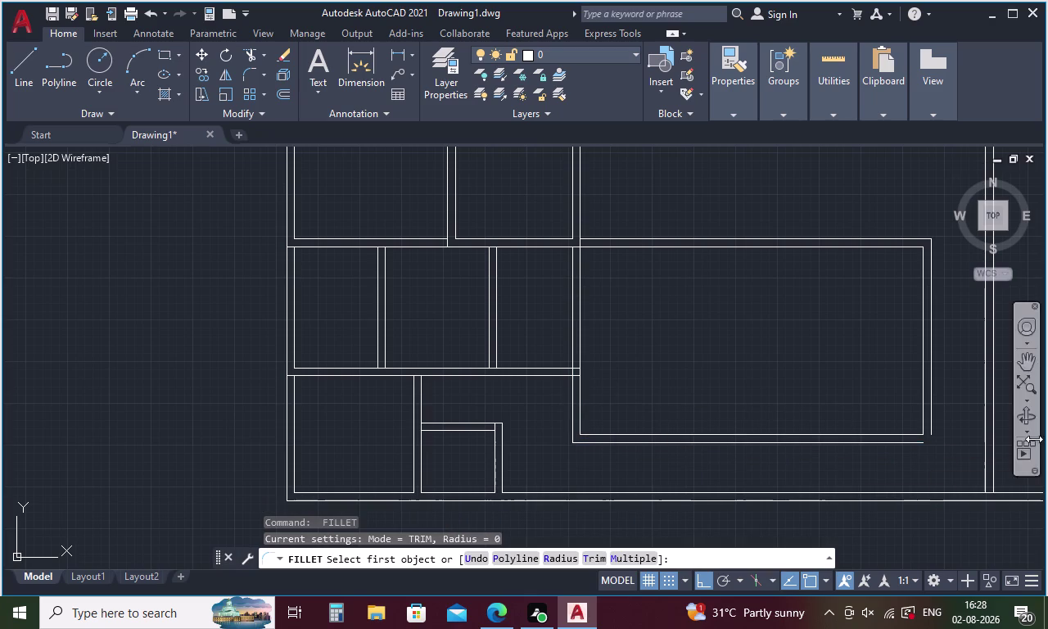
click(932, 412)
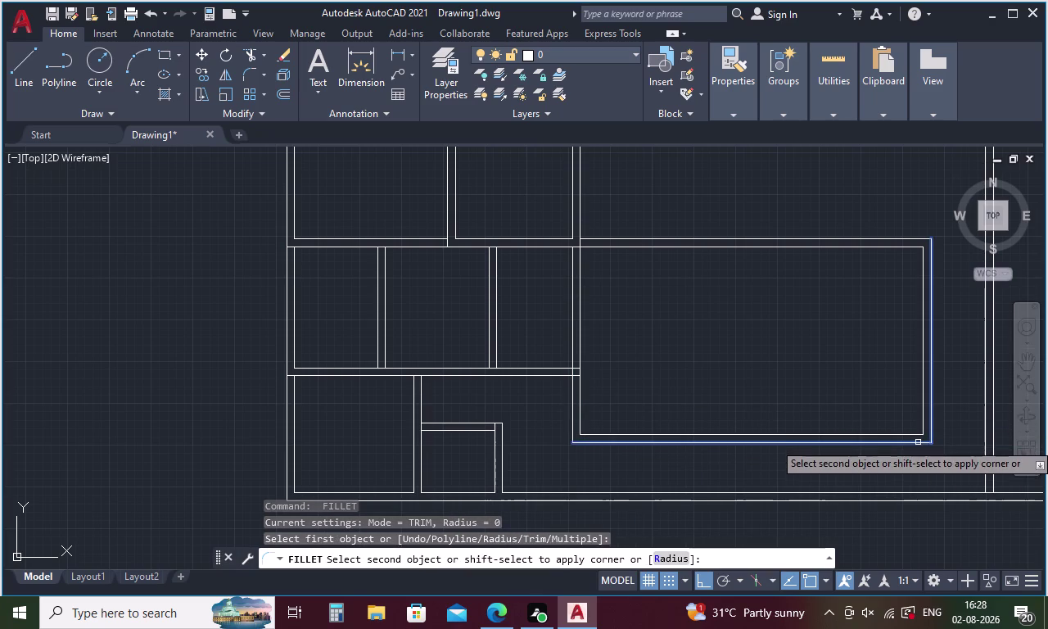
click(918, 442)
scroll(down, 3)
middle_drag(941, 379, 739, 381)
scroll(down, 3)
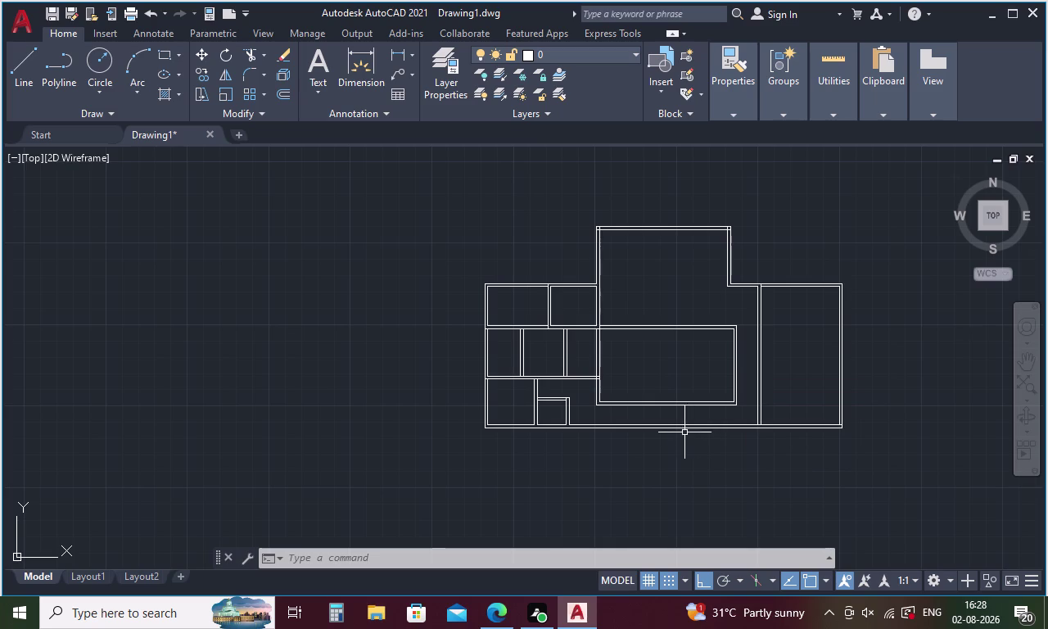
Start a new line with L and adjust the view.
key(l)
key(Return)
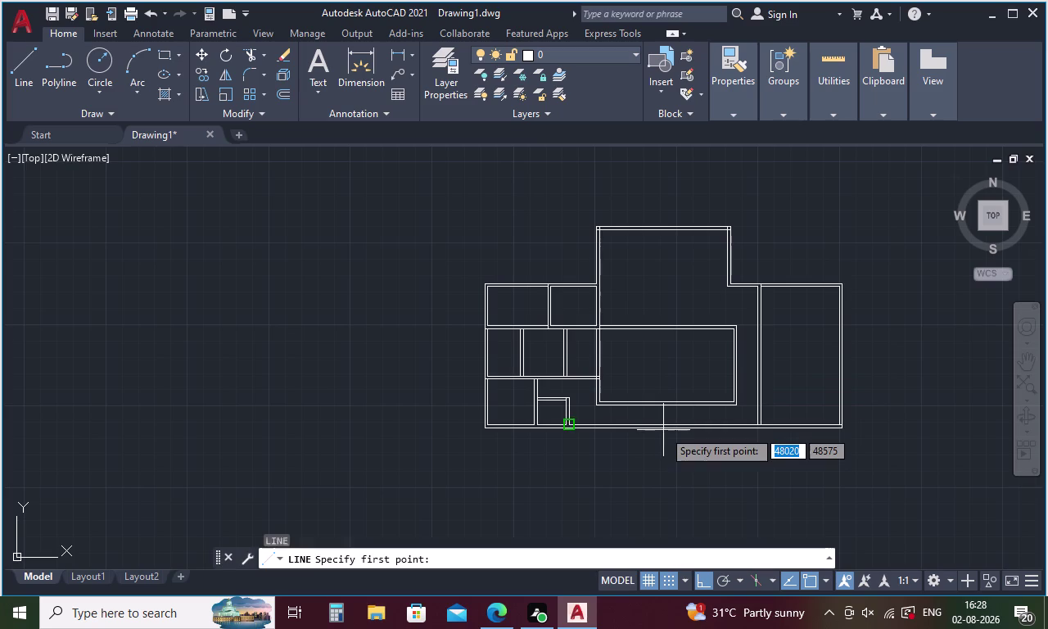
scroll(up, 3)
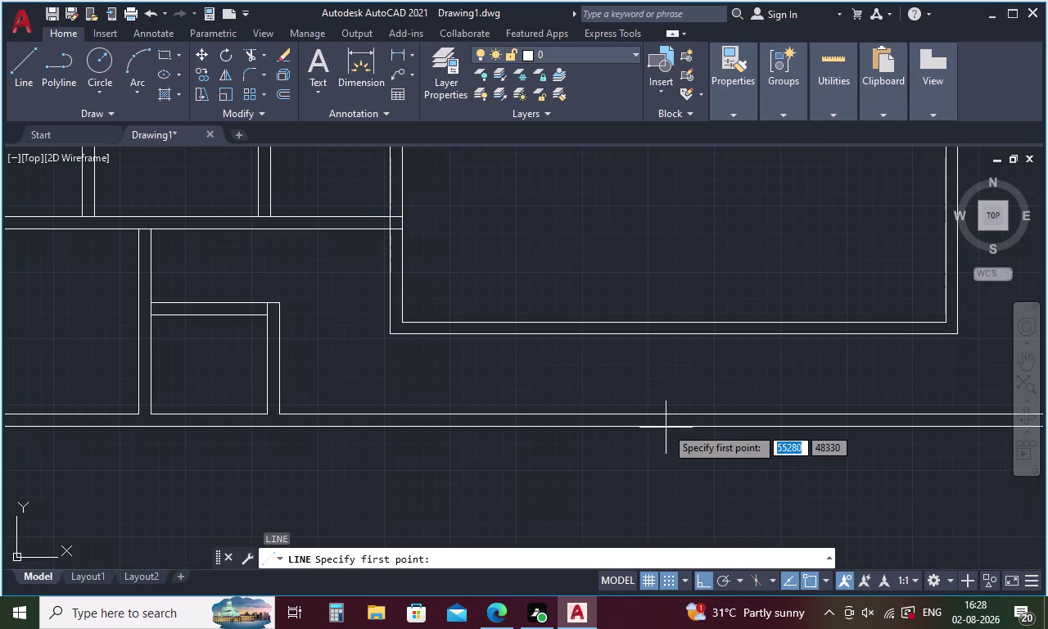
scroll(down, 3)
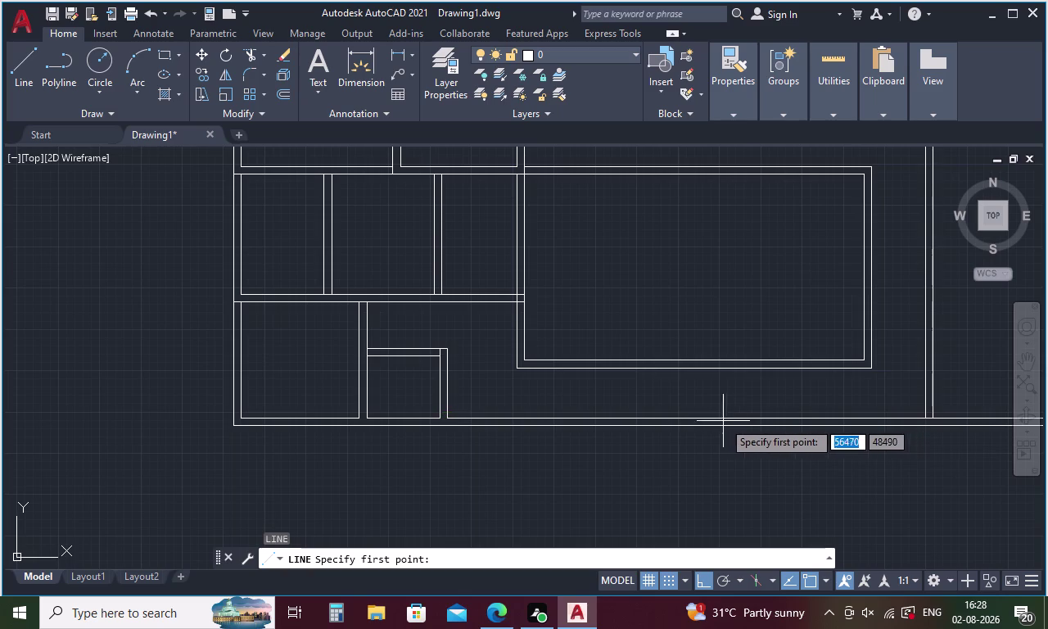
scroll(down, 3)
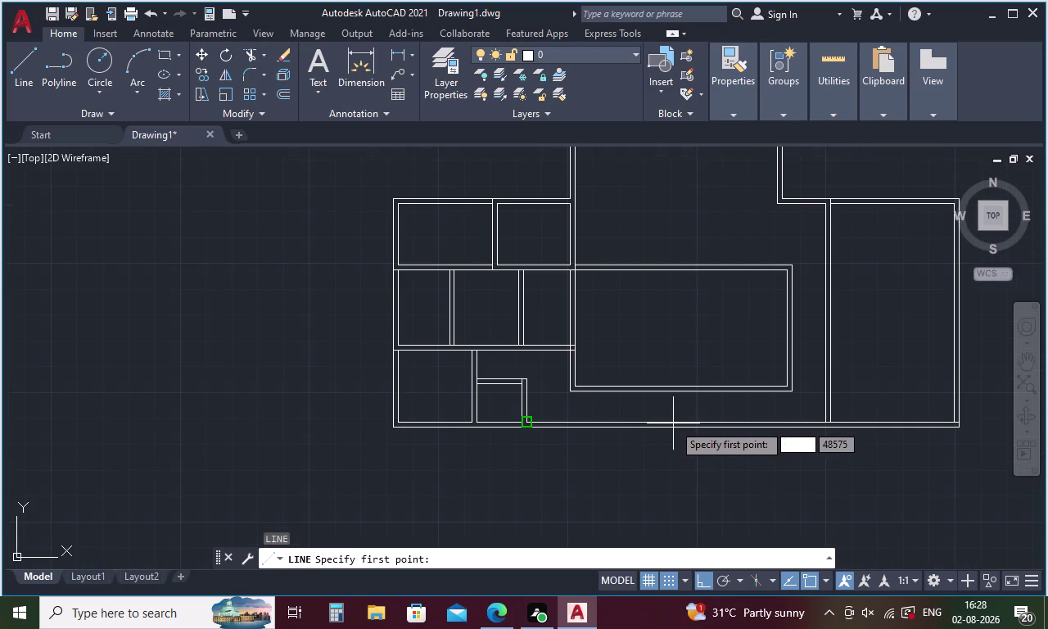
Enable all object snap modes in Osnap Settings and turn object snapping on.
click(815, 580)
click(823, 575)
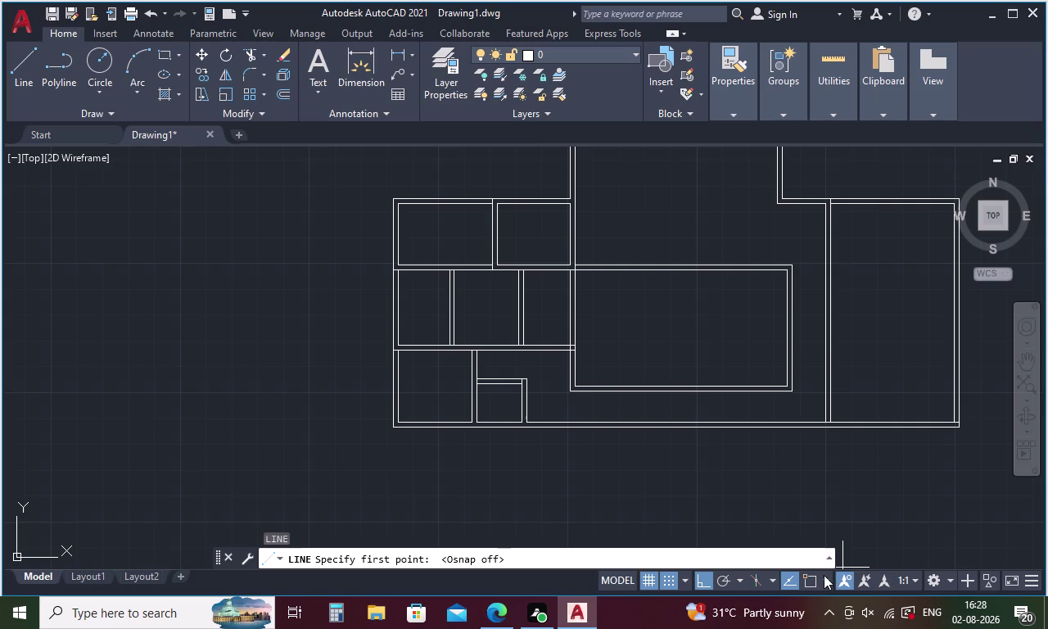
click(832, 551)
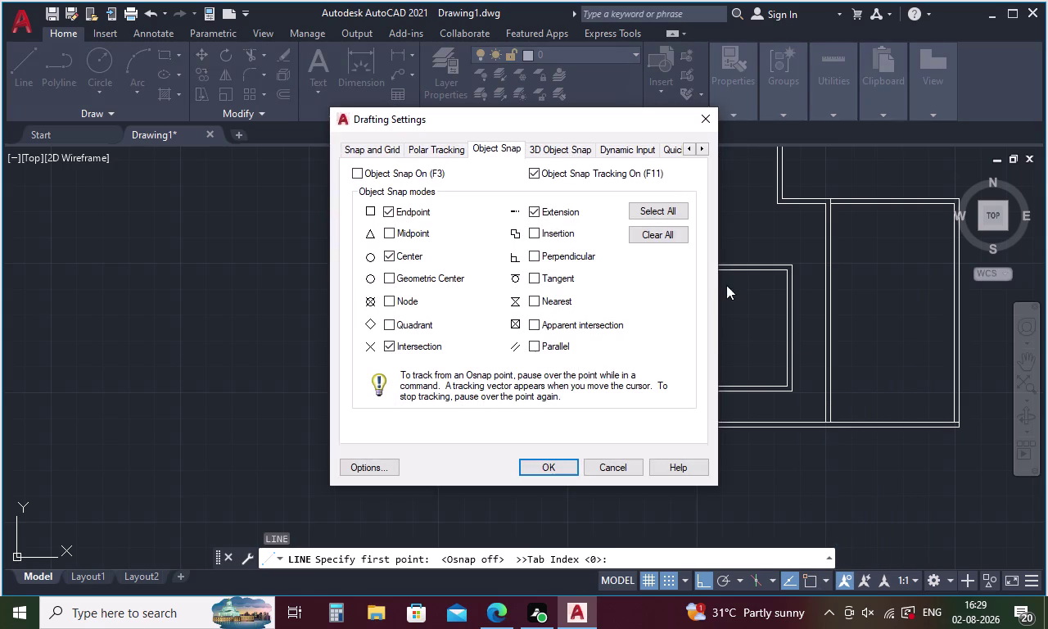
click(655, 208)
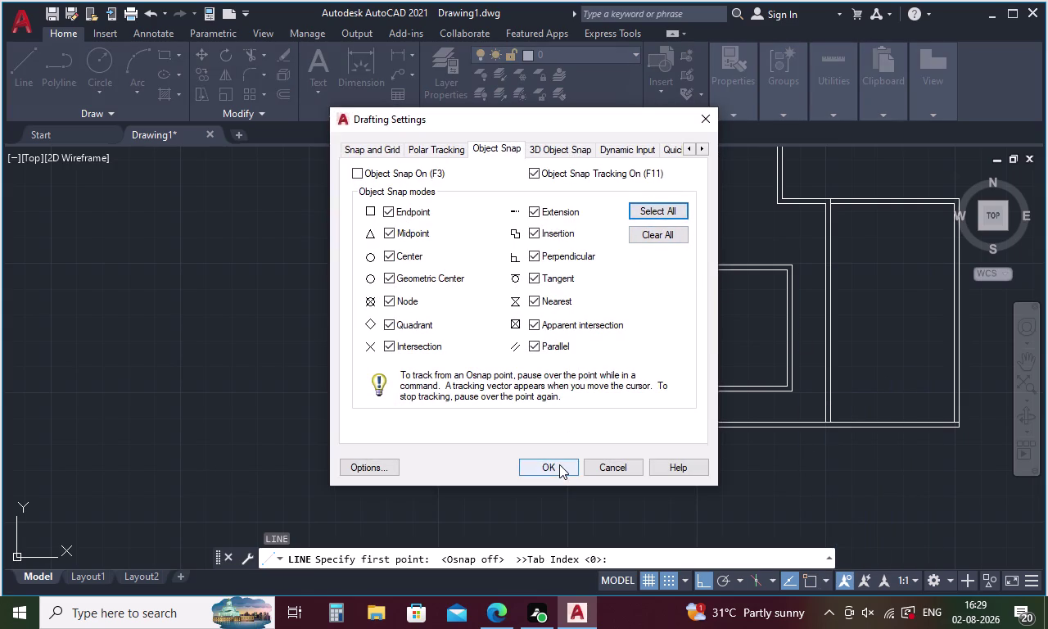
click(560, 464)
click(813, 581)
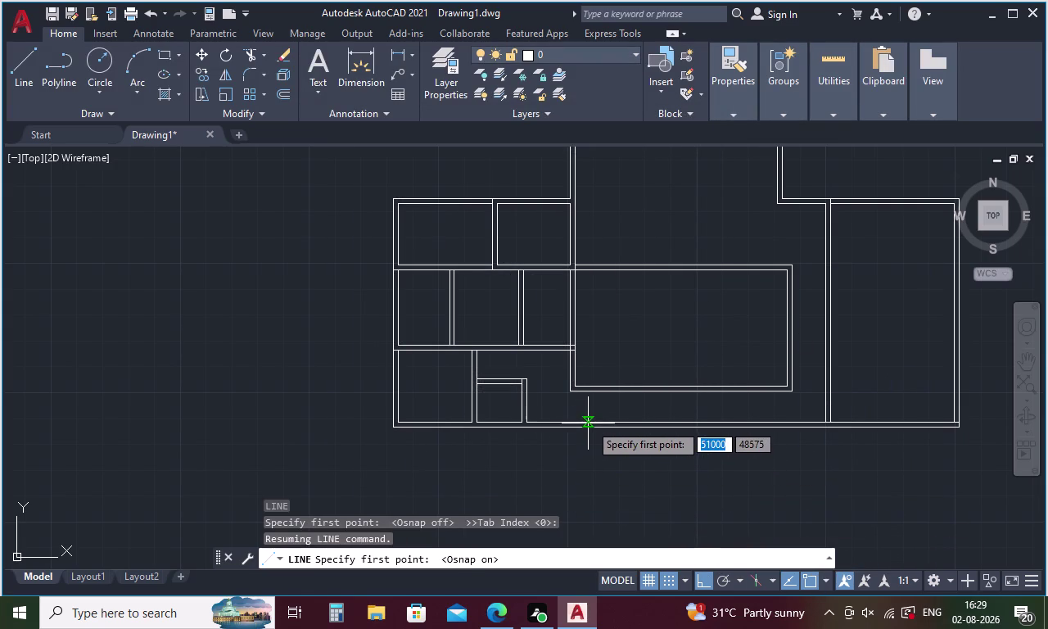
Abandon the unfinished line and compute 3730/2 with the CAL calculator.
click(678, 429)
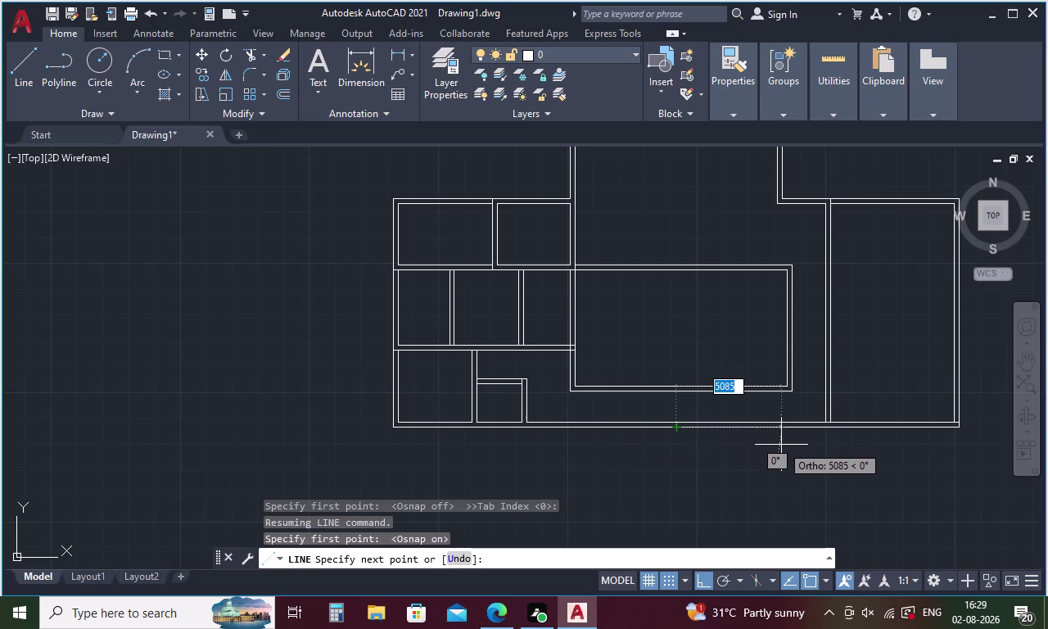
key(Escape)
text(CA)
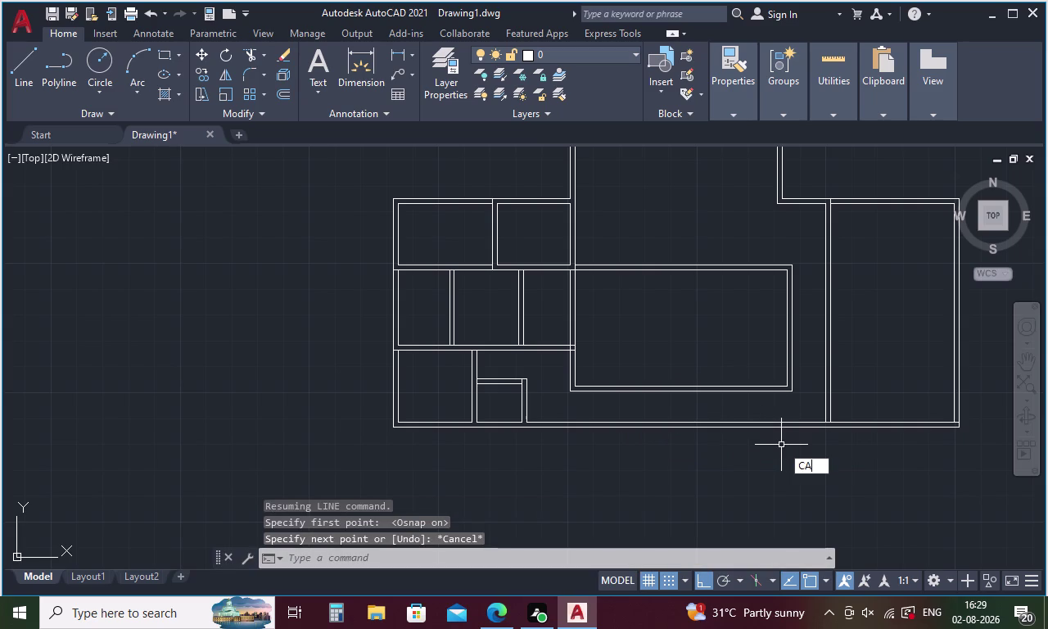
text(L)
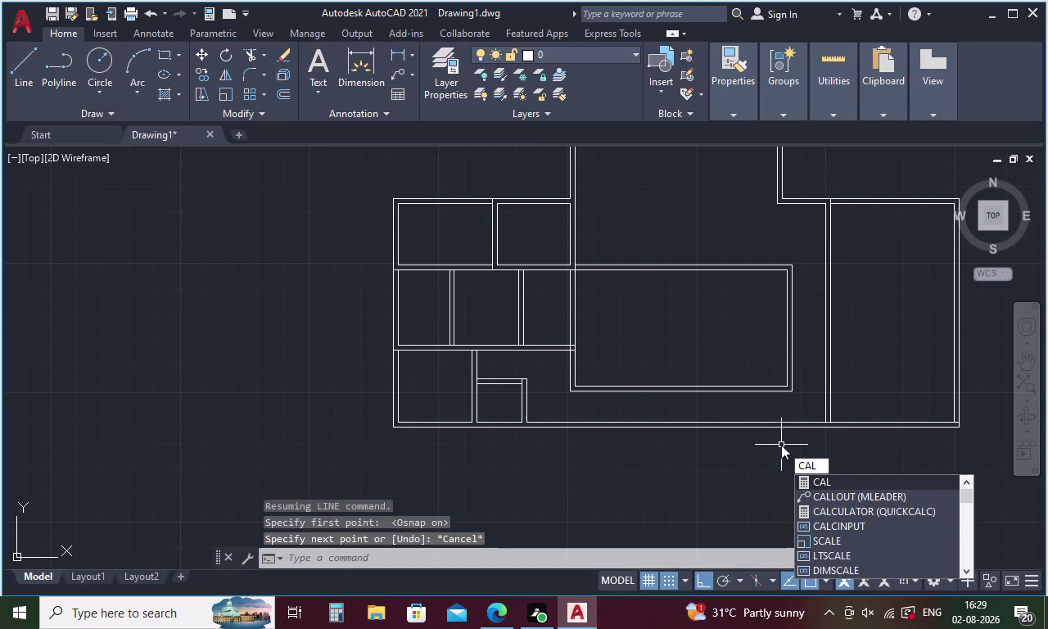
key(space)
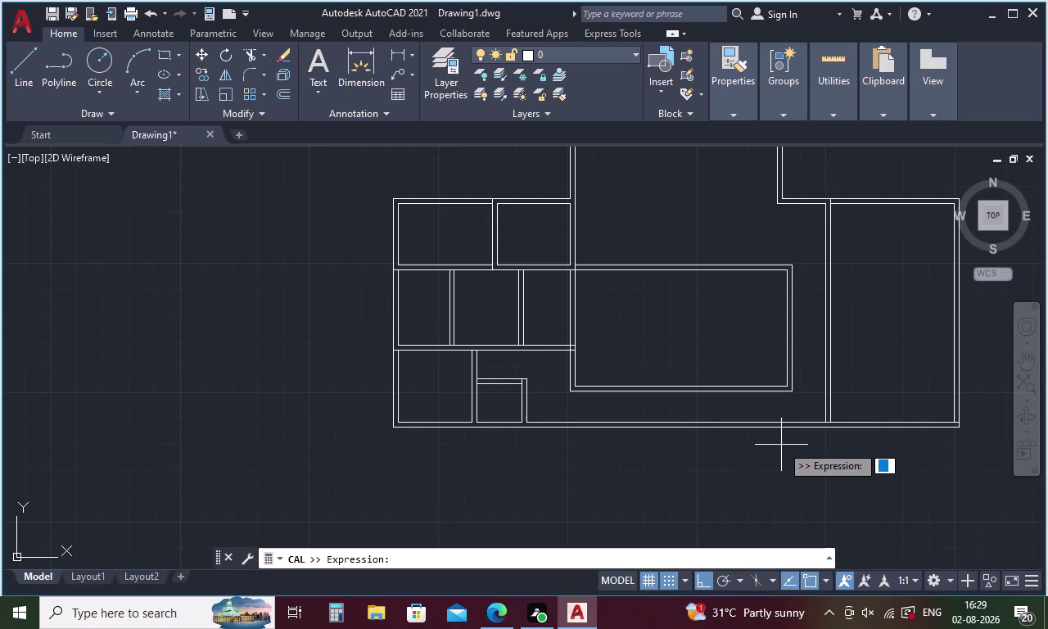
key(3)
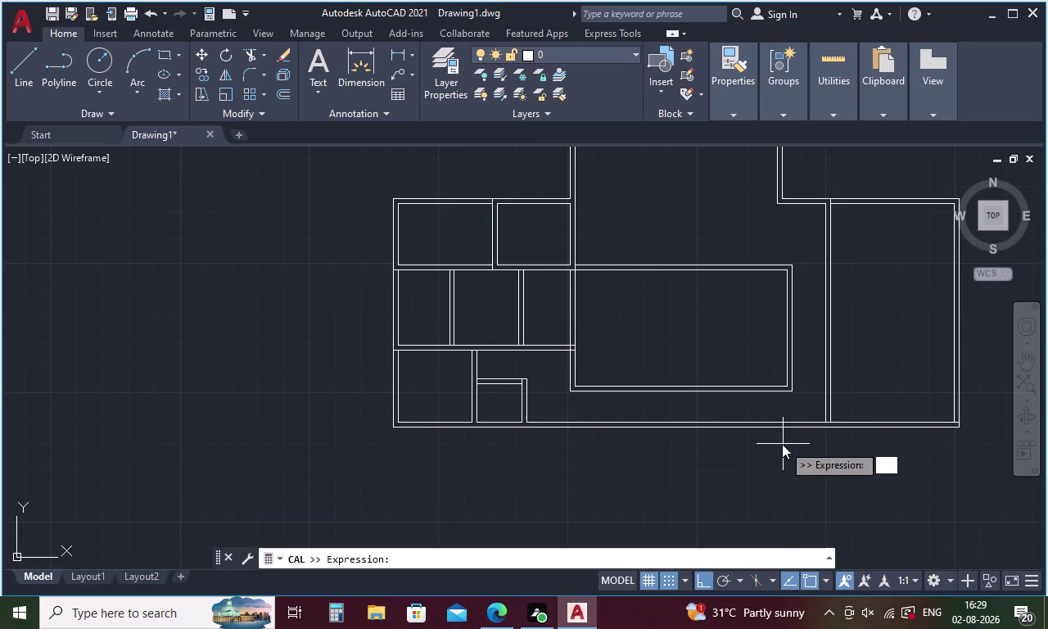
text(730/)
key(2)
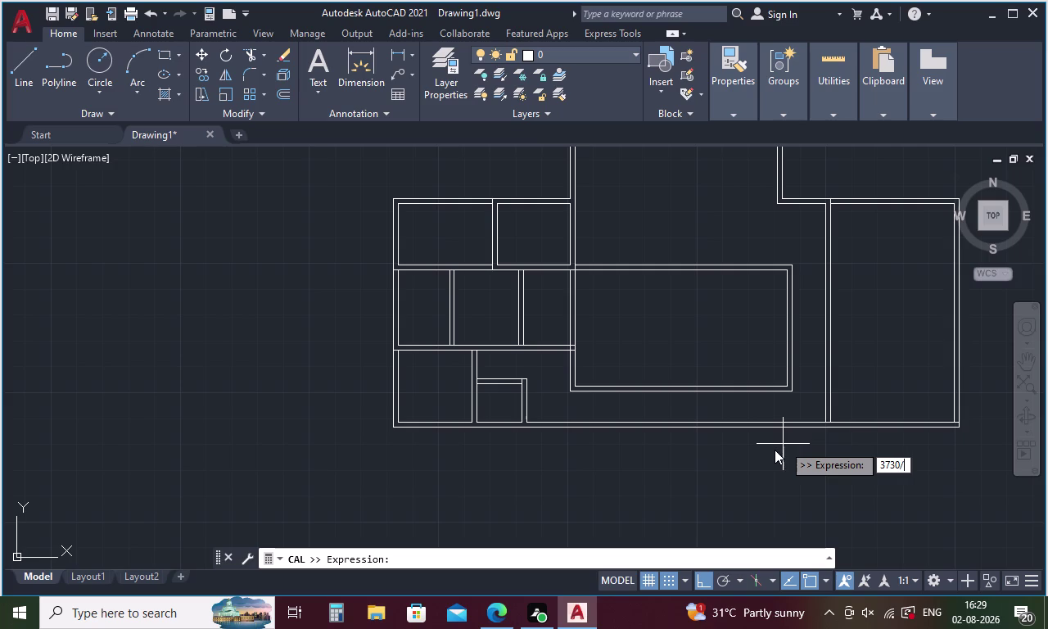
key(Return)
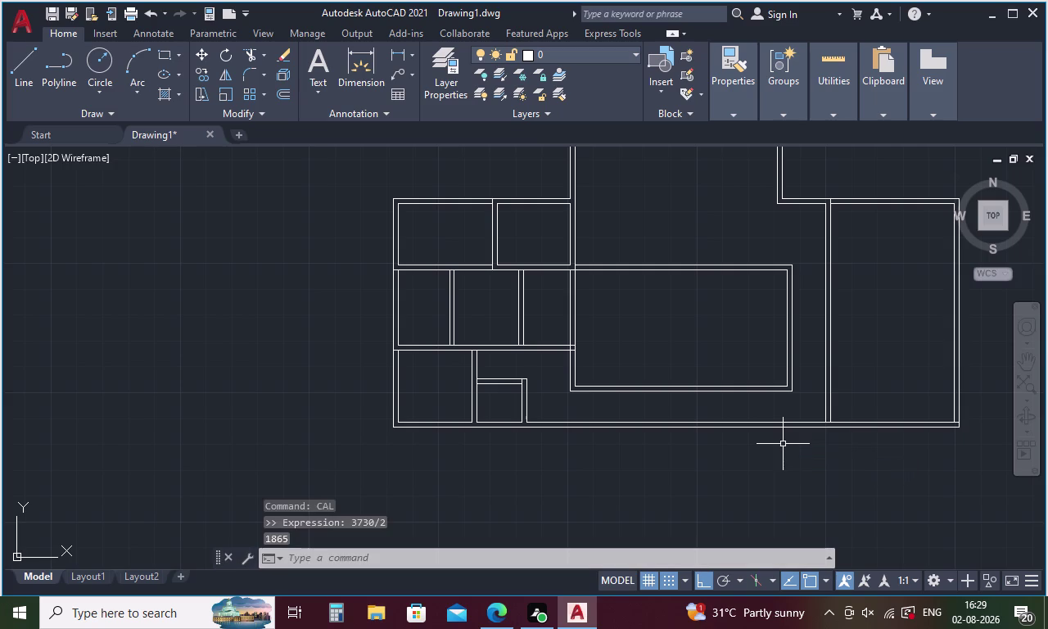
Start a new LINE command.
key(Escape)
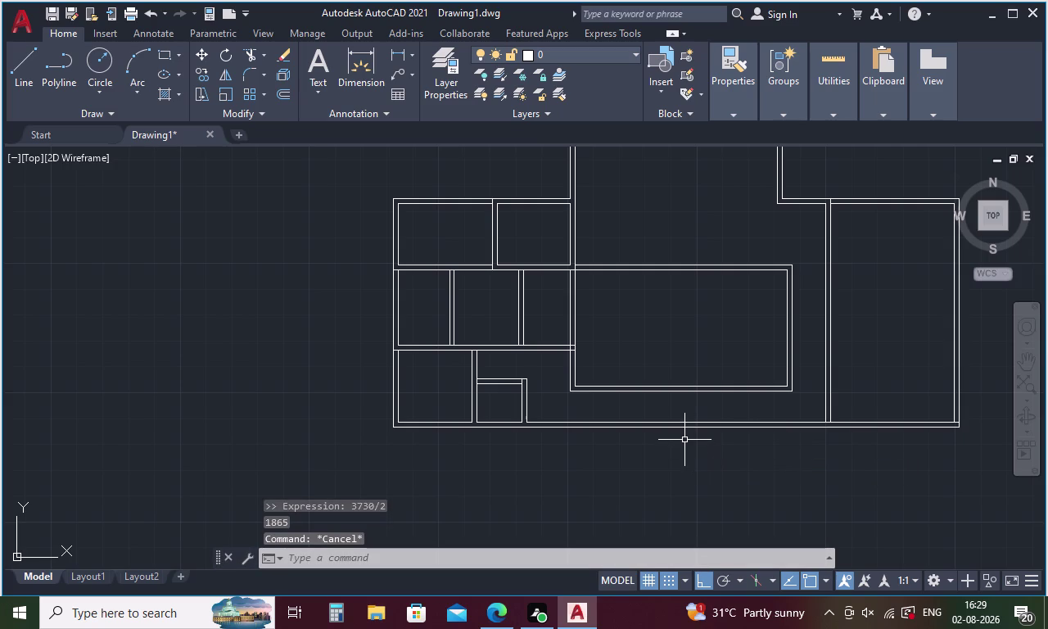
text(L)
key(space)
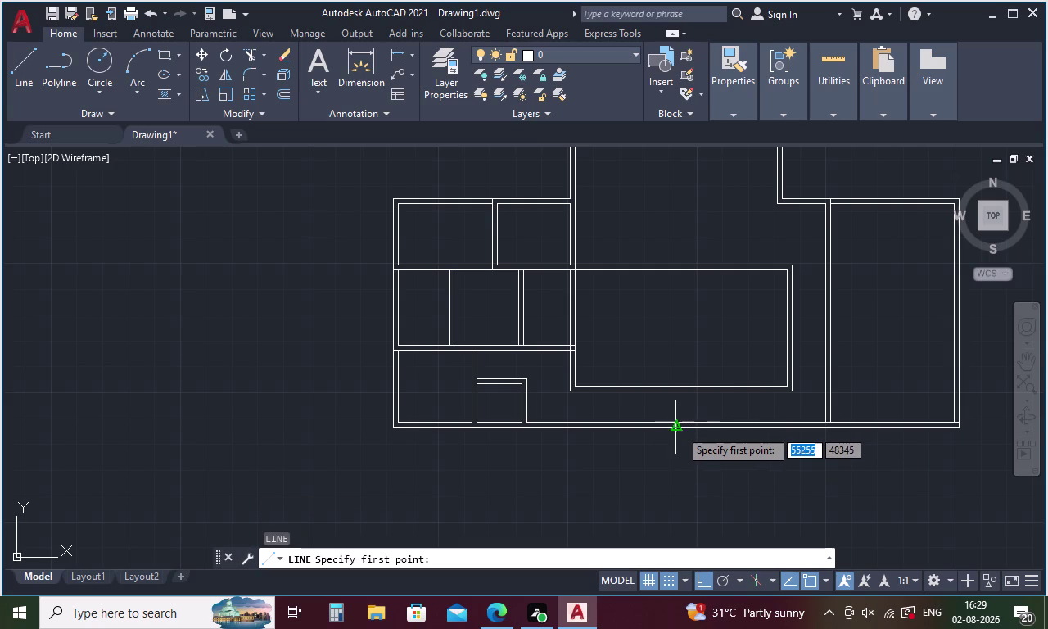
Draw the step outline from the wall: 1865 left, 600 down, 3730 right, back up.
click(675, 429)
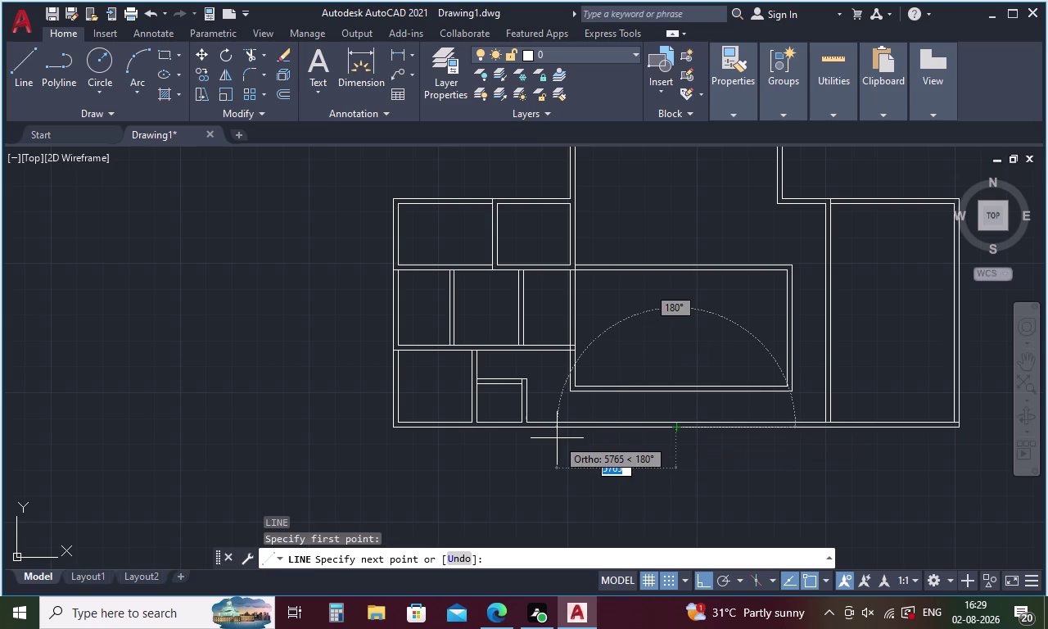
key(1)
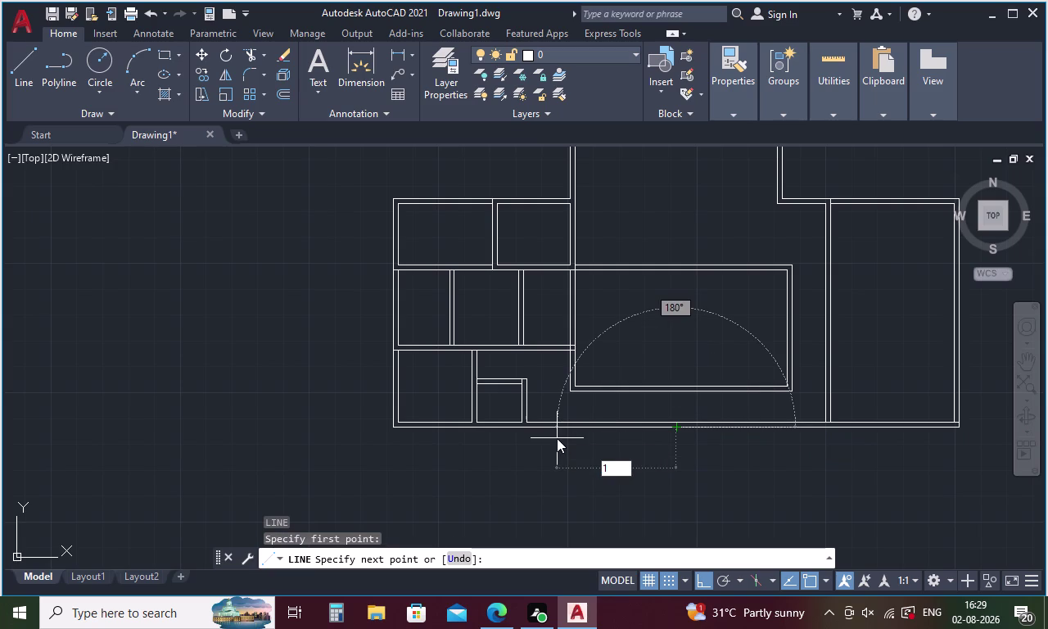
text(86)
key(5)
key(space)
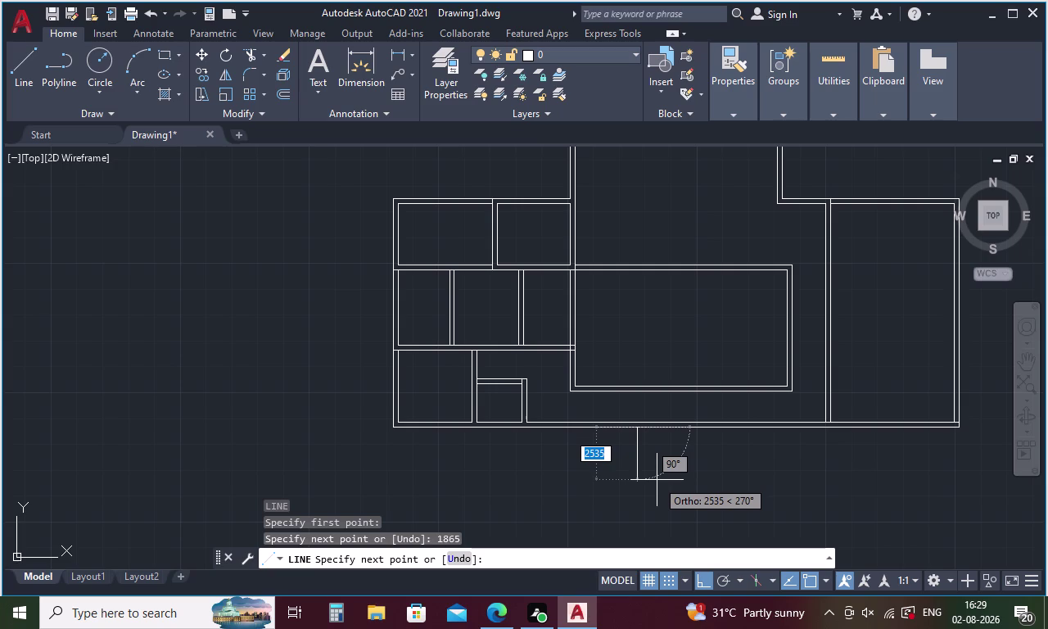
text(600)
key(space)
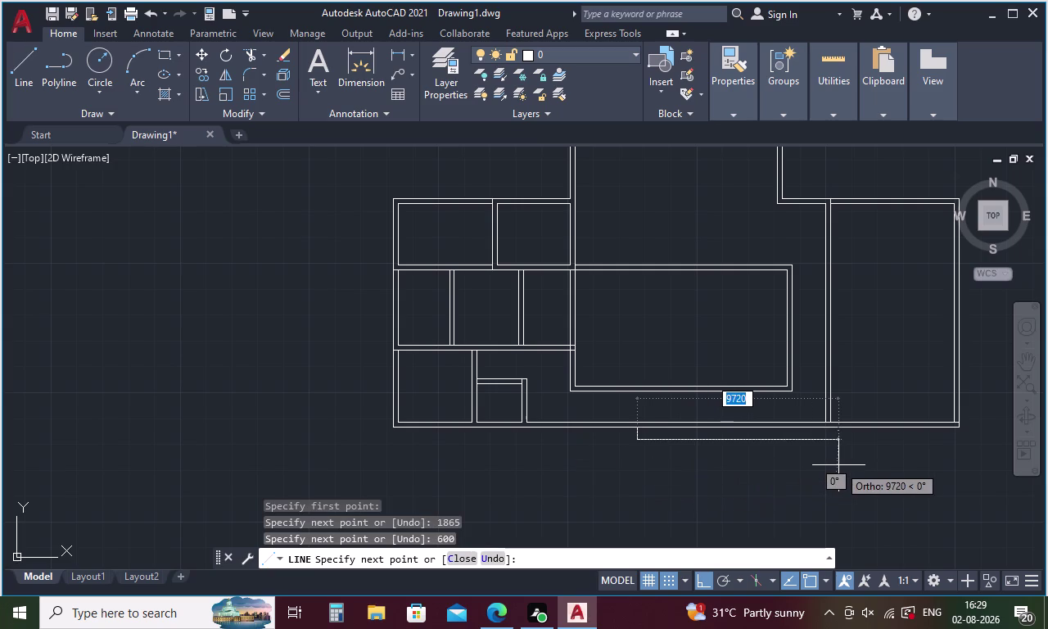
text(37)
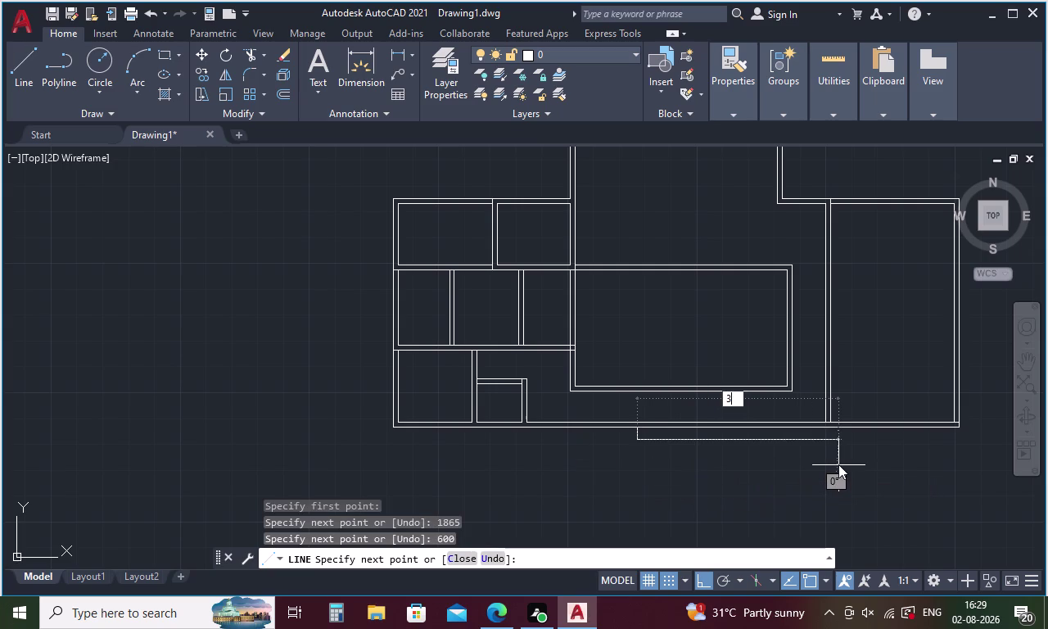
text(30N)
key(BackSpace)
key(space)
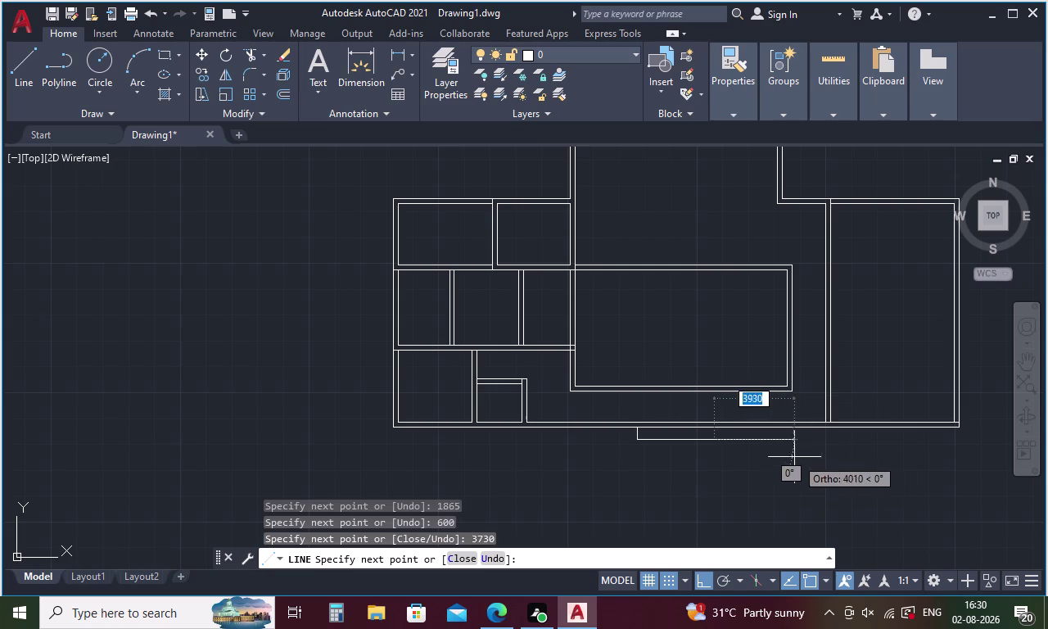
scroll(up, 3)
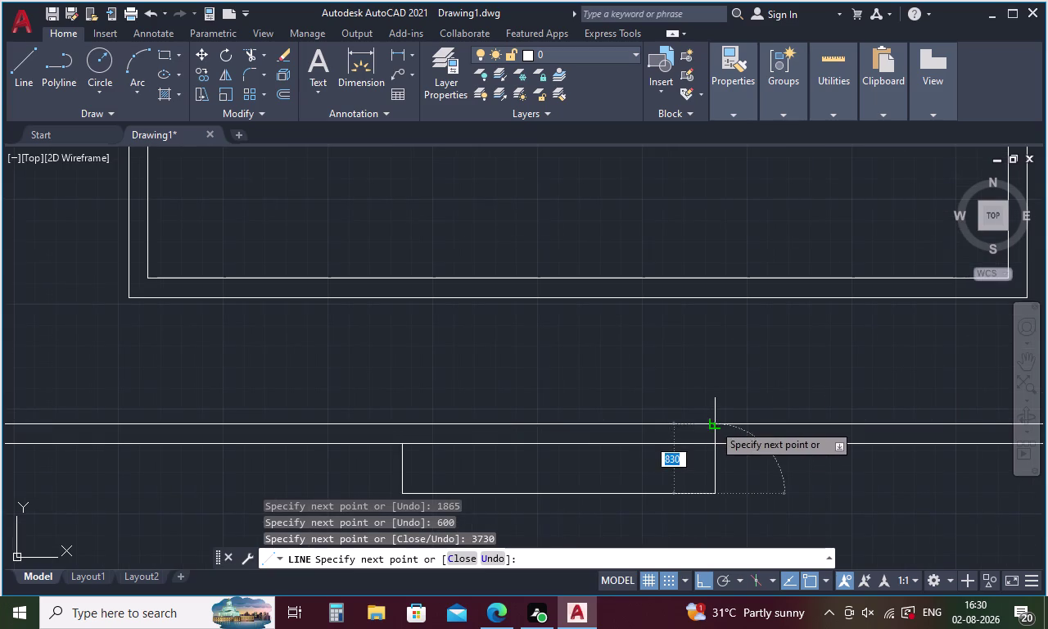
click(714, 446)
key(Escape)
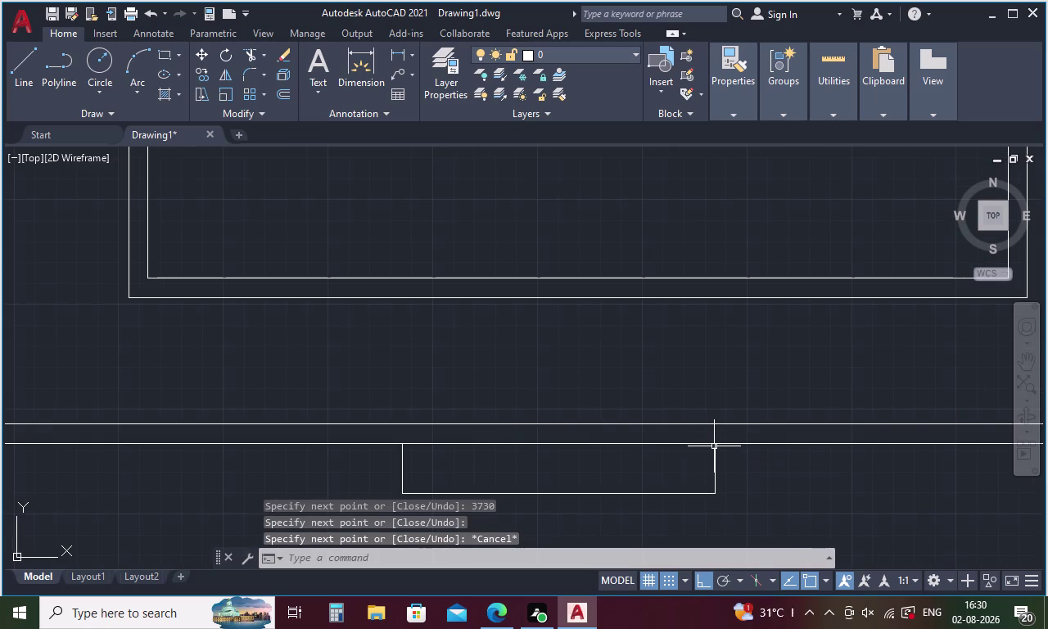
Offset the step's bottom edge 300 inward to form a second tread.
key(o)
key(Return)
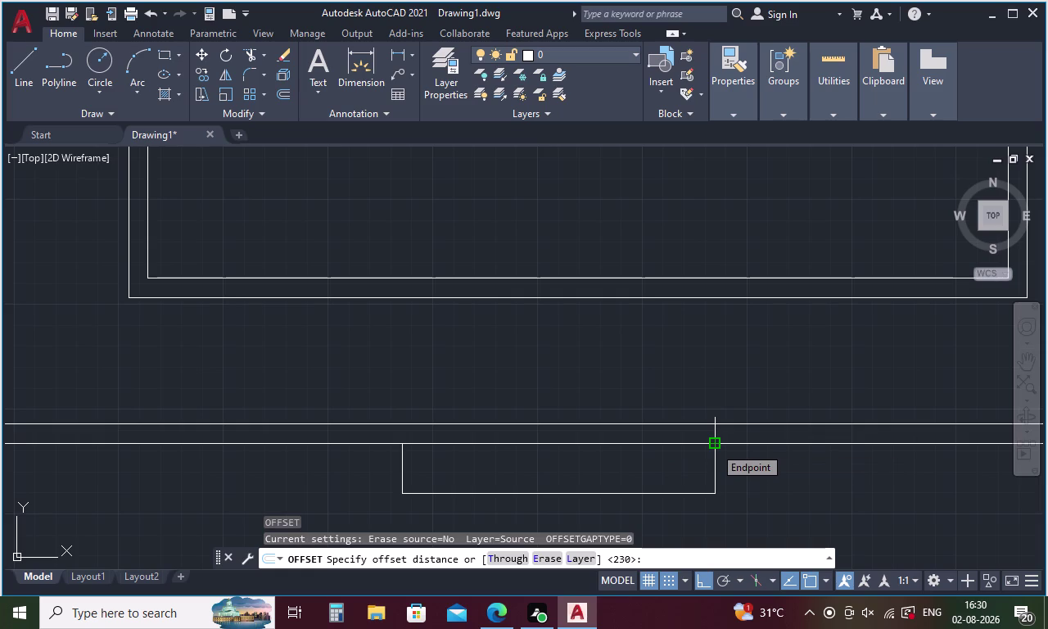
text(3)
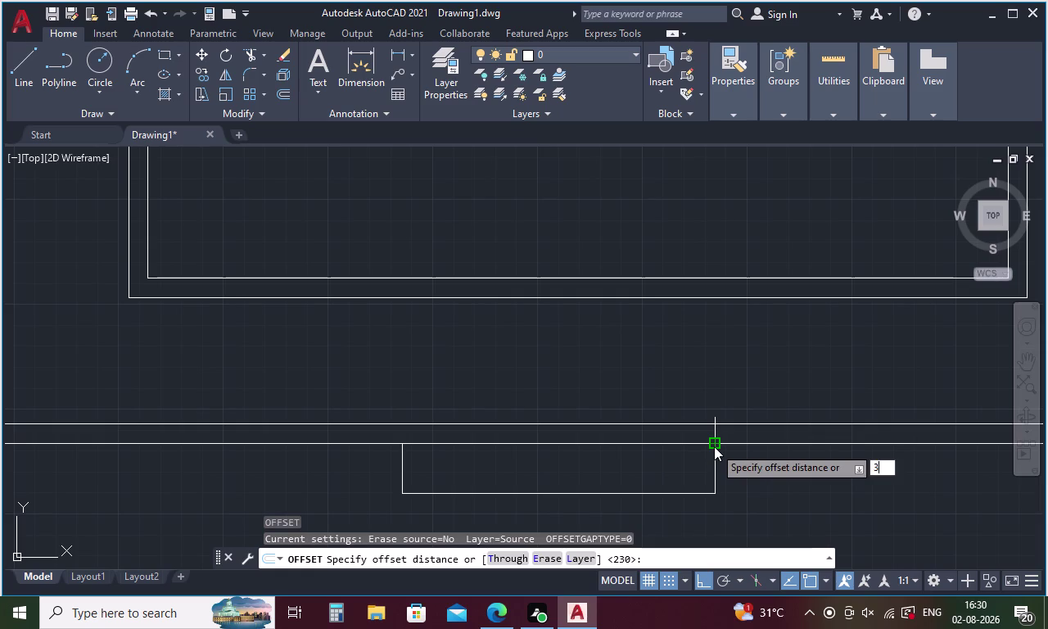
text(0)
key(0)
key(space)
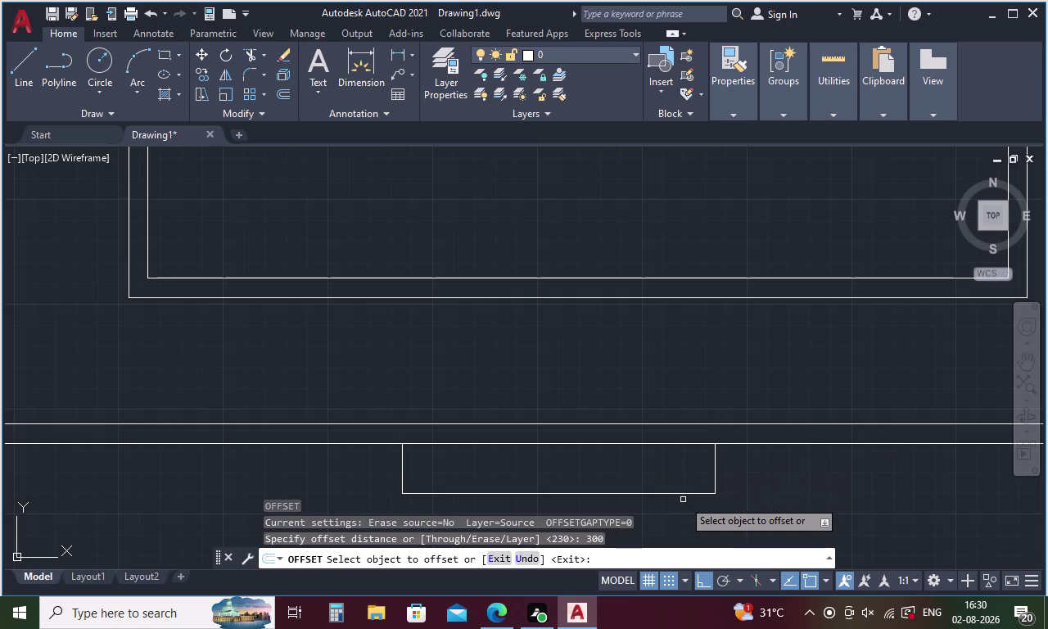
click(684, 491)
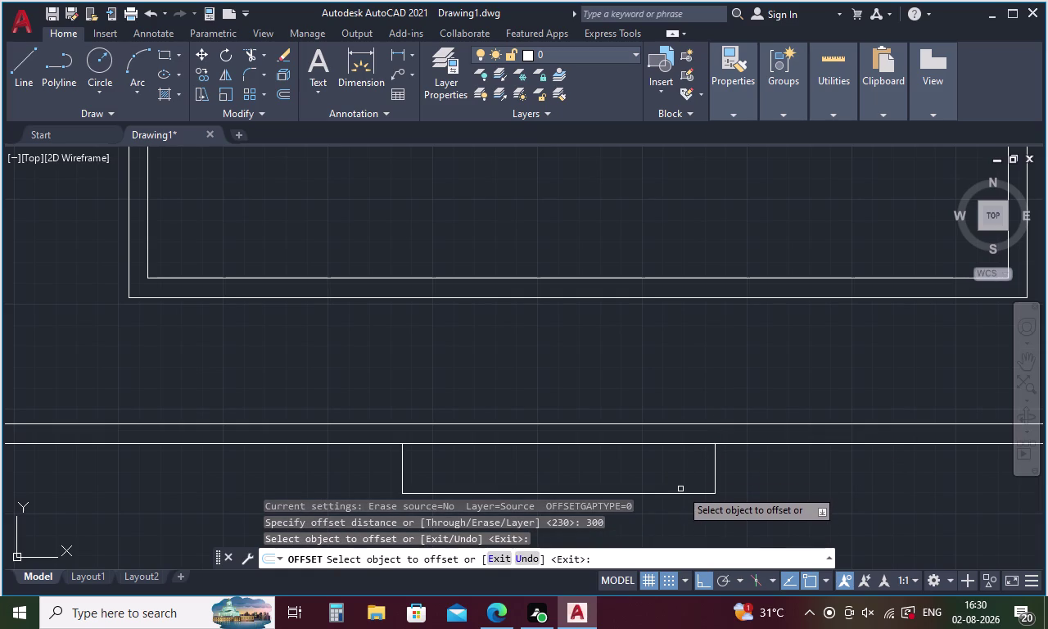
click(682, 495)
click(682, 464)
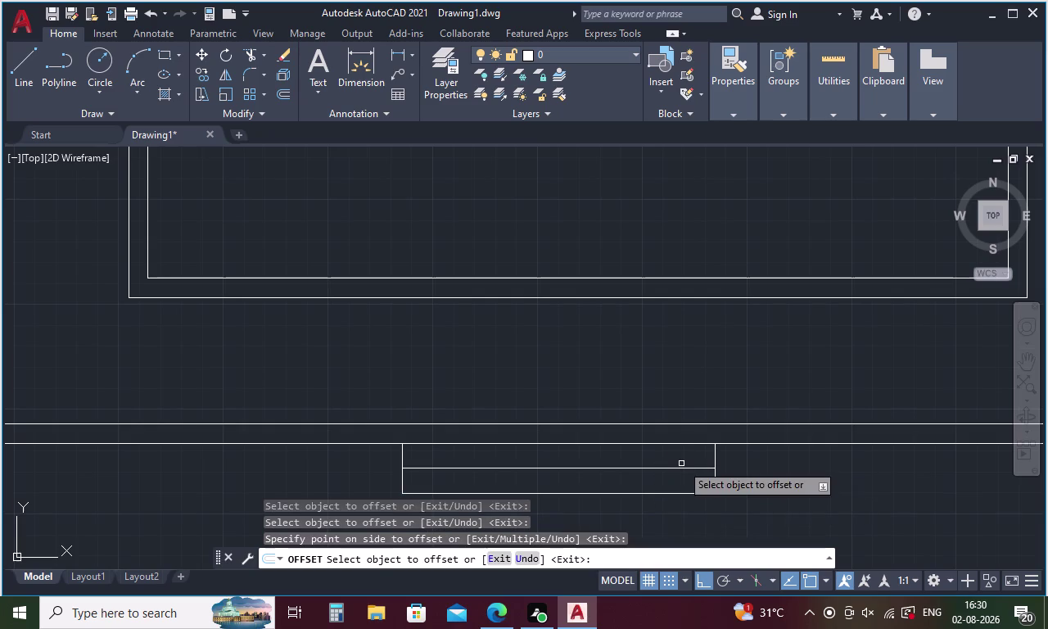
key(Escape)
Delete the line along the step's top and zoom out over the plan.
click(502, 444)
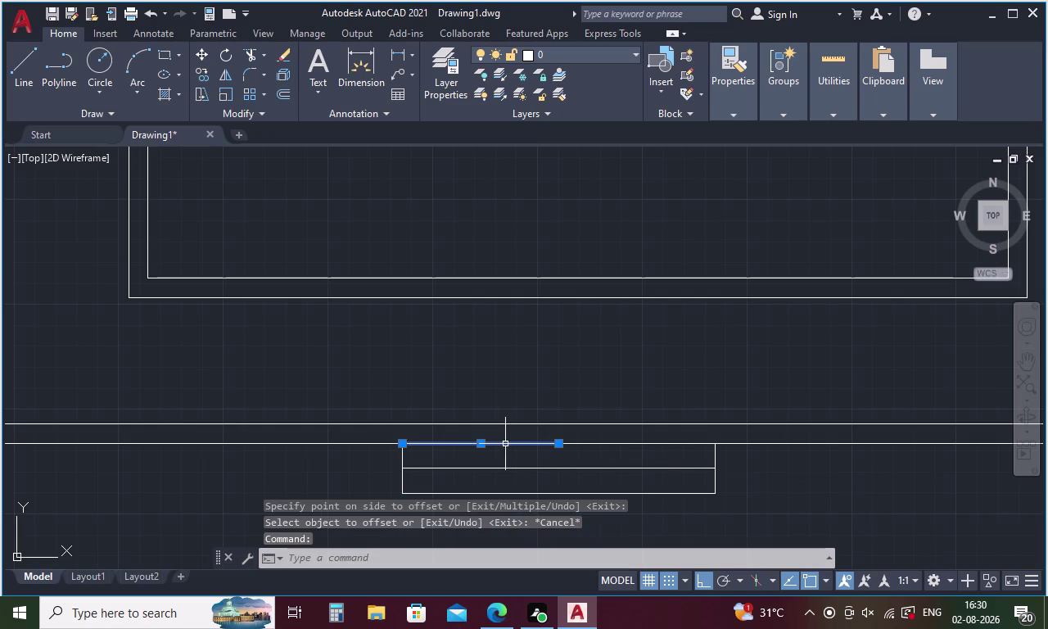
key(Delete)
scroll(down, 3)
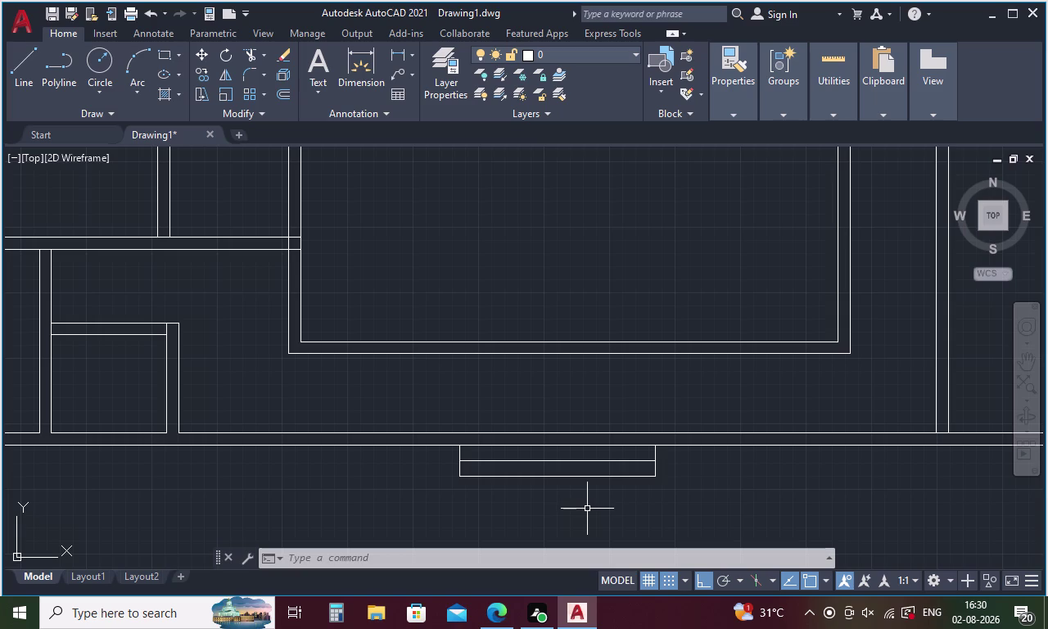
scroll(down, 3)
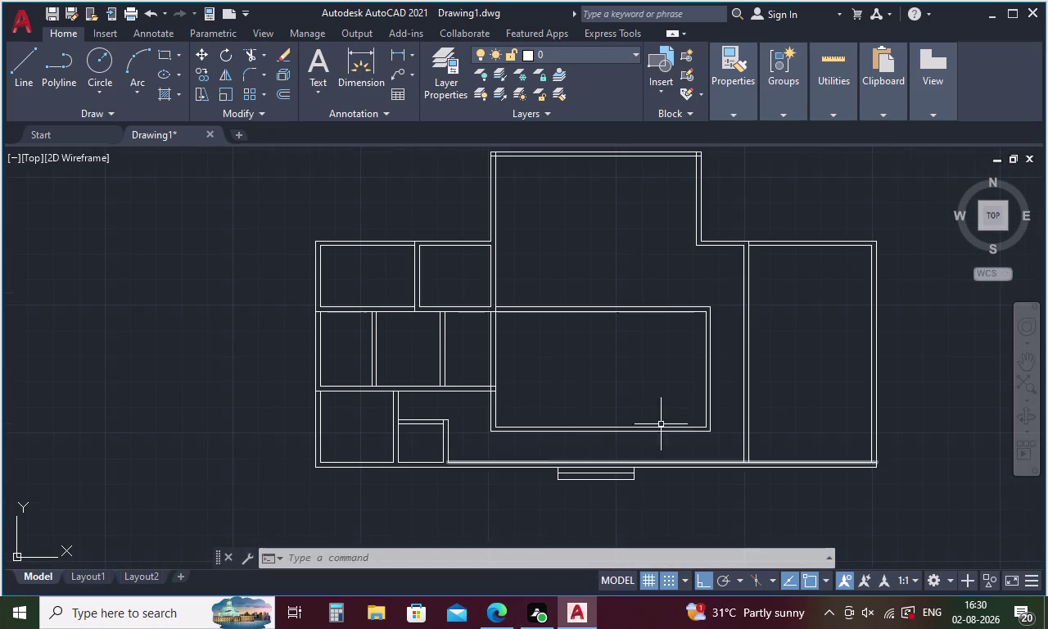
Select and delete the step outline and tread lines, then clear the selection.
scroll(up, 3)
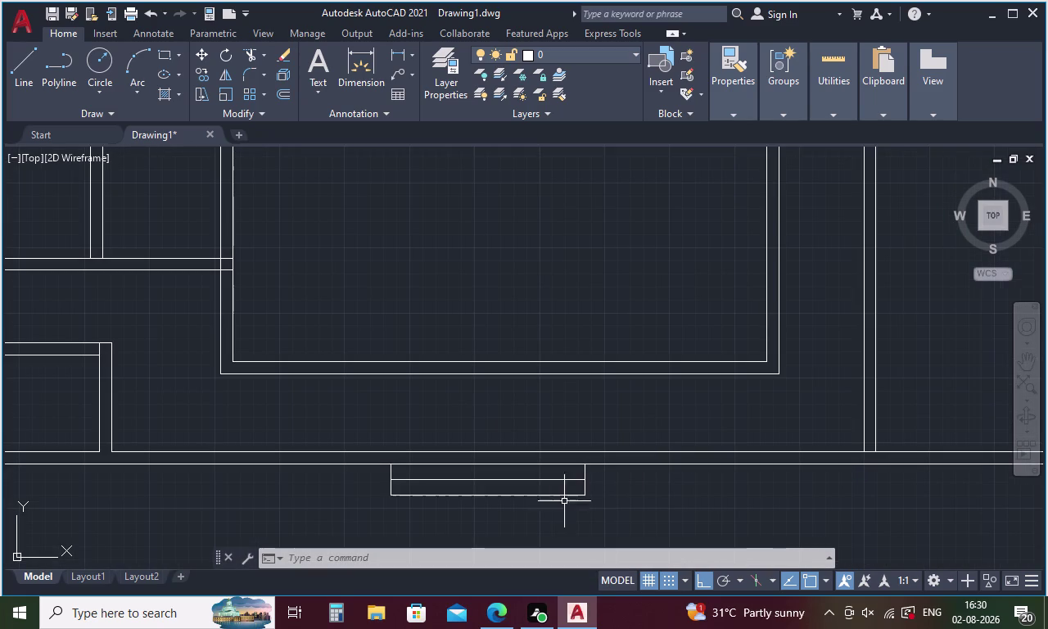
drag(602, 480, 364, 475)
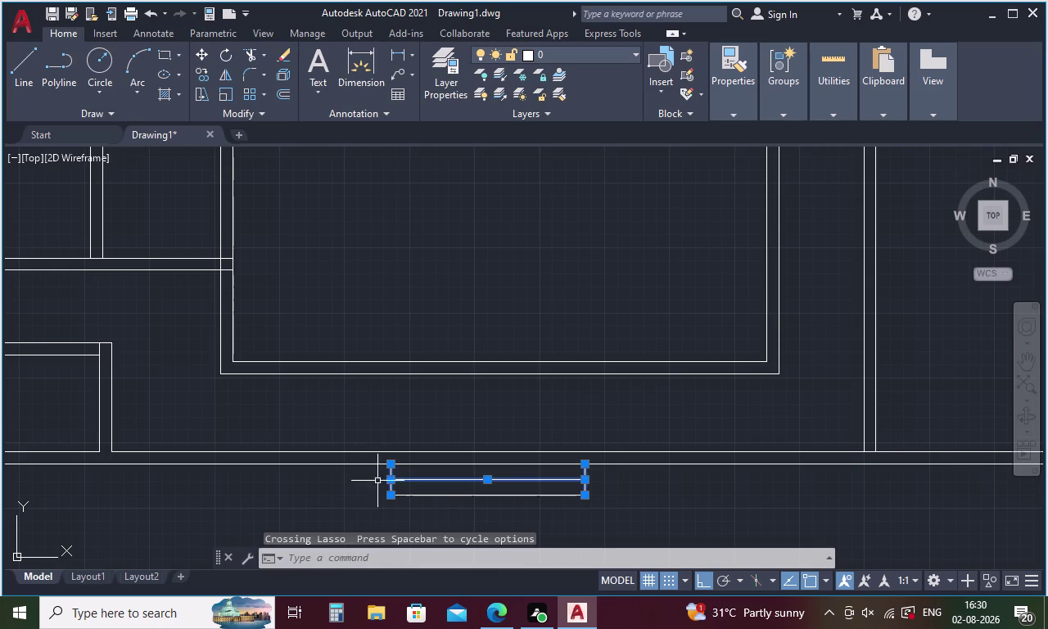
click(512, 494)
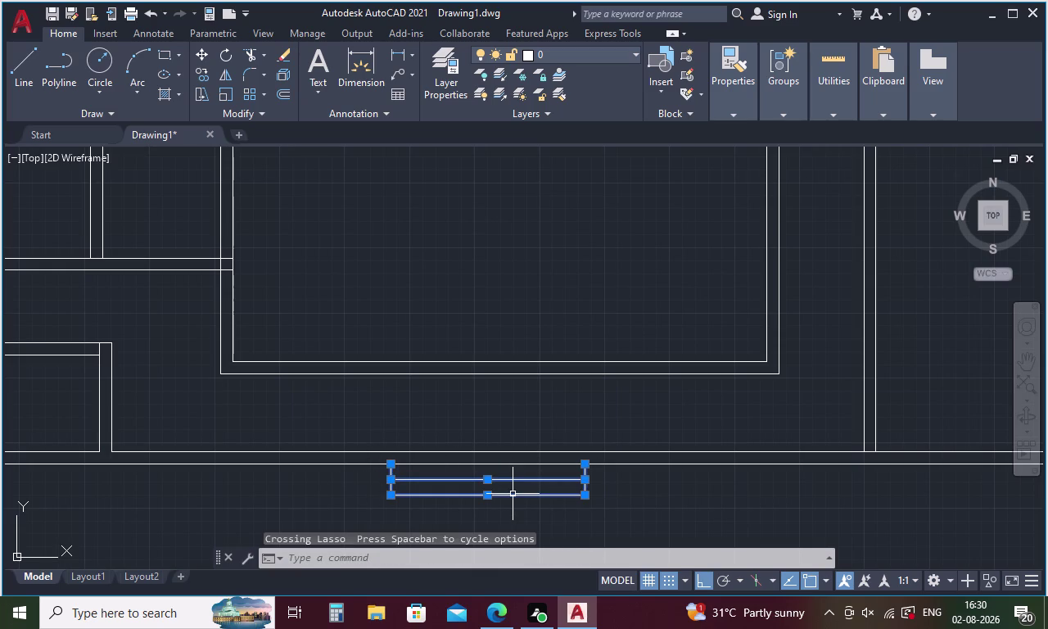
key(Delete)
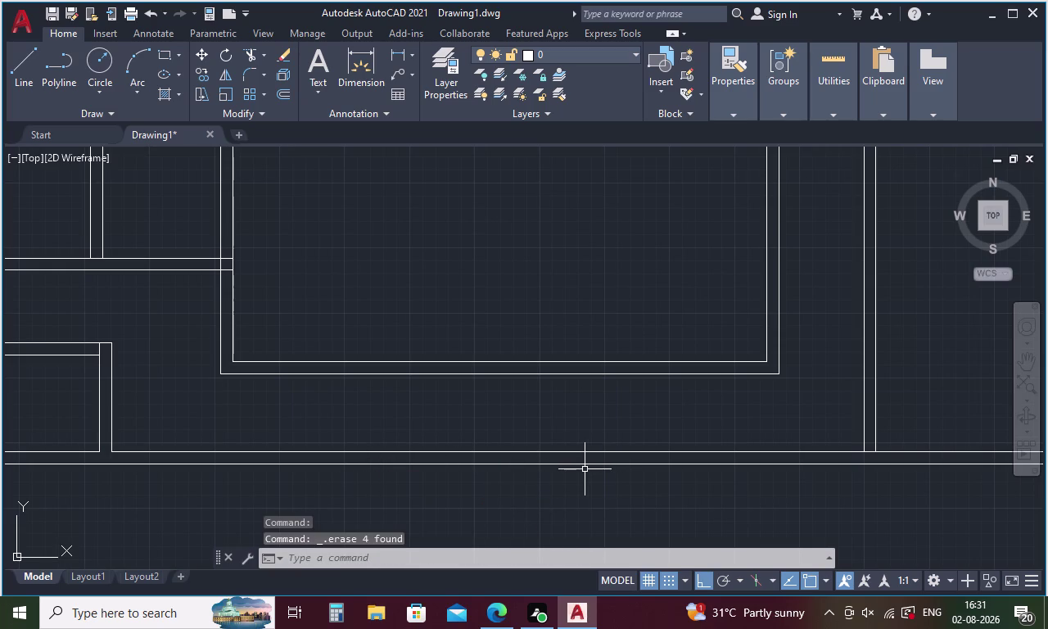
click(456, 463)
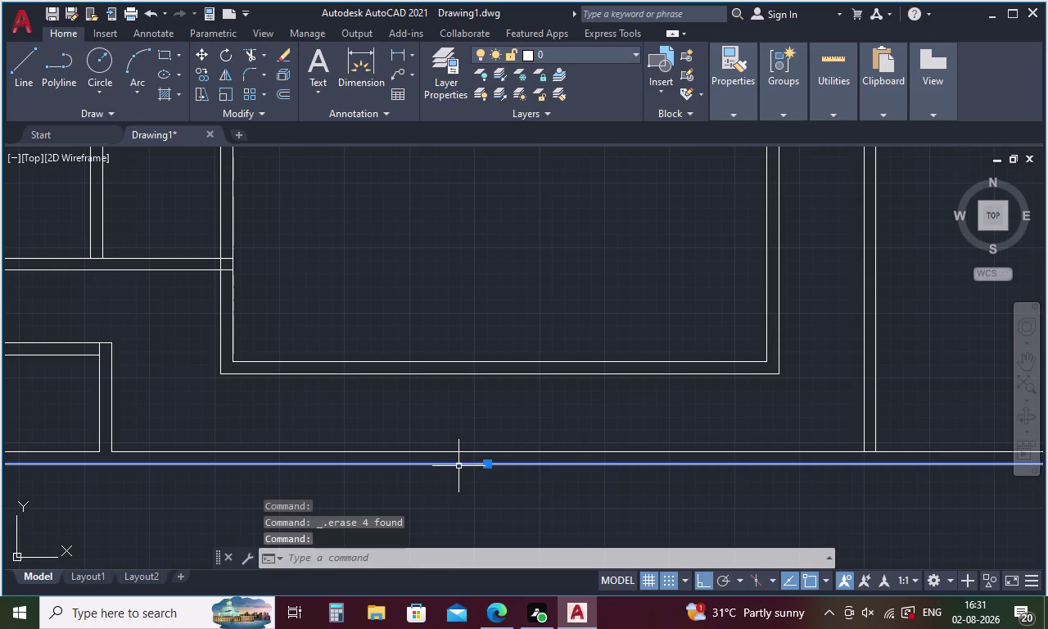
key(Escape)
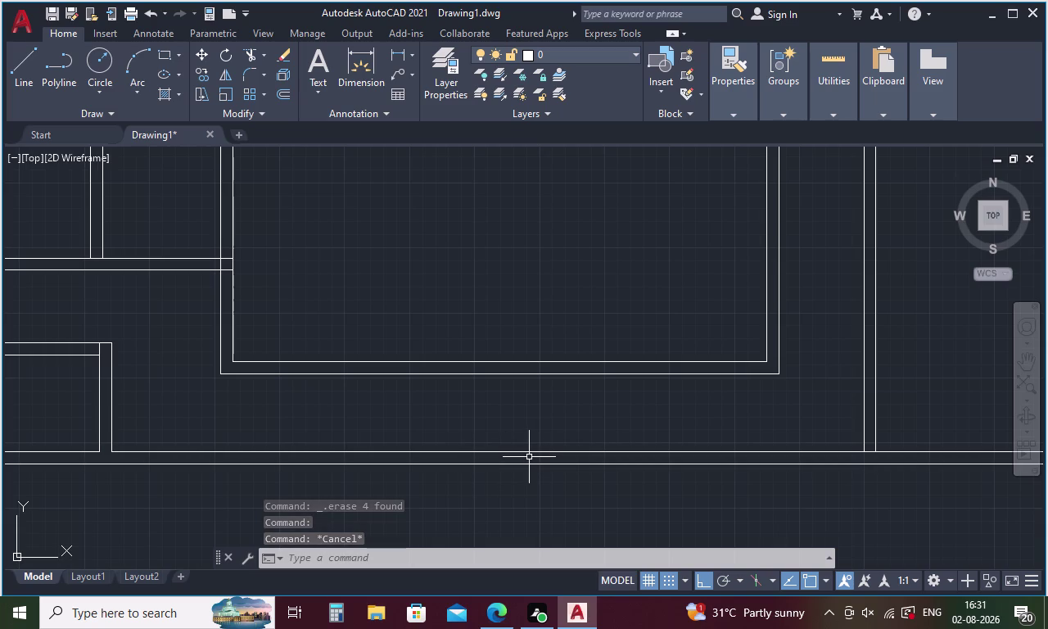
Calculate 3730 minus 100 with CAL, giving 3630.
key(3)
key(7)
text(30)
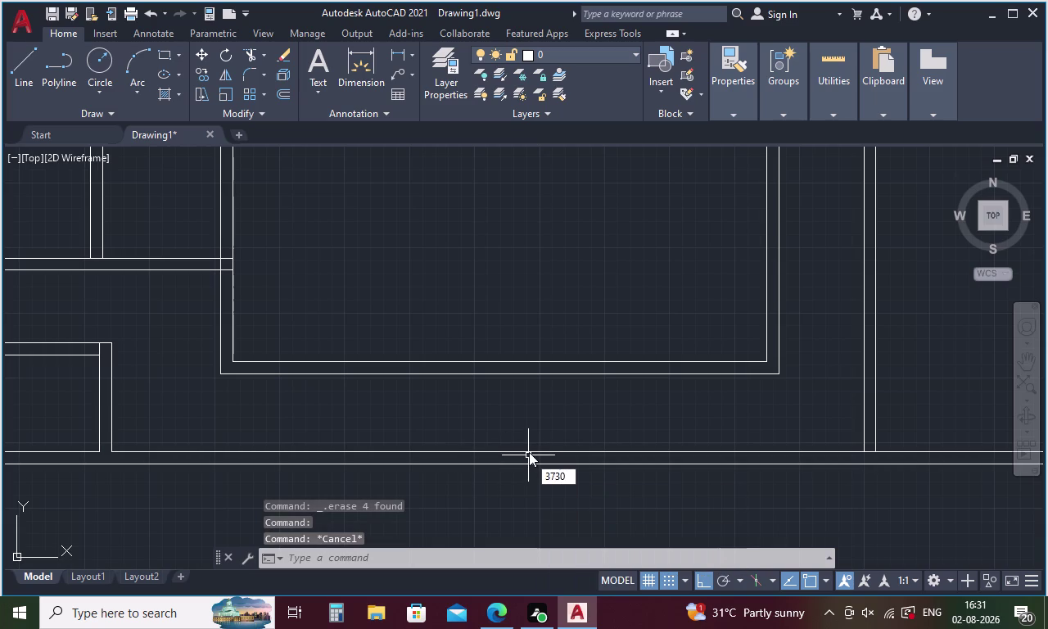
key(minus)
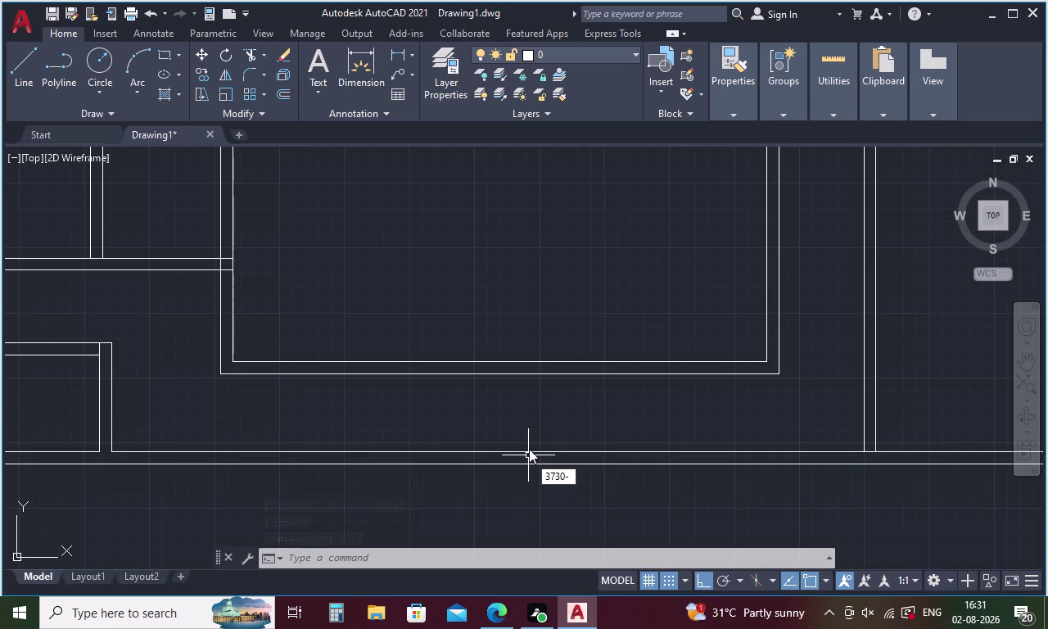
text(100)
key(Return)
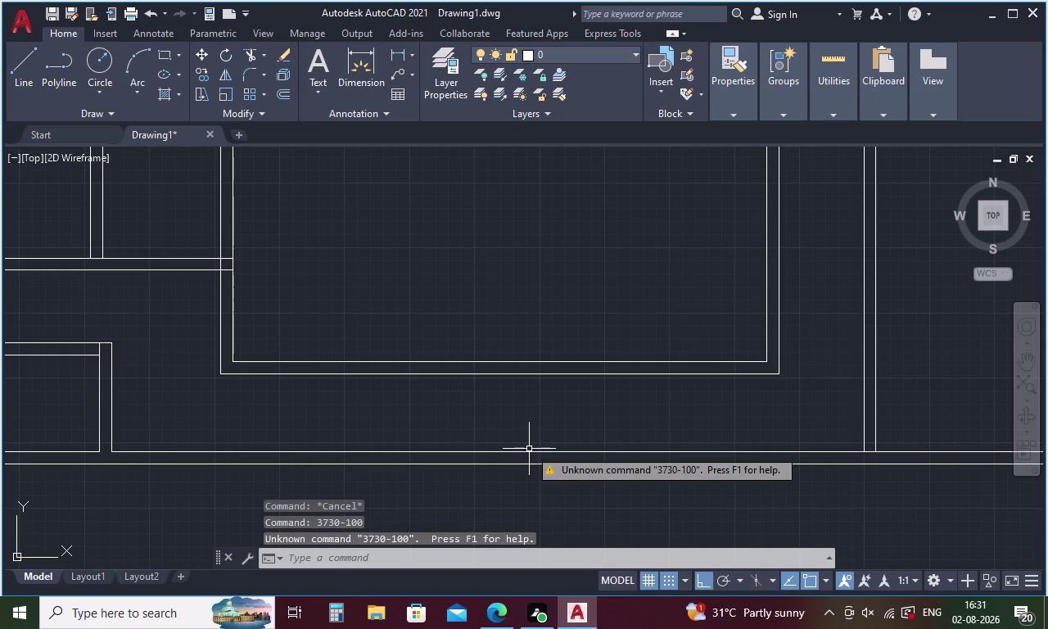
key(c)
text(AL)
key(Return)
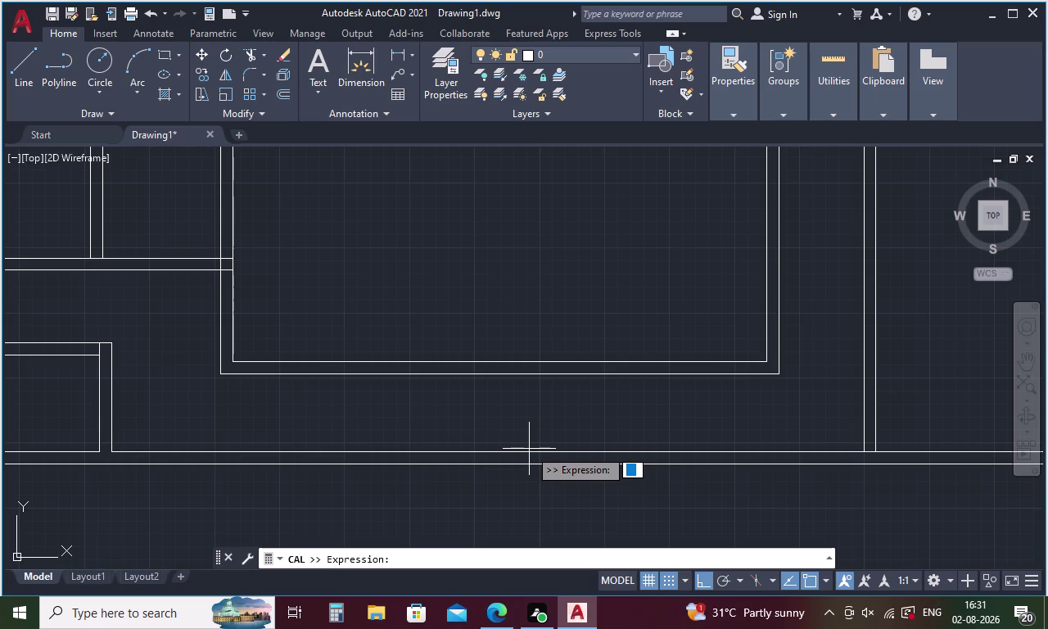
text(3730-)
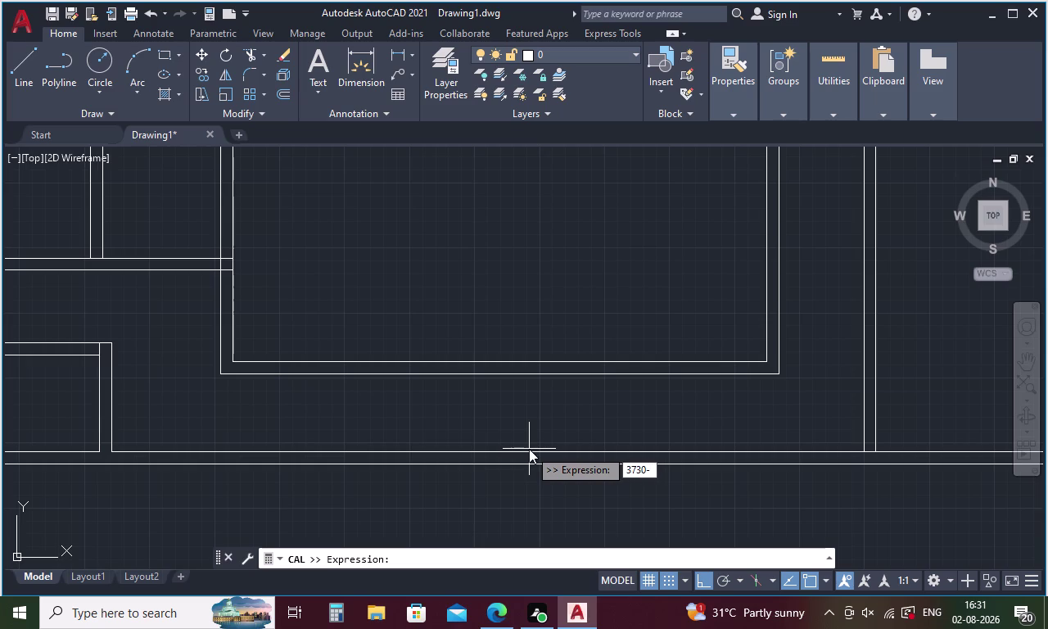
text(100)
key(Return)
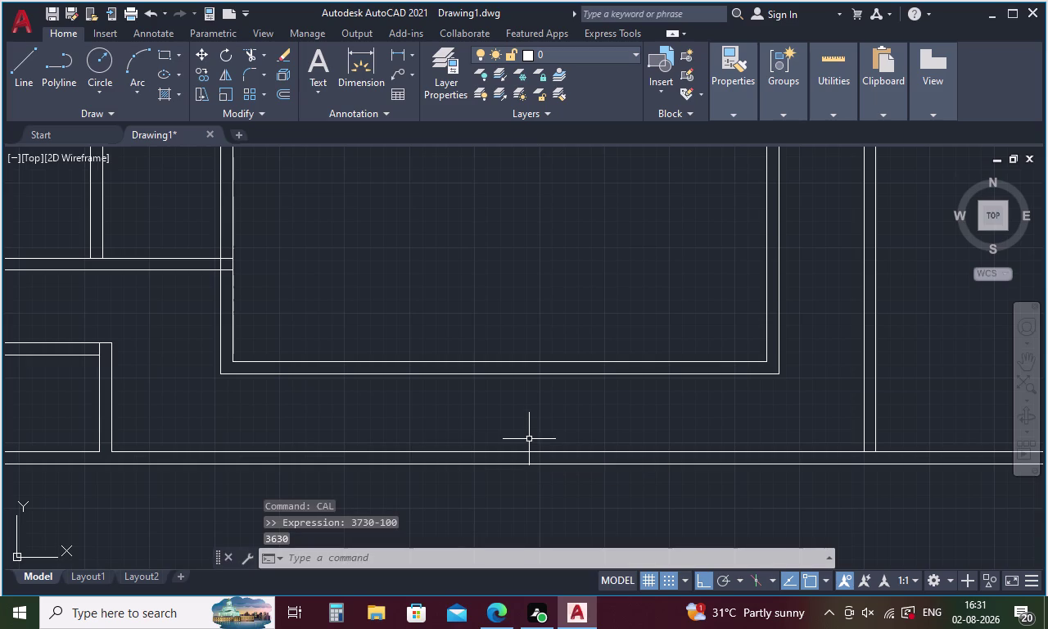
Compute 3630/2 = 1815 in the calculator, then start LINE.
key(space)
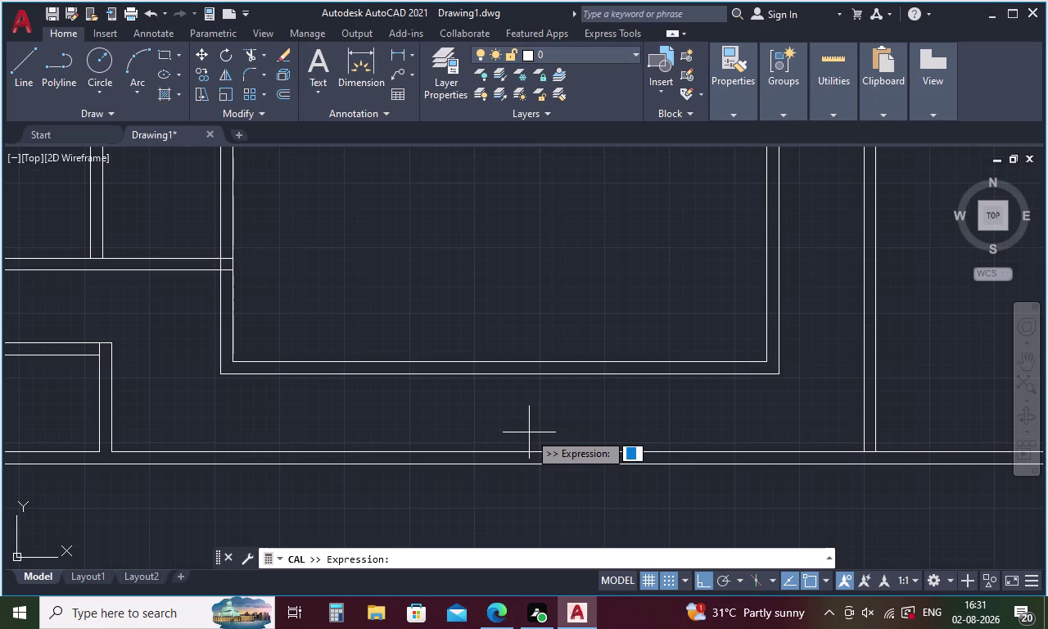
key(3)
text(630)
text(/)
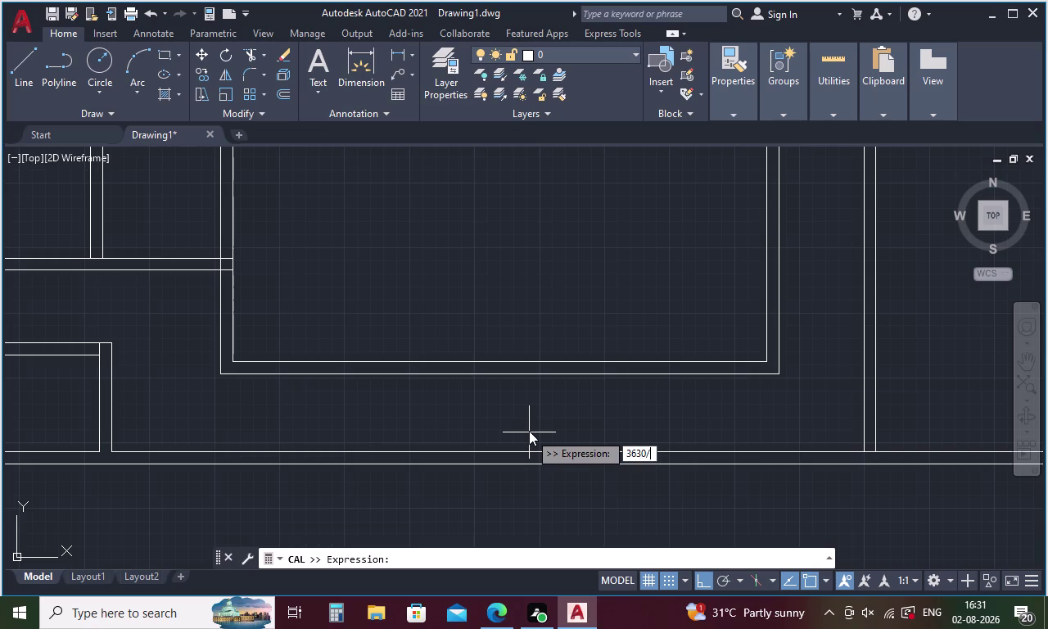
text(2)
key(Return)
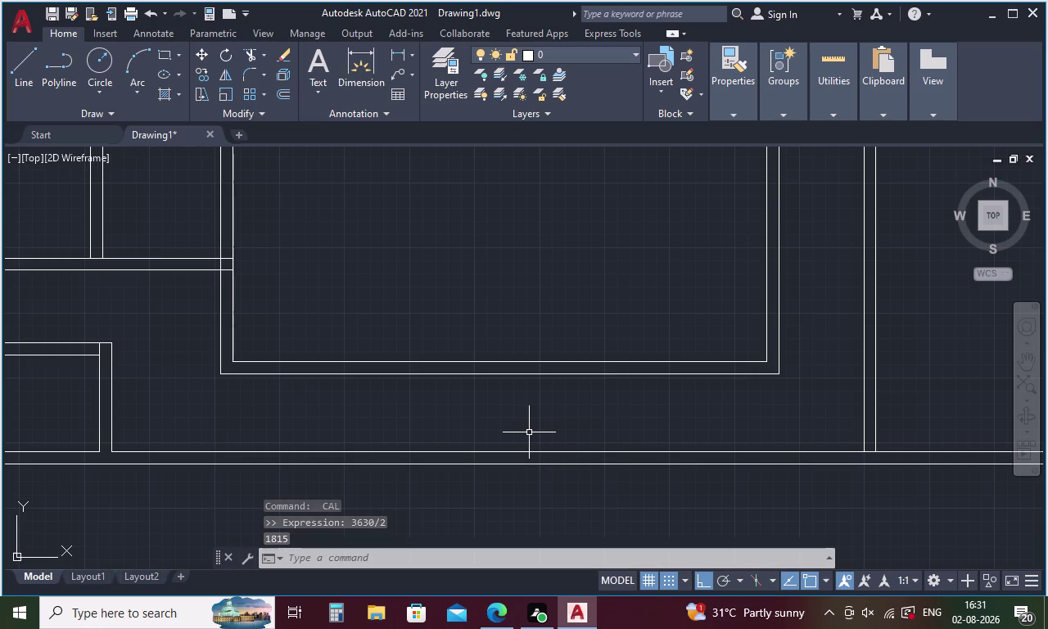
key(l)
key(Return)
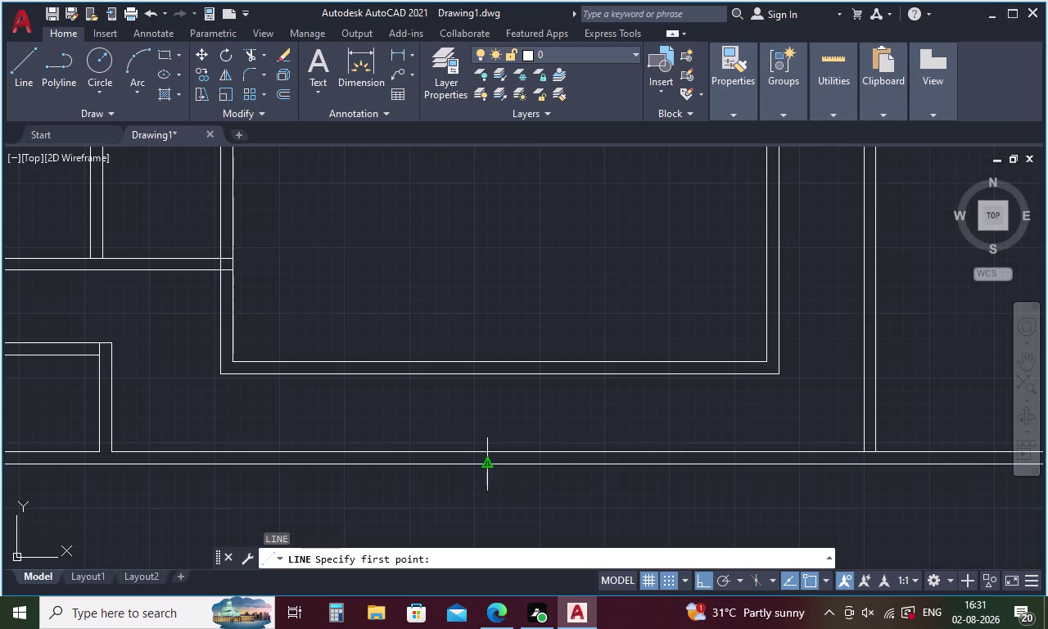
Start the line 2825 from the bottom wall midpoint using TK tracking.
text(TK)
key(Return)
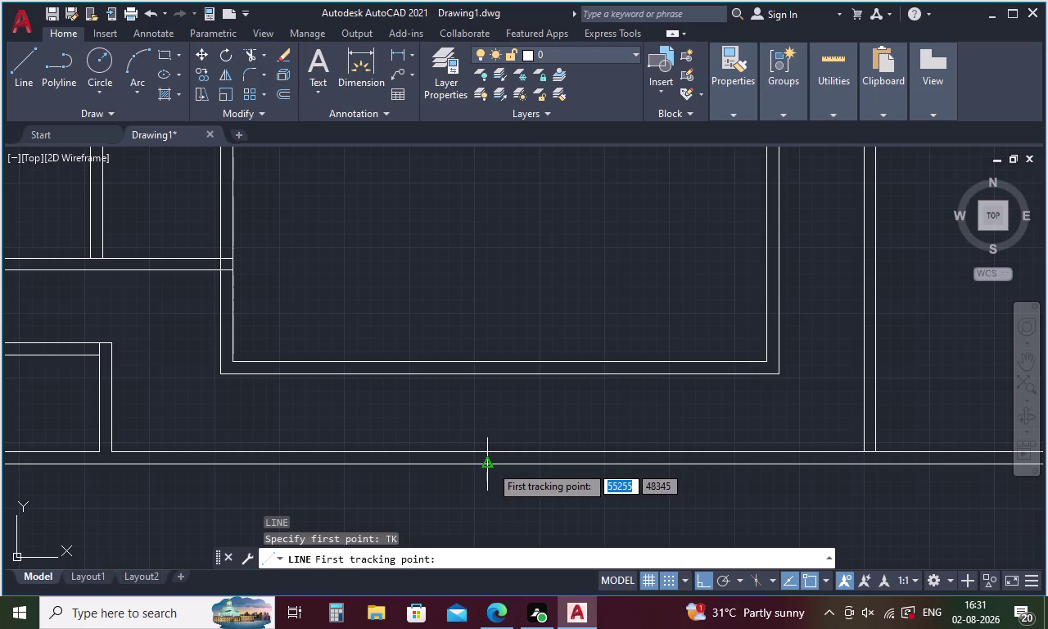
click(491, 465)
key(2)
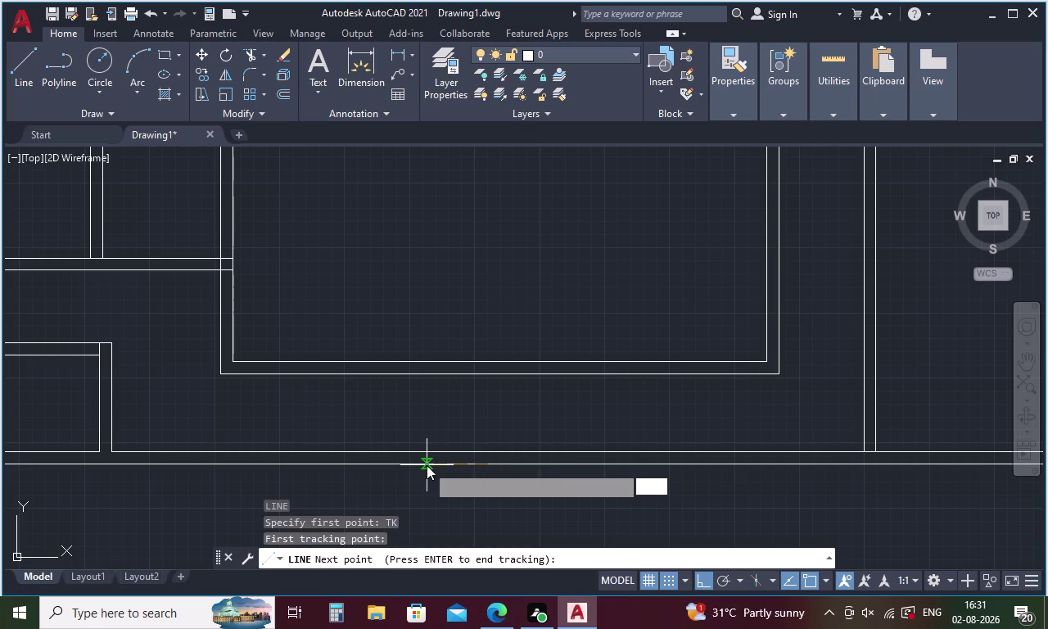
text(82)
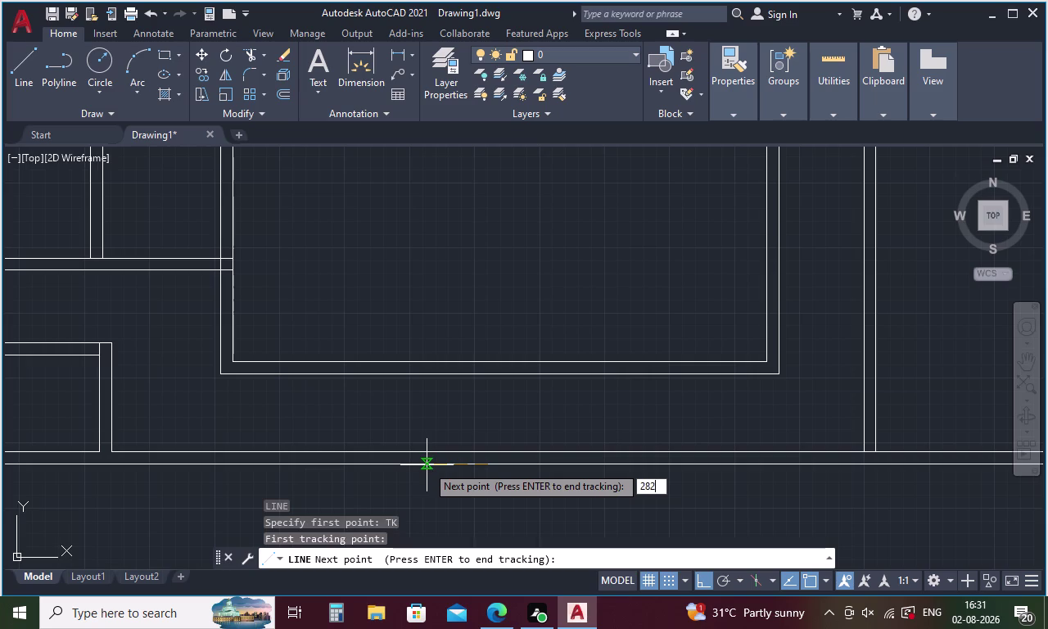
text(5)
key(Return)
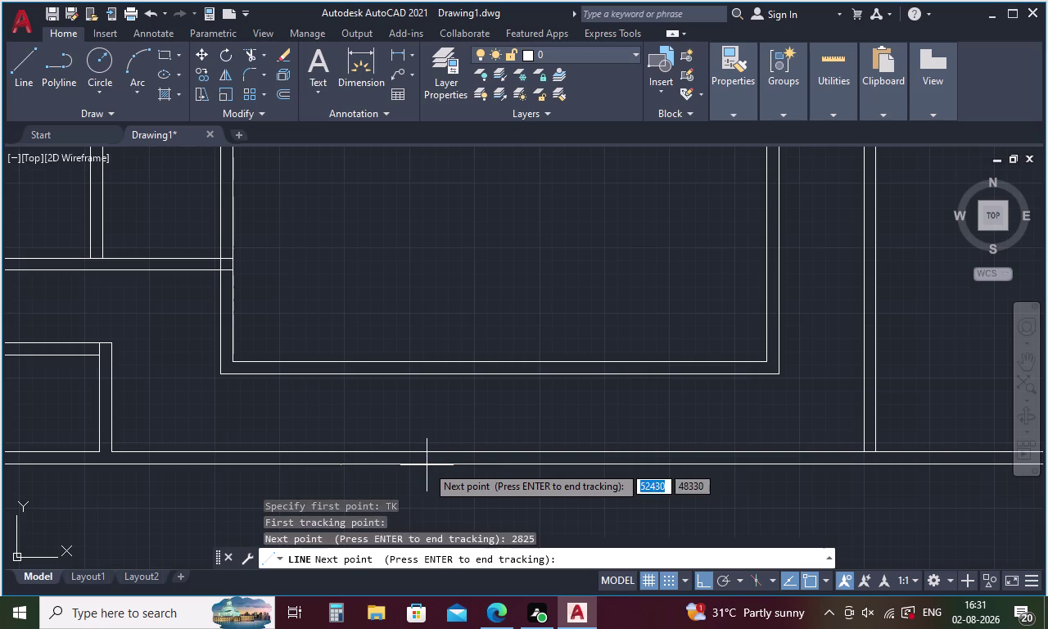
key(Return)
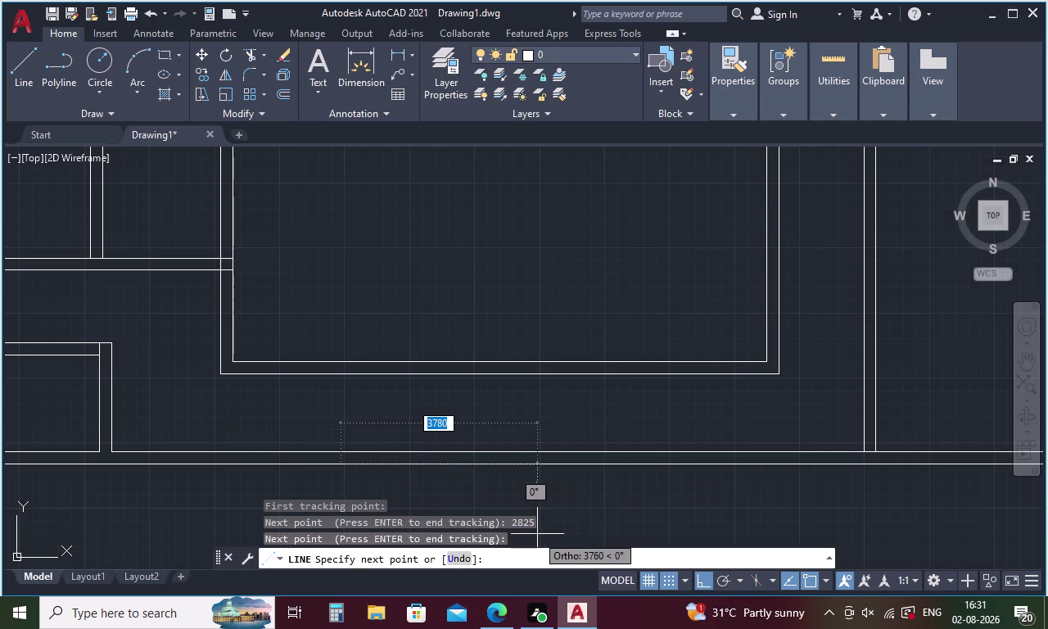
Draw the step outline 600 down, 3760 right and back perpendicular to the wall.
middle_drag(469, 468, 466, 319)
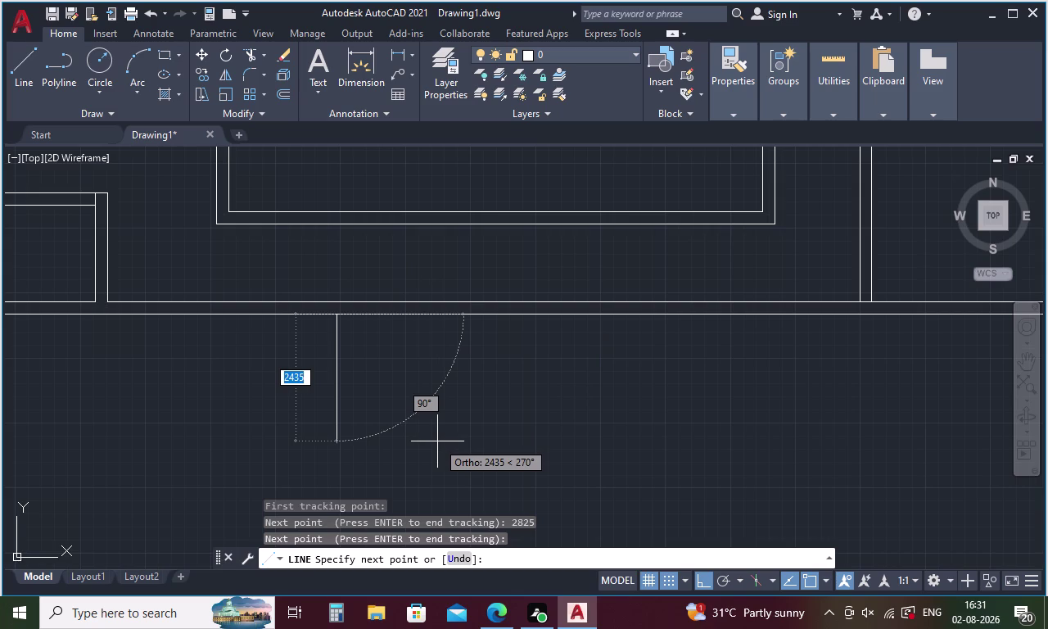
text(600)
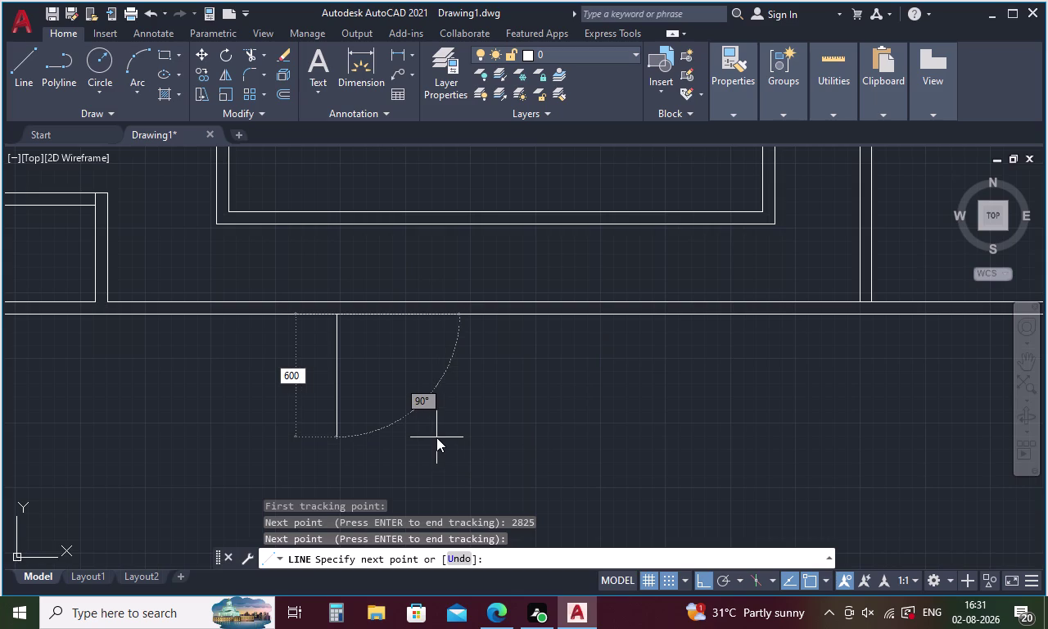
key(Return)
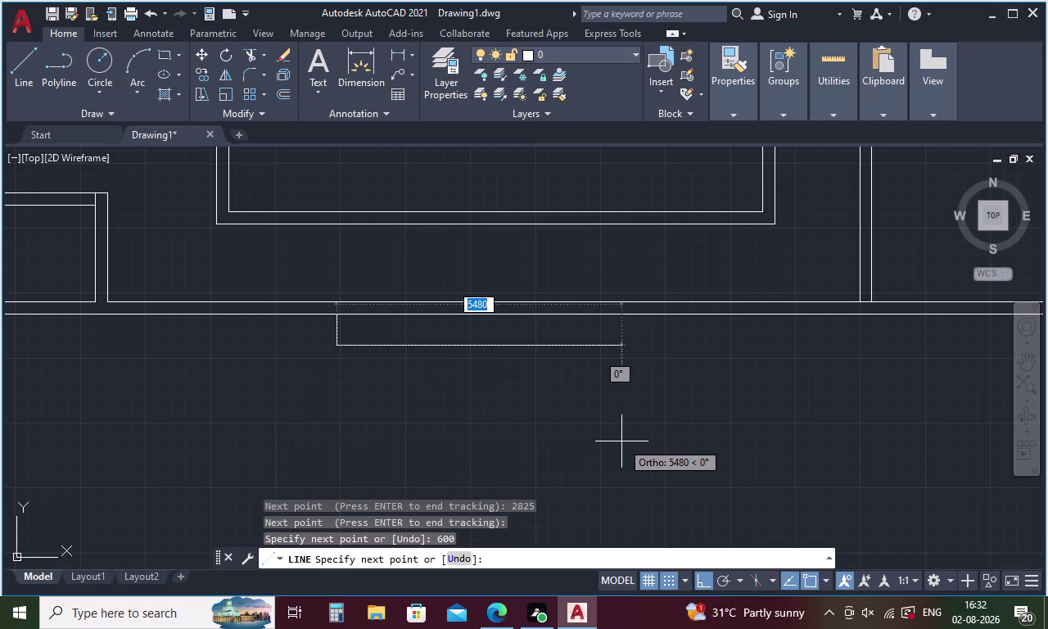
key(3)
text(76)
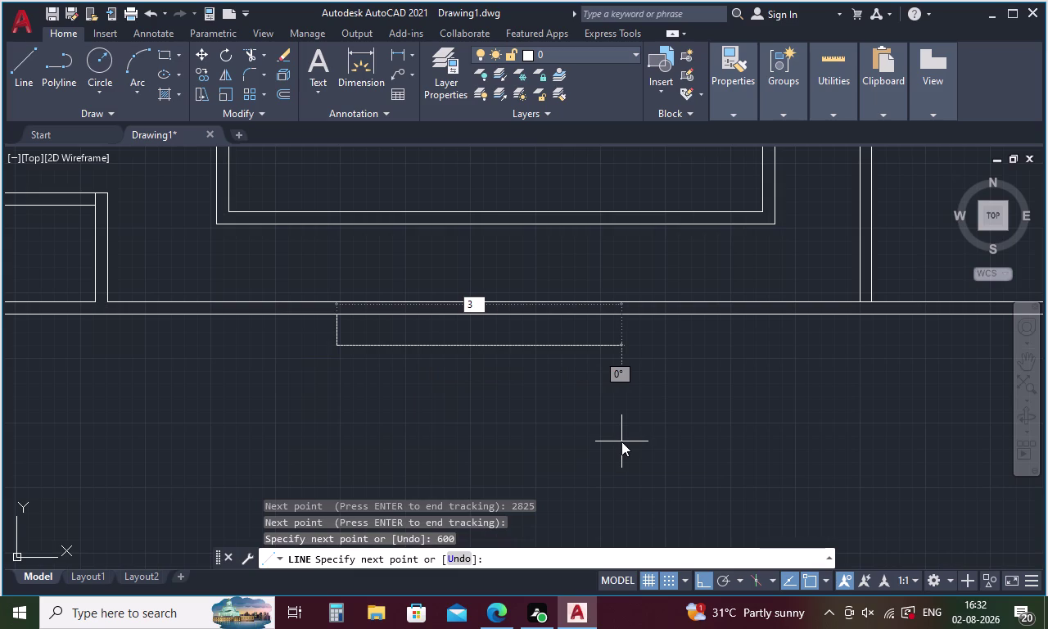
text(0)
key(space)
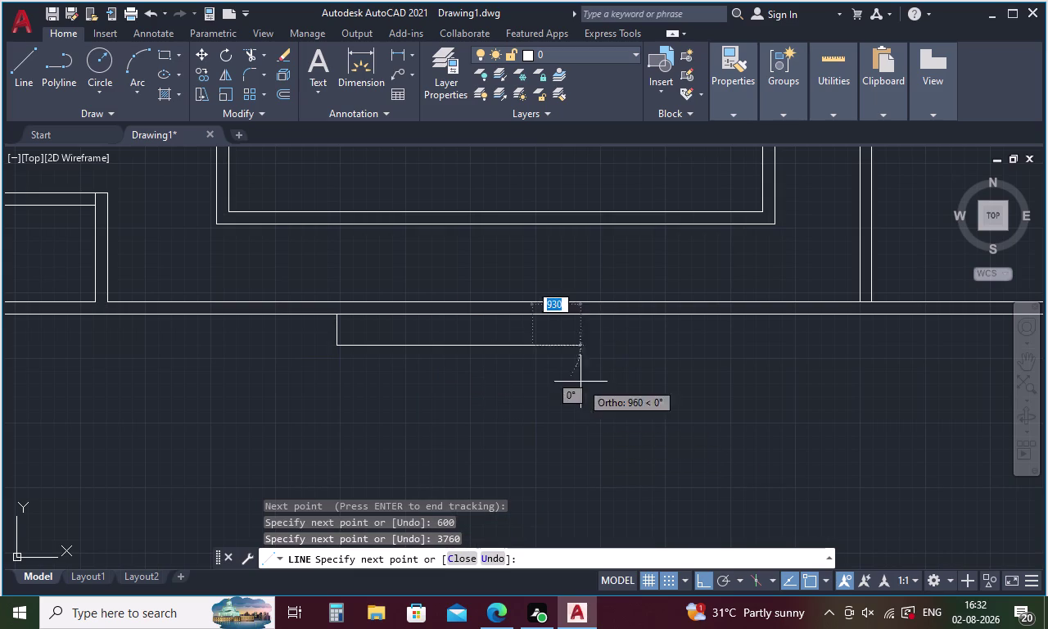
click(535, 314)
key(Escape)
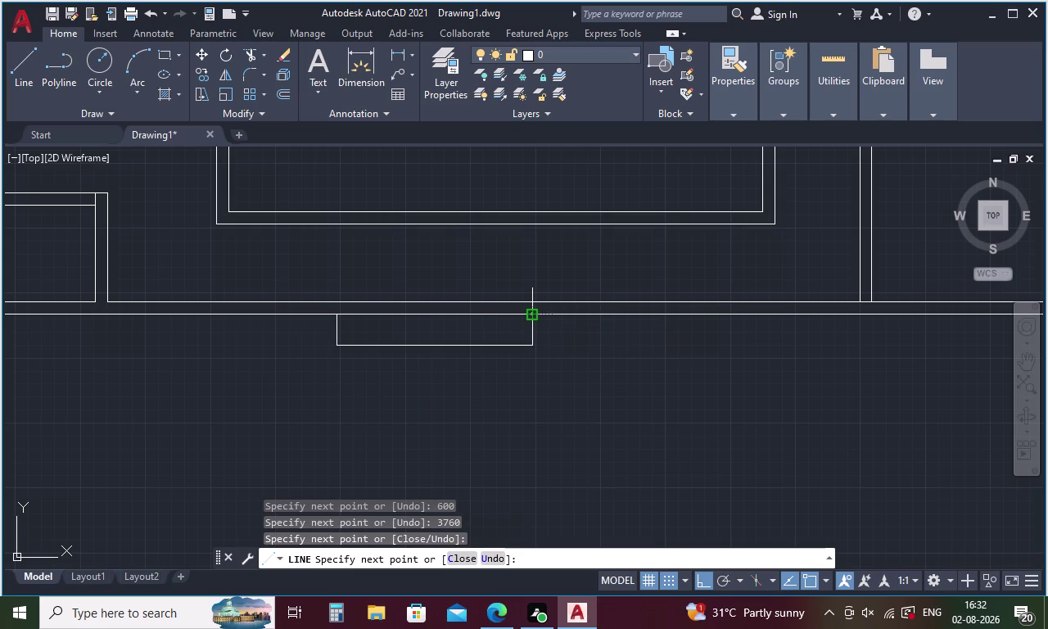
key(o)
key(Return)
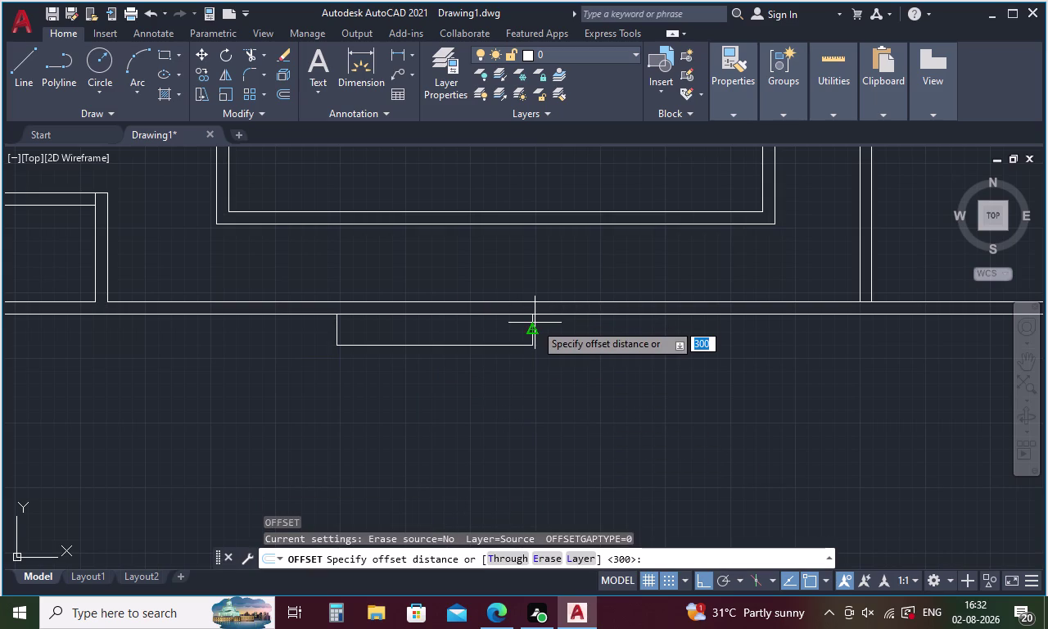
Offset the new step's bottom edge 300 inward to create the second tread.
text(30)
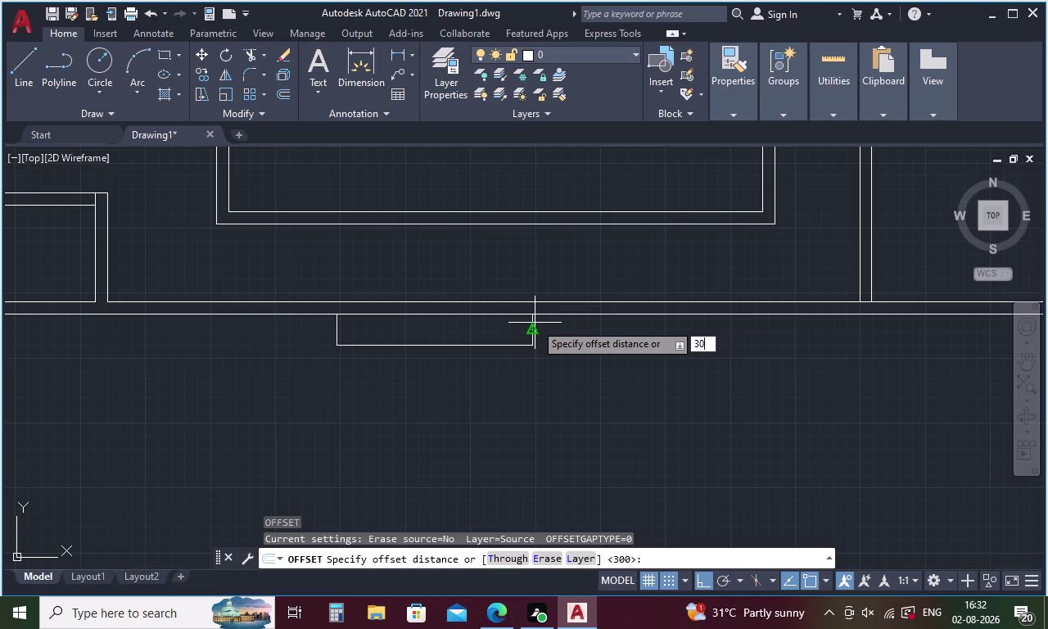
text(0)
key(space)
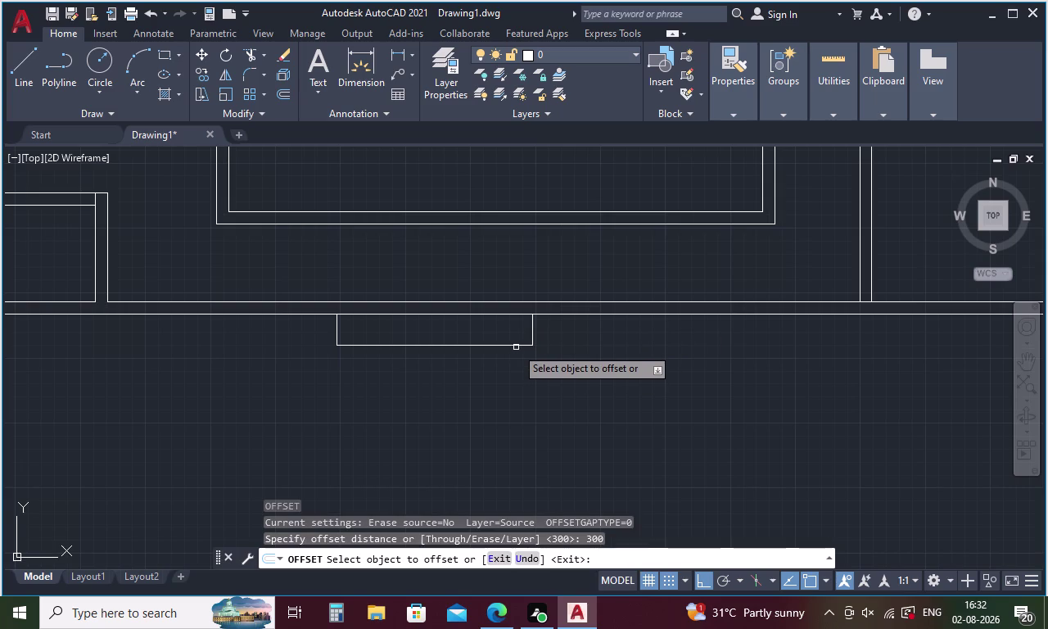
click(516, 344)
click(516, 331)
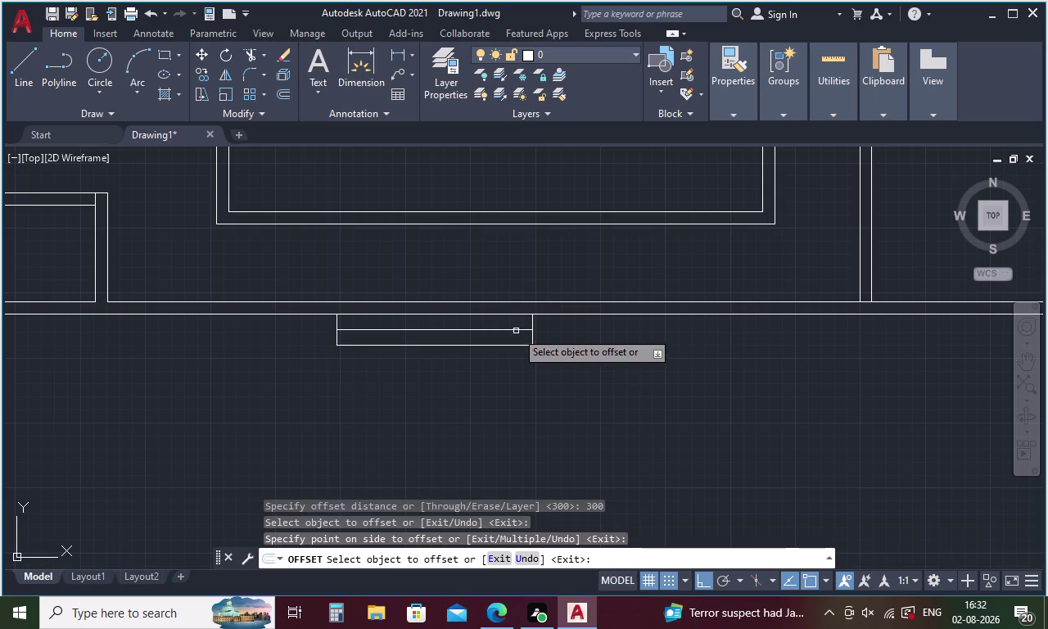
middle_drag(527, 385, 613, 389)
key(Escape)
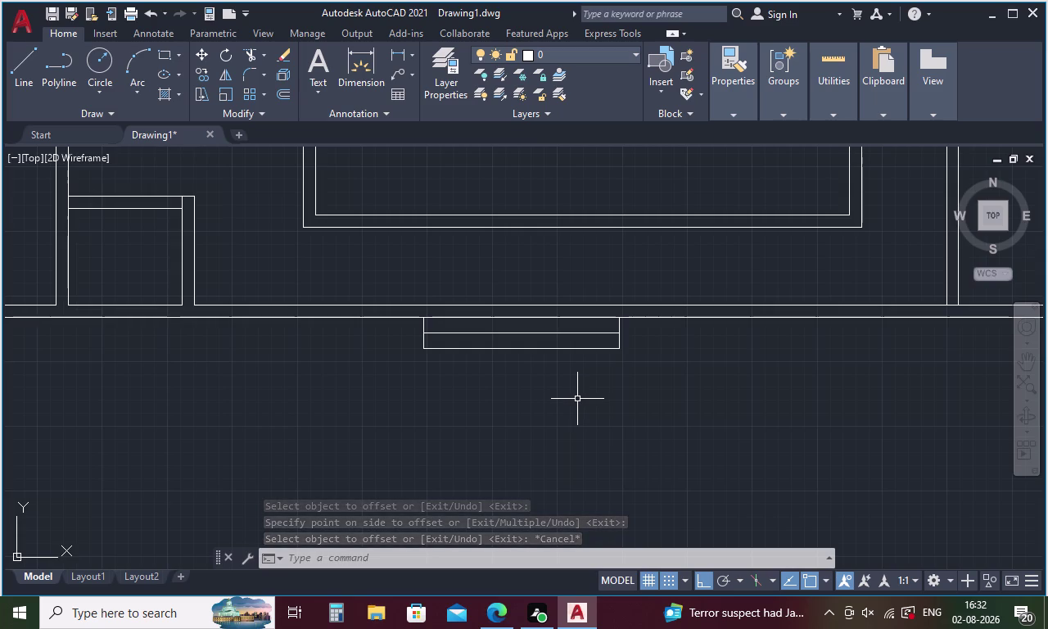
Try to compute 3730/2 at the command line, cancelling the mistyped entries.
text(37)
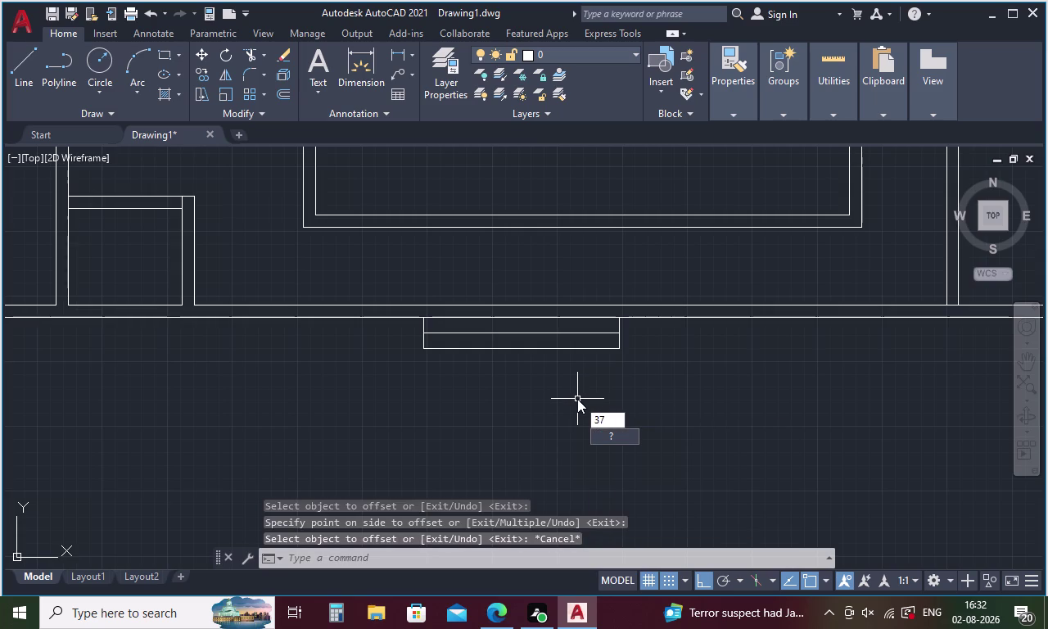
key(BackSpace)
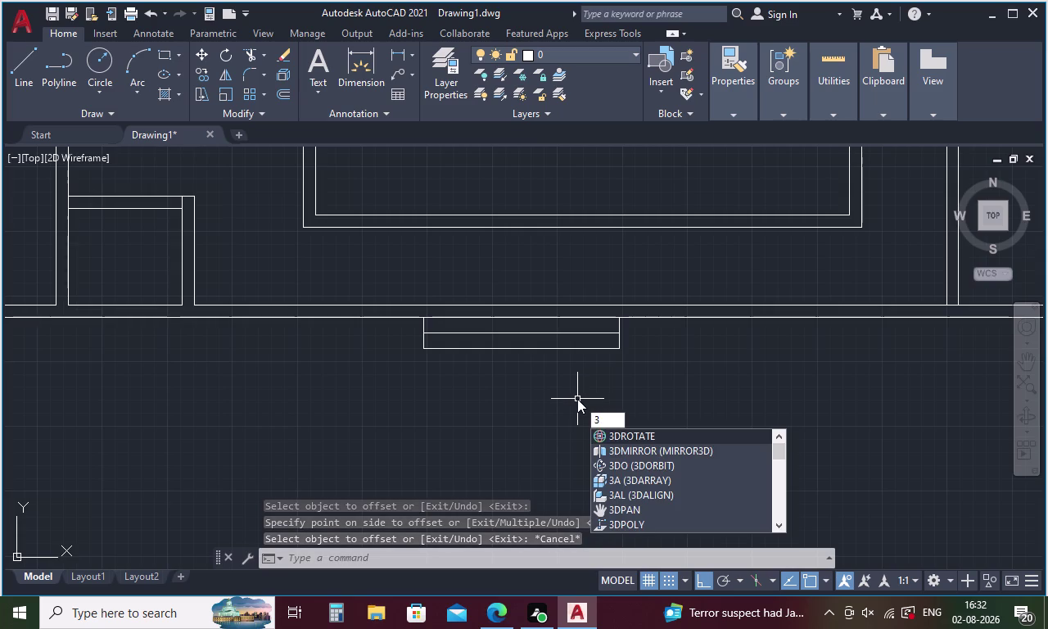
text(CAL)
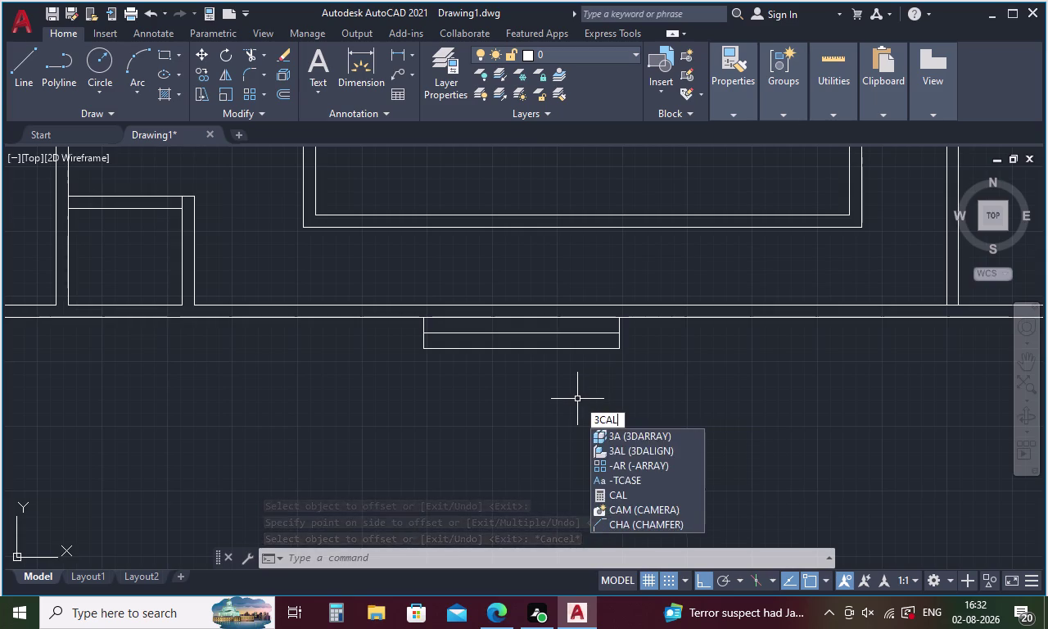
key(space)
key(1)
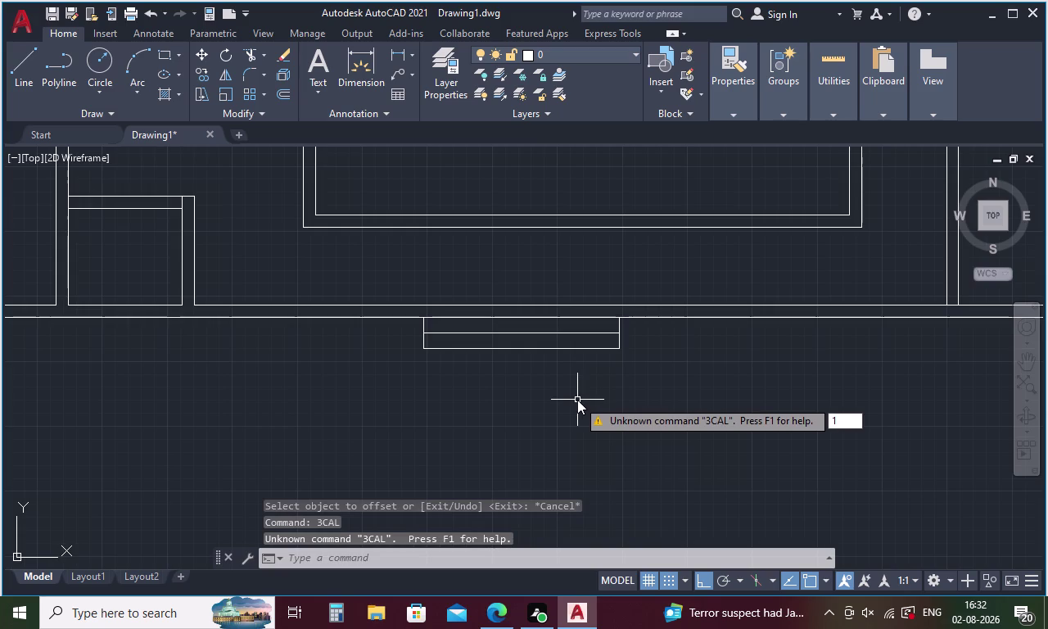
key(BackSpace)
text(37)
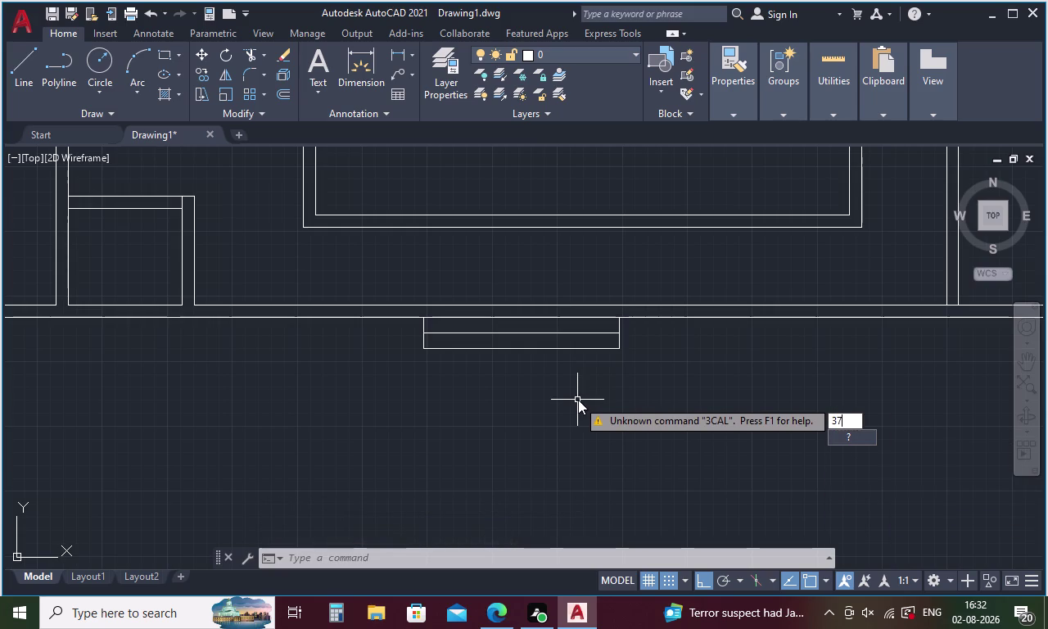
text(3)
text(0)
text(/)
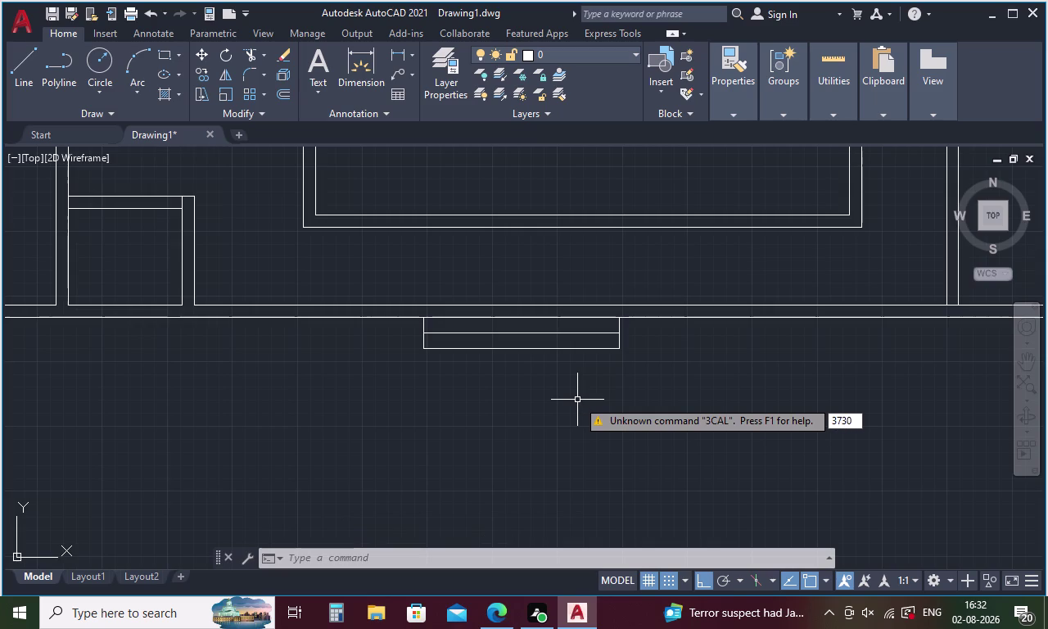
text(2)
key(Escape)
key(Escape)
text(C)
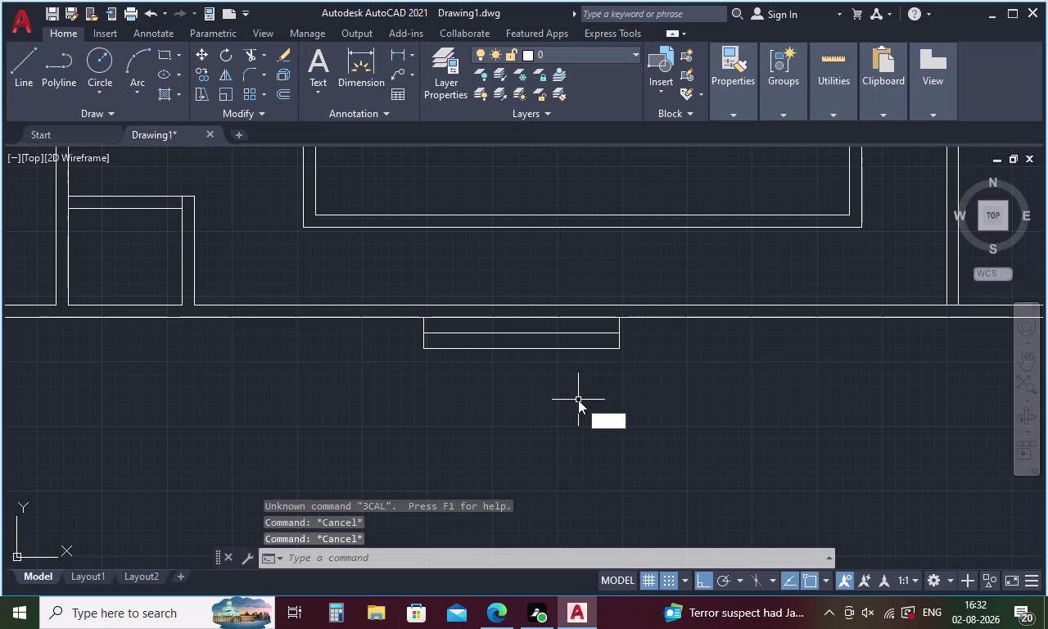
text(S)
key(BackSpace)
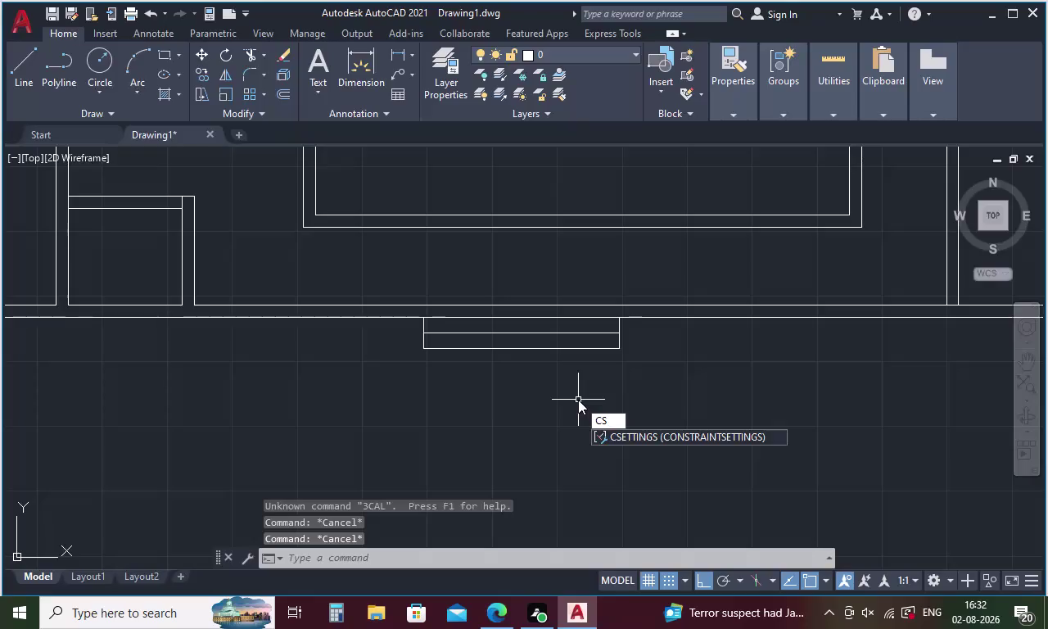
key(Escape)
key(Escape)
key(Escape)
Use the CAL calculator to halve 3730 to 1865, then start a line.
text(C)
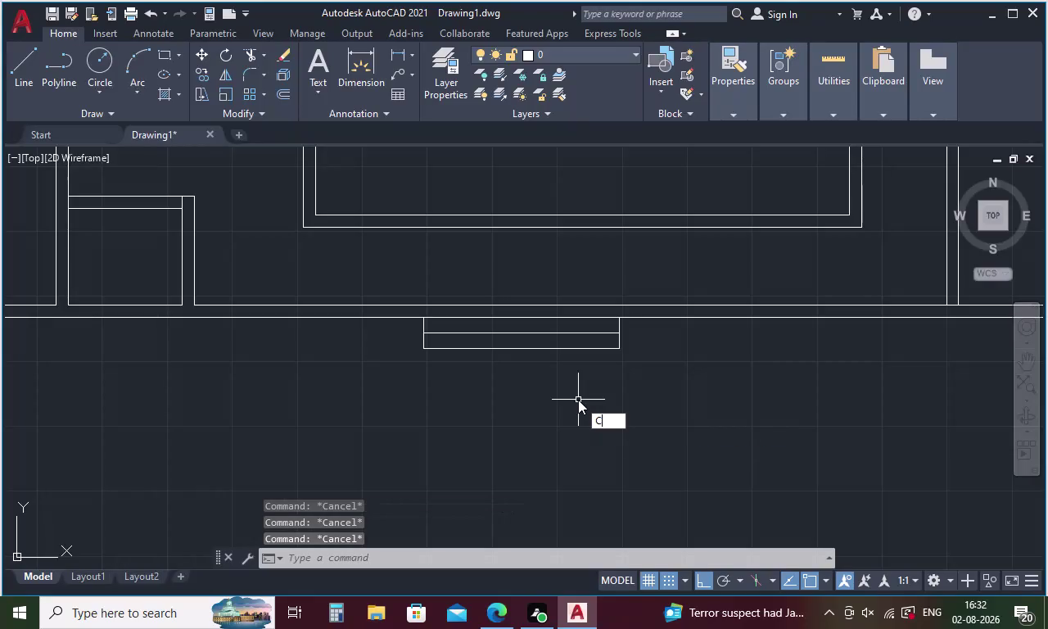
text(A)
key(l)
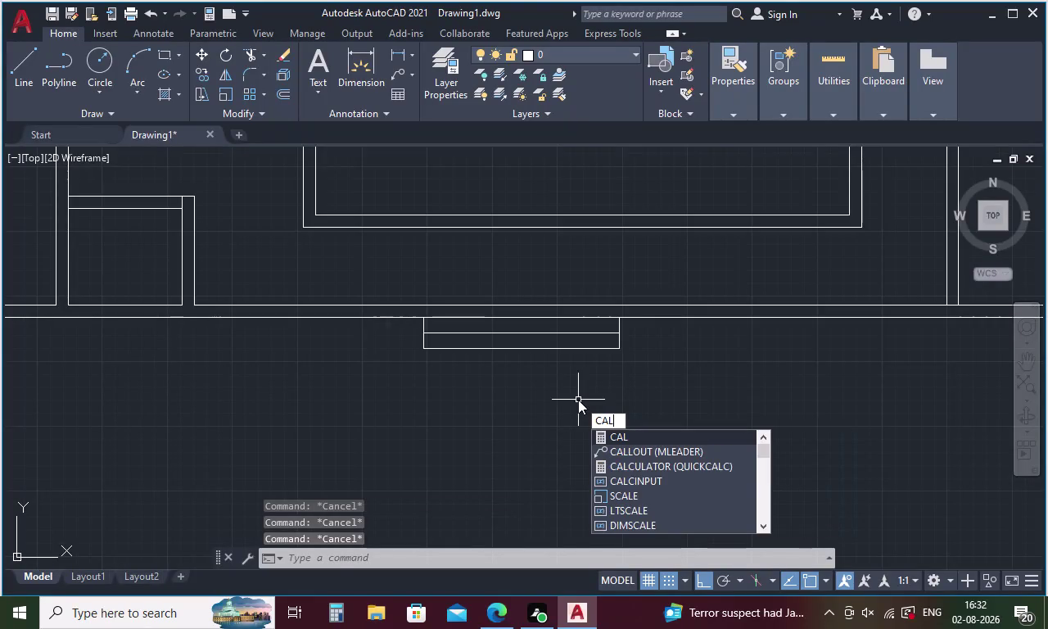
key(Return)
text(37)
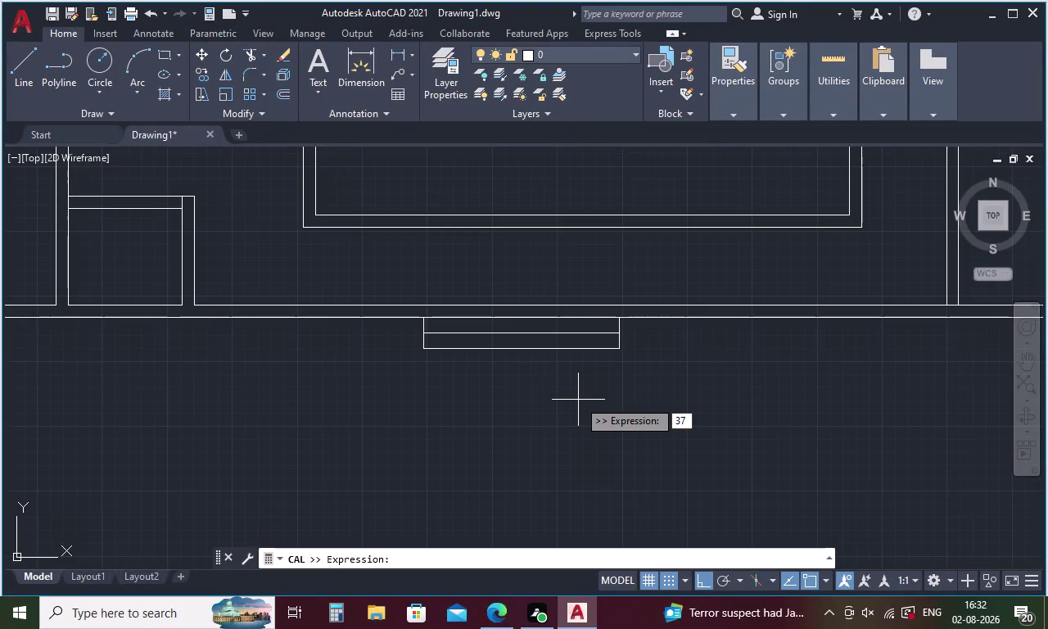
text(3)
text(0/)
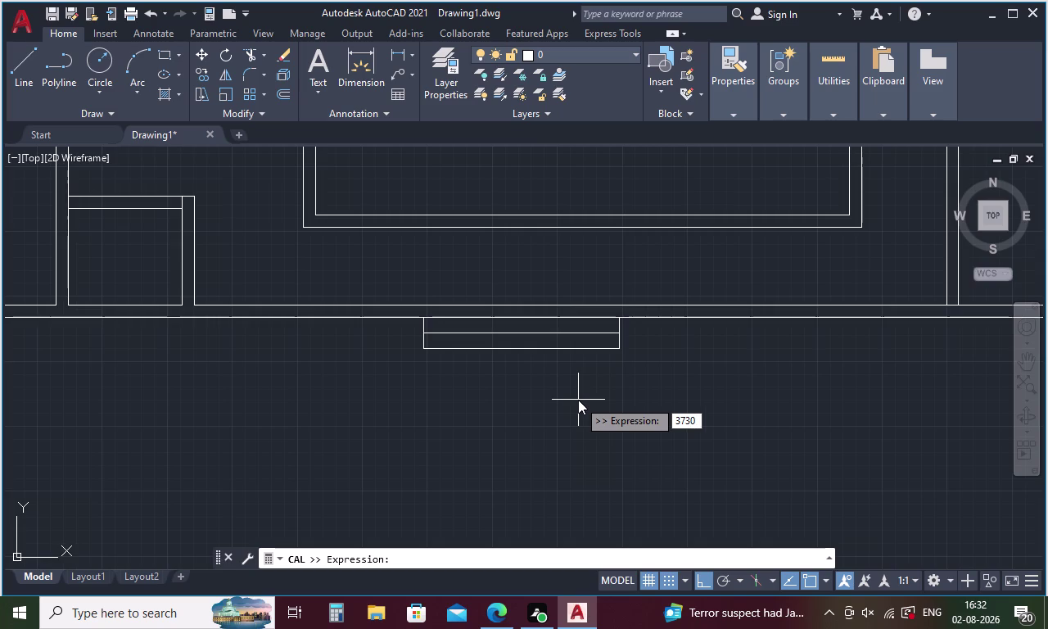
text(2)
key(Return)
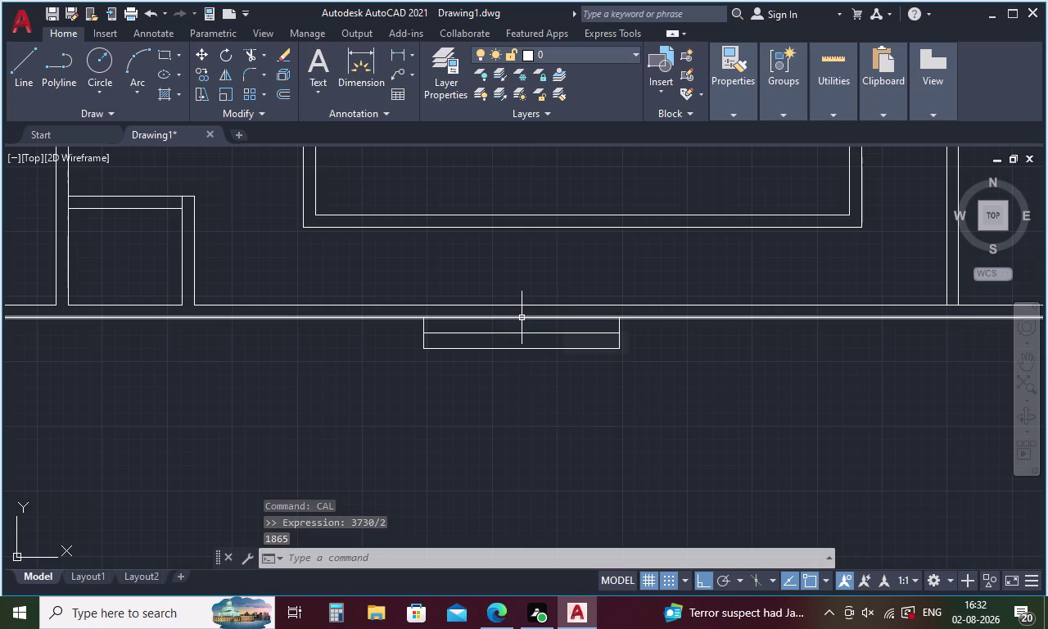
key(l)
key(Return)
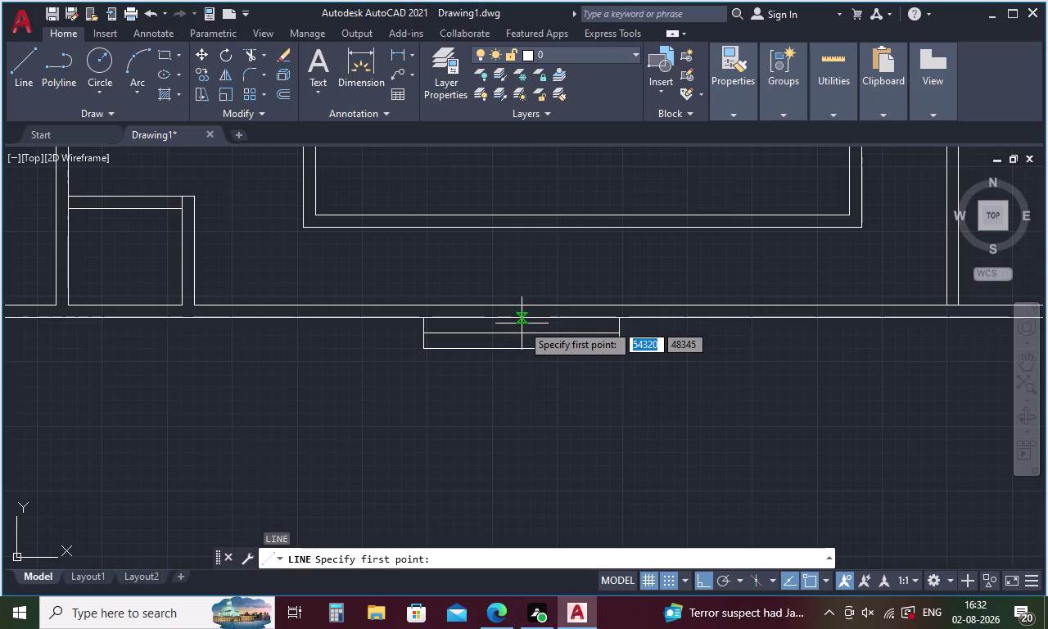
text(TK)
key(space)
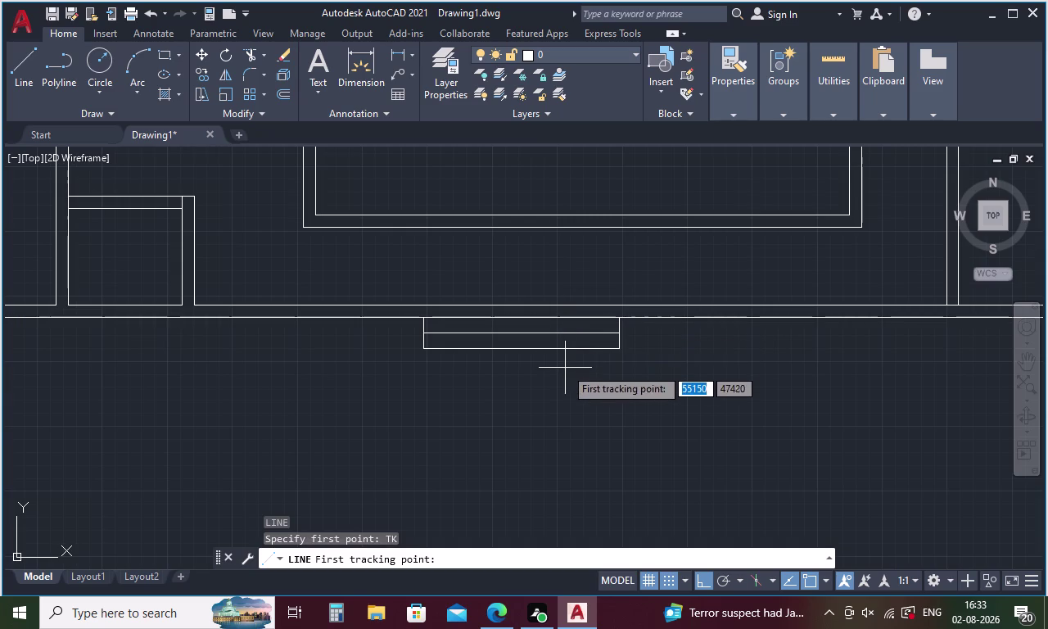
scroll(down, 3)
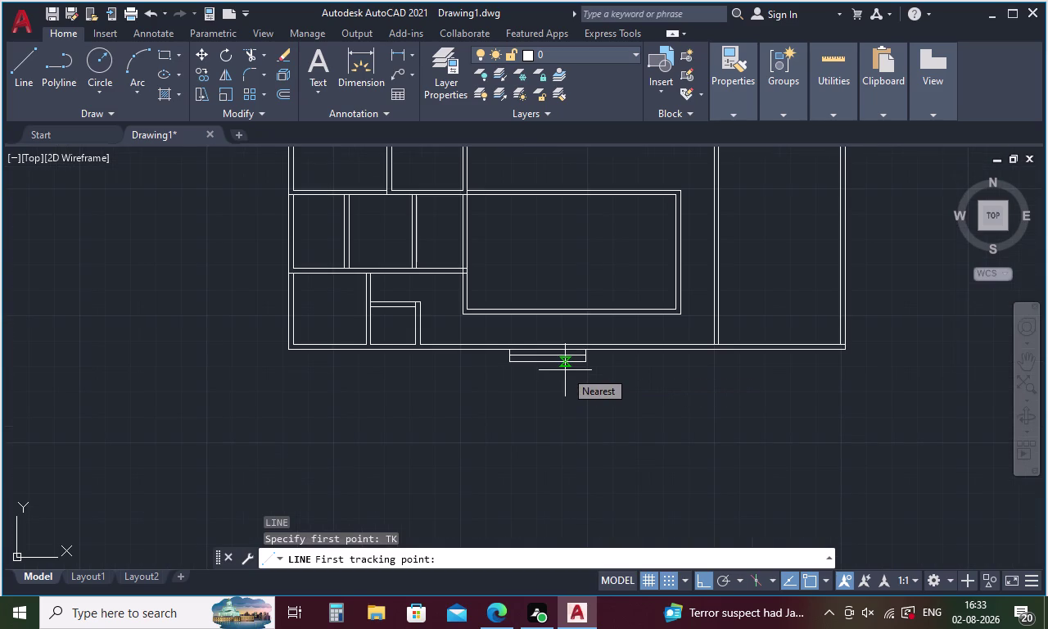
scroll(down, 3)
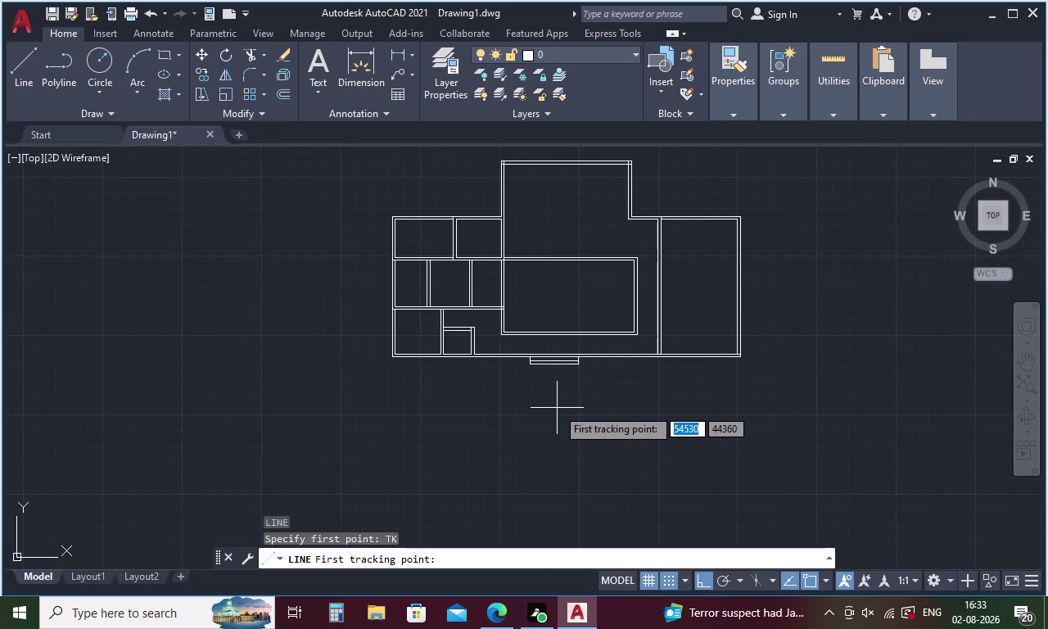
scroll(up, 3)
key(Escape)
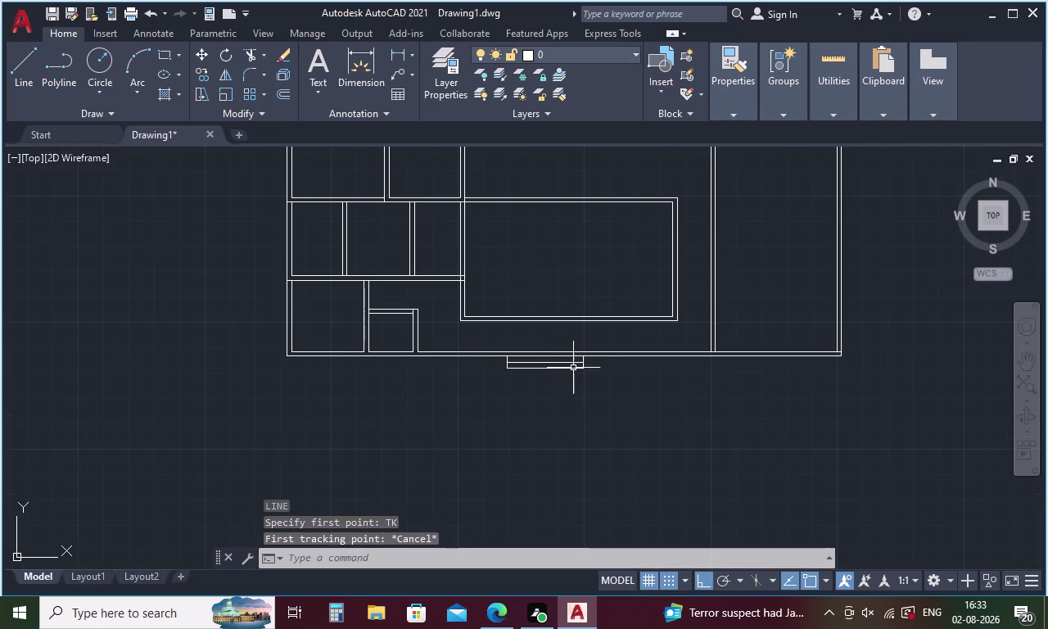
scroll(up, 3)
Erase the old step rectangle and its leftover line below the wall.
drag(620, 359, 568, 351)
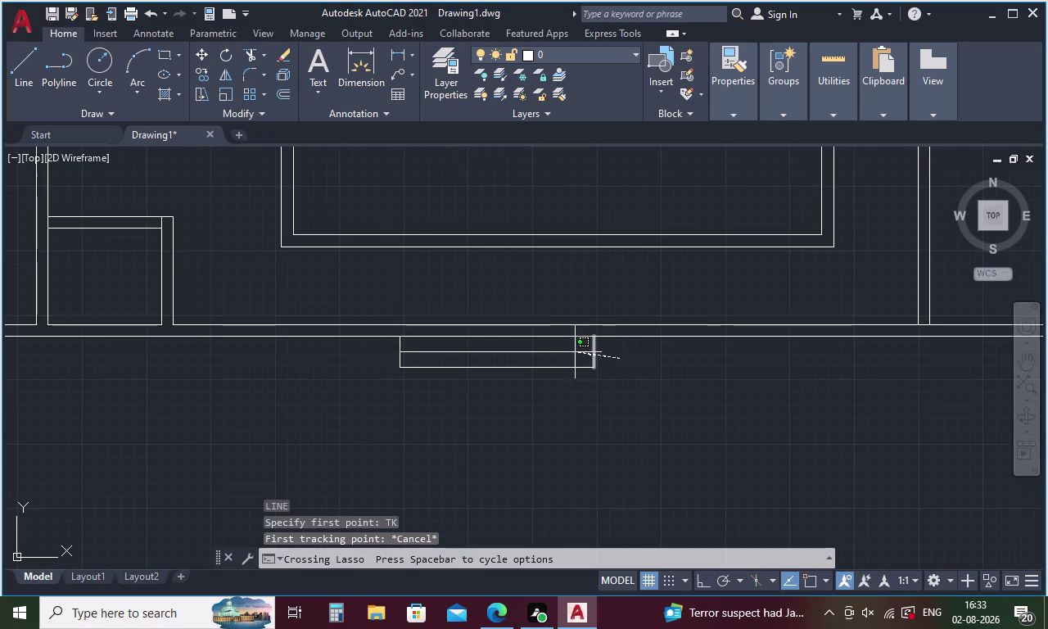
drag(568, 351, 391, 362)
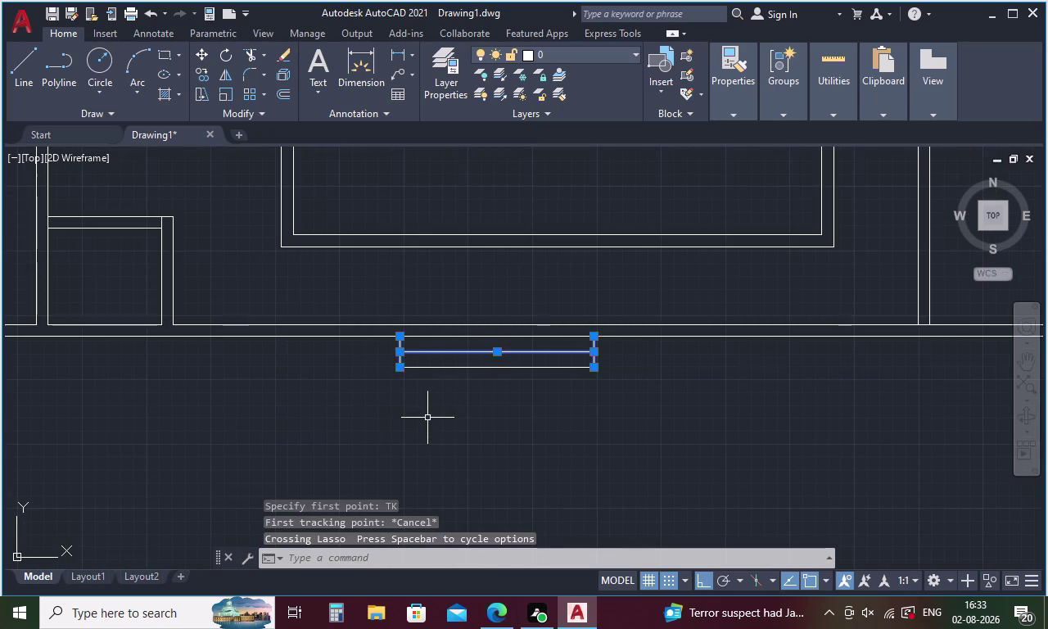
key(Delete)
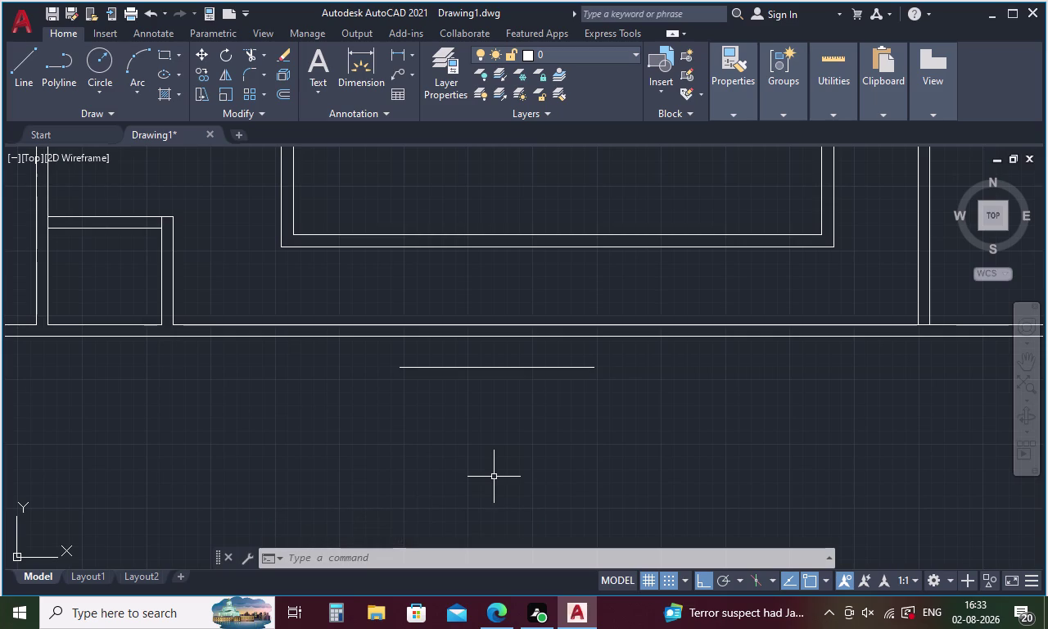
click(593, 369)
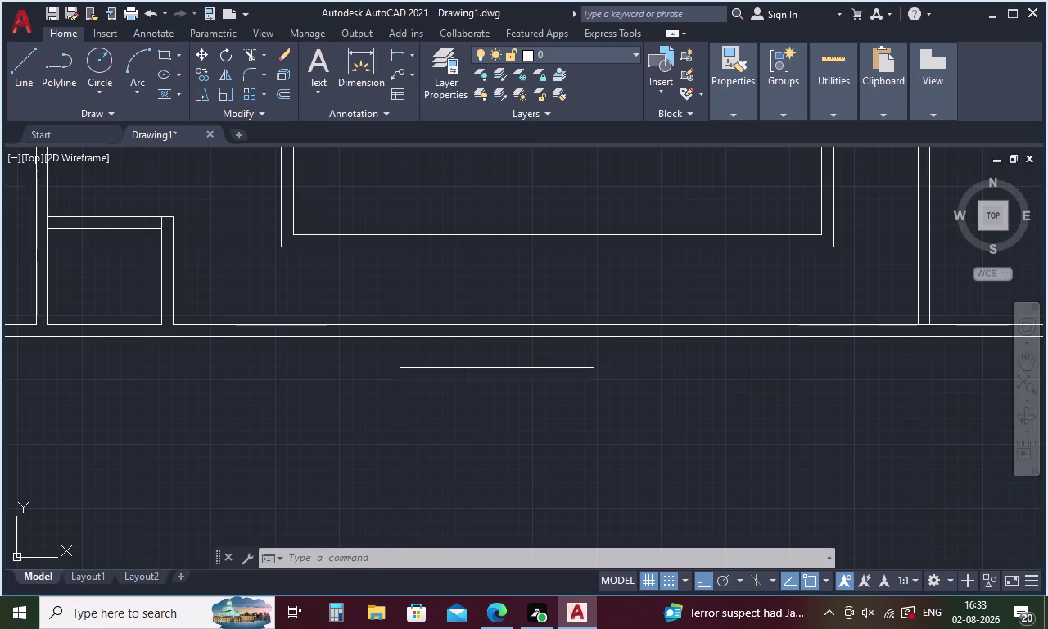
key(Delete)
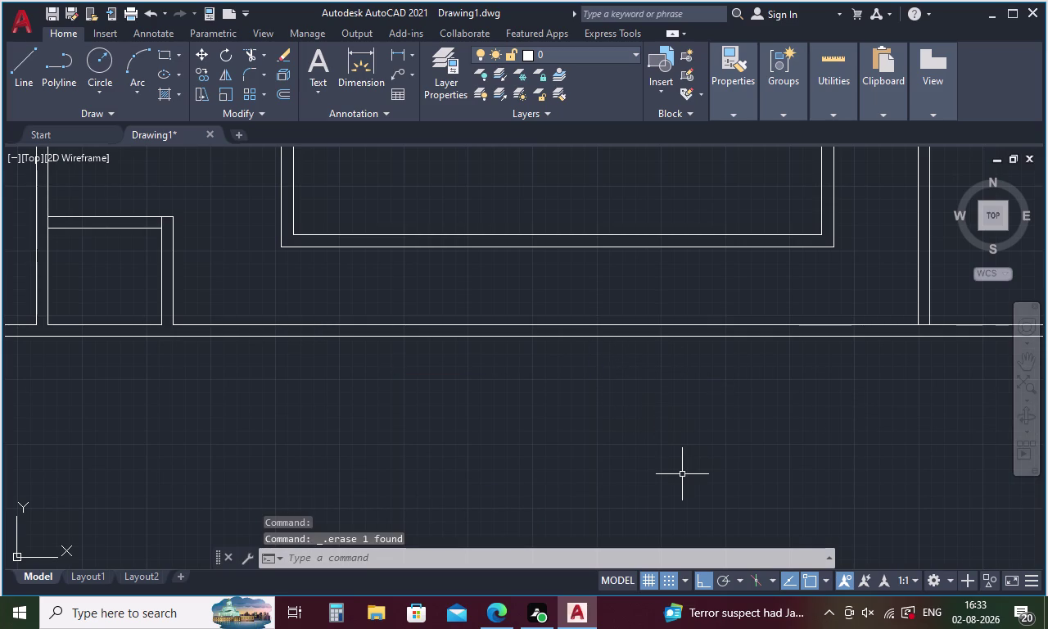
Start a new line using TK tracking from a reference point.
key(l)
key(Return)
text(TK)
key(Return)
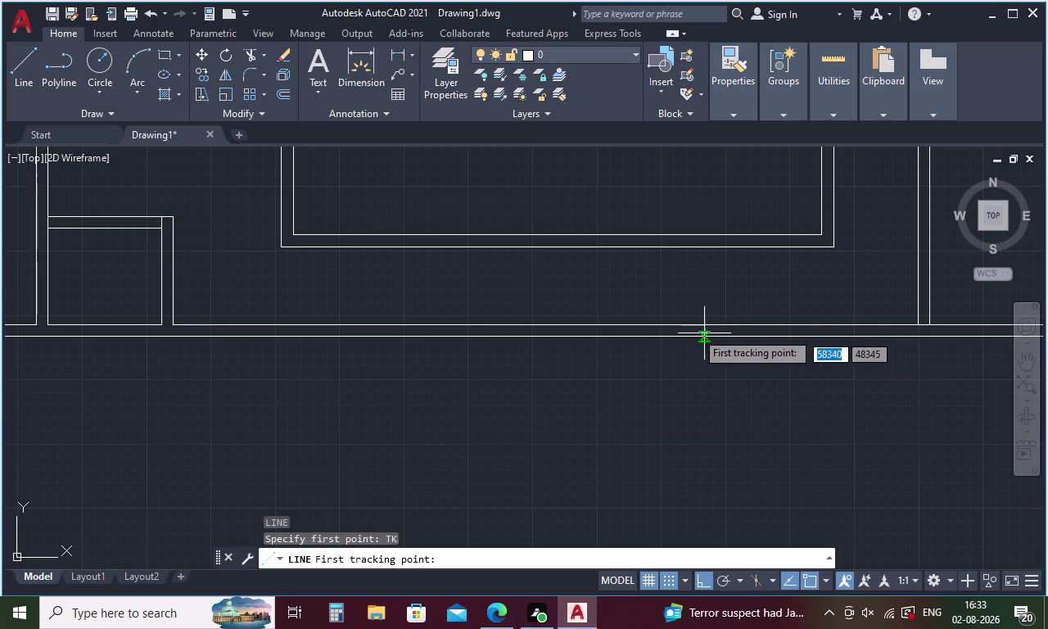
Track 1815 along the bottom wall and draw the step's 600 side downward.
click(548, 339)
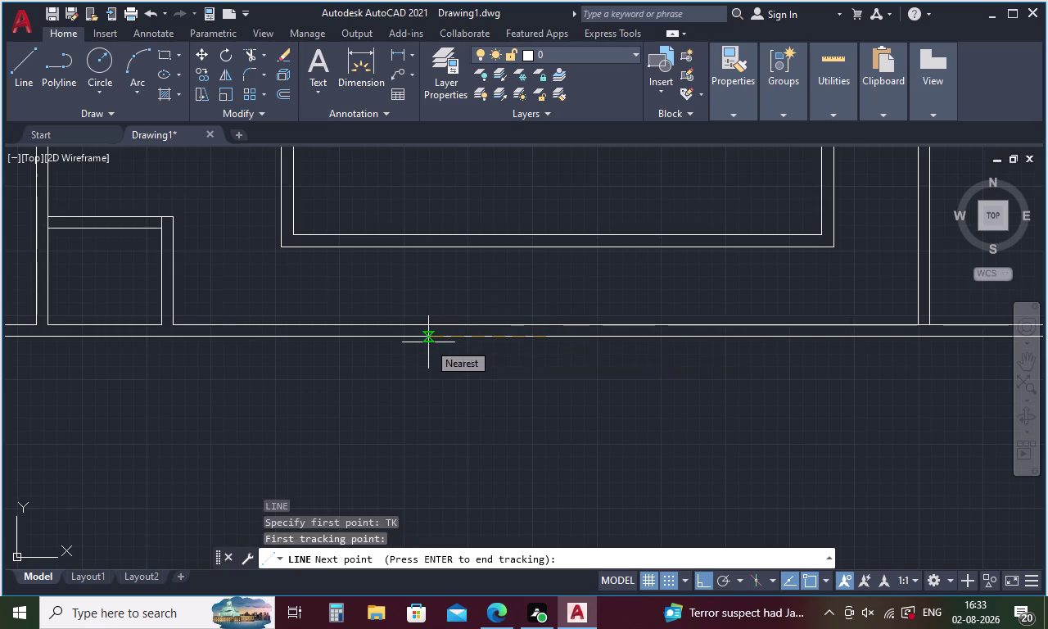
key(1)
key(8)
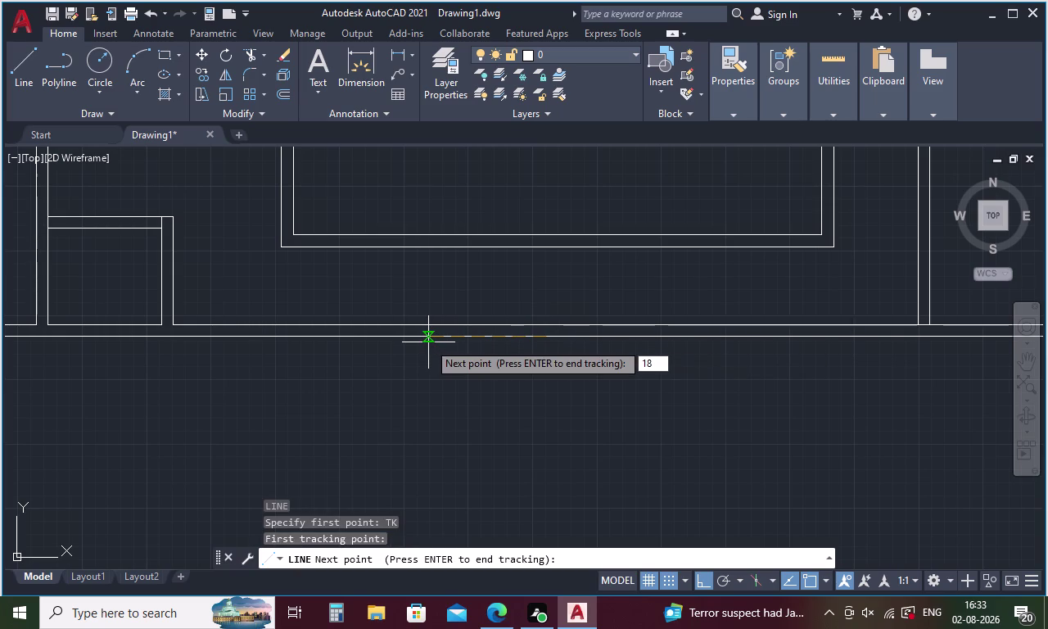
text(15)
key(Return)
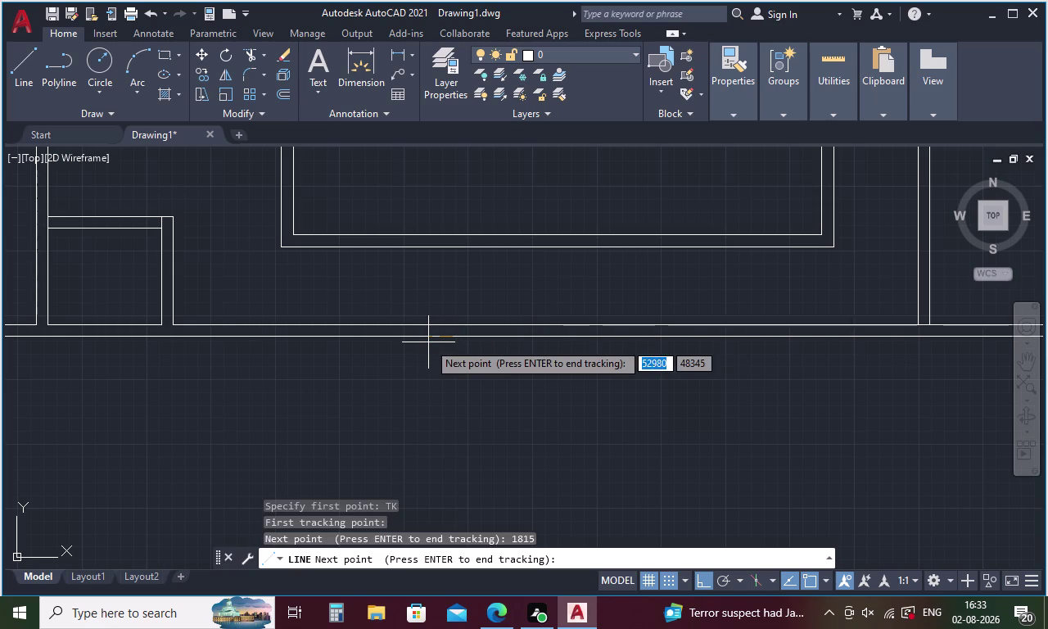
key(Return)
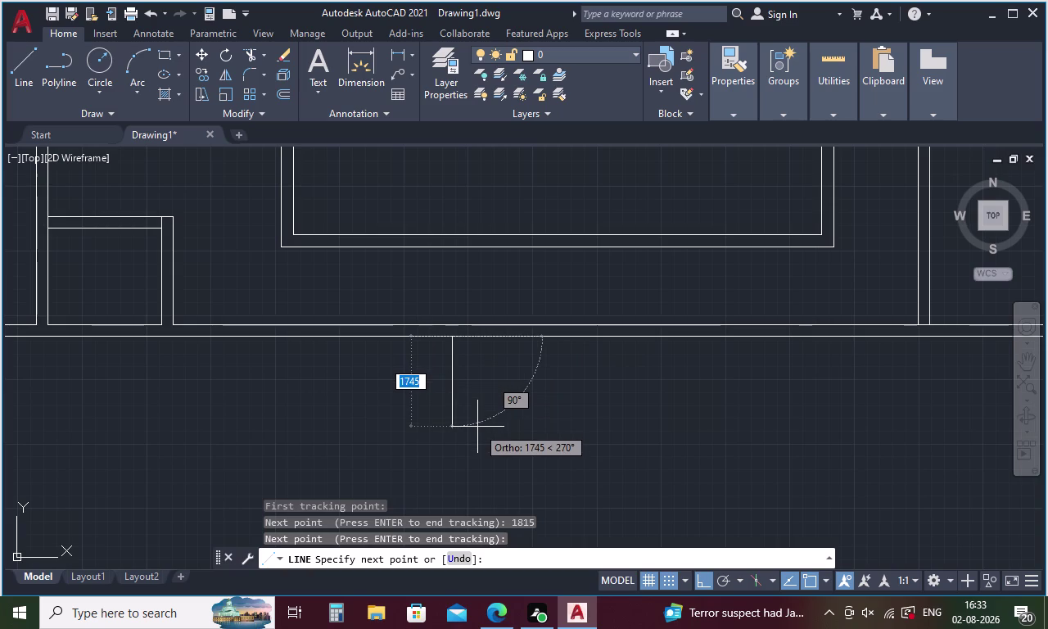
key(6)
text(00)
key(Return)
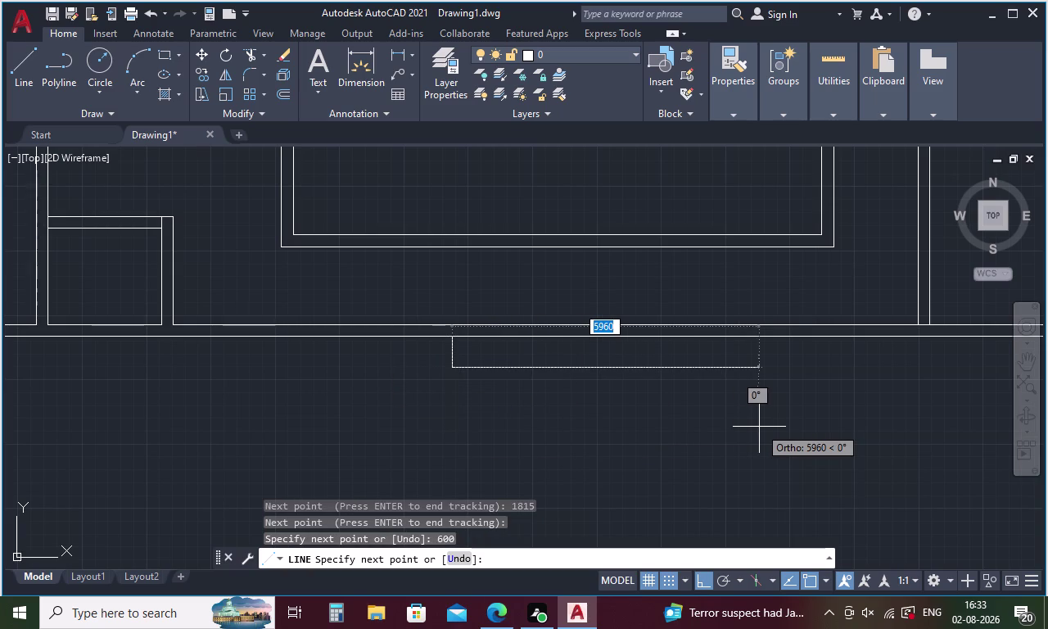
Draw the 3630 bottom edge and close the step's right side on the wall.
key(3)
key(6)
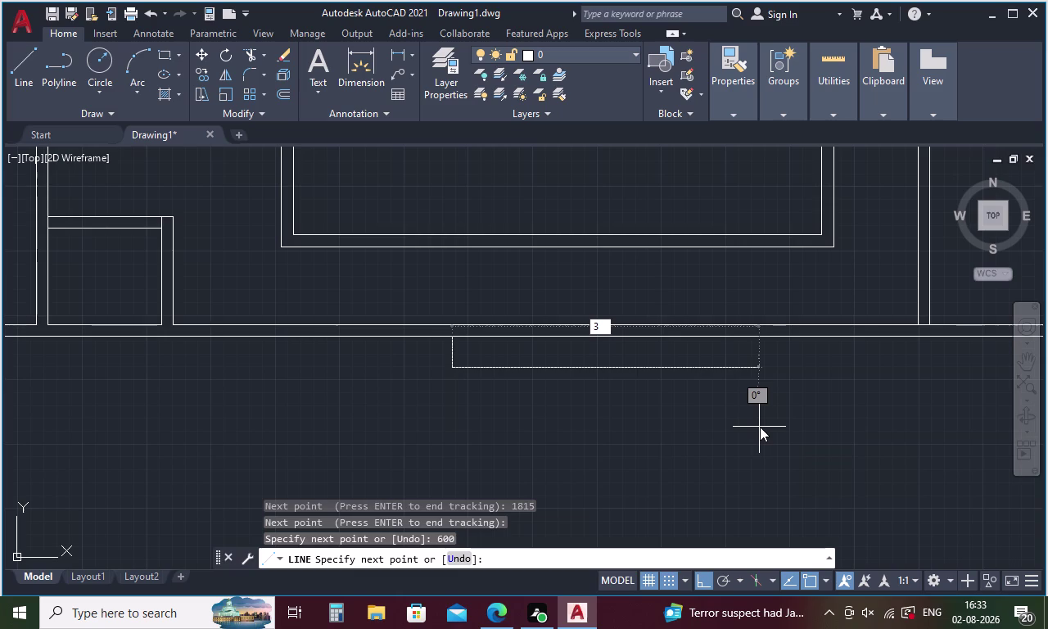
text(30)
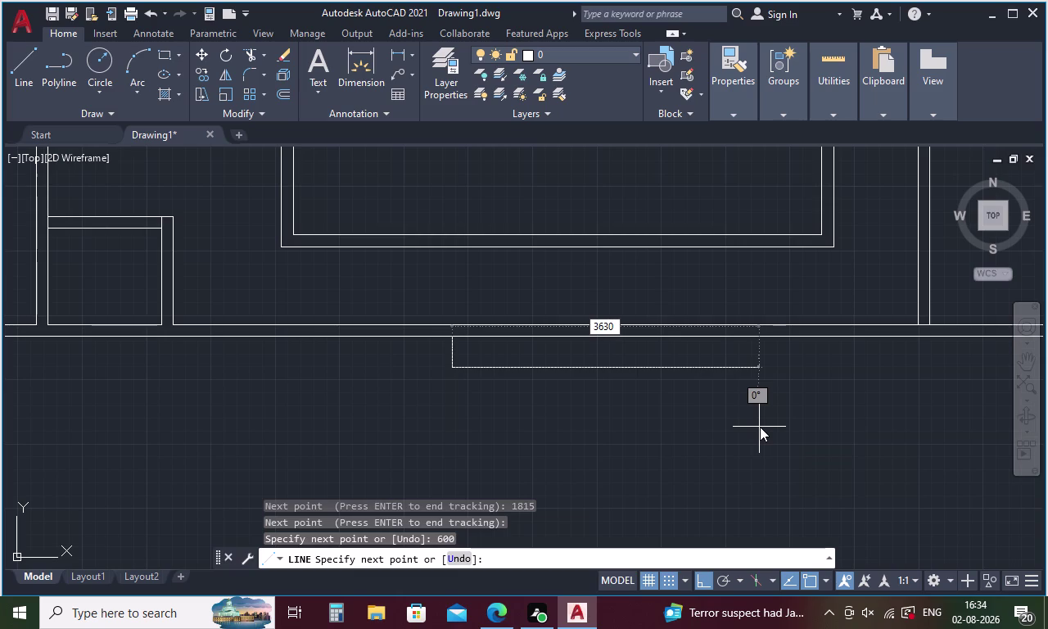
key(n)
key(BackSpace)
key(space)
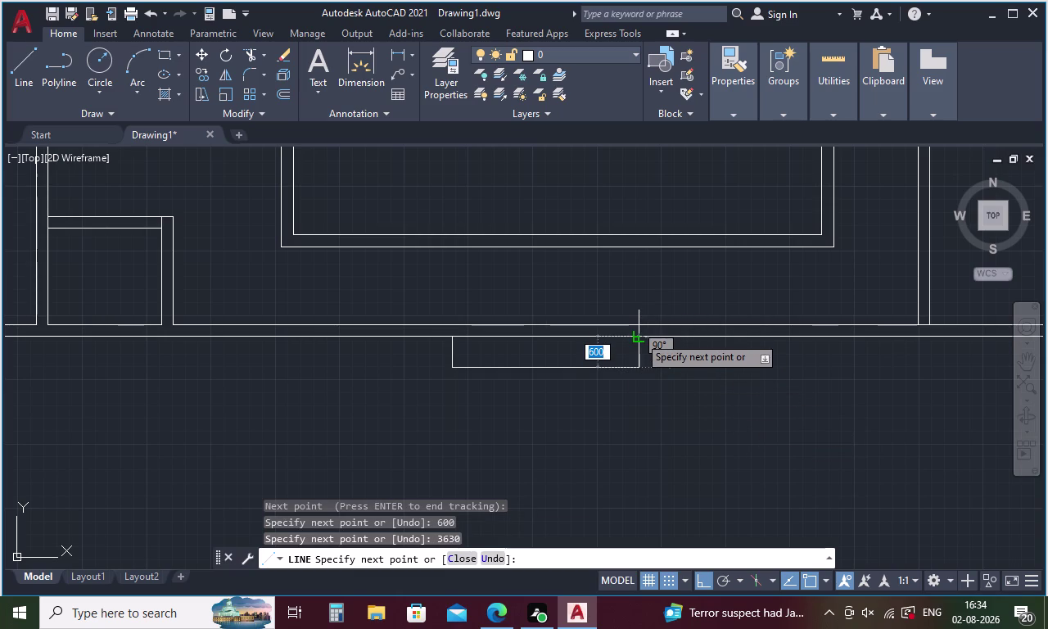
click(638, 335)
key(Escape)
Offset the step's bottom edge 300 inward to form the tread line.
key(o)
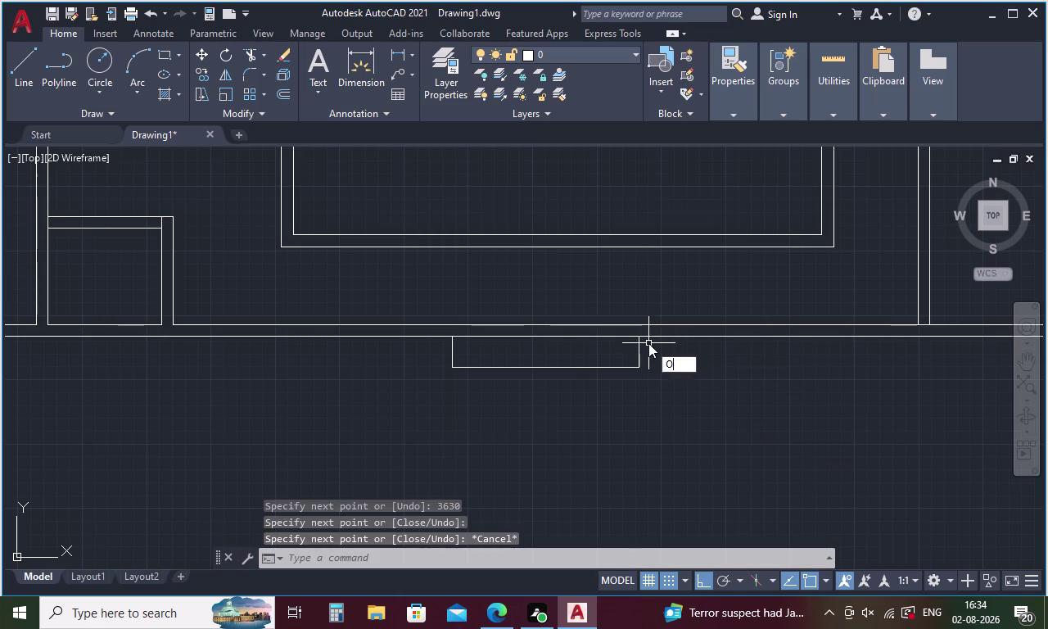
key(Return)
text(3)
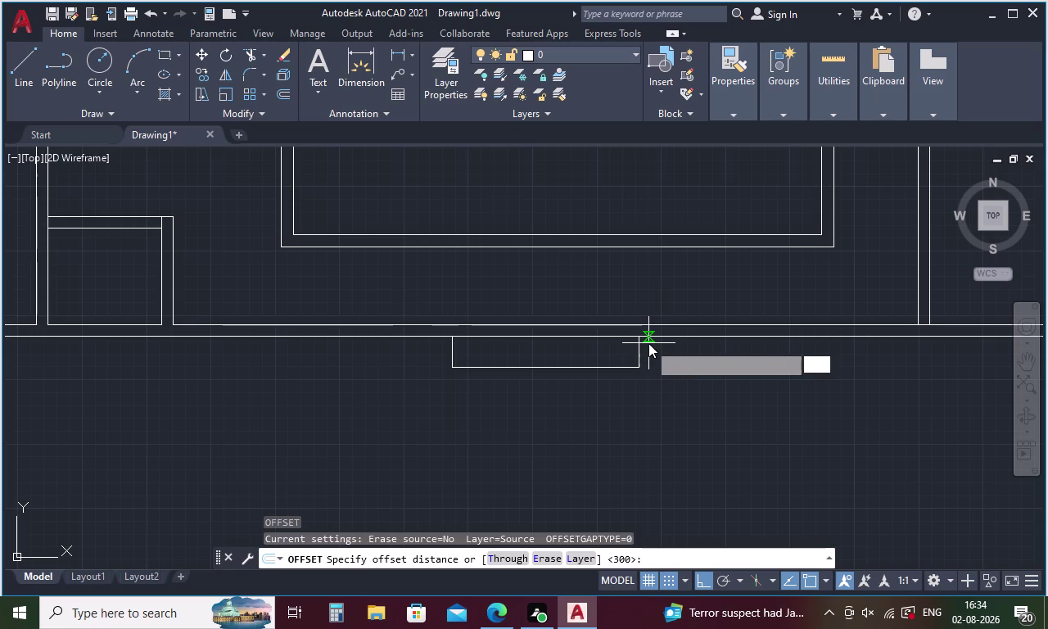
text(00)
key(space)
click(633, 365)
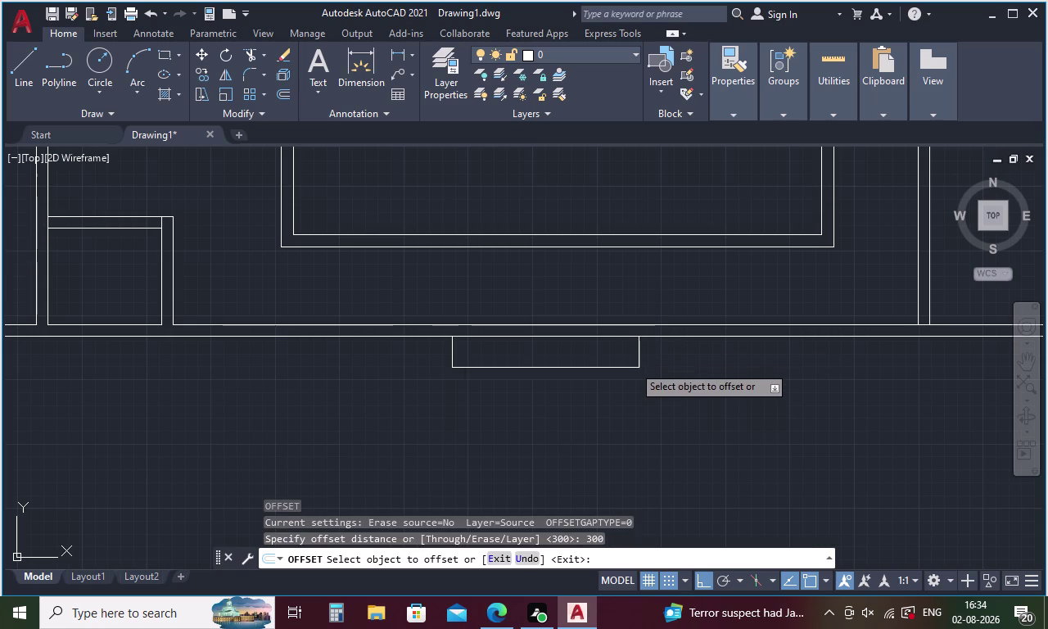
click(631, 355)
key(Escape)
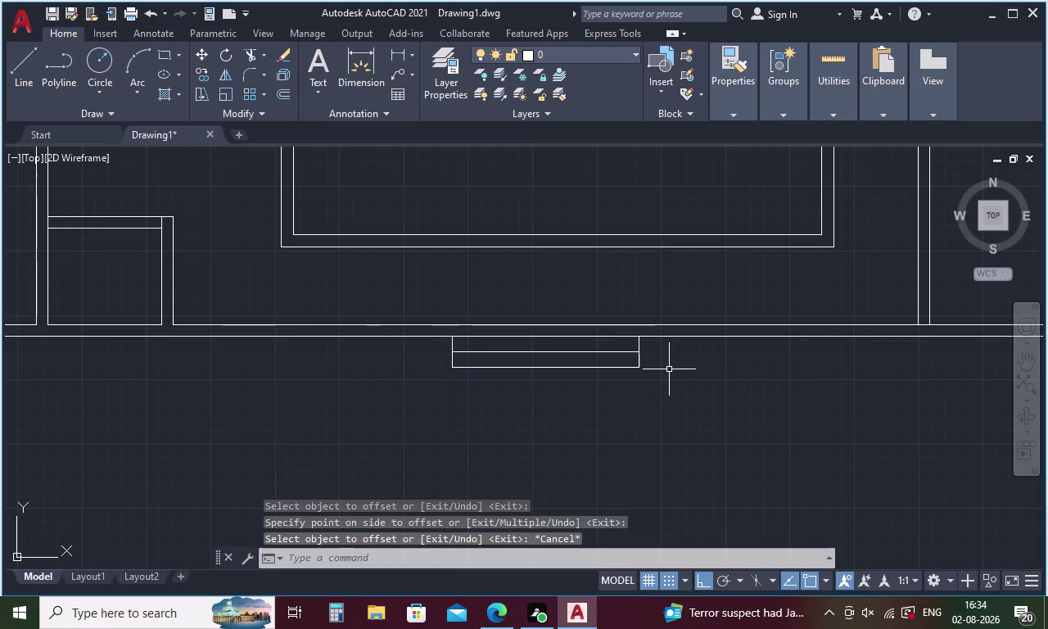
key(l)
key(Return)
text(TK)
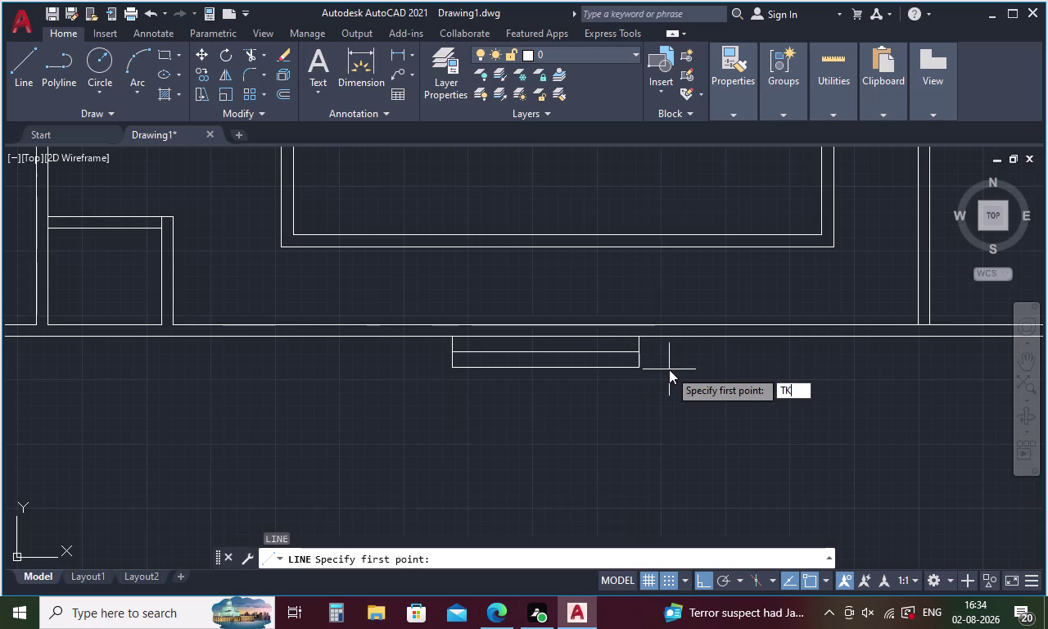
key(space)
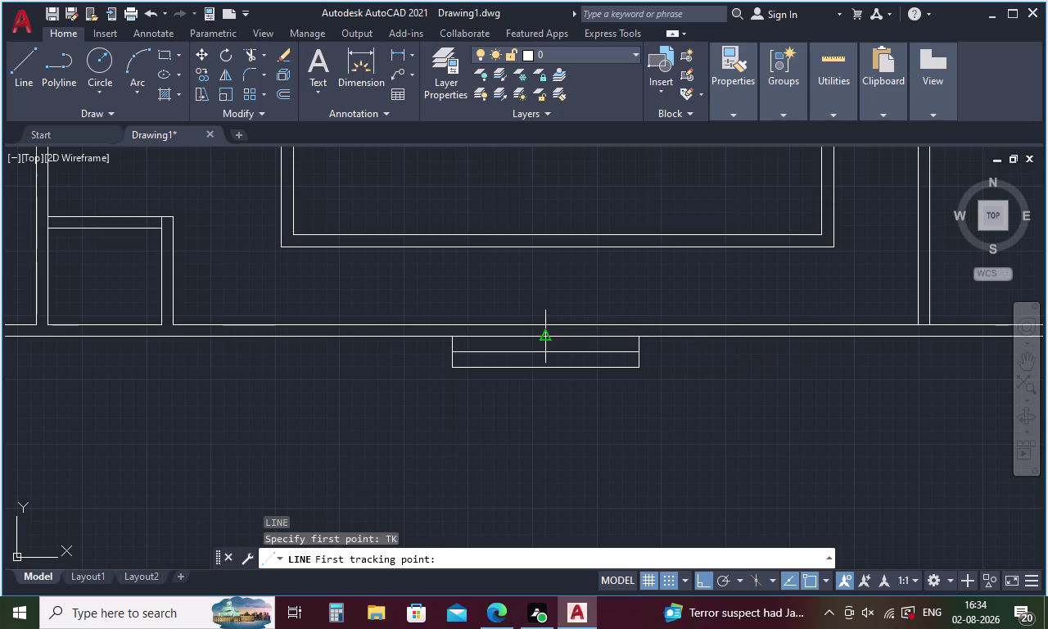
click(546, 339)
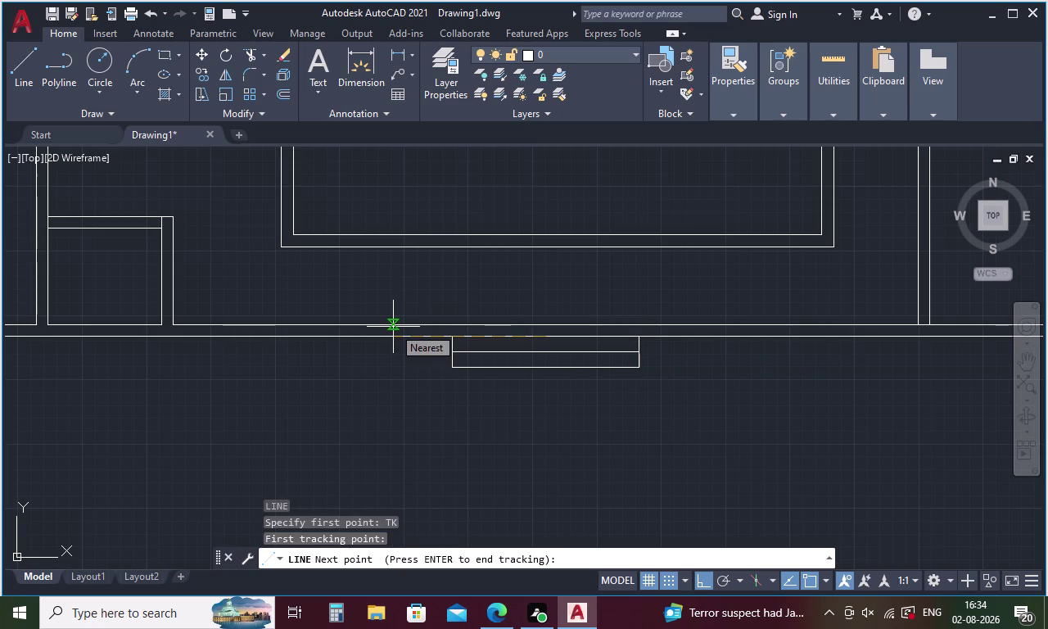
text(1865)
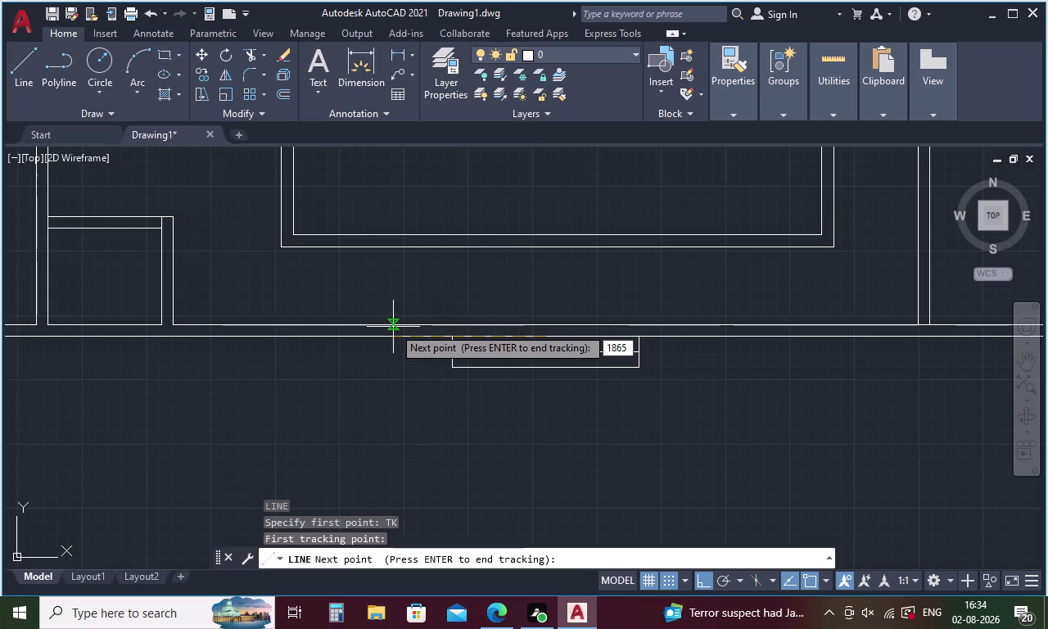
key(space)
key(space)
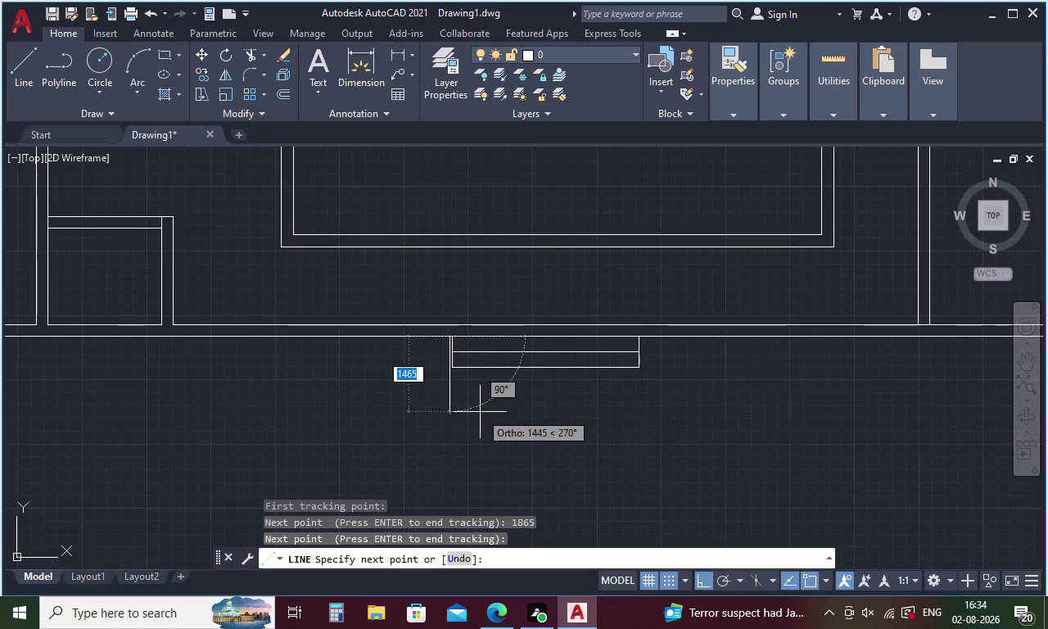
scroll(up, 3)
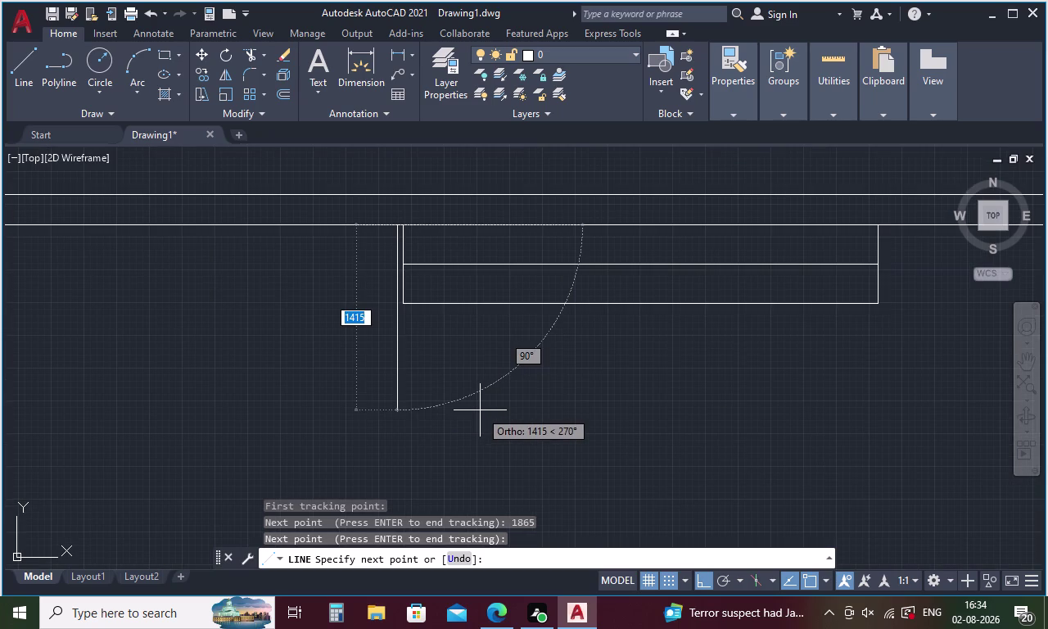
key(Escape)
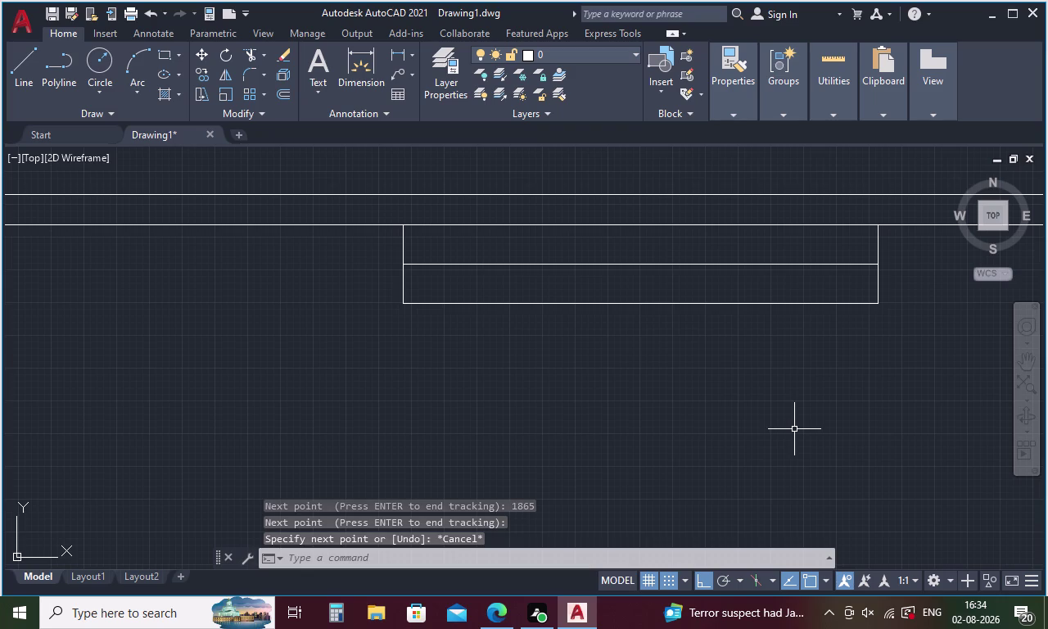
key(l)
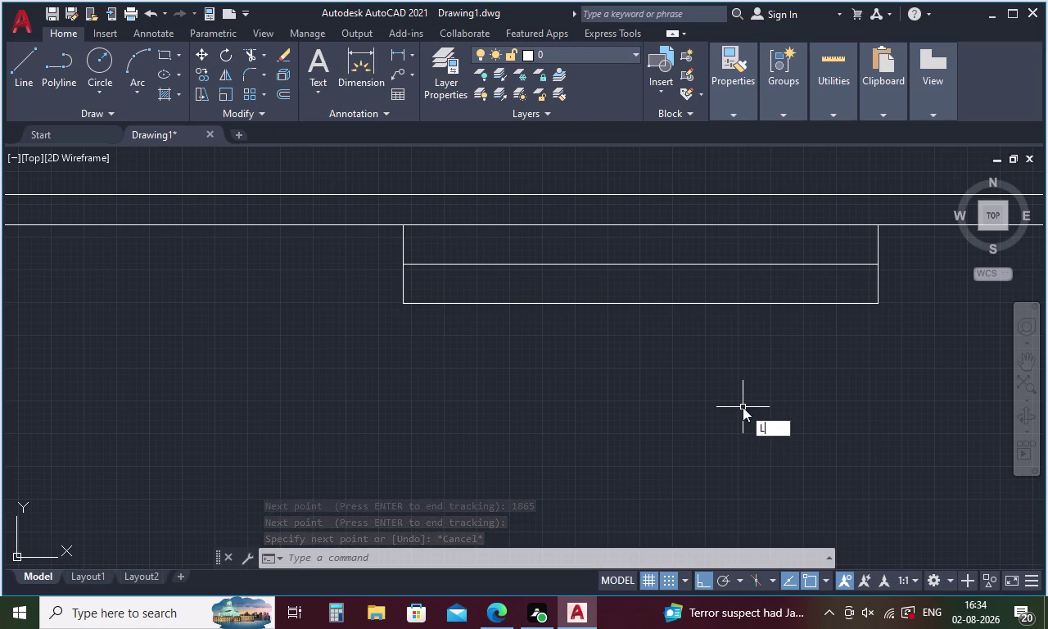
key(Return)
text(TK)
key(space)
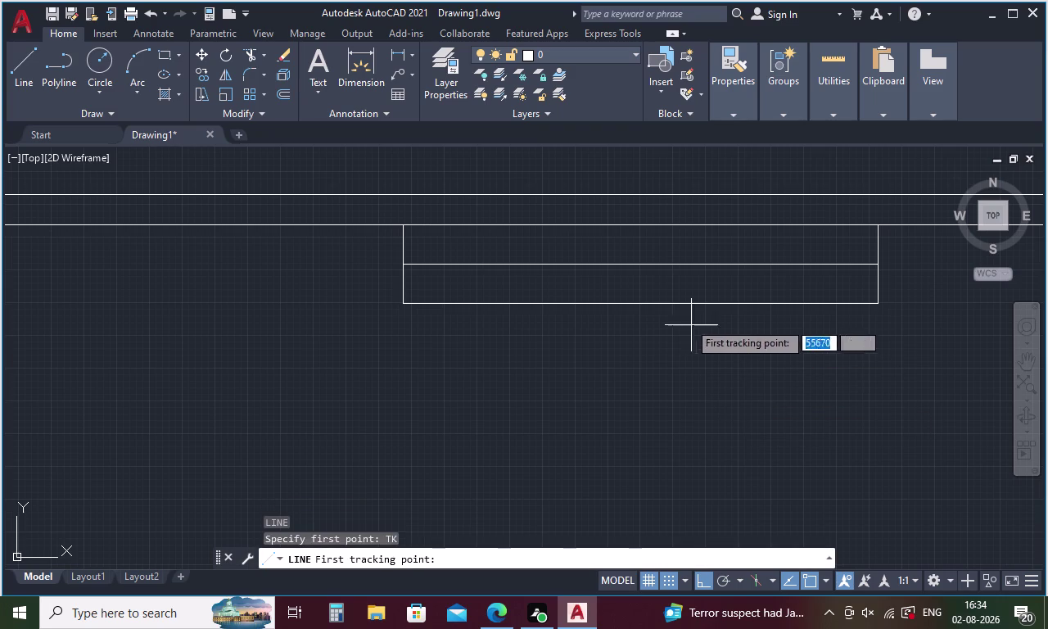
click(643, 223)
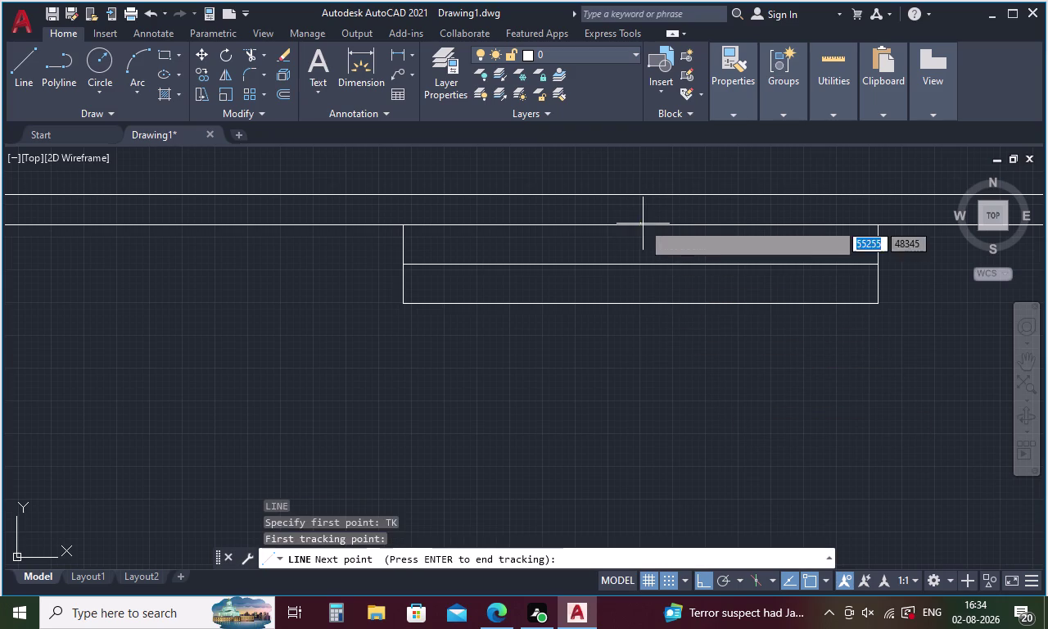
key(1)
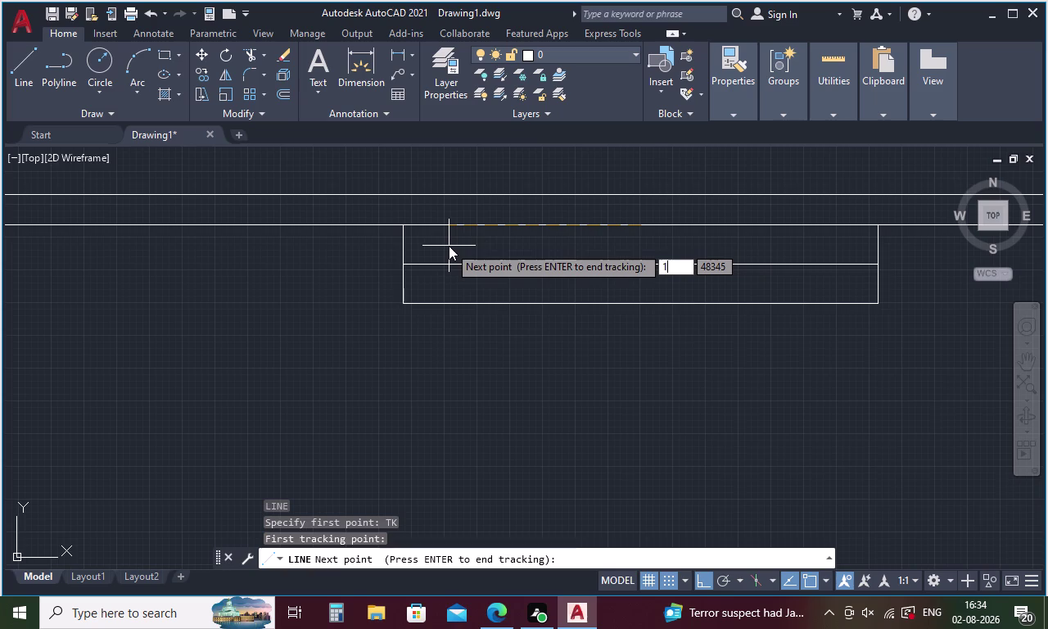
key(8)
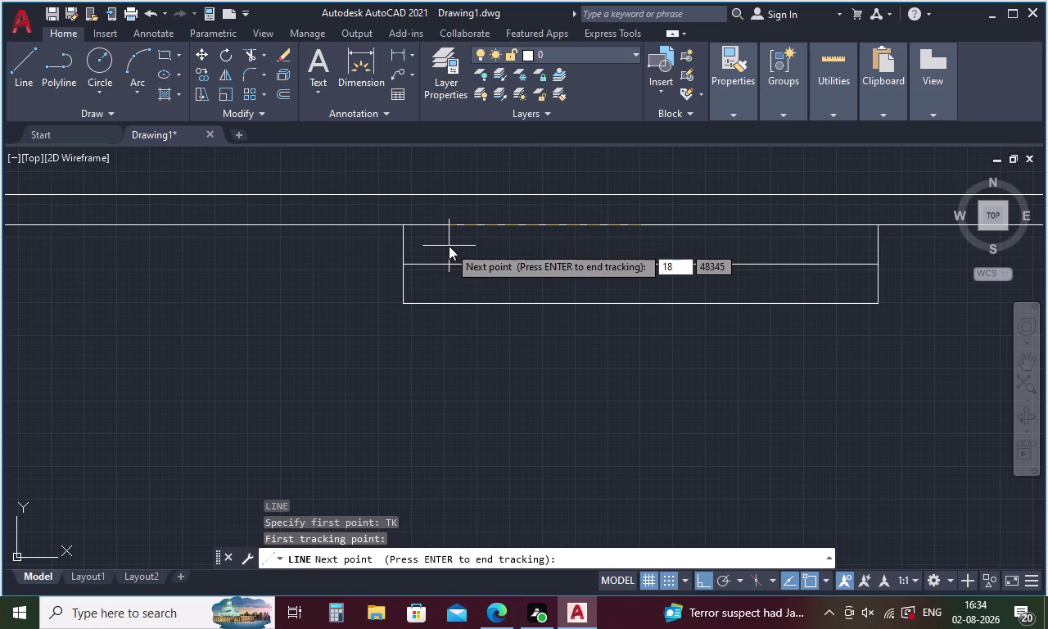
text(15)
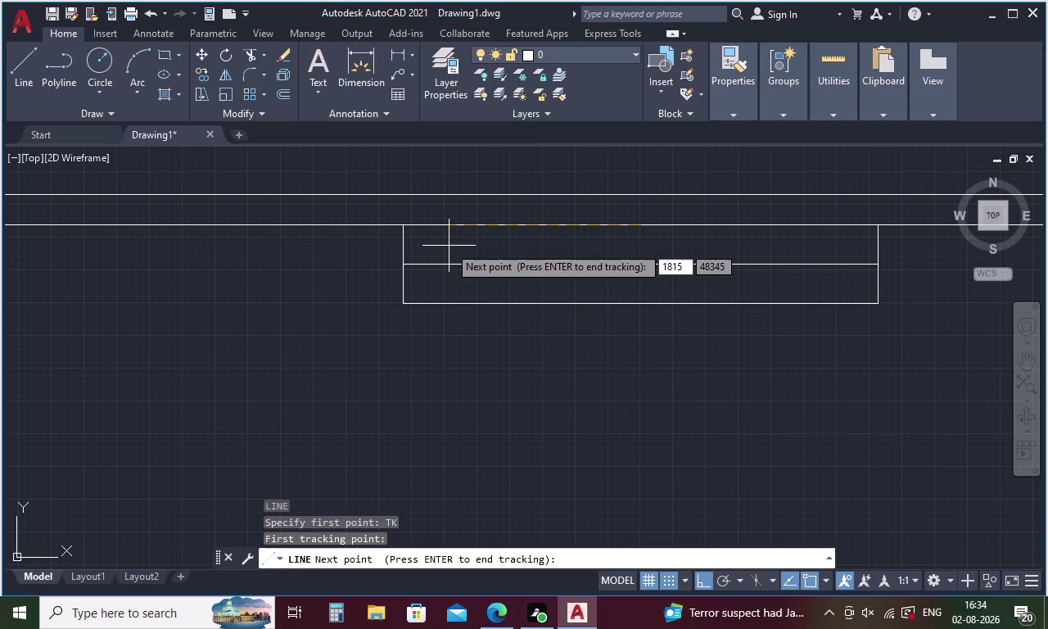
key(space)
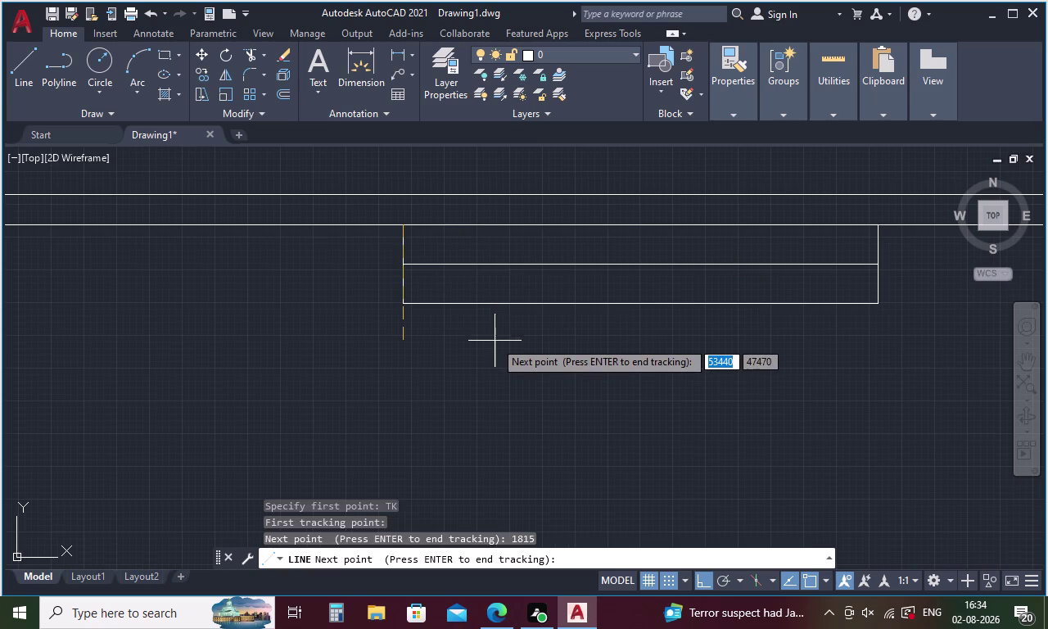
key(Escape)
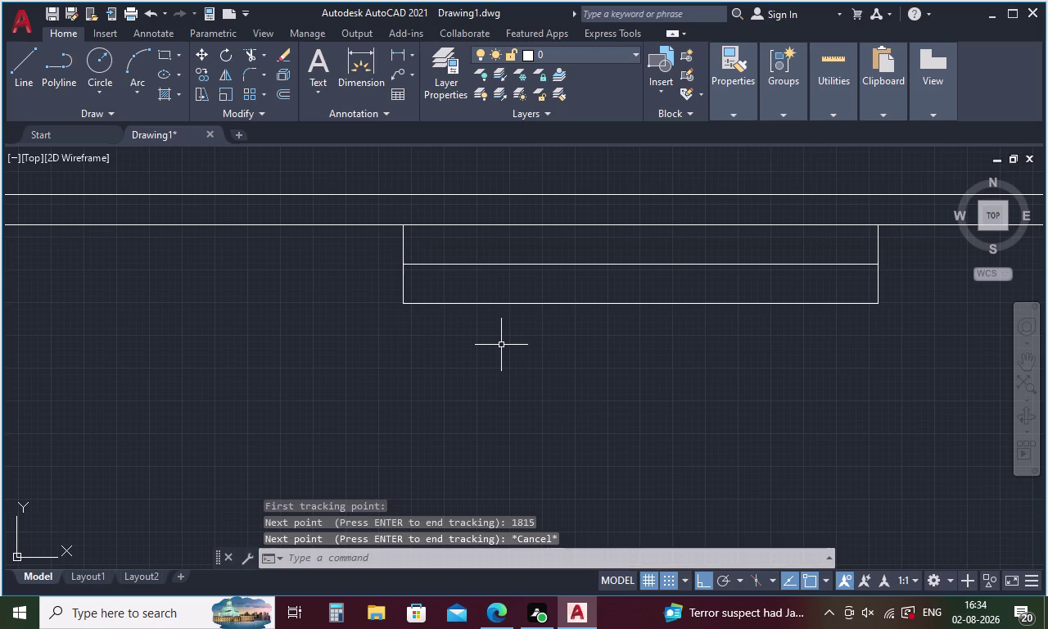
key(space)
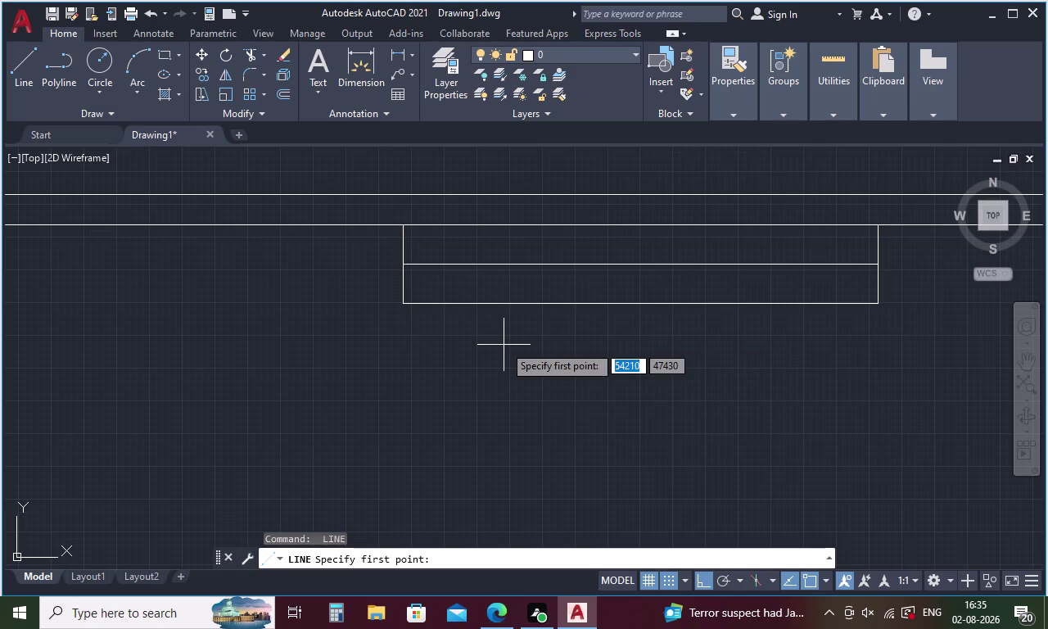
text(T)
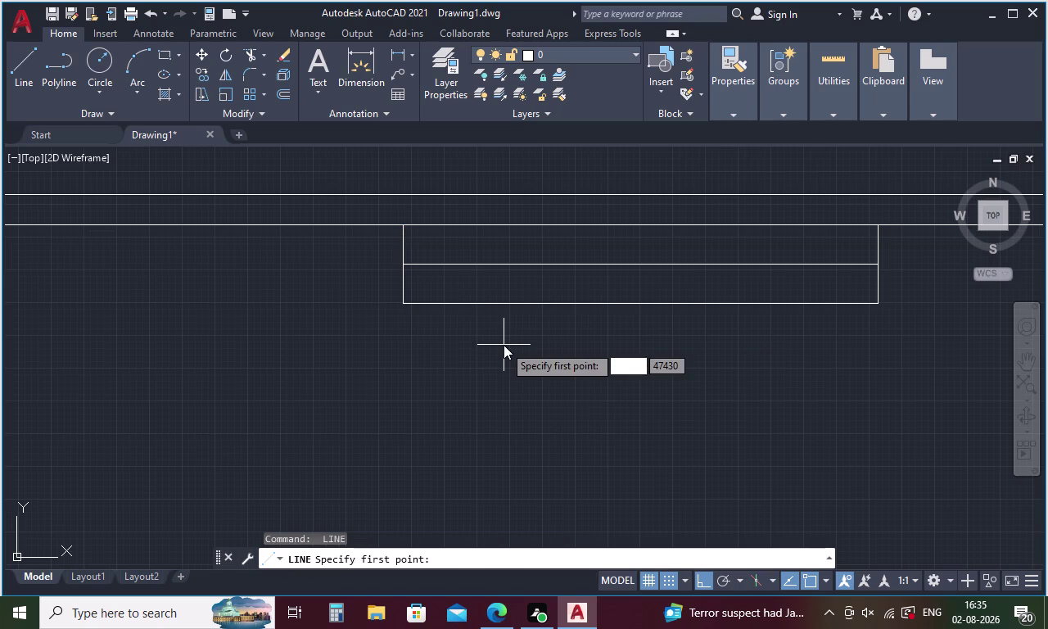
text(K)
key(space)
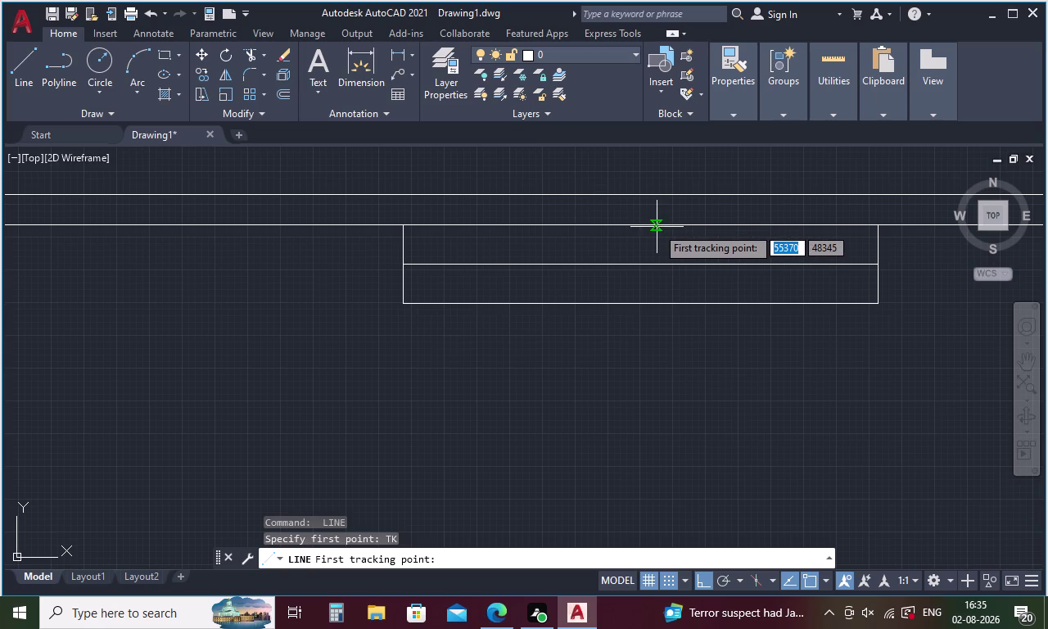
click(640, 227)
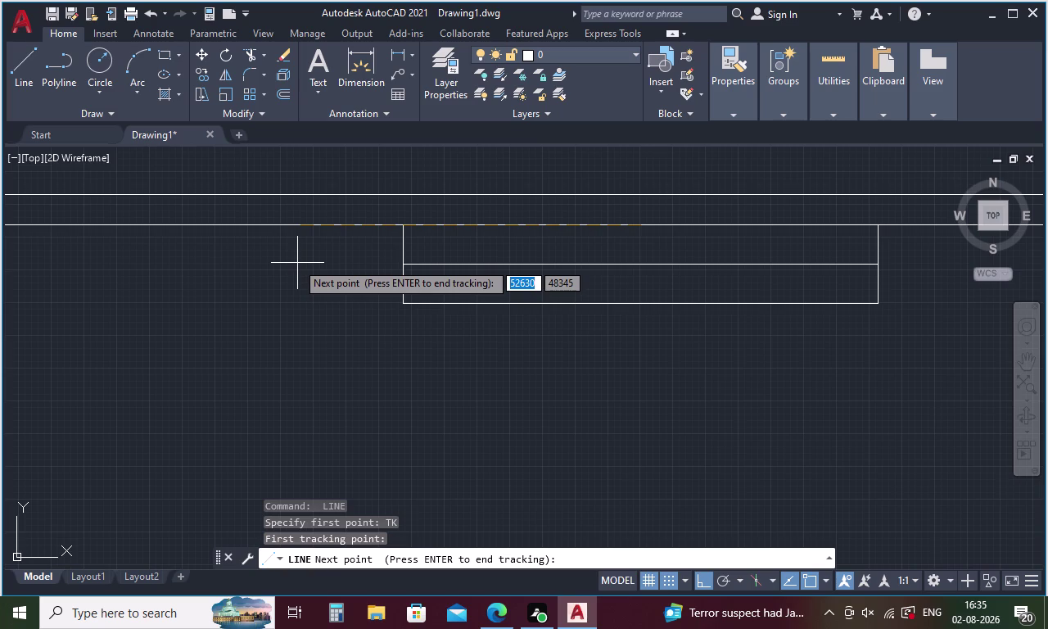
text(1865)
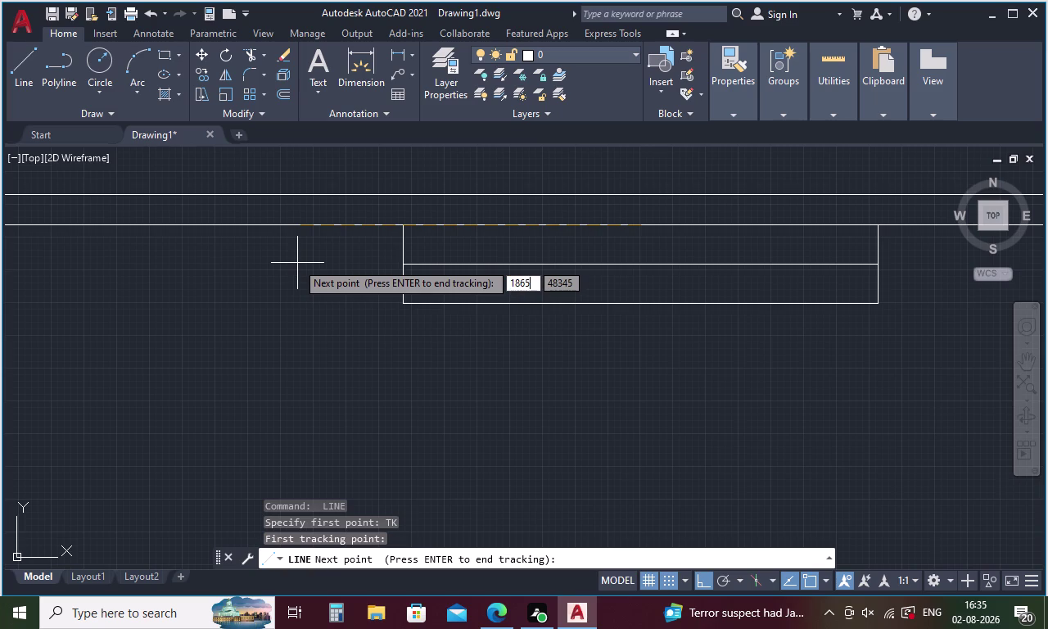
key(space)
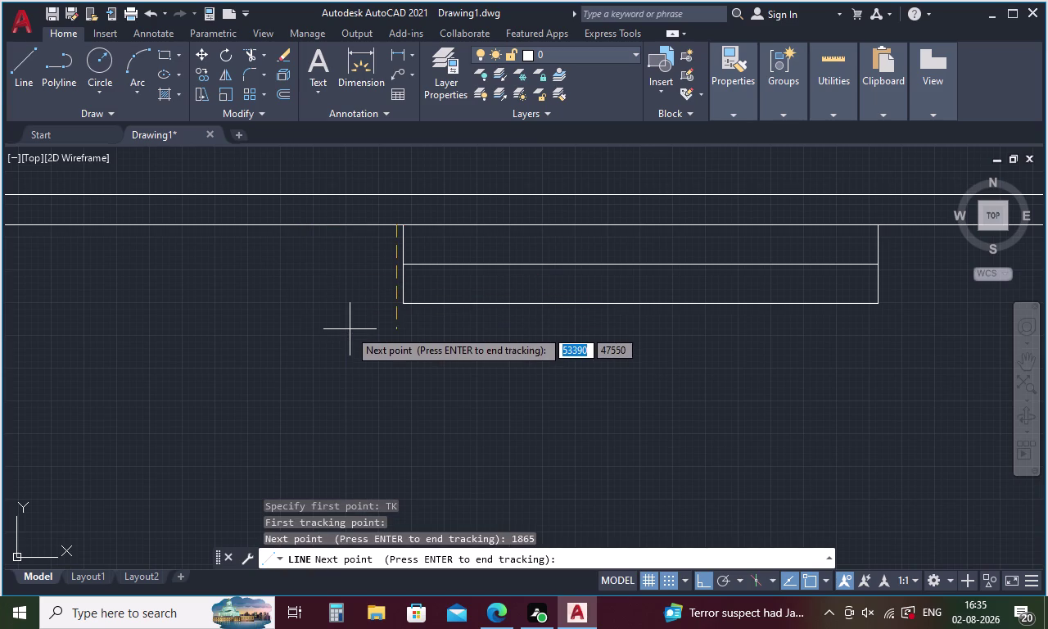
key(space)
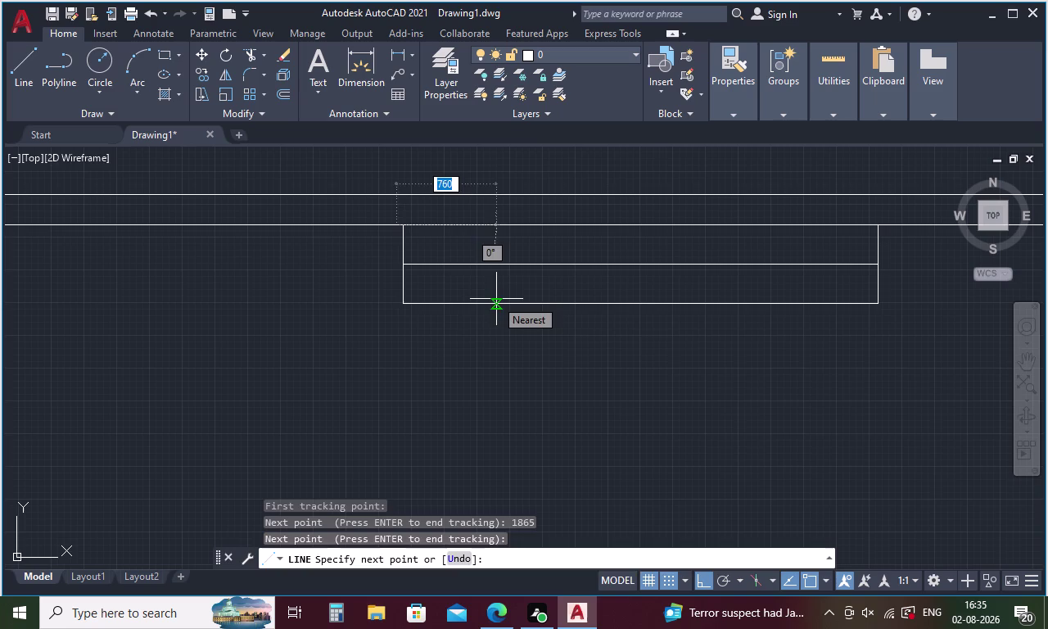
key(Escape)
Select and delete all four lines of the step rectangle.
drag(912, 248, 827, 302)
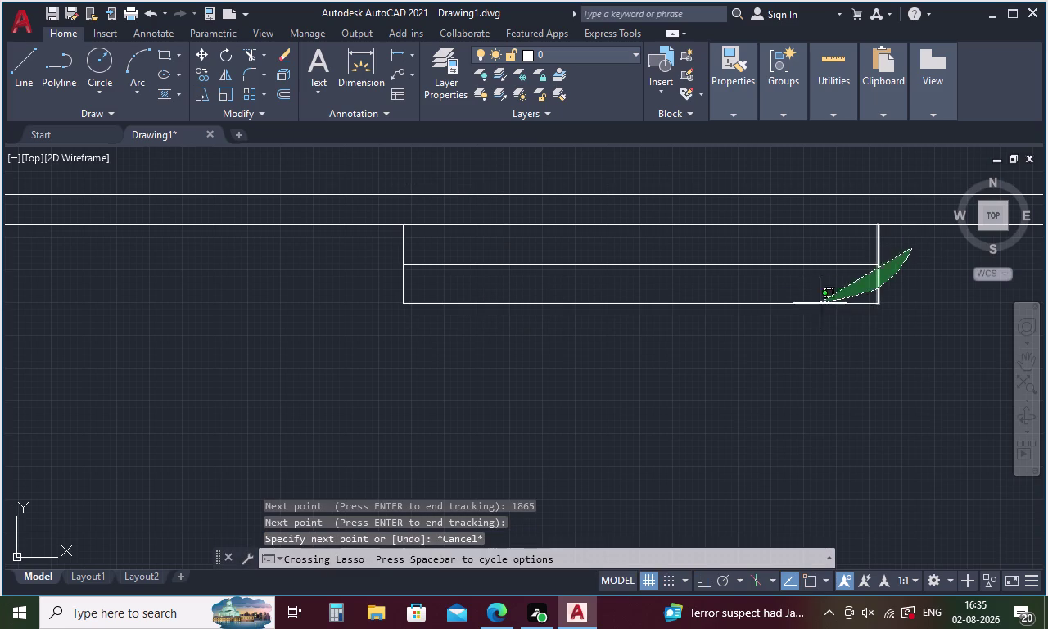
drag(827, 303, 379, 253)
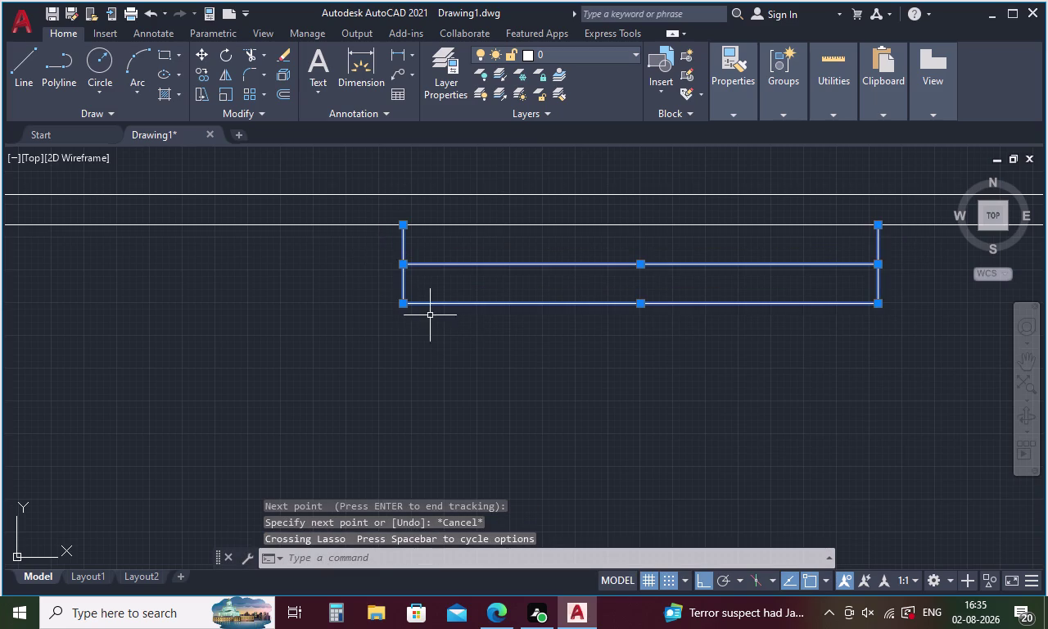
key(Delete)
Start a line with TK tracking from a reference point on the wall.
key(l)
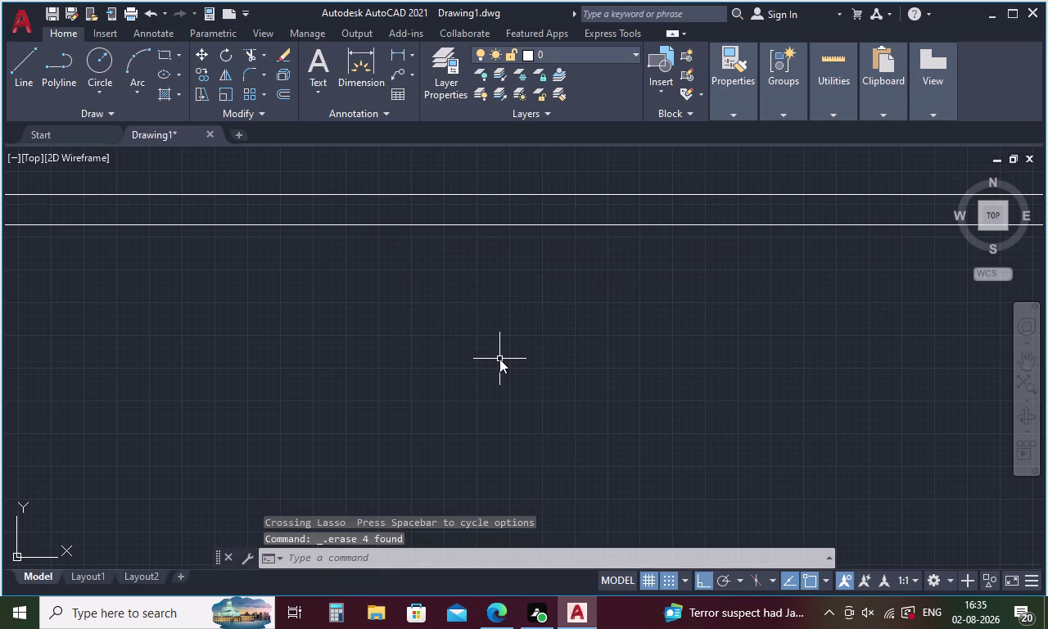
key(Return)
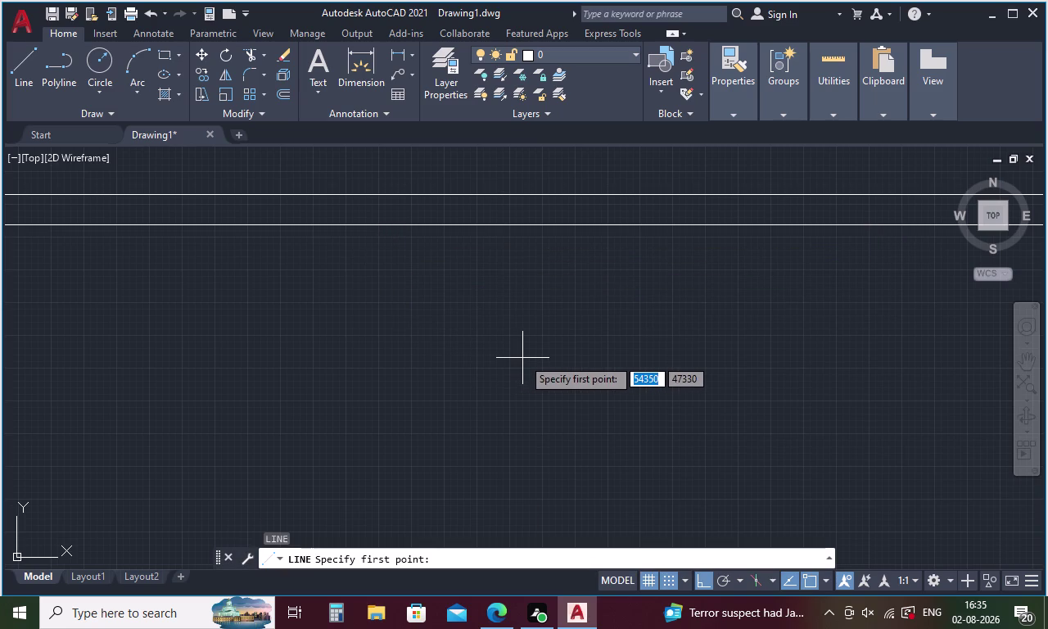
key(t)
key(k)
key(space)
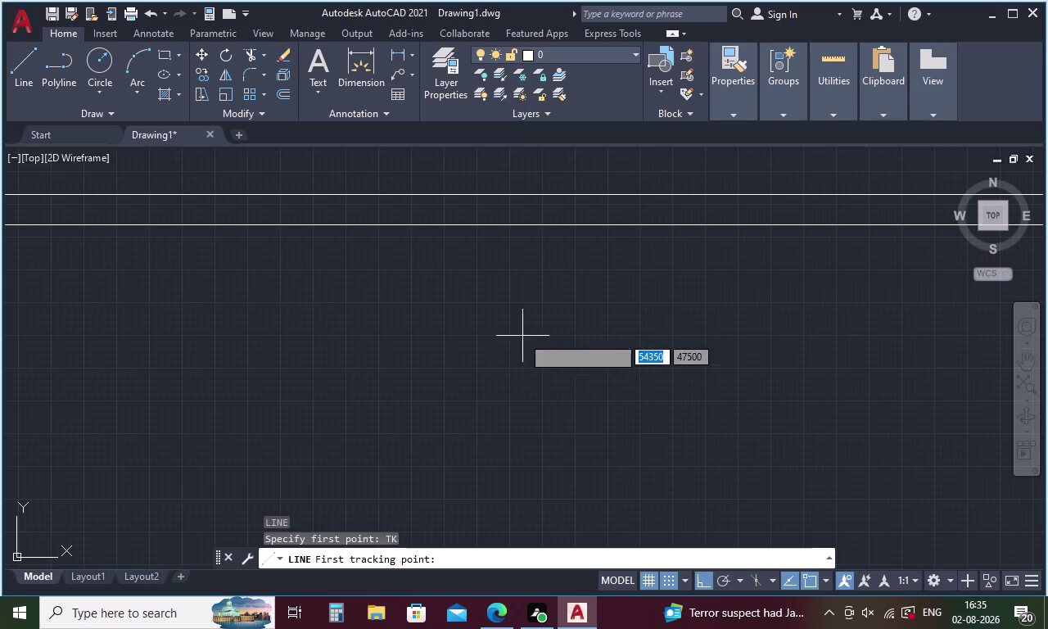
click(642, 225)
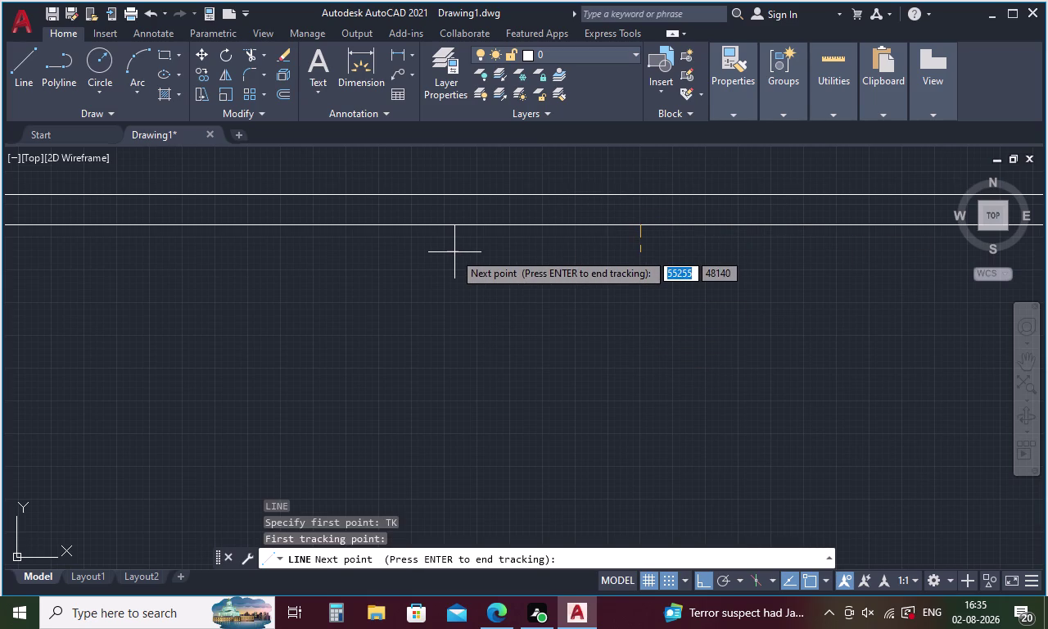